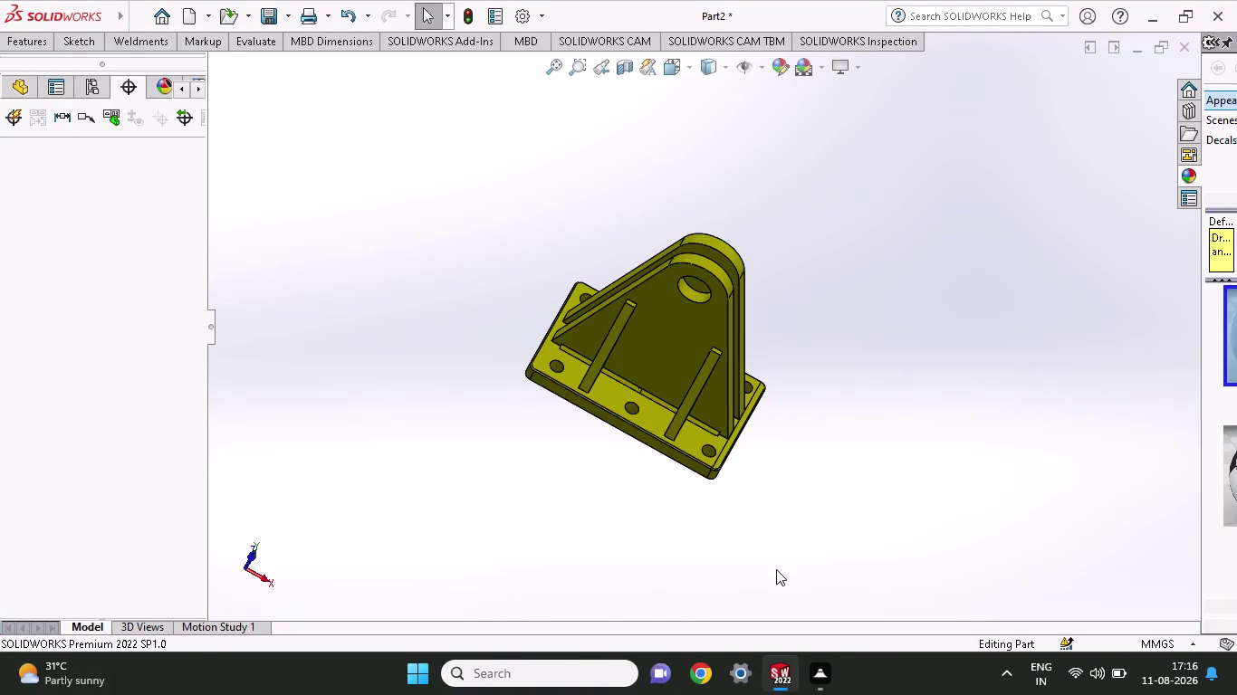
Undo, then add a gusset between the upright and base plates with depth 280.
key(ctrl+z)
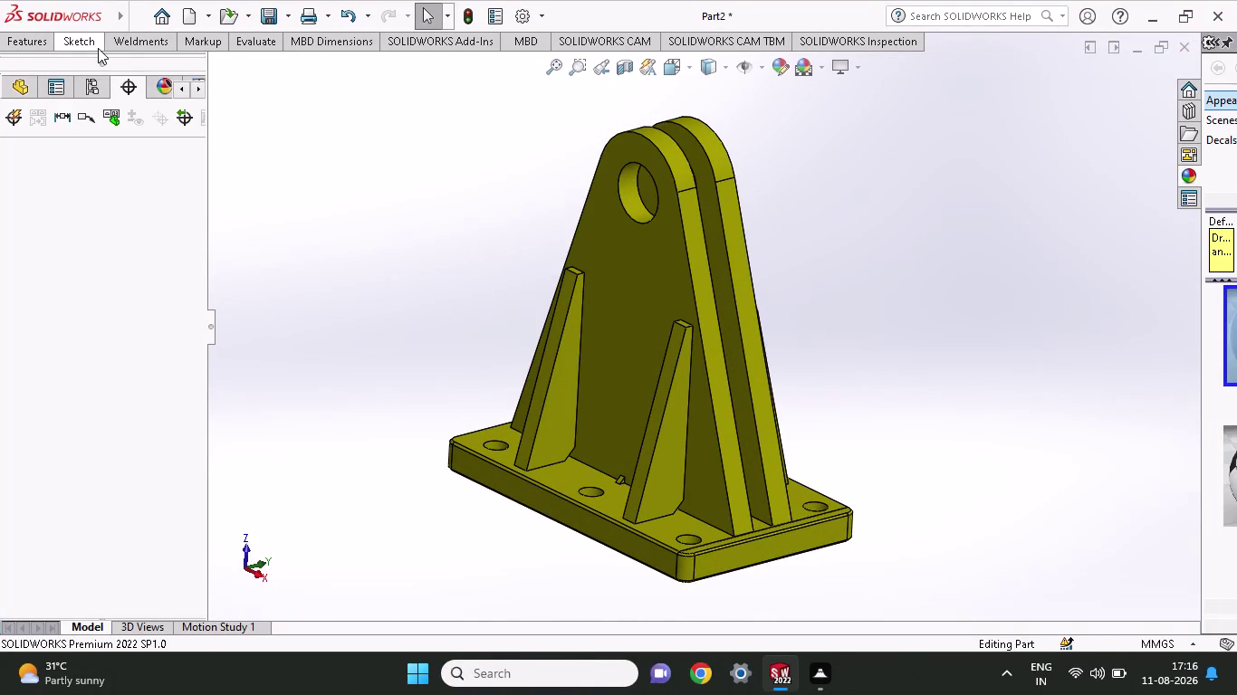
click(98, 48)
click(123, 48)
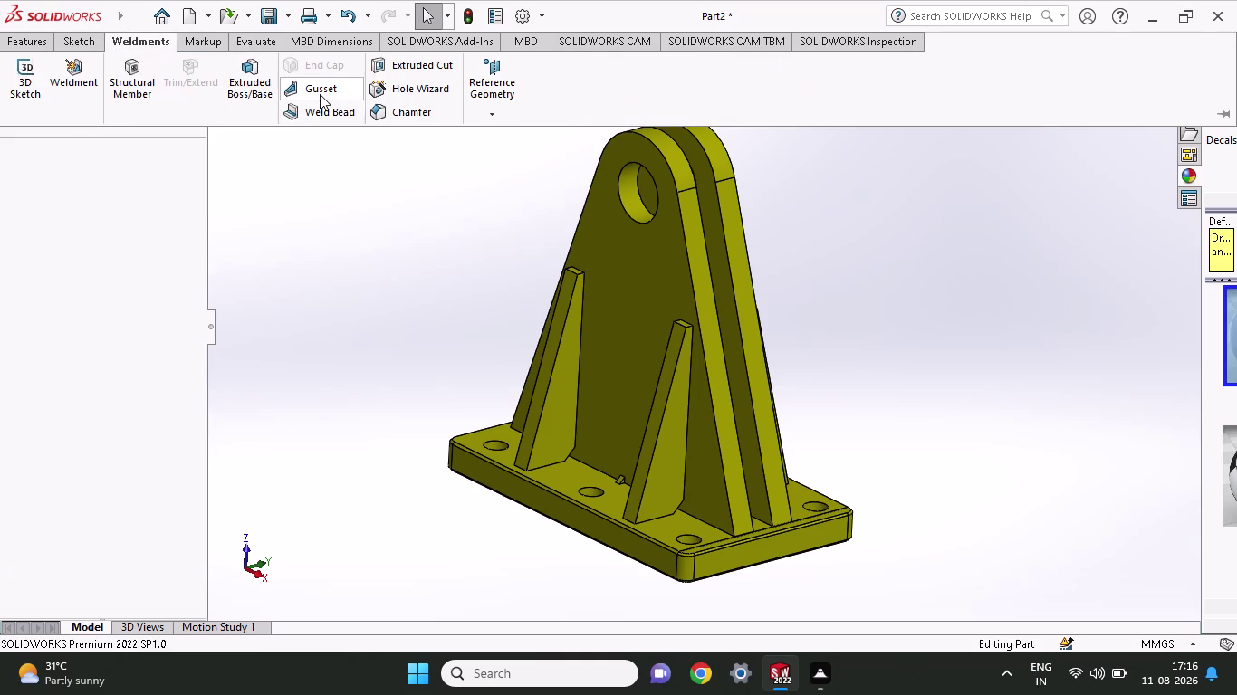
click(320, 94)
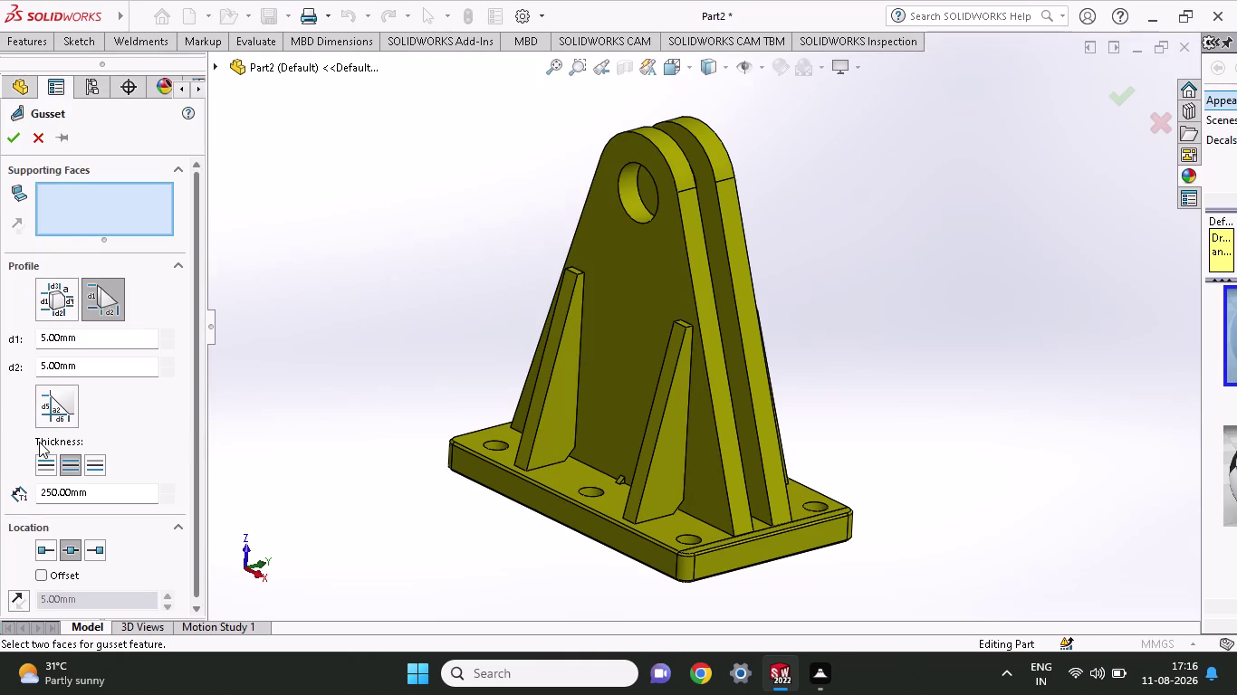
click(631, 385)
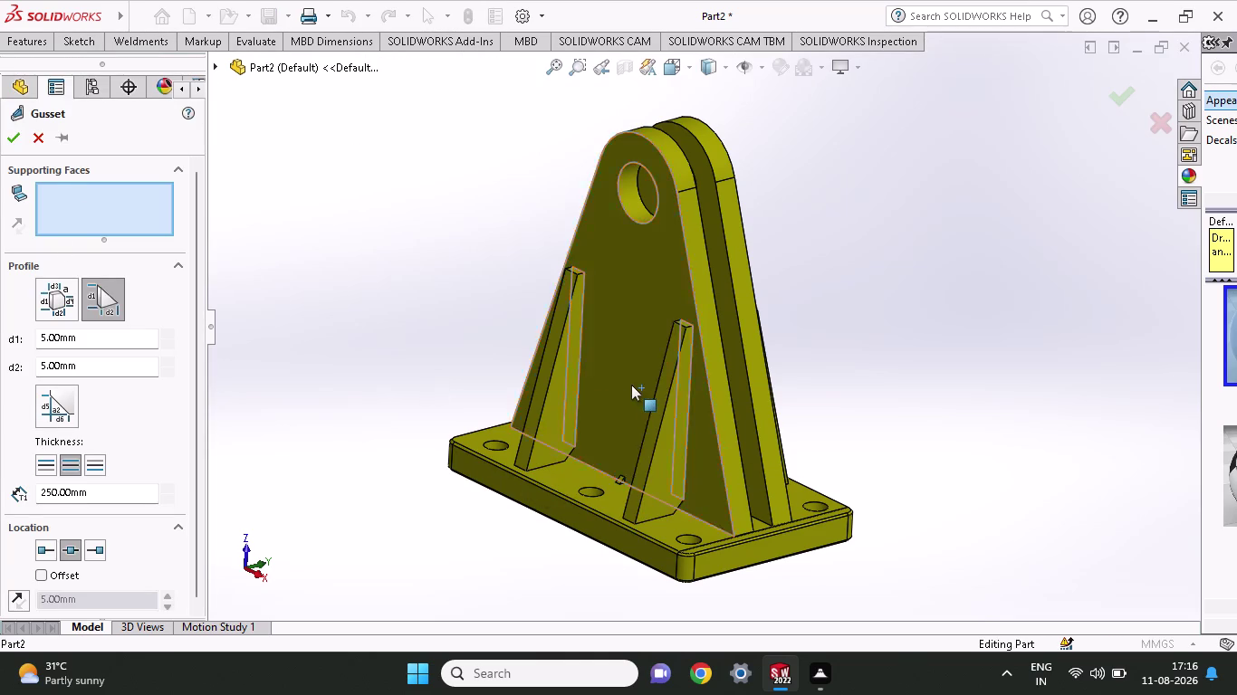
click(577, 477)
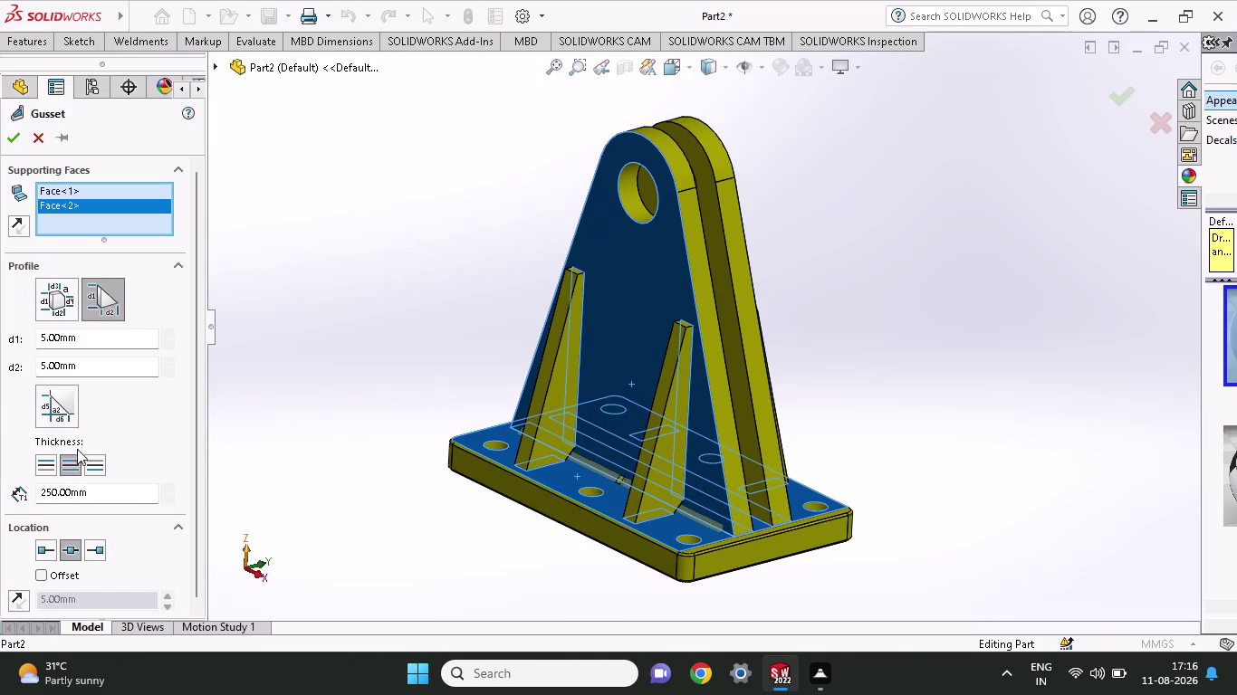
drag(101, 495, 0, 493)
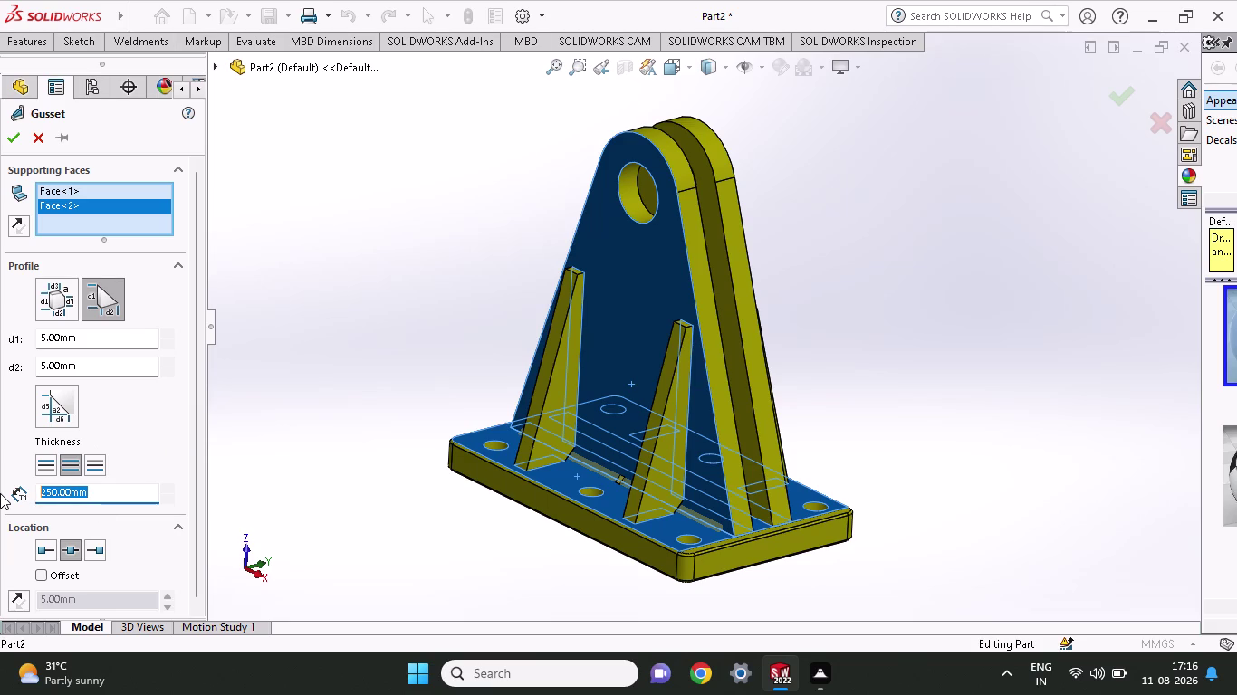
text(28)
key(0)
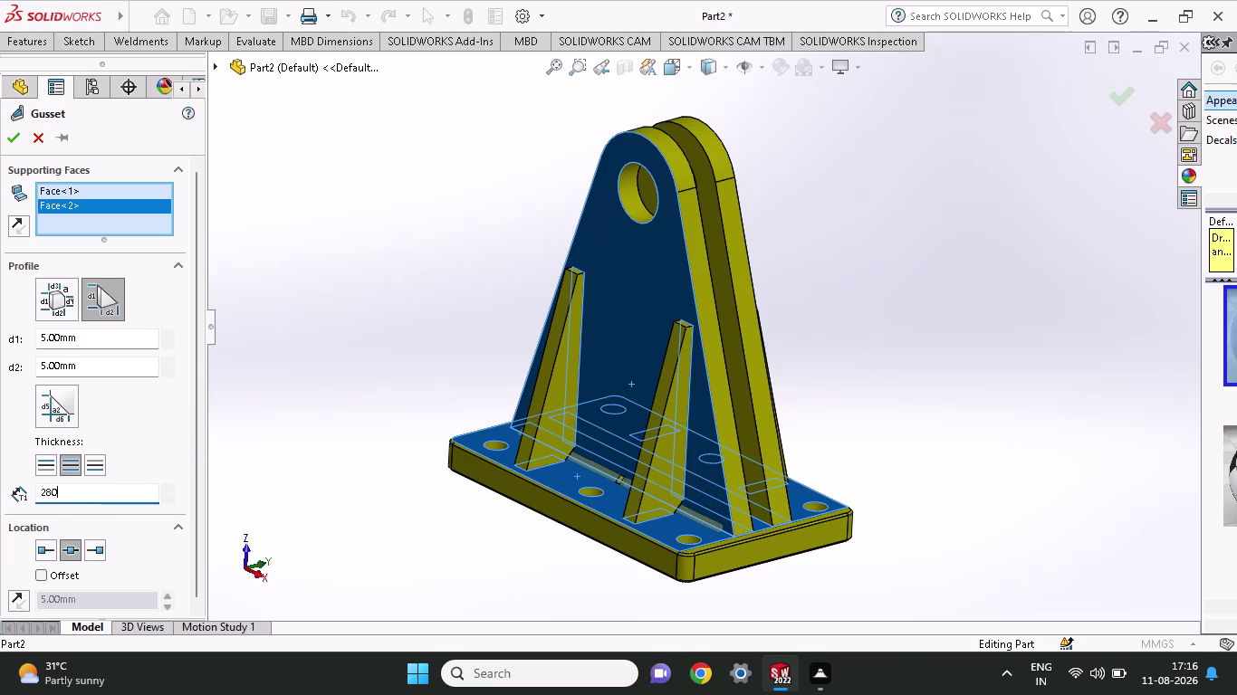
click(12, 137)
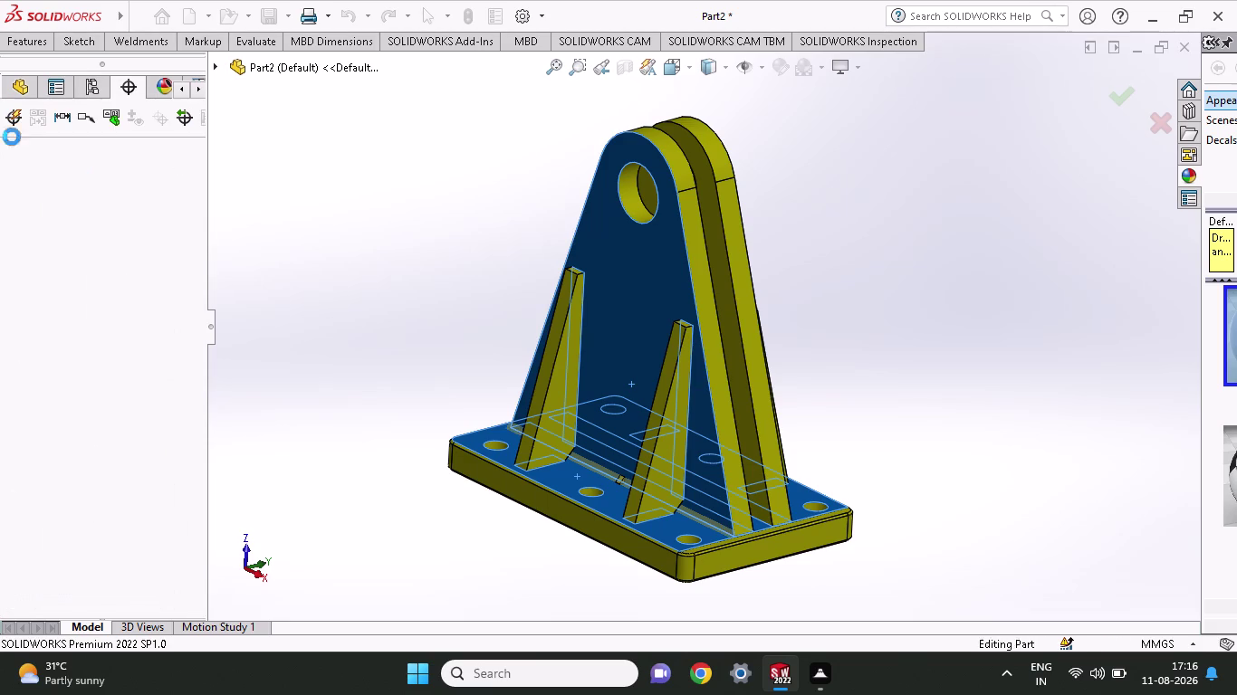
Add a second gusset joining the base plate and upright plate.
middle_drag(1103, 411, 978, 459)
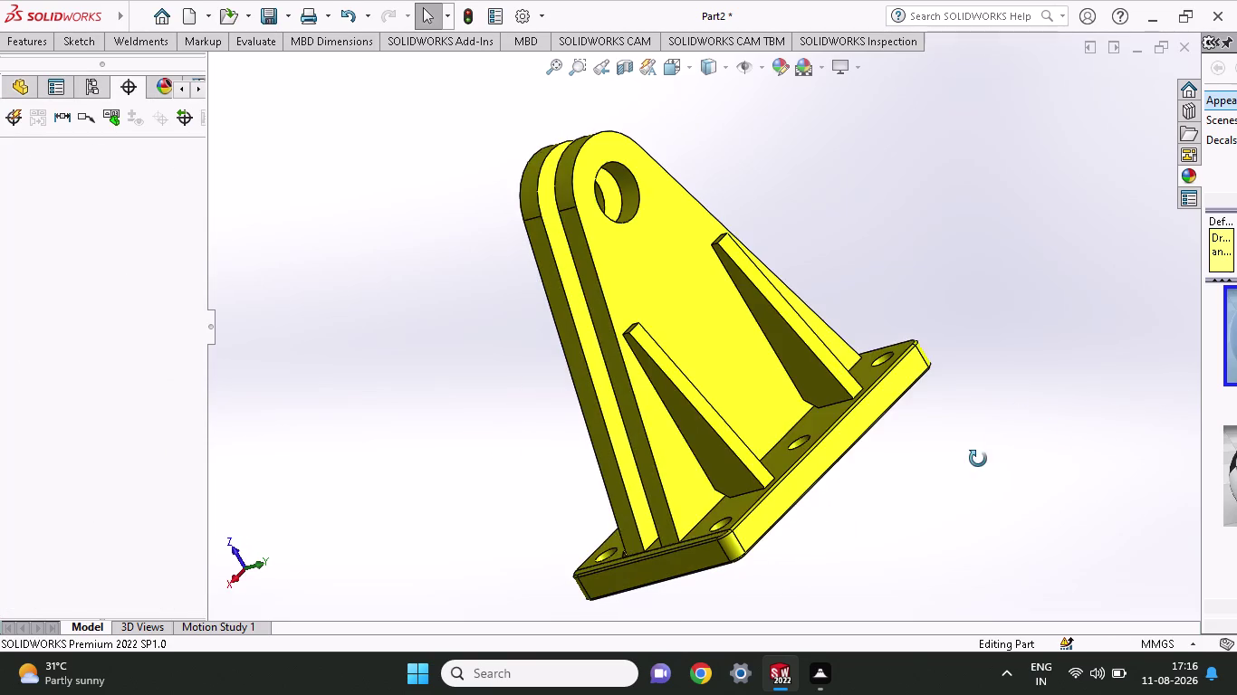
middle_drag(978, 459, 973, 464)
click(688, 470)
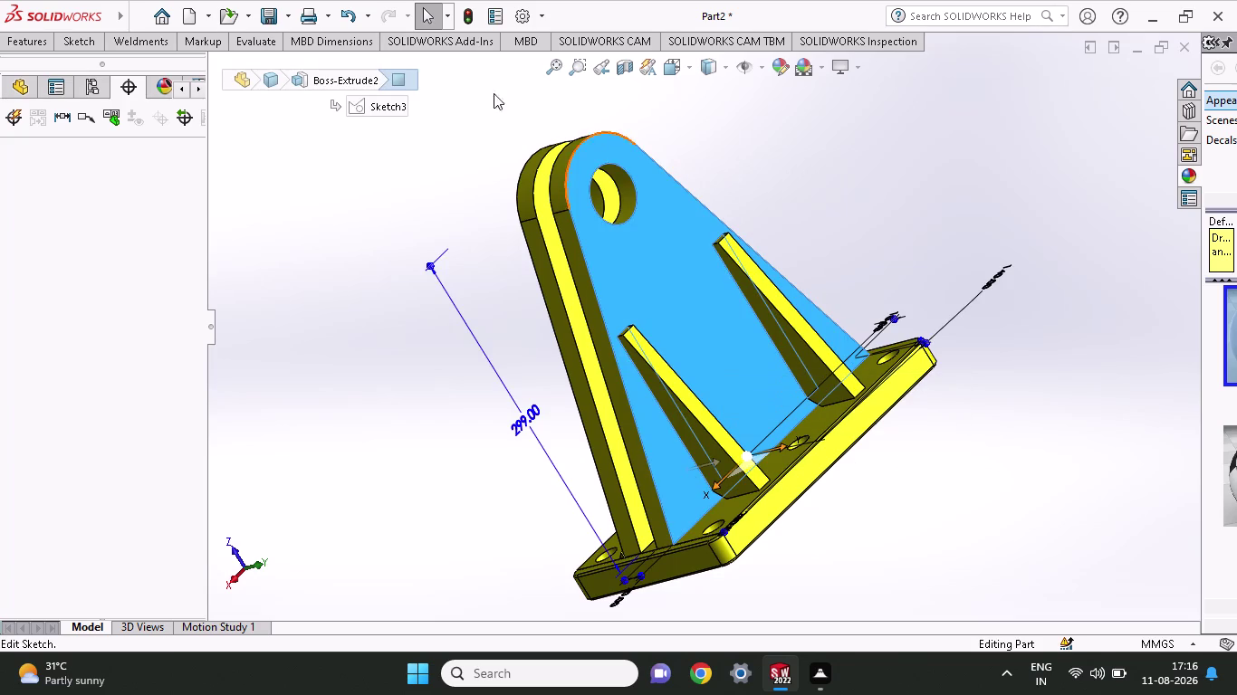
click(124, 36)
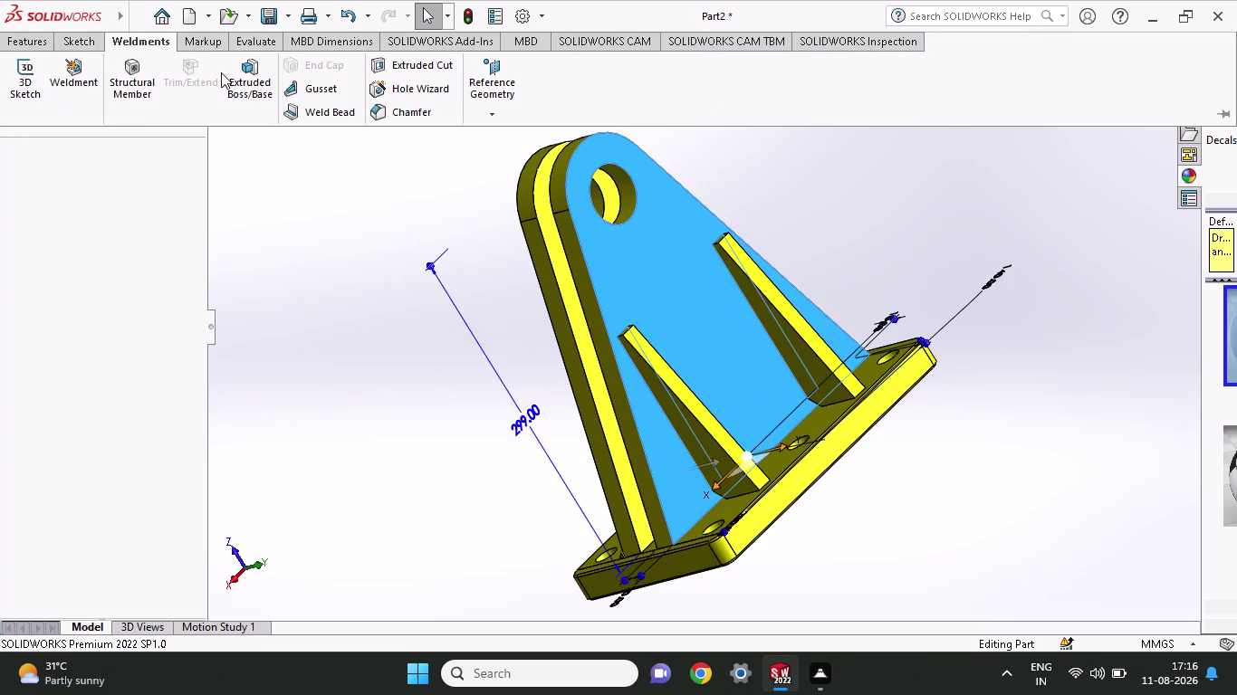
click(306, 87)
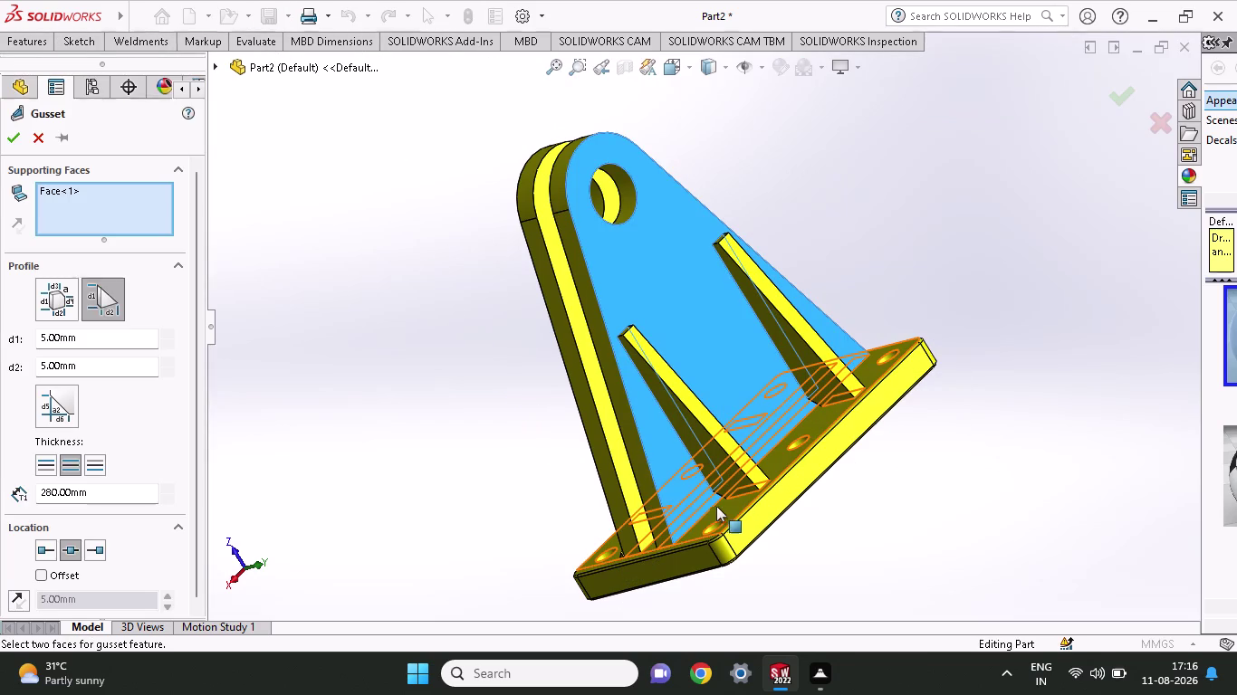
click(719, 506)
click(651, 290)
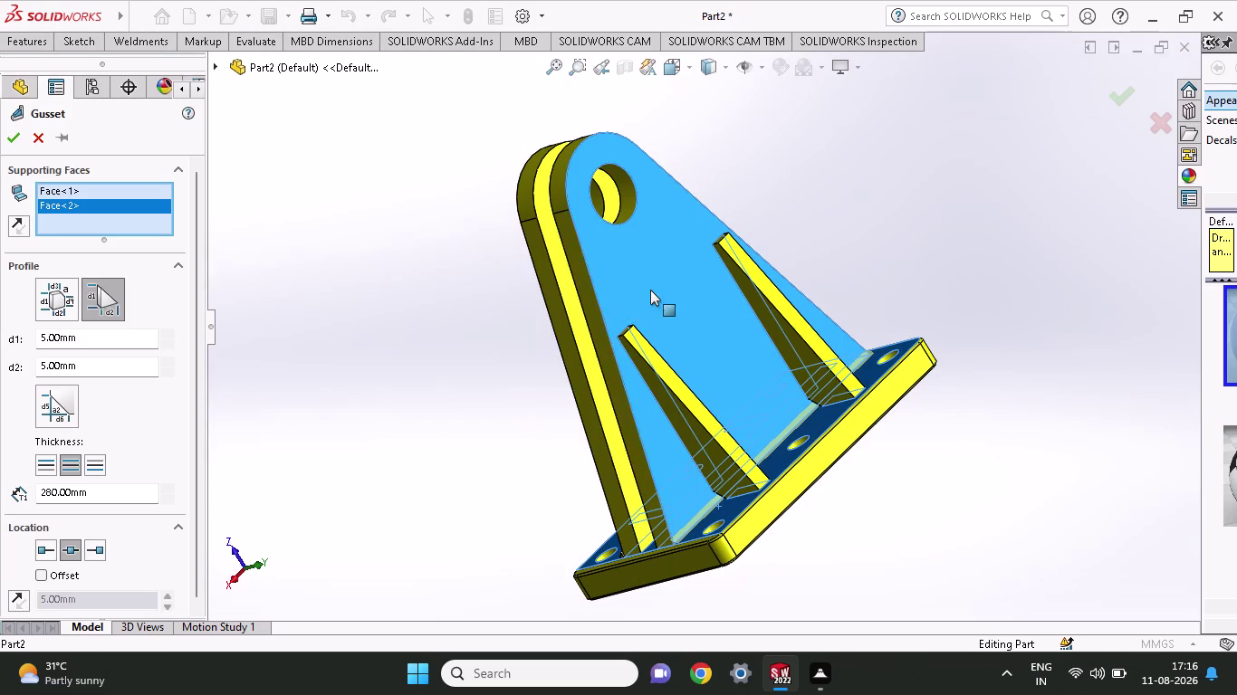
click(656, 349)
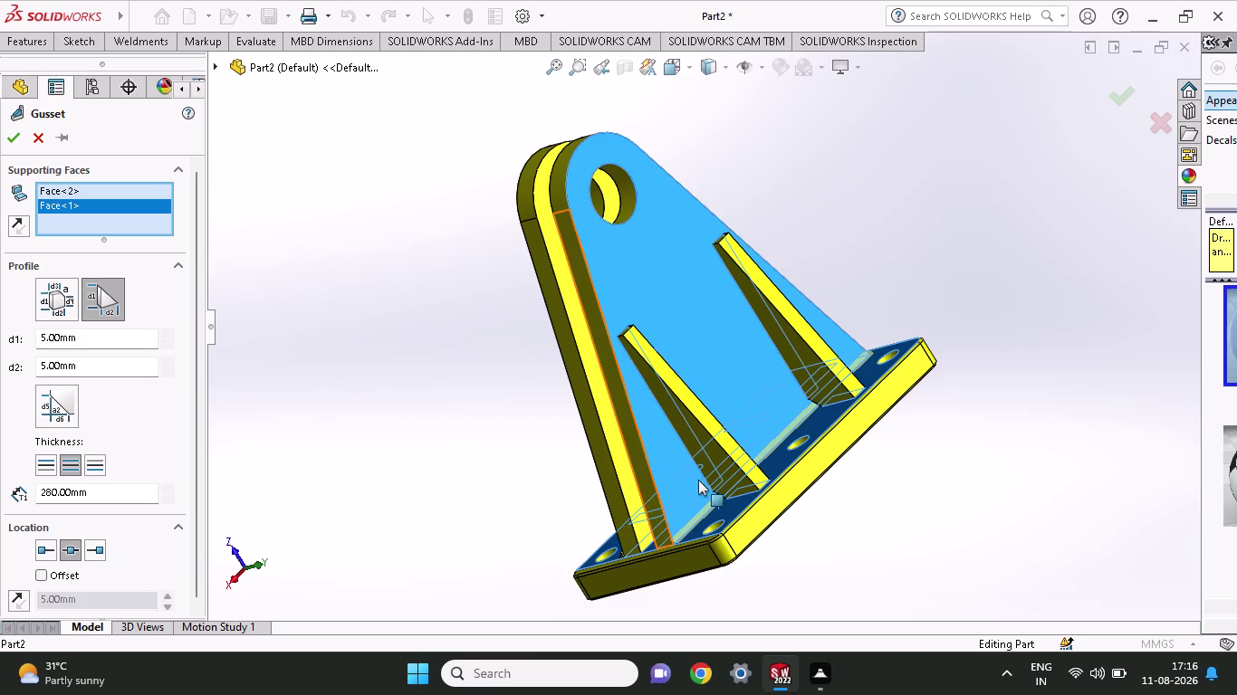
click(11, 130)
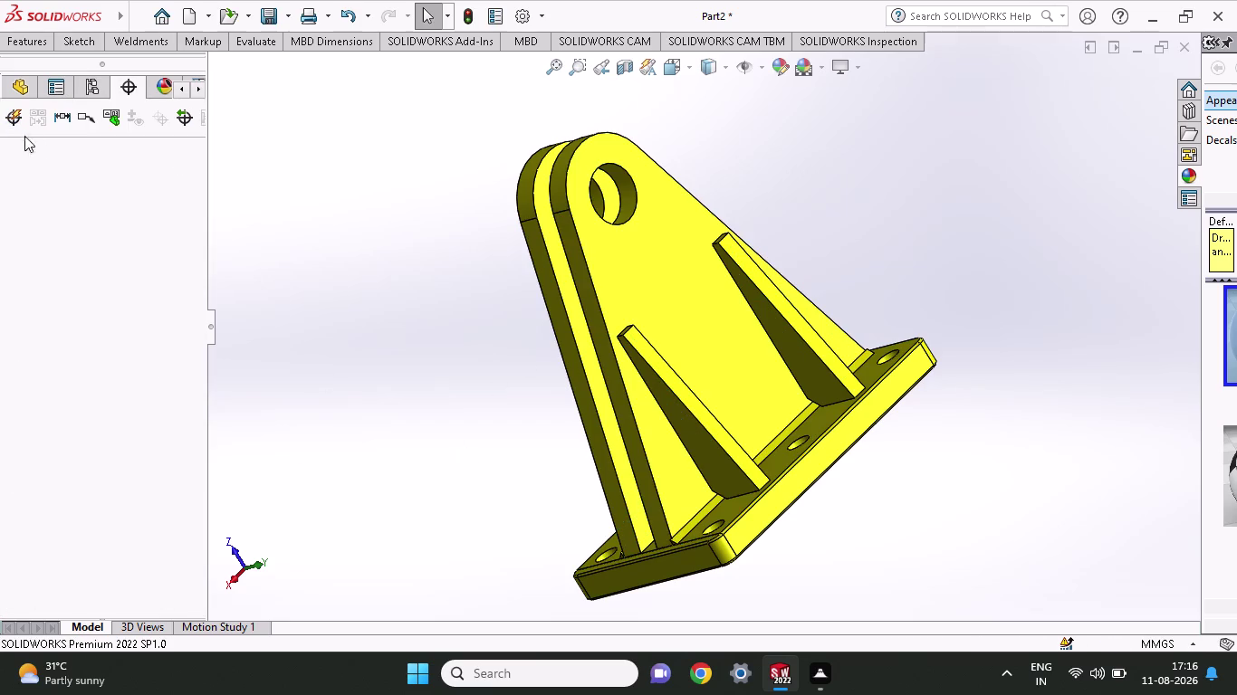
From the ribbed side, add a gusset on the rib face with depth 150.
middle_drag(444, 331, 541, 345)
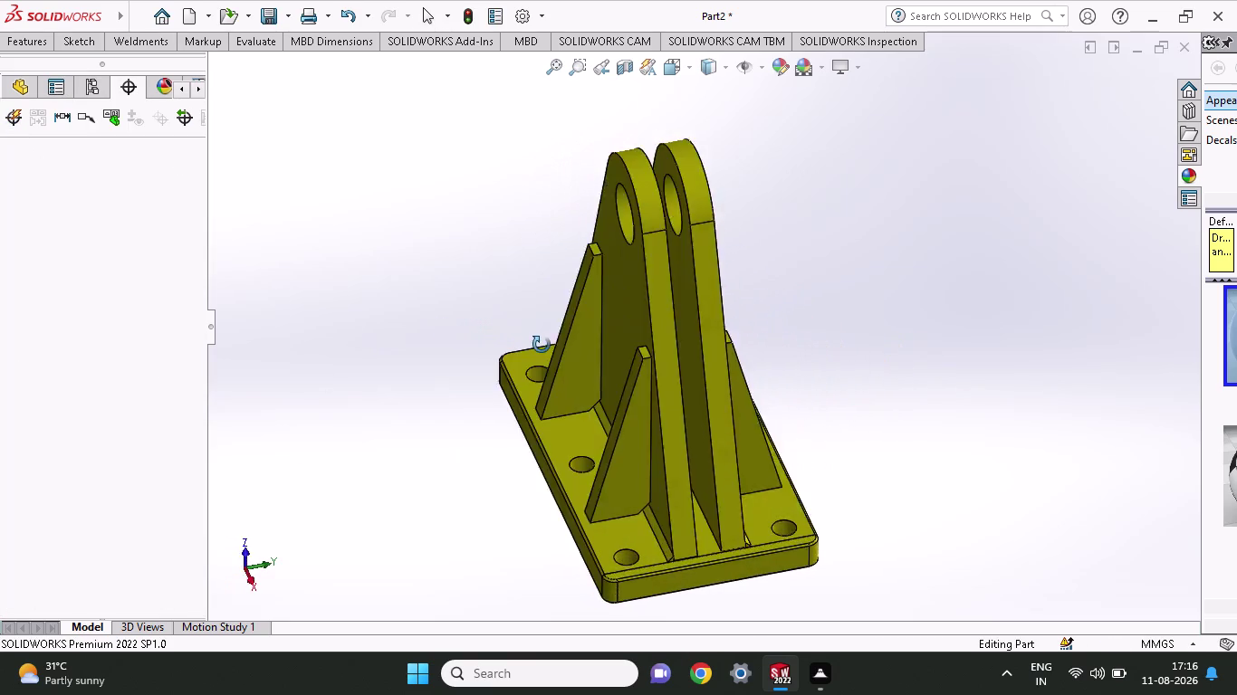
middle_drag(542, 345, 636, 381)
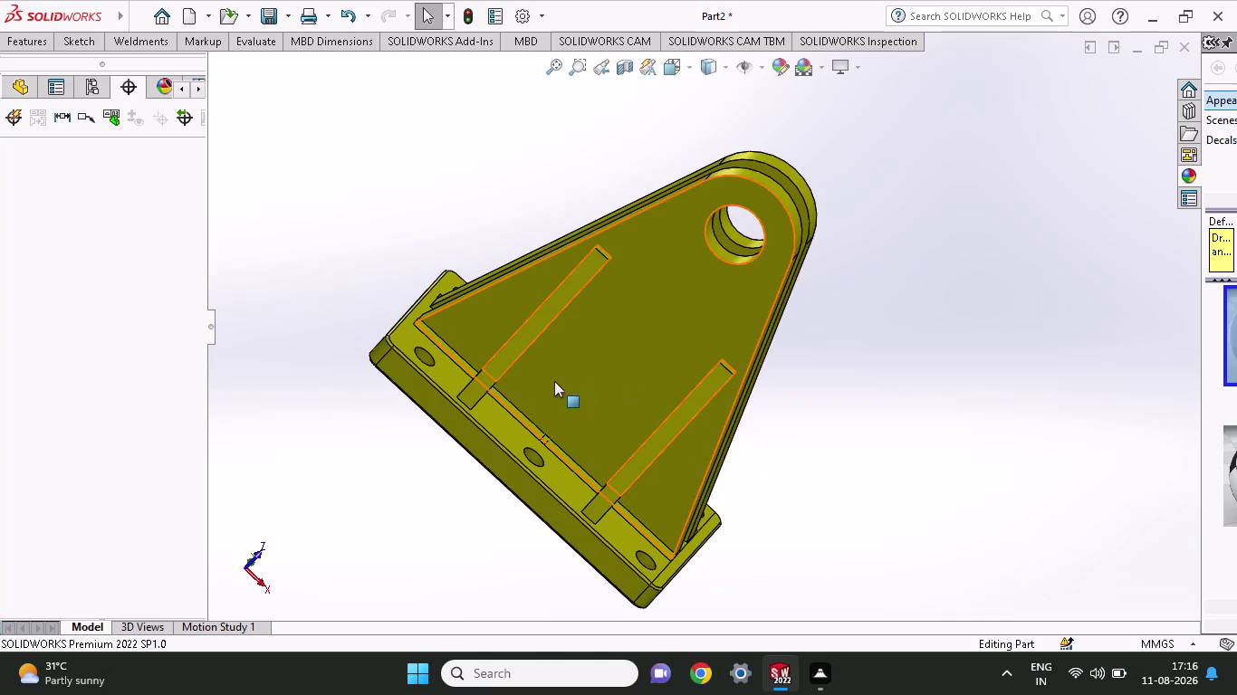
middle_drag(554, 381, 529, 331)
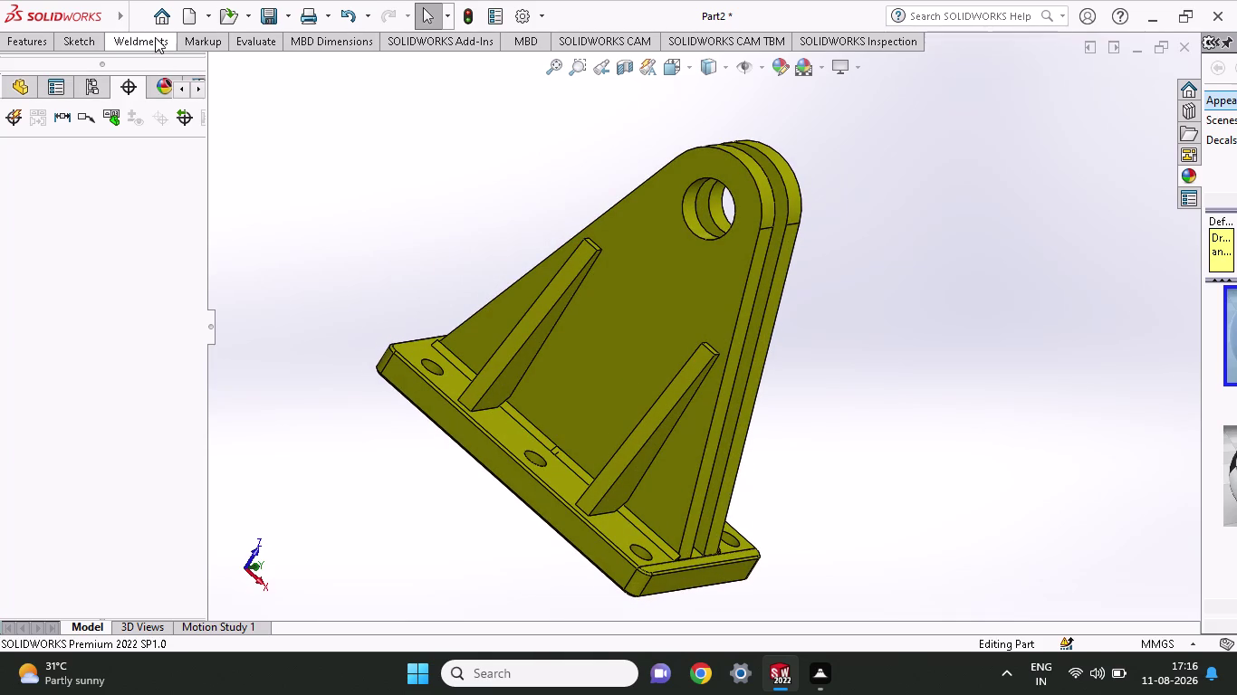
click(155, 37)
click(313, 87)
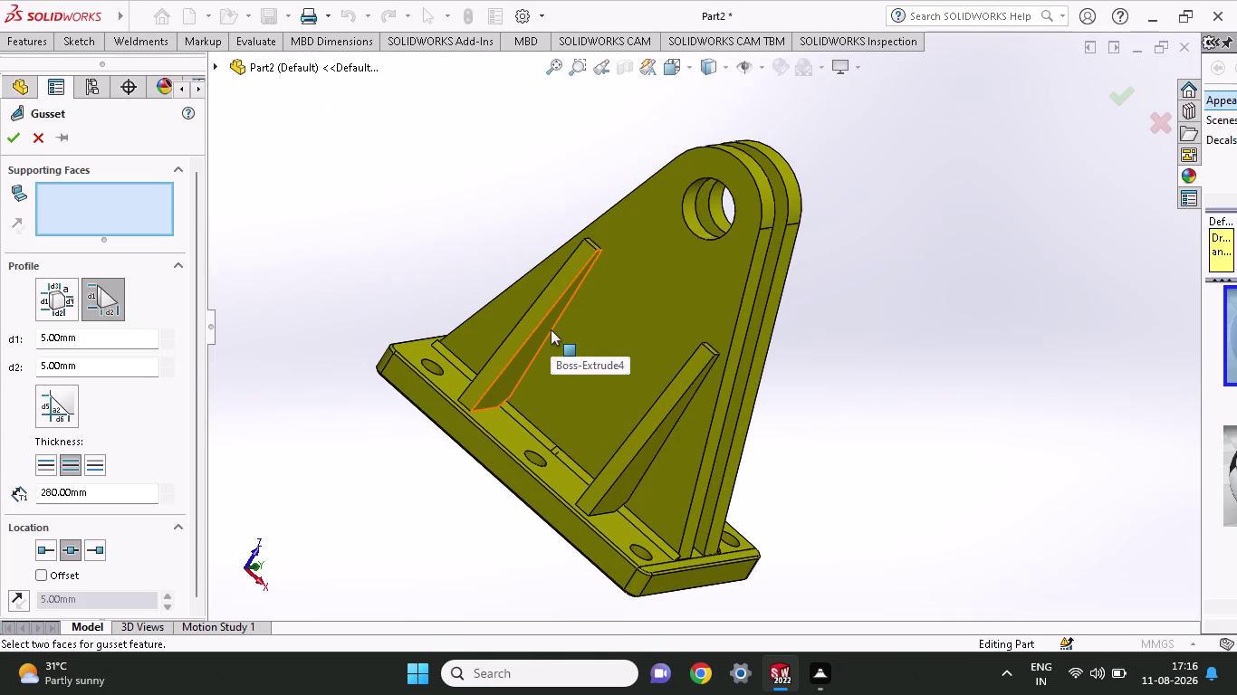
middle_drag(551, 330, 532, 292)
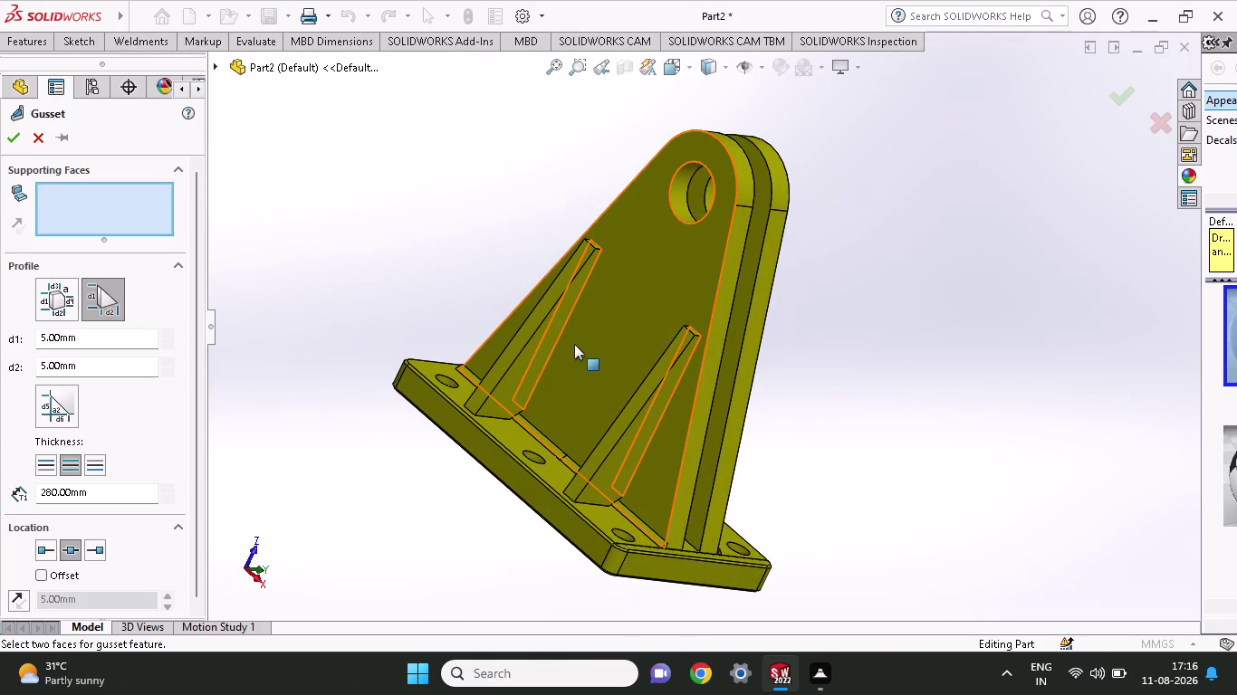
click(553, 343)
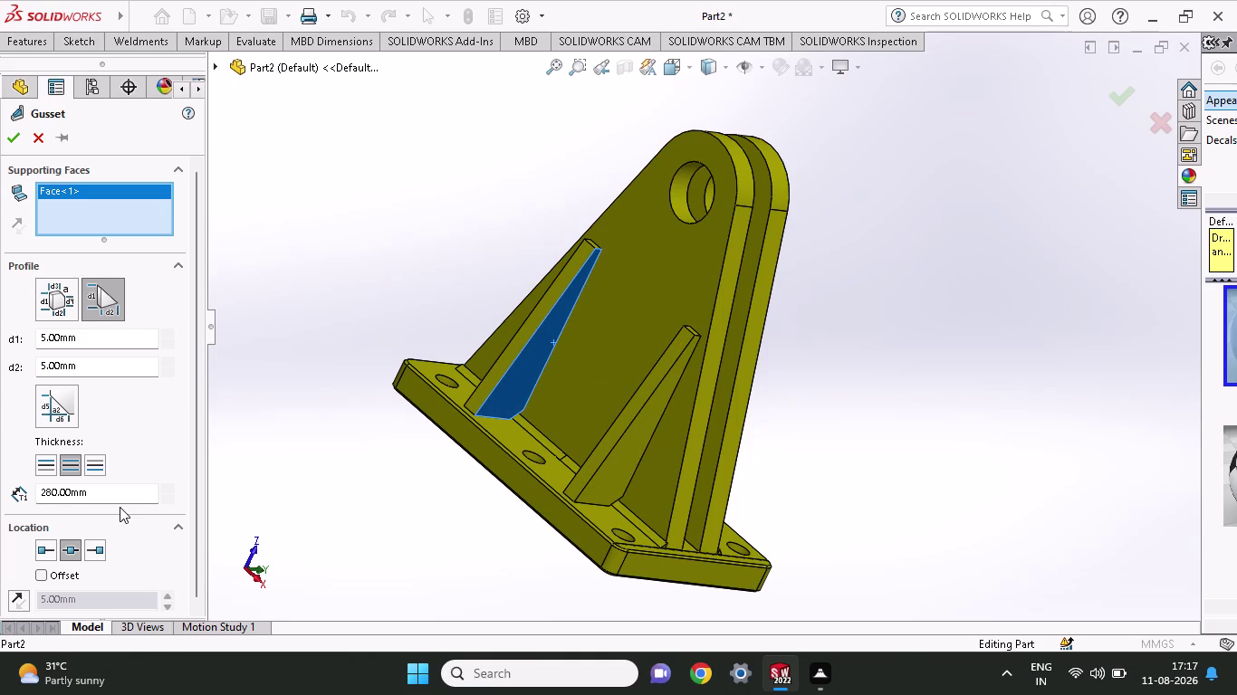
drag(110, 491, 0, 487)
text(150)
click(11, 134)
click(585, 351)
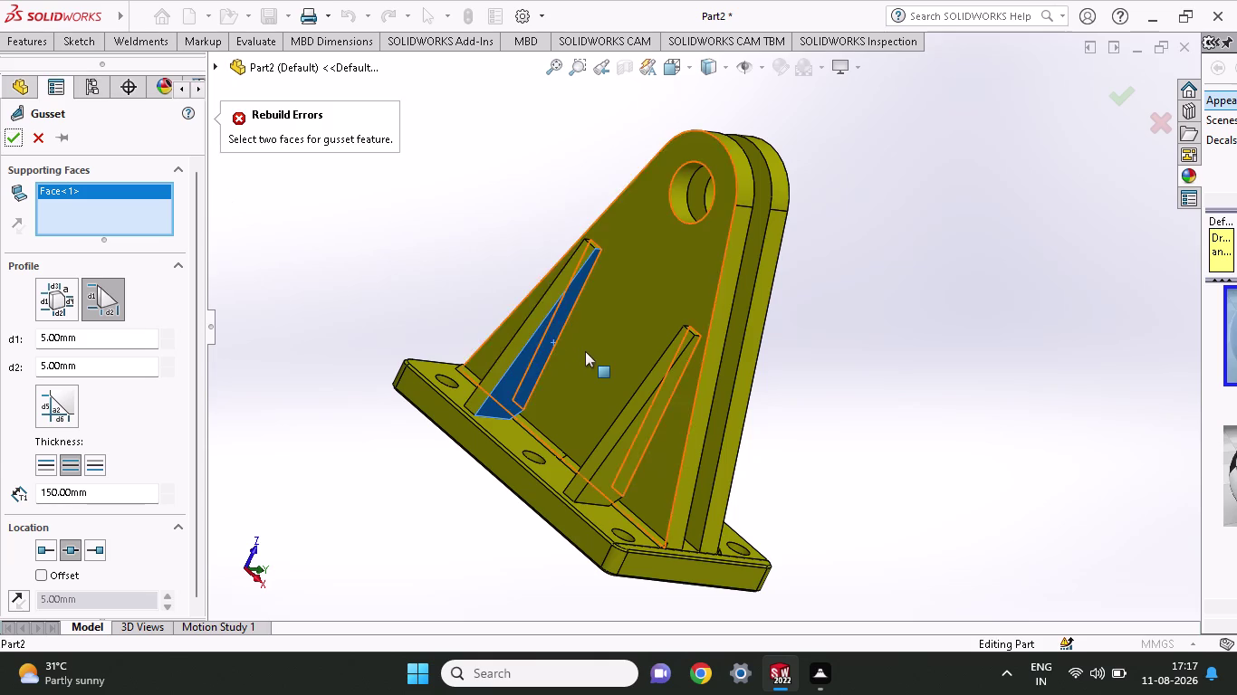
click(14, 133)
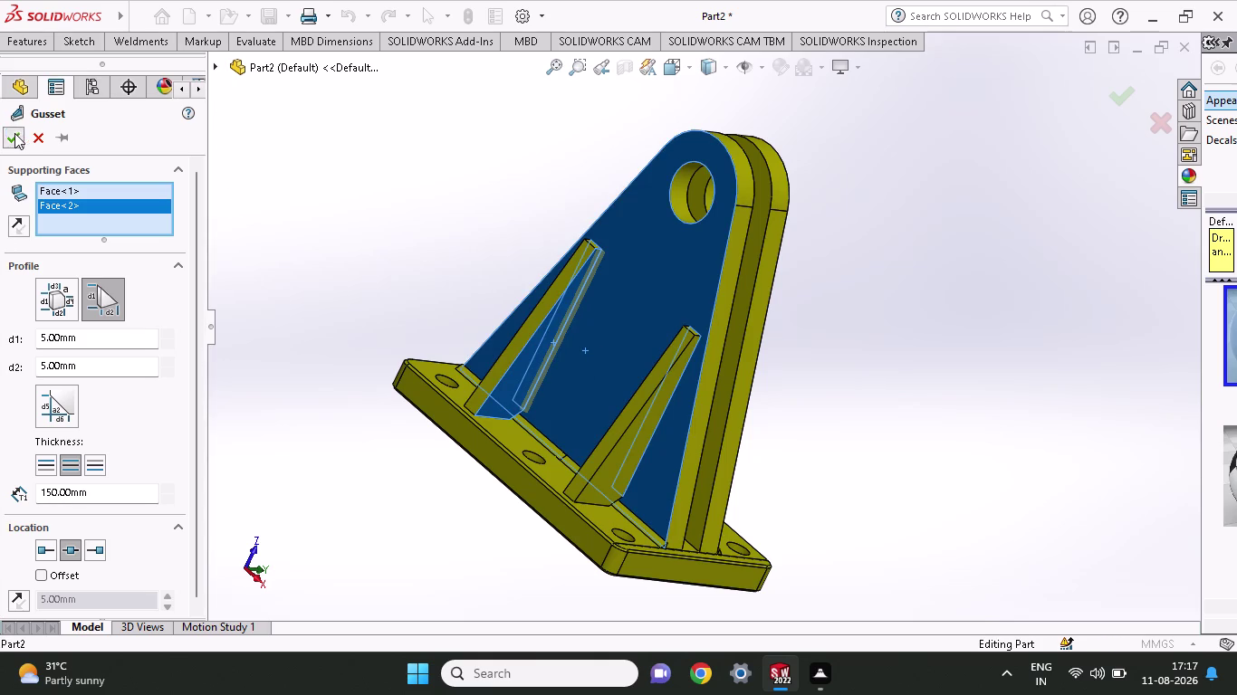
Inspect the result, undo the last change, and bring up the sketching tools.
middle_drag(312, 266, 374, 289)
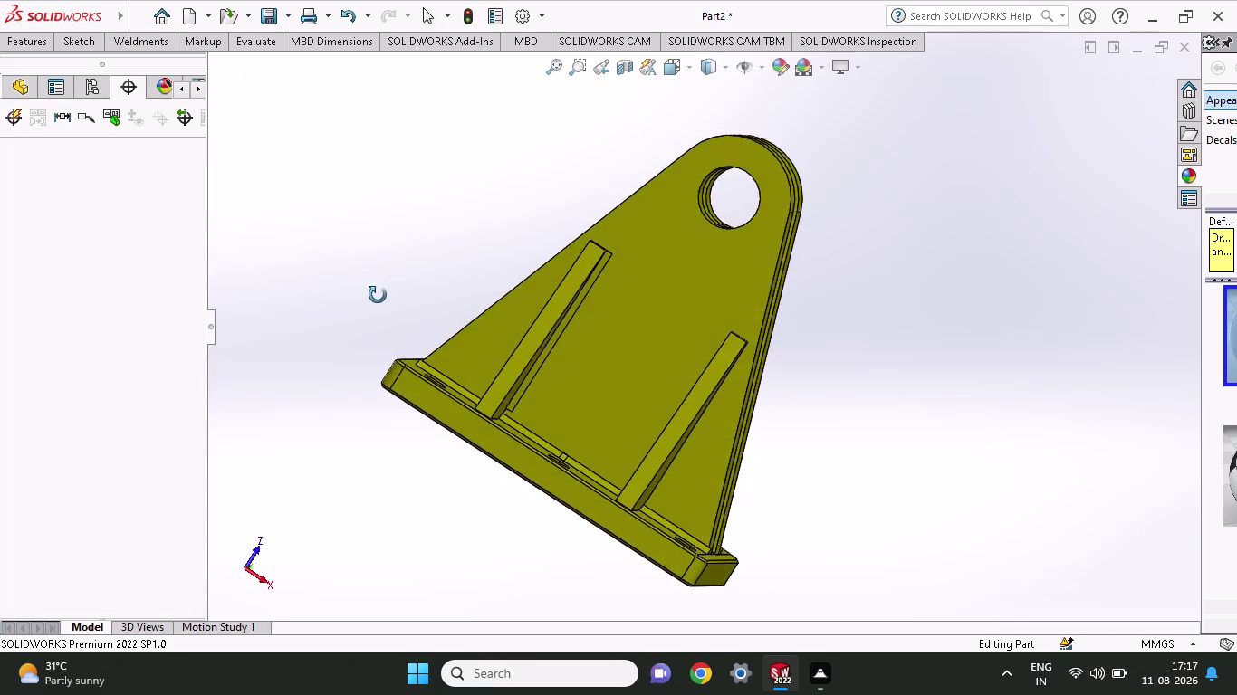
middle_drag(374, 289, 323, 235)
scroll(up, 3)
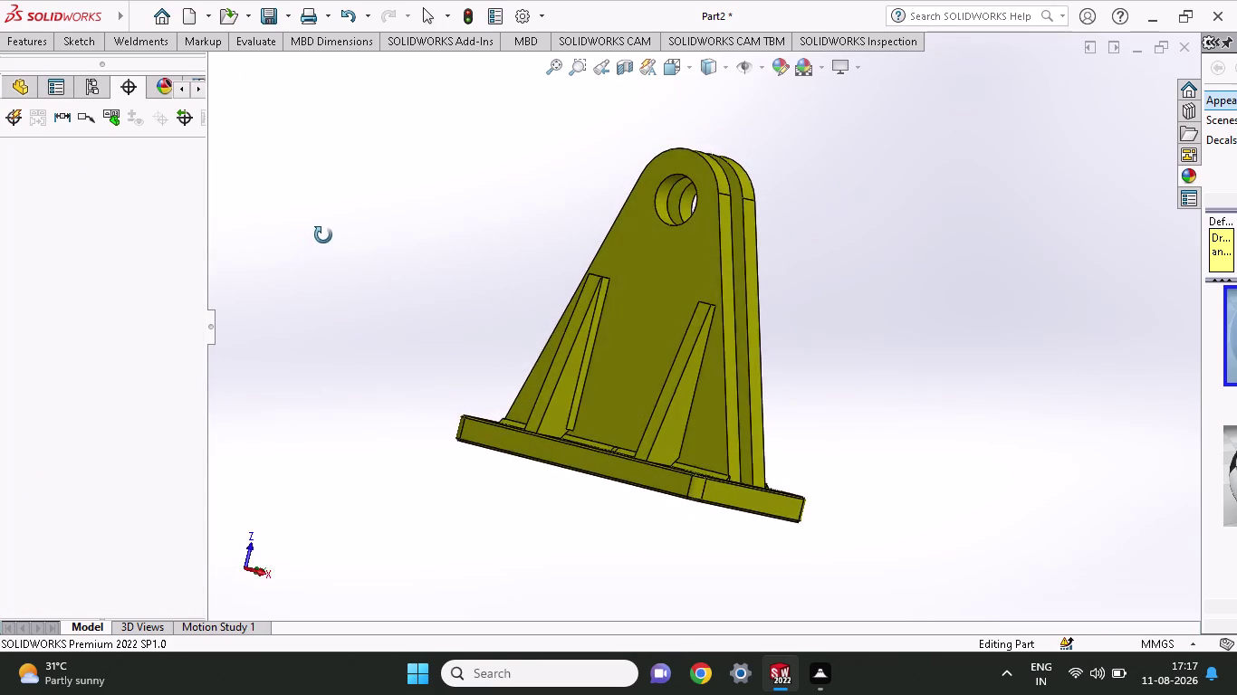
middle_drag(323, 235, 401, 268)
key(ctrl+z)
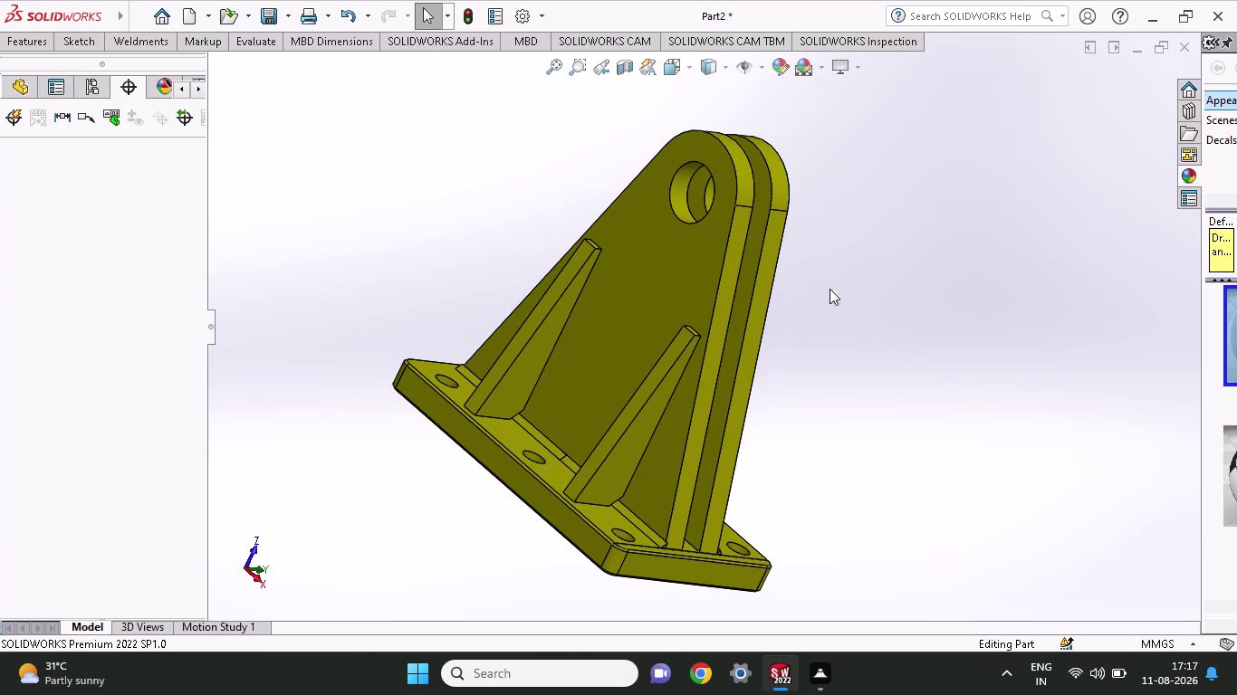
click(68, 32)
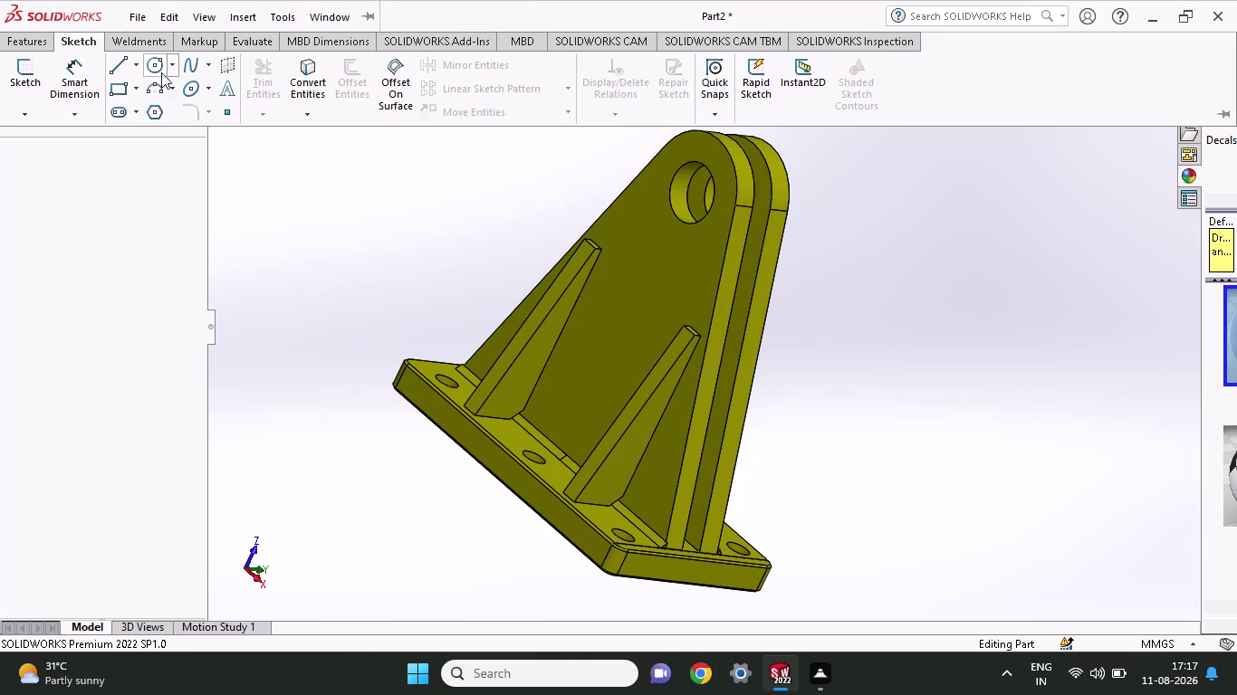
Add another gusset on the upright plate and accept it.
click(141, 46)
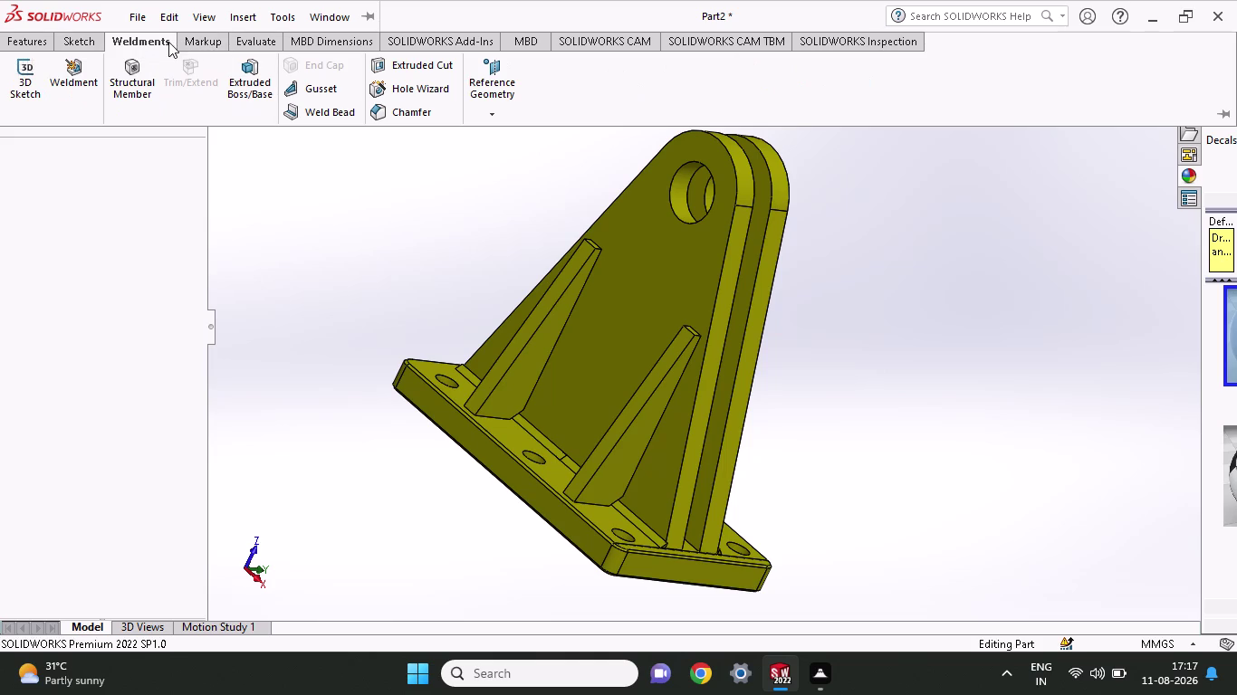
click(299, 84)
click(601, 354)
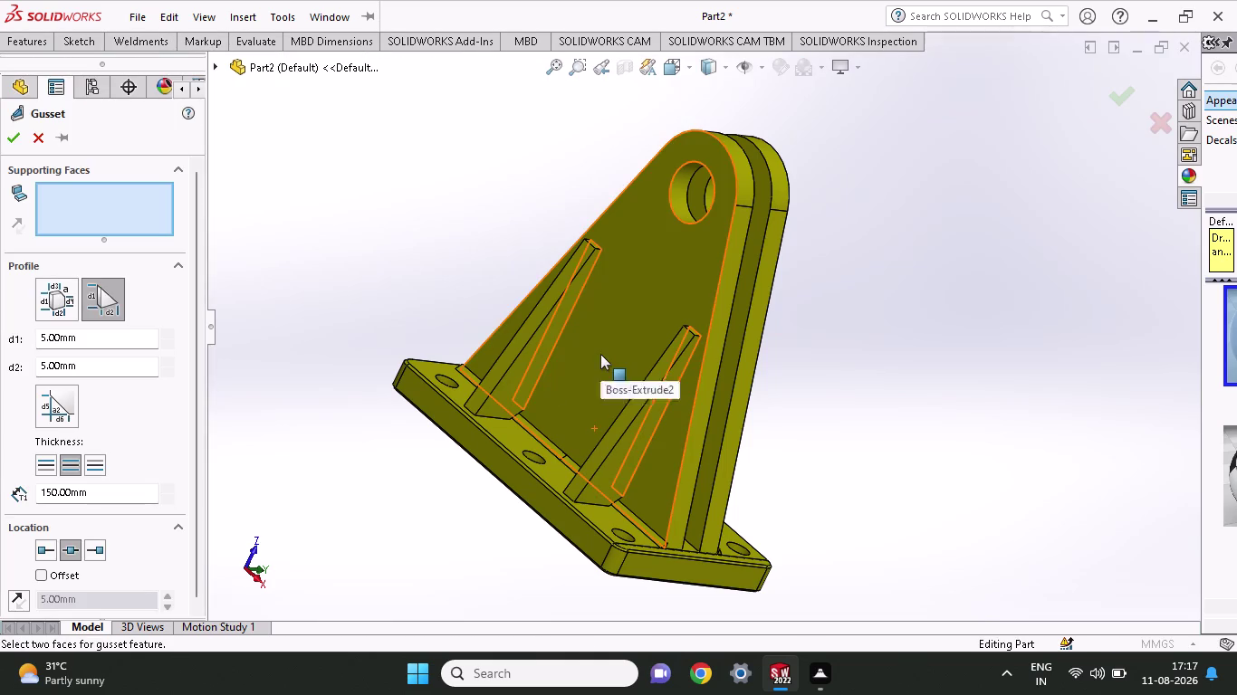
click(544, 352)
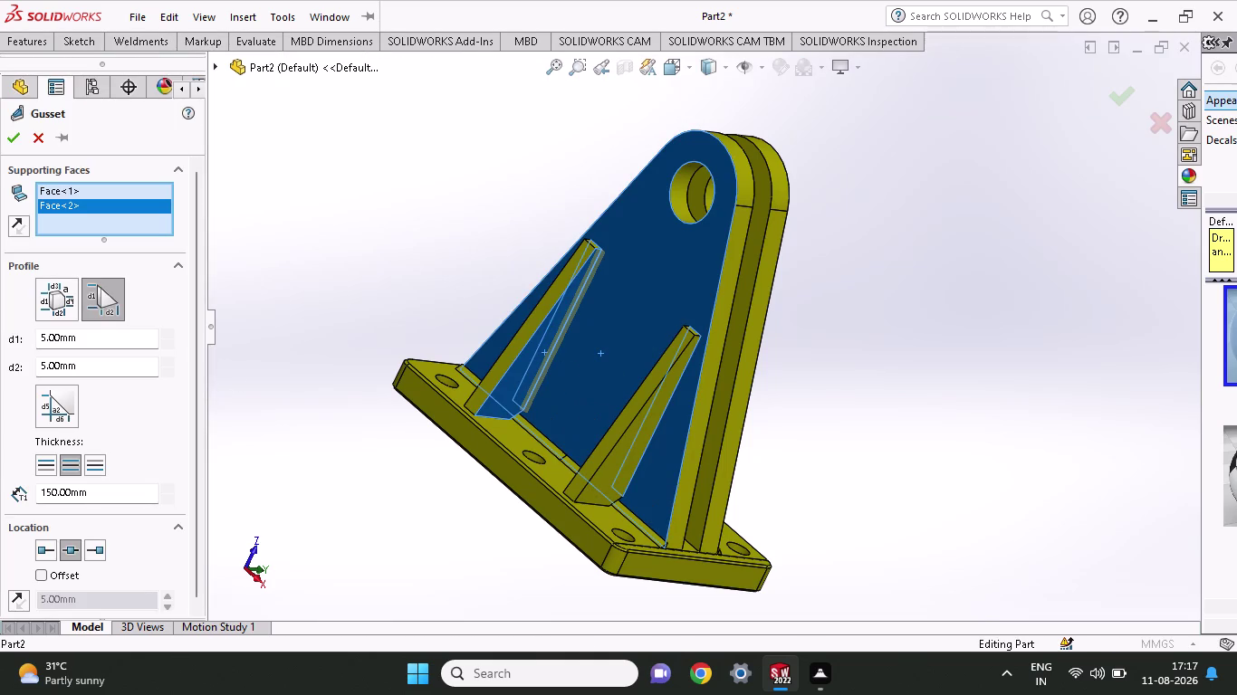
click(12, 148)
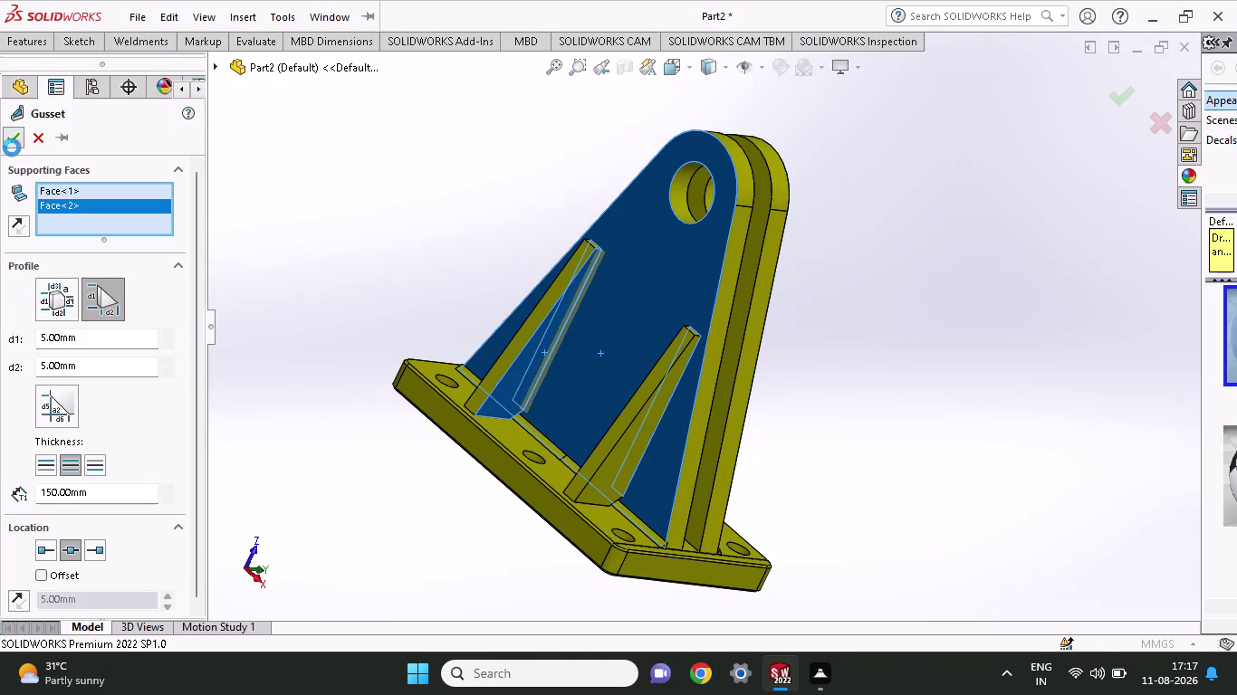
Orbit the bracket to inspect the gussets from the front and other side.
middle_drag(372, 470, 374, 472)
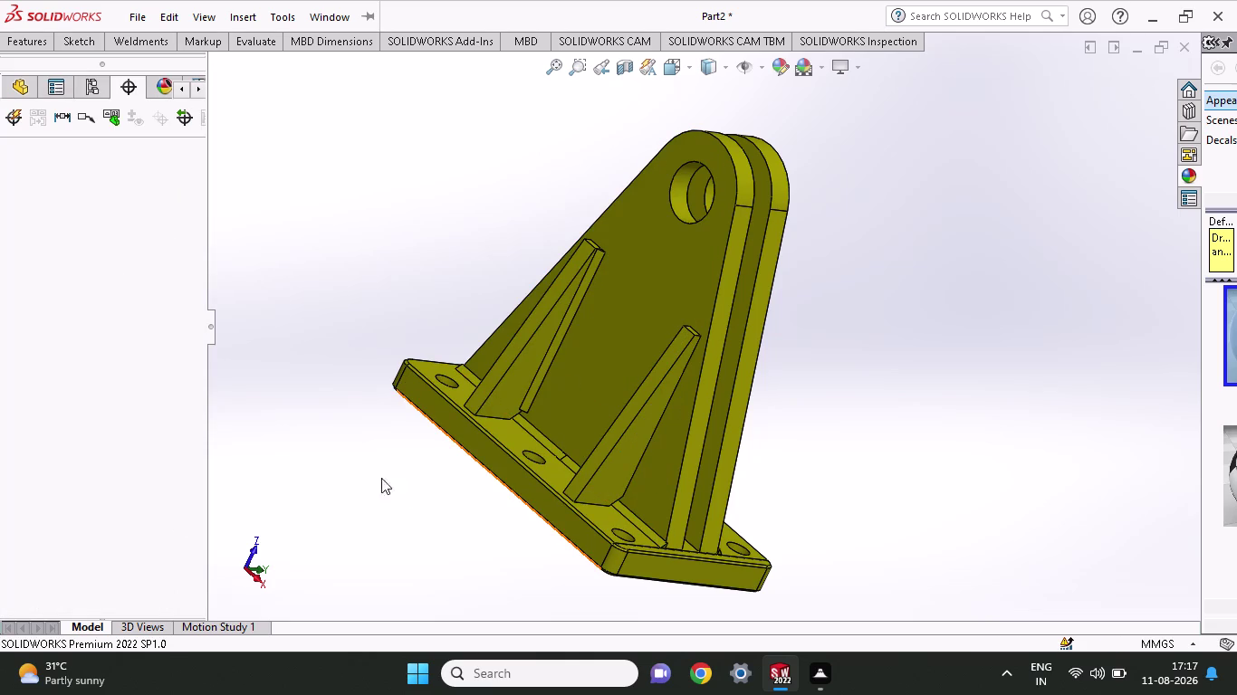
middle_drag(374, 472, 421, 603)
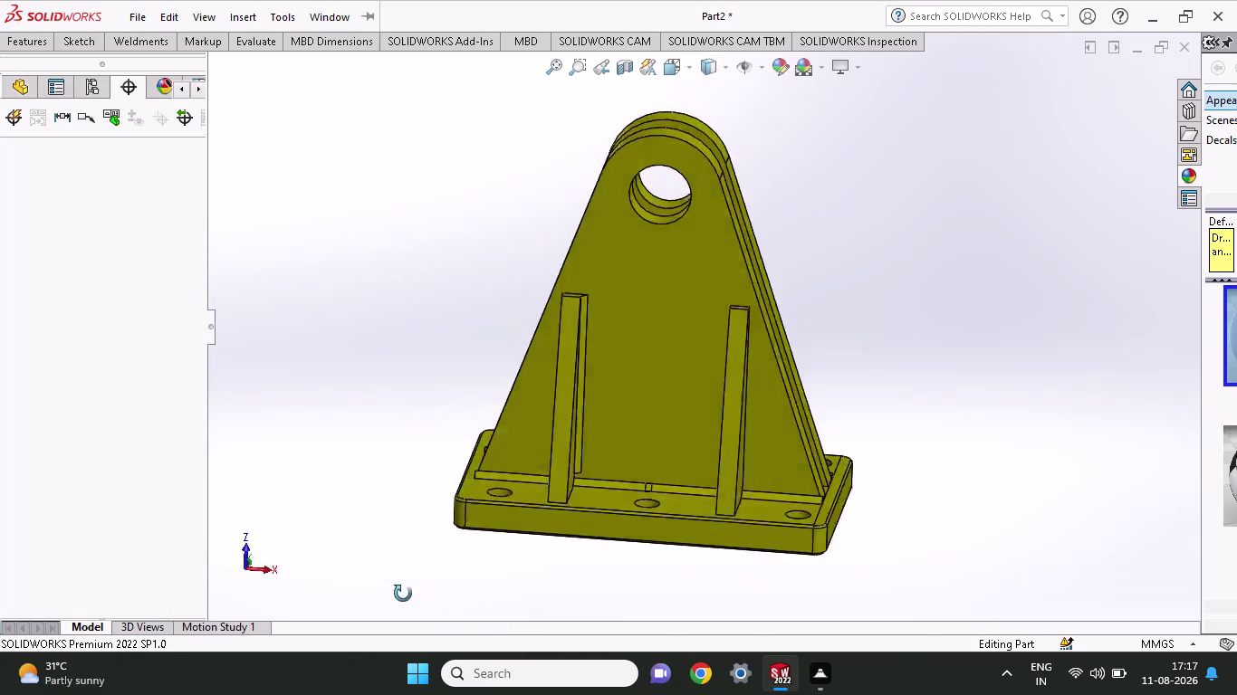
middle_drag(421, 603, 379, 573)
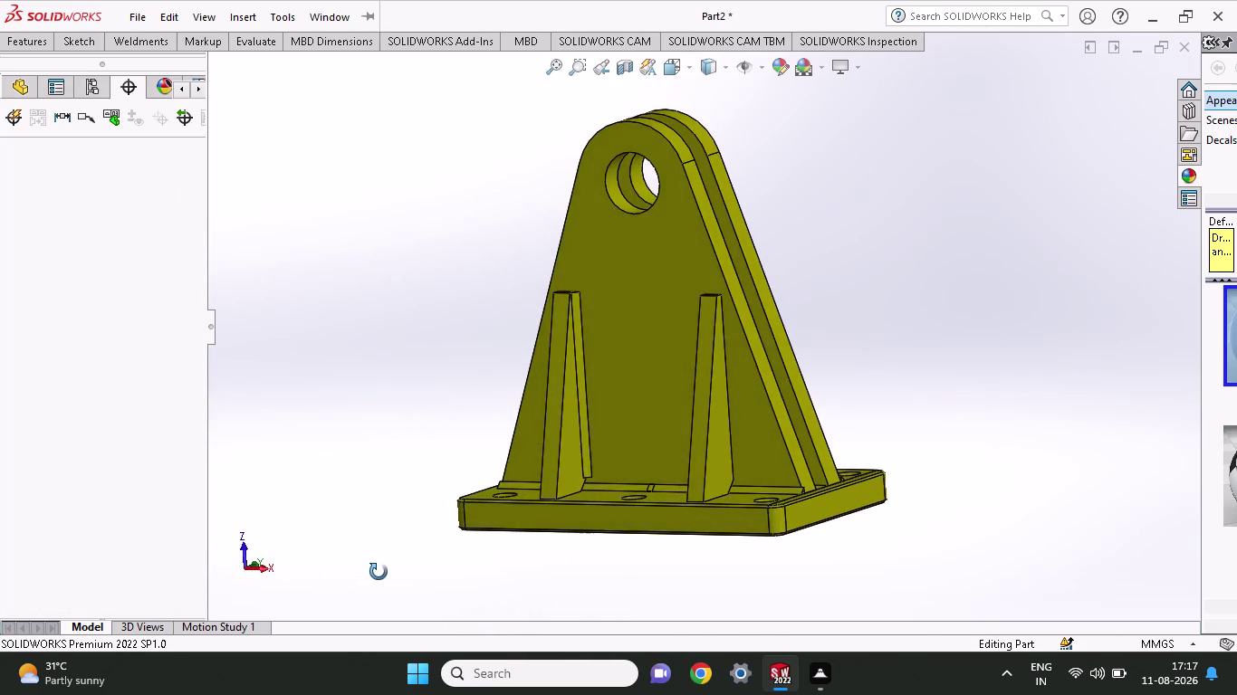
middle_drag(378, 572, 395, 571)
scroll(up, 3)
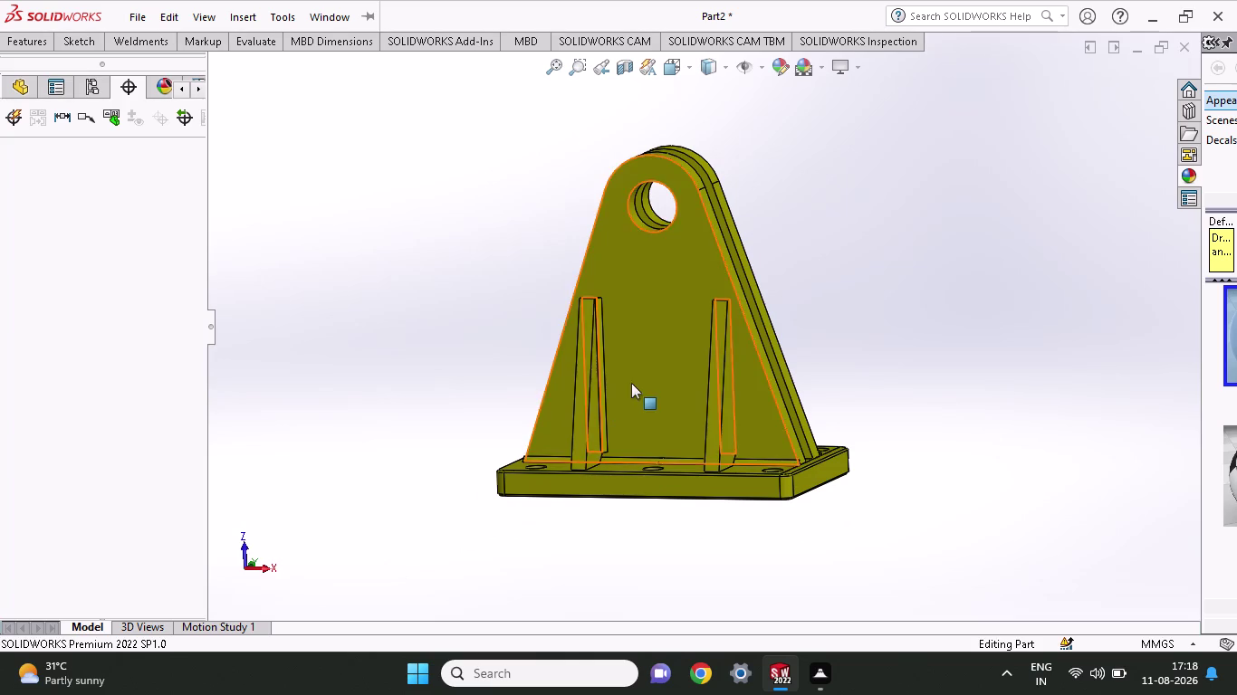
middle_drag(631, 383, 698, 388)
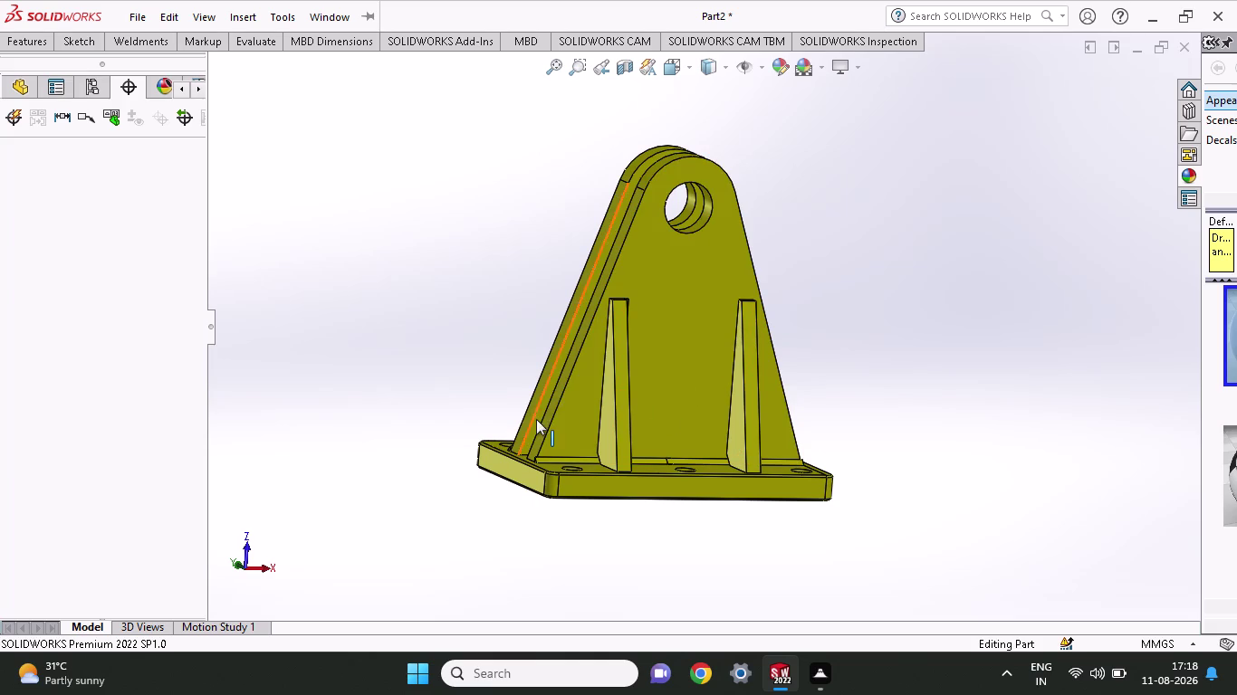
Add a gusset between the upright plate and a second supporting face.
click(126, 38)
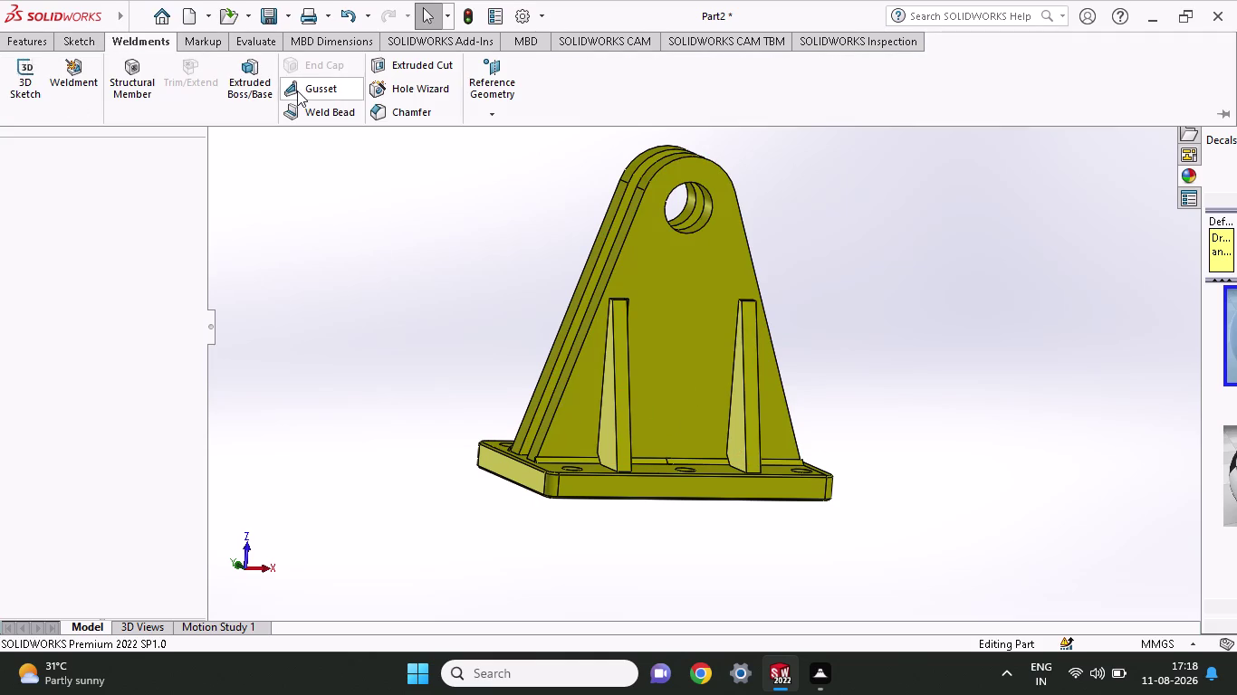
click(297, 90)
click(575, 421)
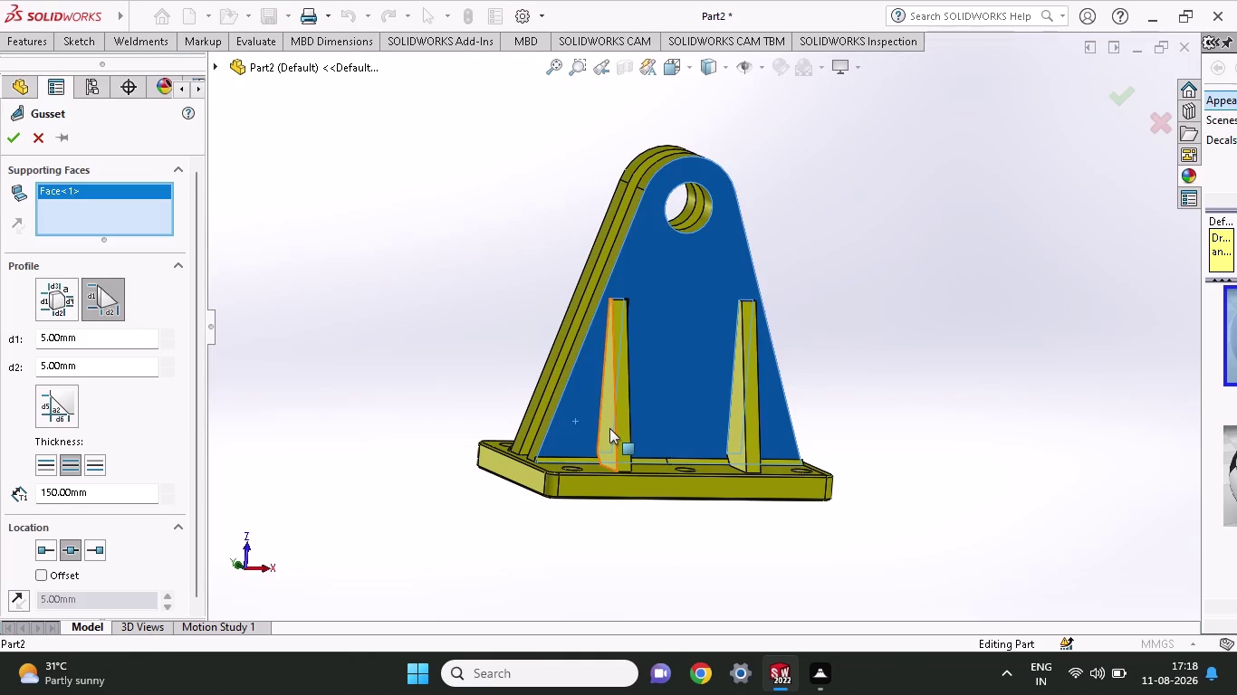
click(609, 428)
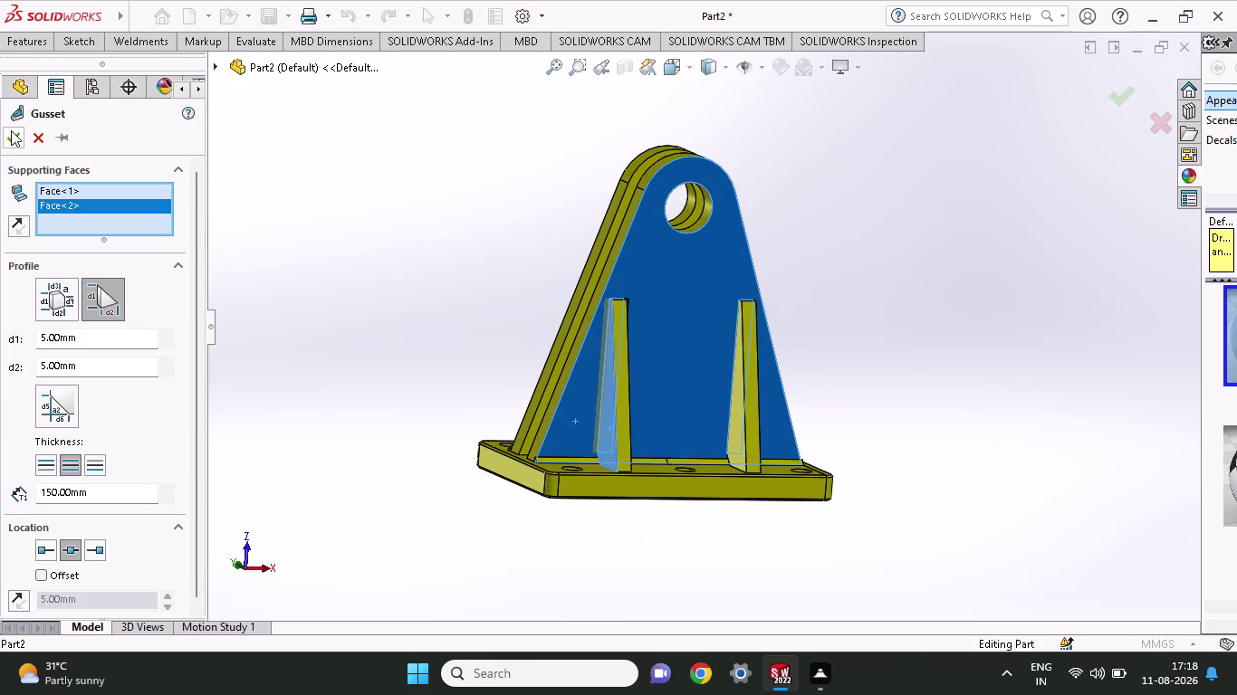
click(11, 130)
Add another upright-plate gusset, then view the bracket from the side.
click(118, 46)
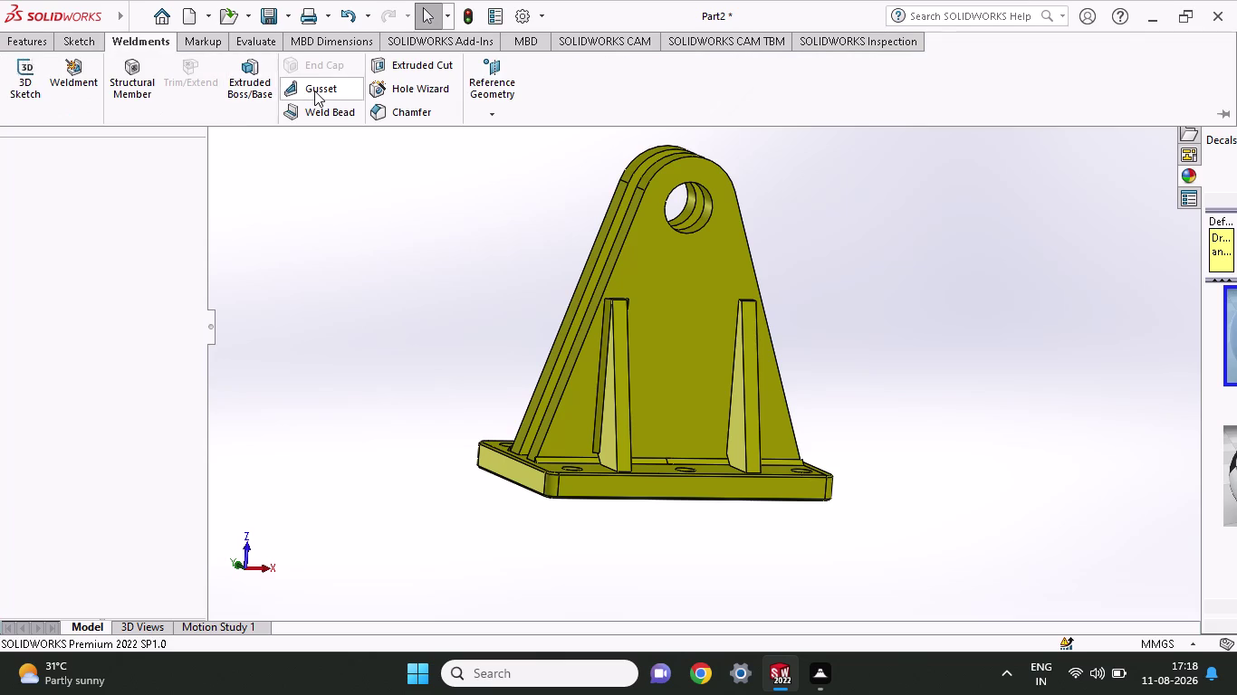
click(314, 91)
click(690, 383)
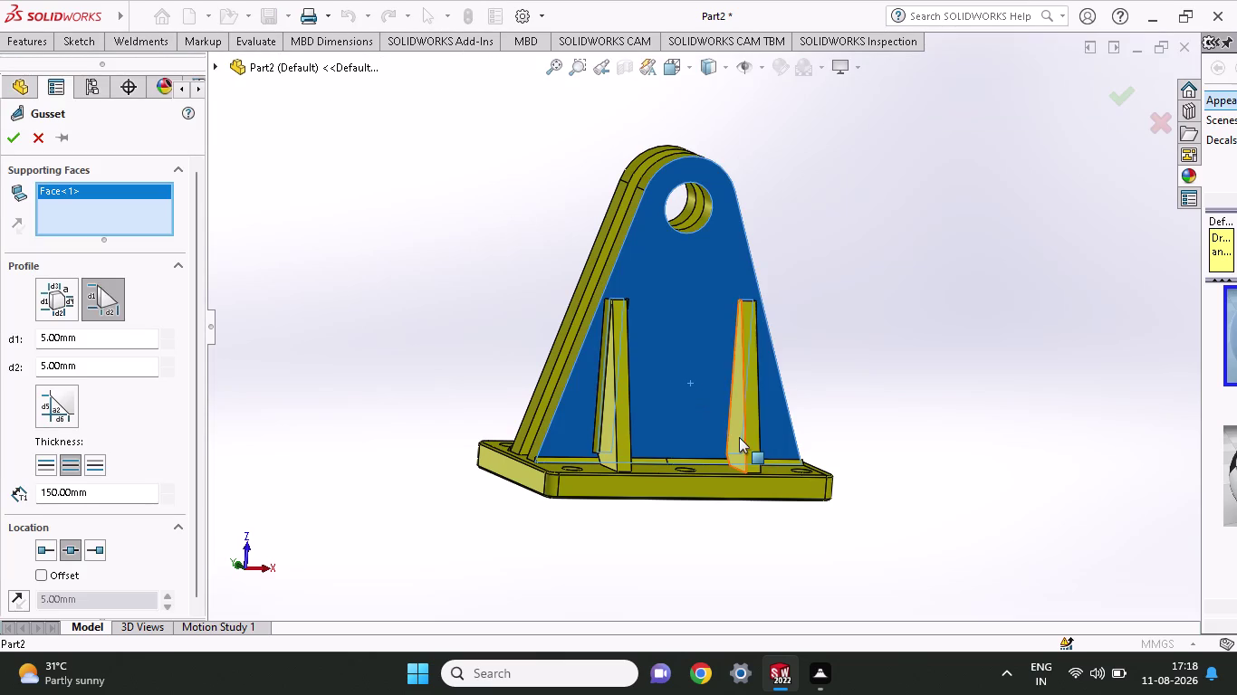
click(739, 437)
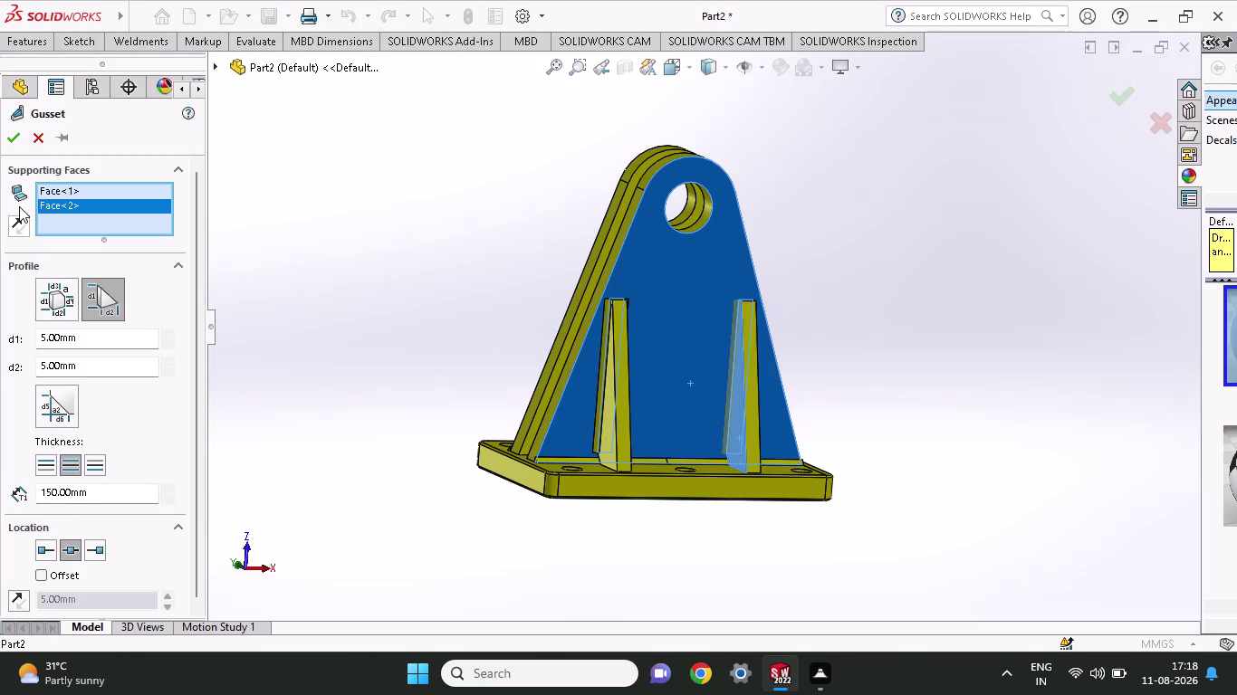
click(11, 134)
middle_drag(1040, 341, 892, 352)
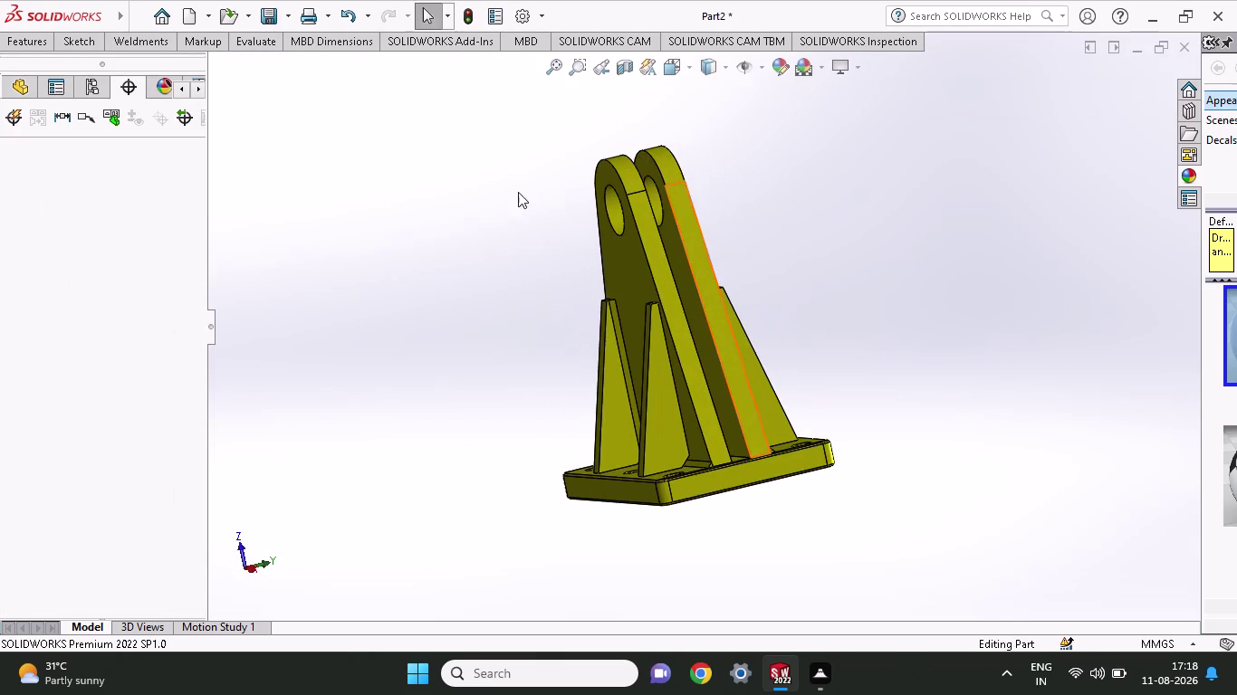
Create a further gusset, orbiting to reach its second supporting face.
click(99, 38)
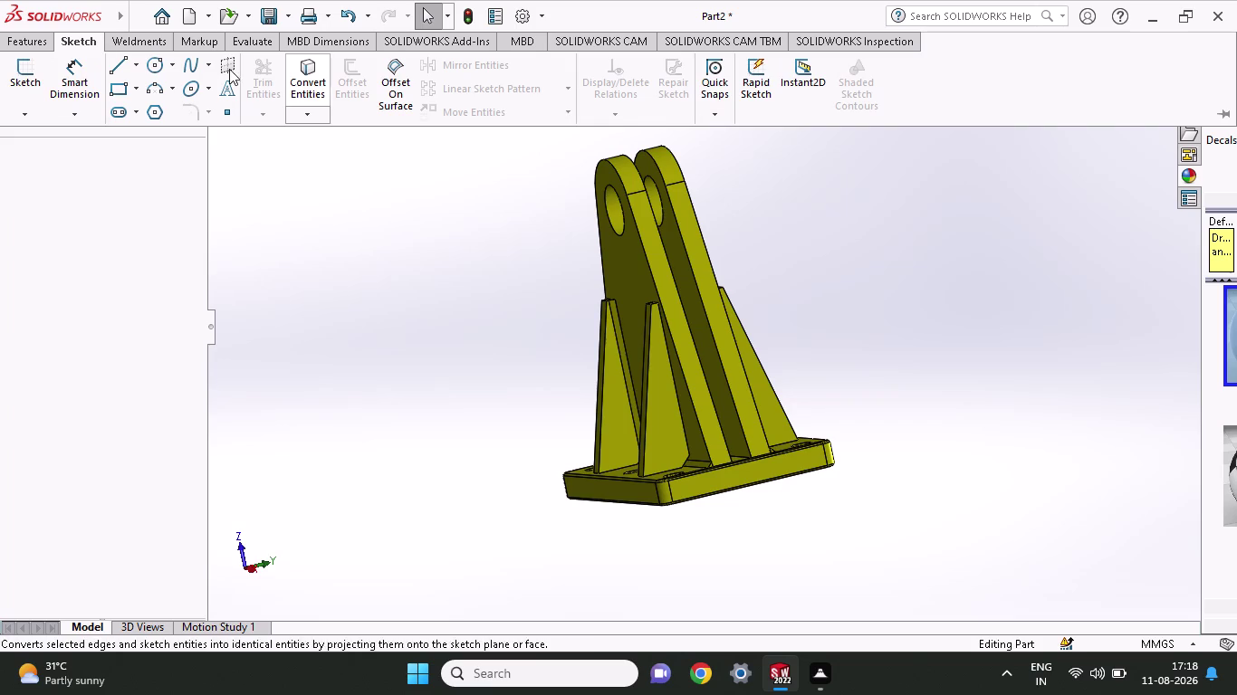
click(35, 46)
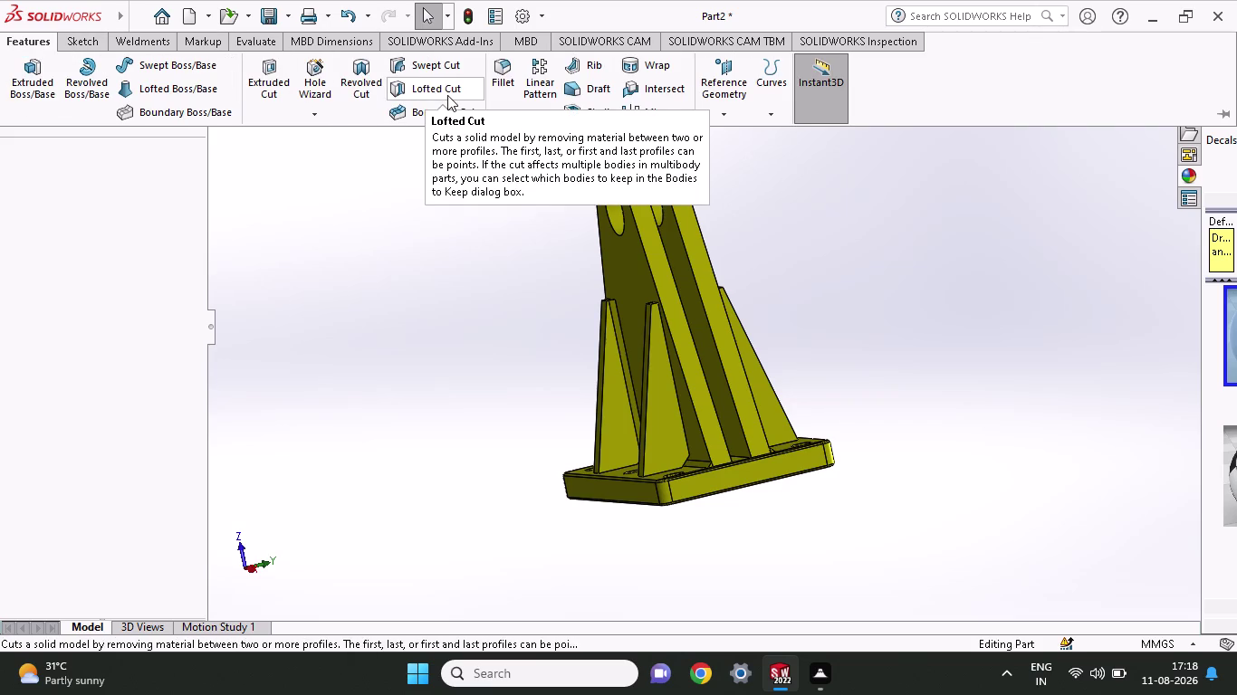
click(91, 40)
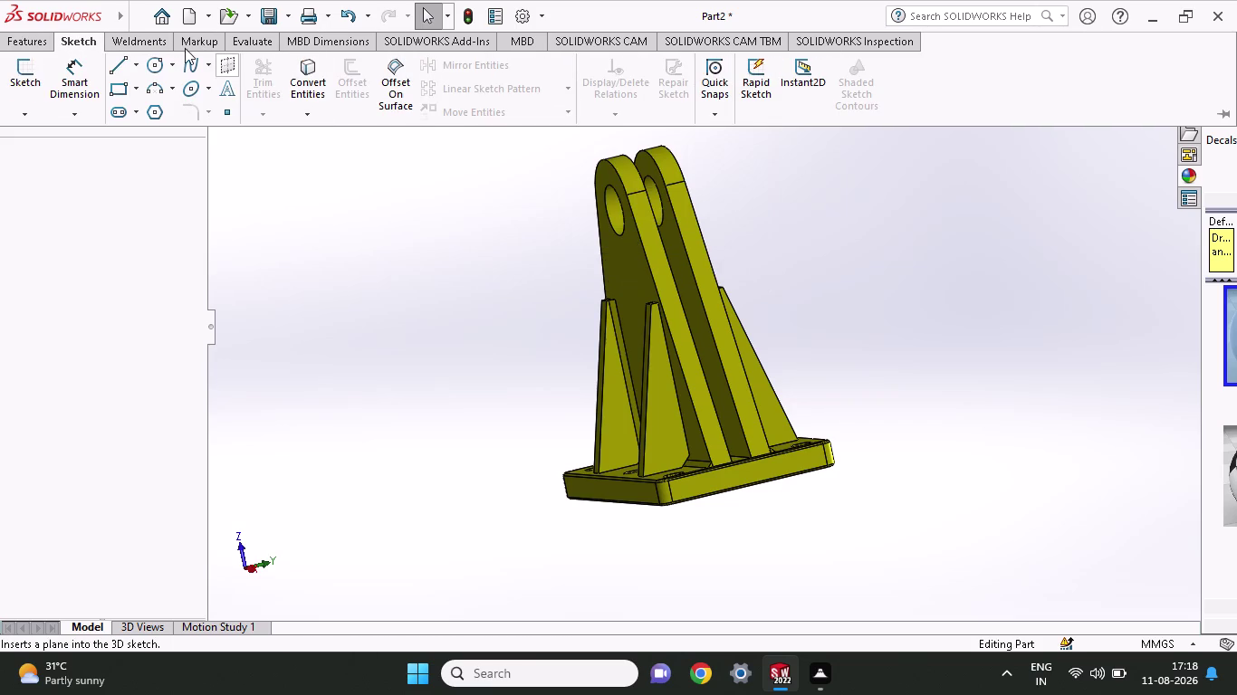
click(157, 42)
click(309, 84)
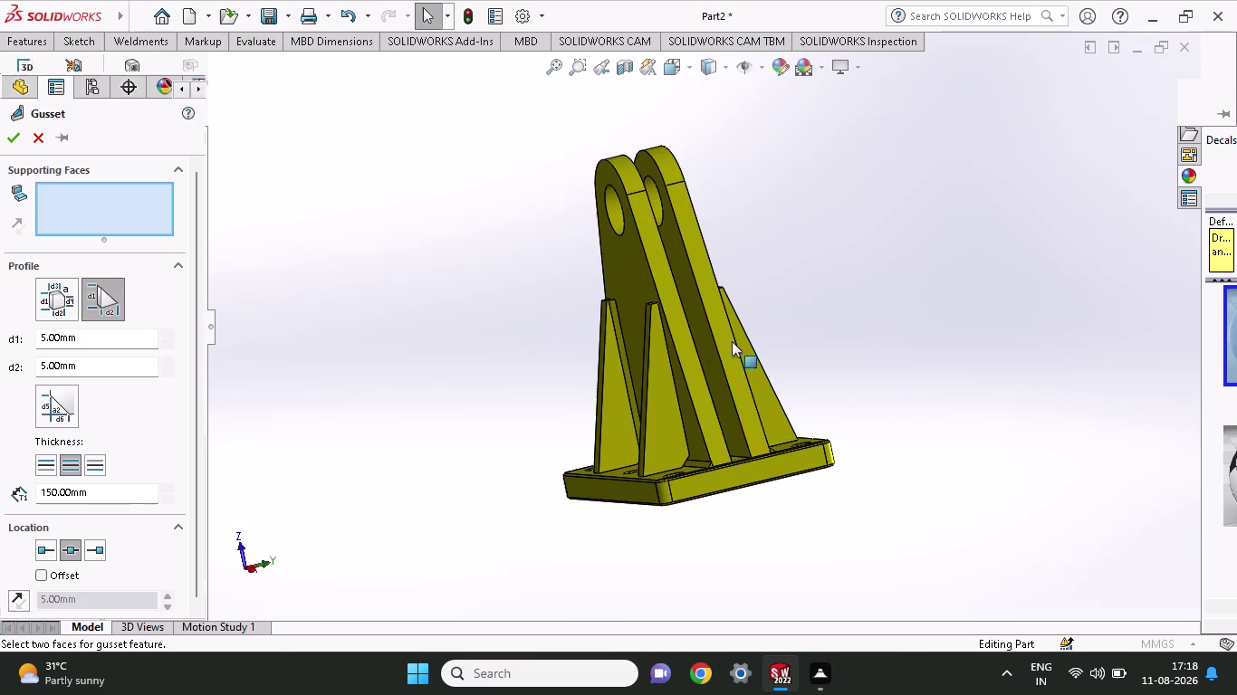
click(660, 418)
click(691, 434)
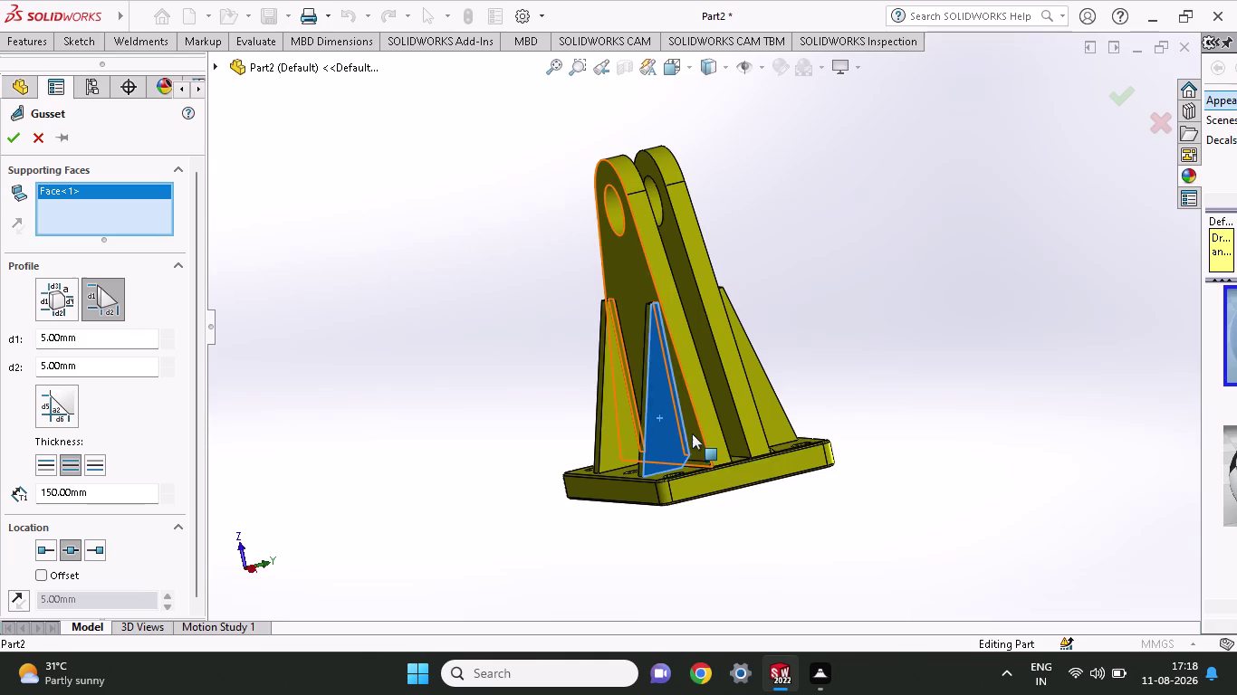
middle_drag(852, 374, 916, 362)
click(13, 137)
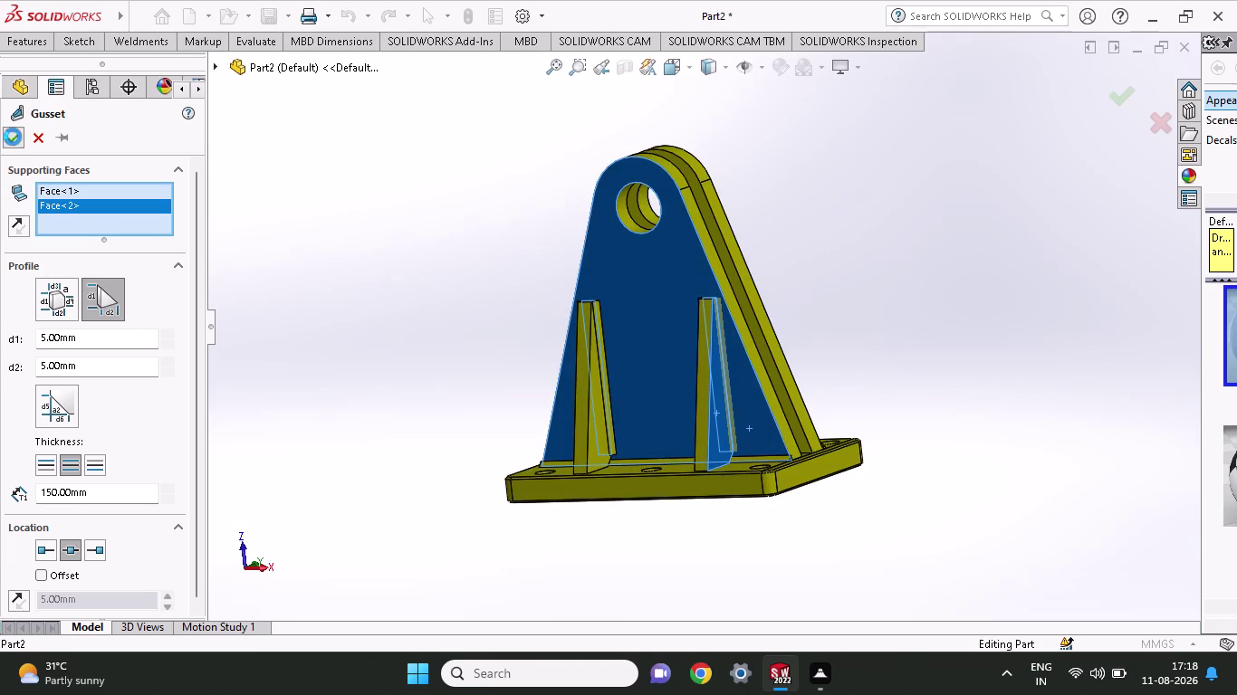
Inspect the gussets from several angles and select the upright plate face.
middle_drag(953, 239, 790, 273)
middle_drag(853, 272, 851, 274)
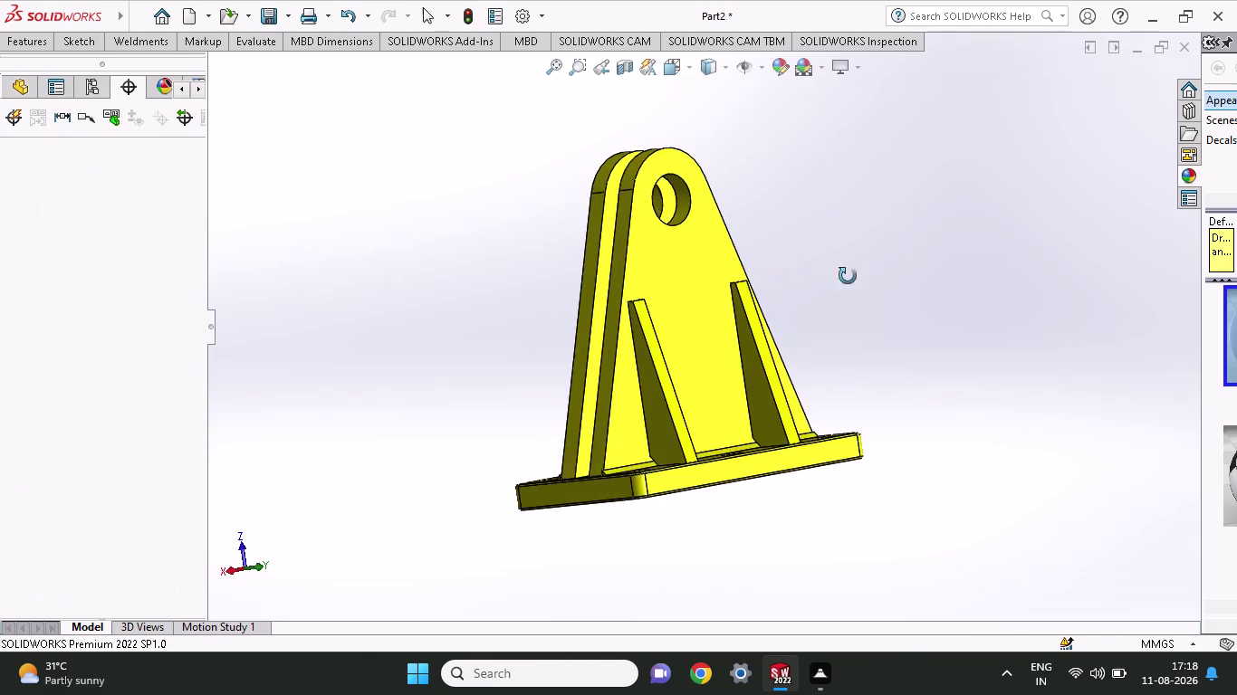
middle_drag(851, 274, 1121, 359)
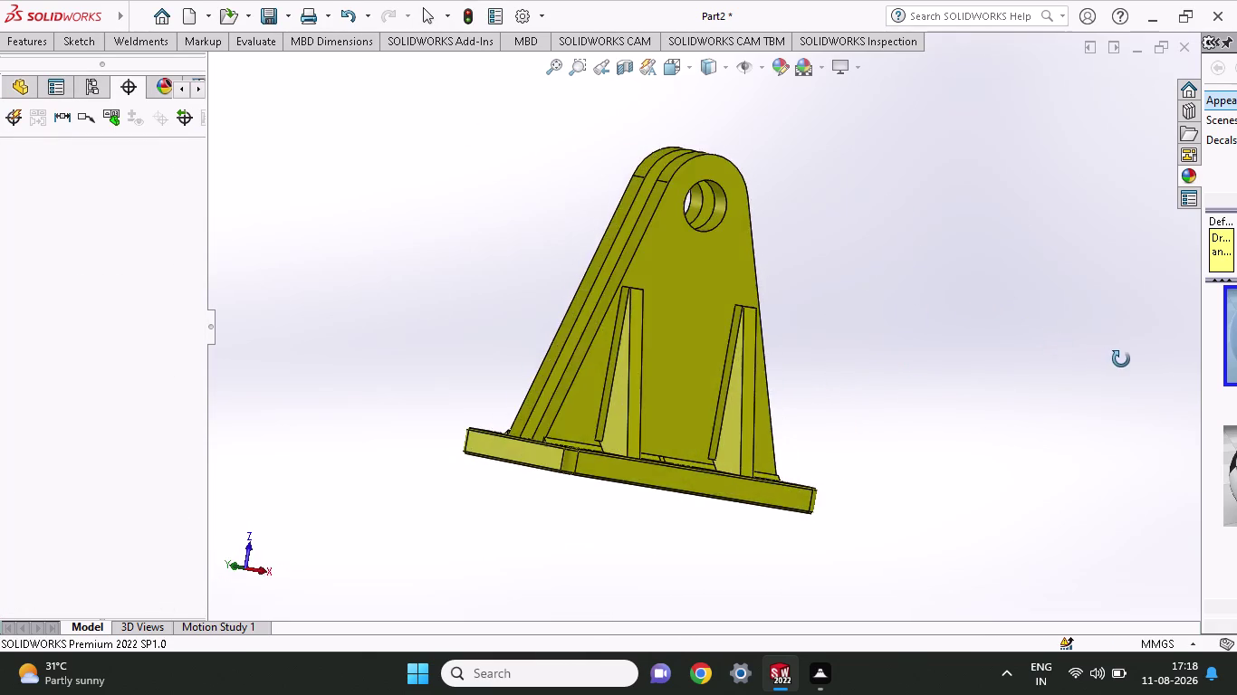
middle_drag(1121, 360, 829, 346)
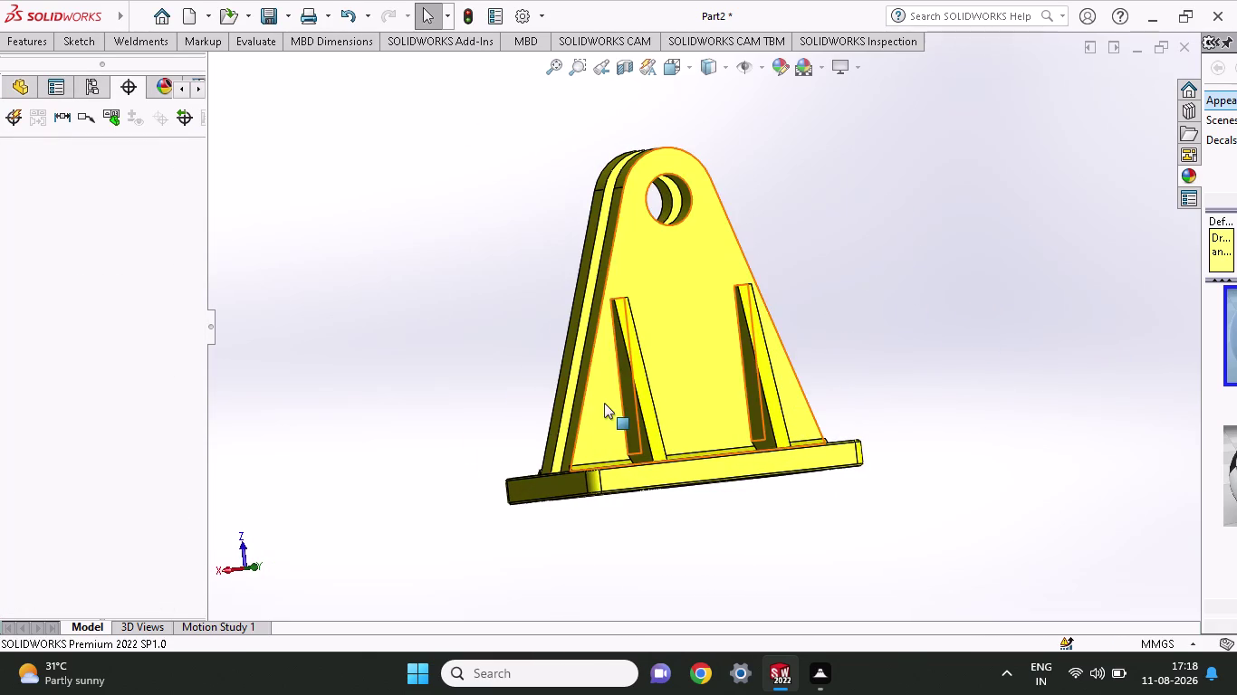
click(604, 403)
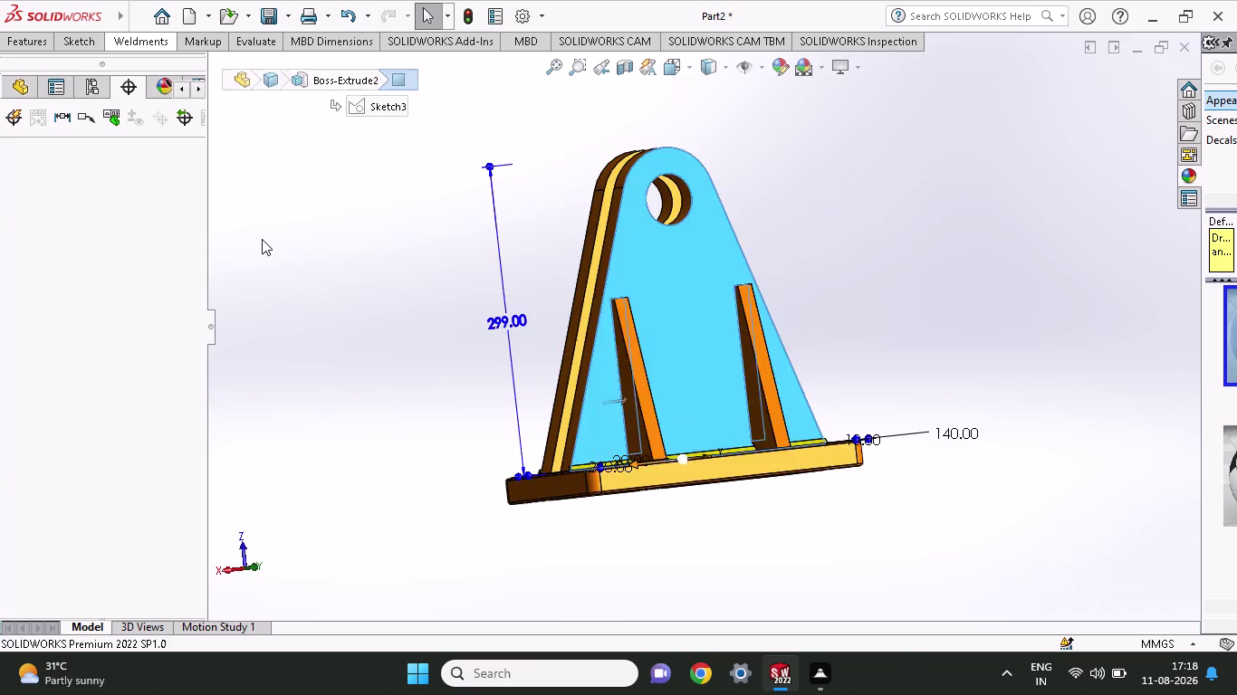
click(262, 239)
click(83, 48)
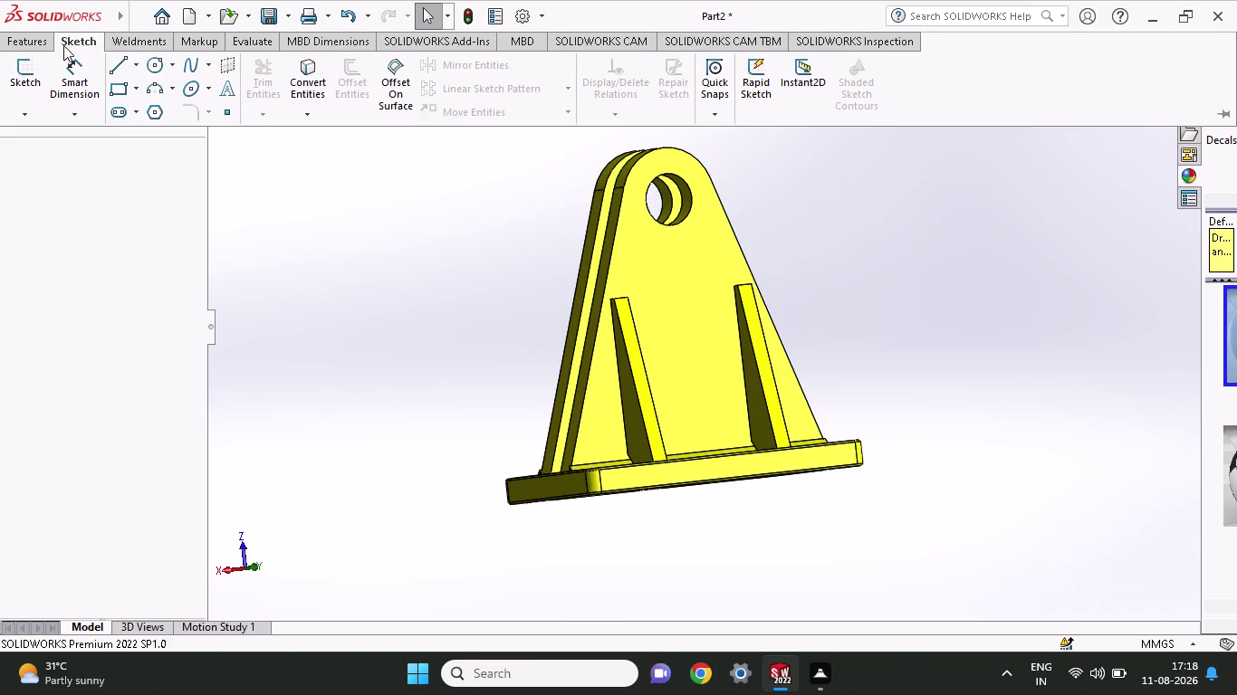
click(32, 45)
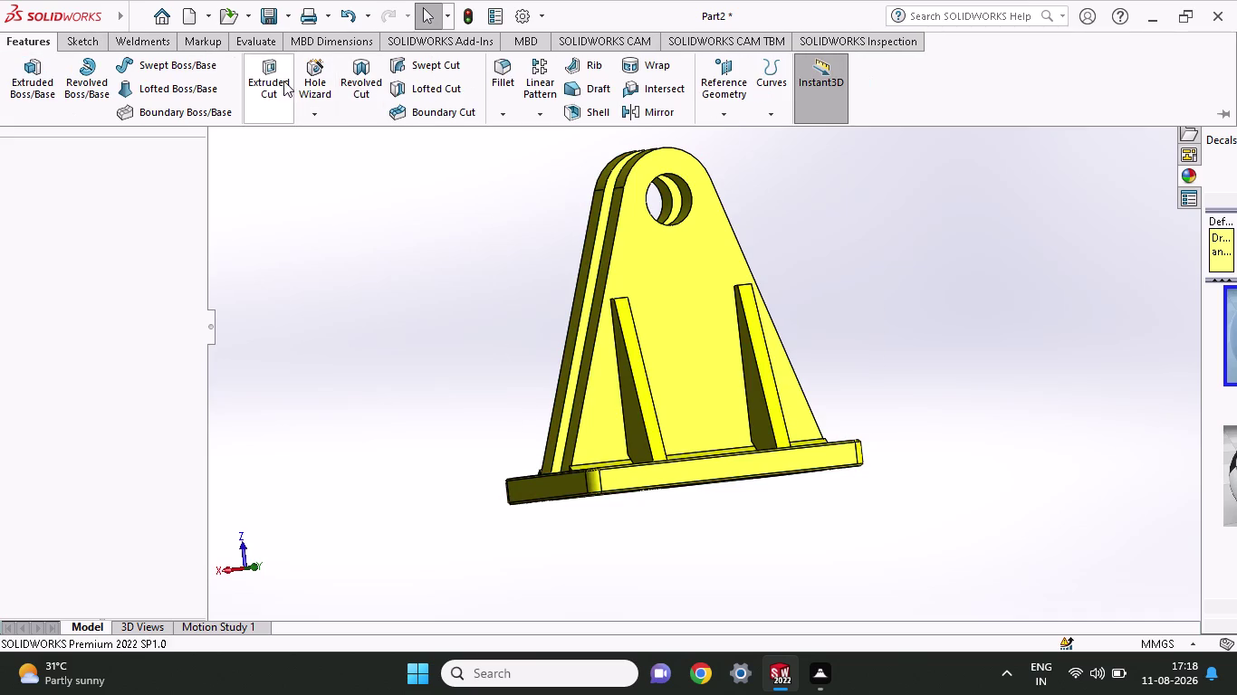
Start a new gusset and cancel it with Escape.
click(157, 33)
click(336, 86)
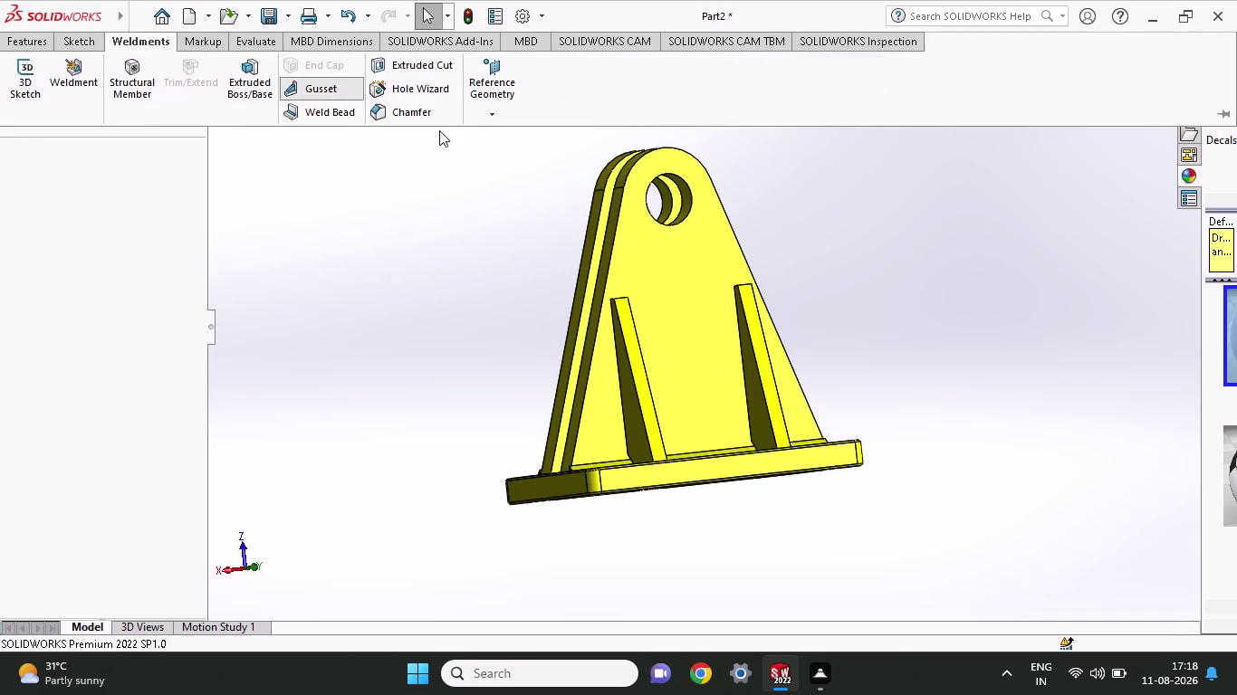
click(574, 415)
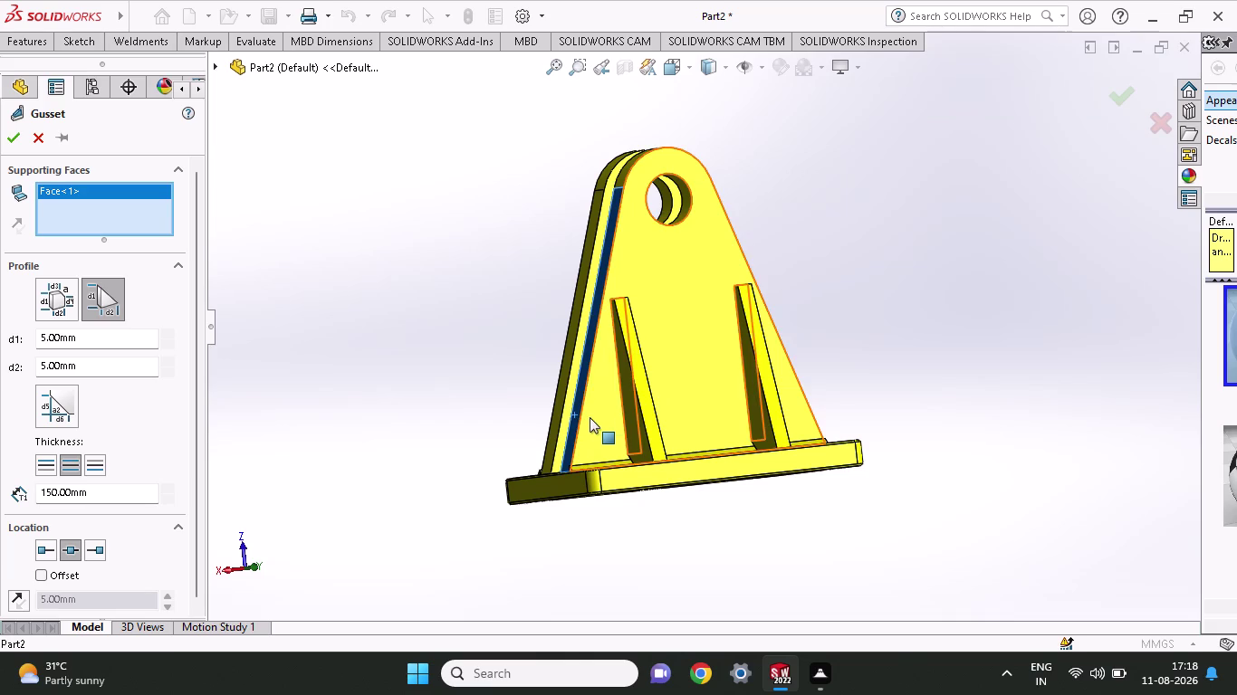
key(Escape)
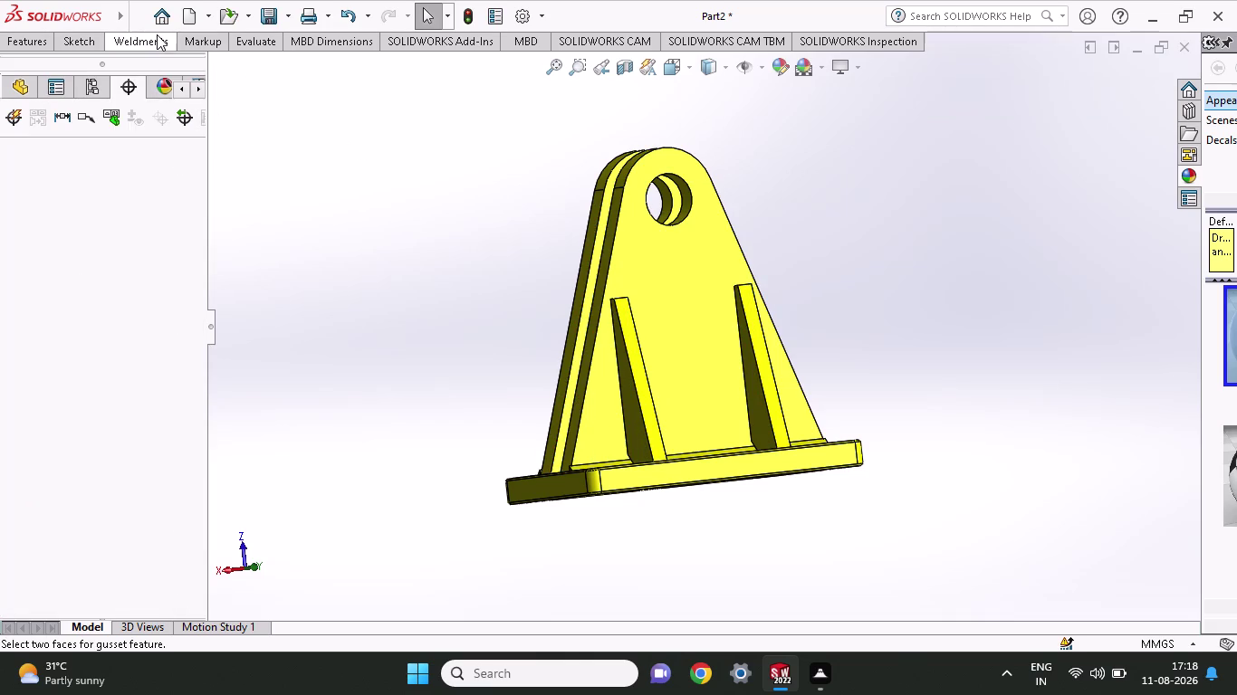
Add a gusset between the upright plate and a second face, checking the preview.
click(156, 34)
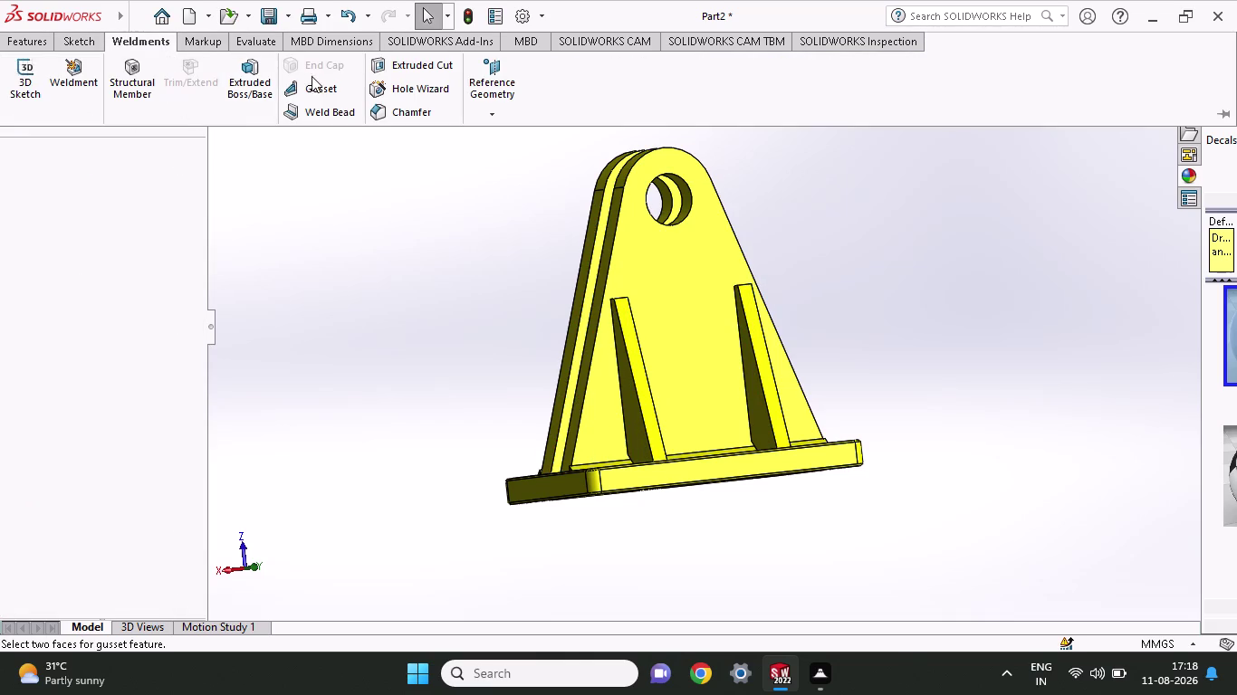
click(311, 86)
click(593, 415)
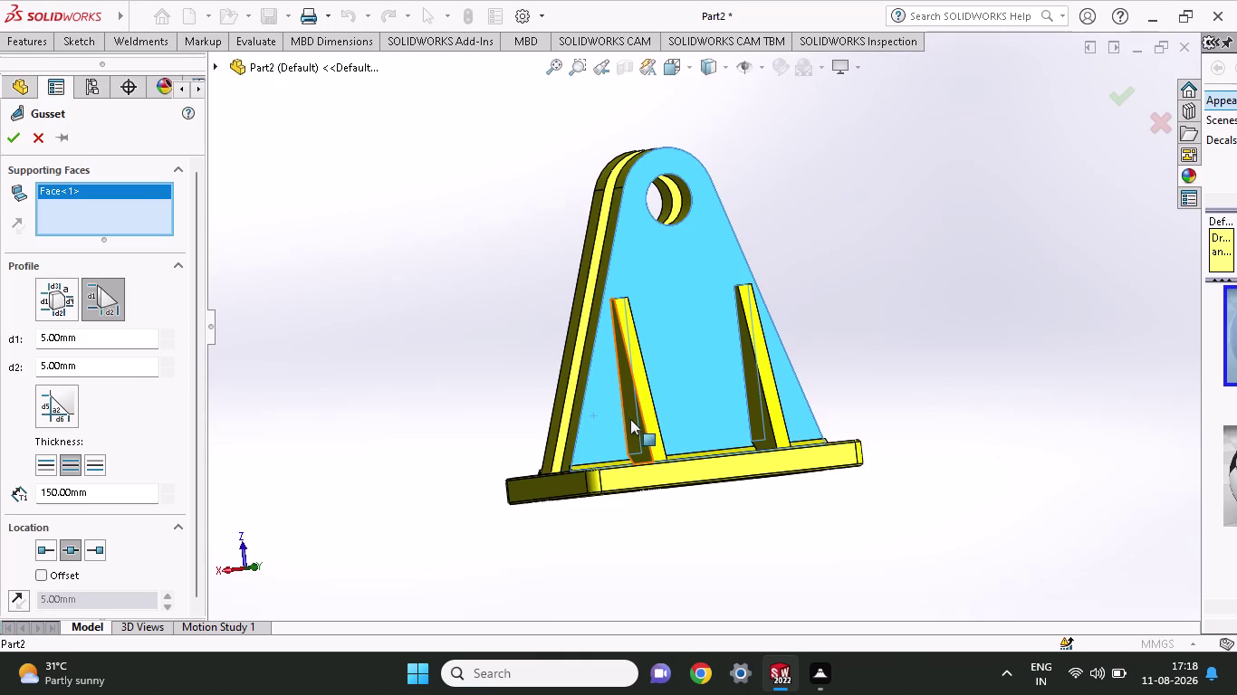
click(630, 420)
middle_drag(417, 267, 488, 268)
scroll(up, 3)
click(11, 133)
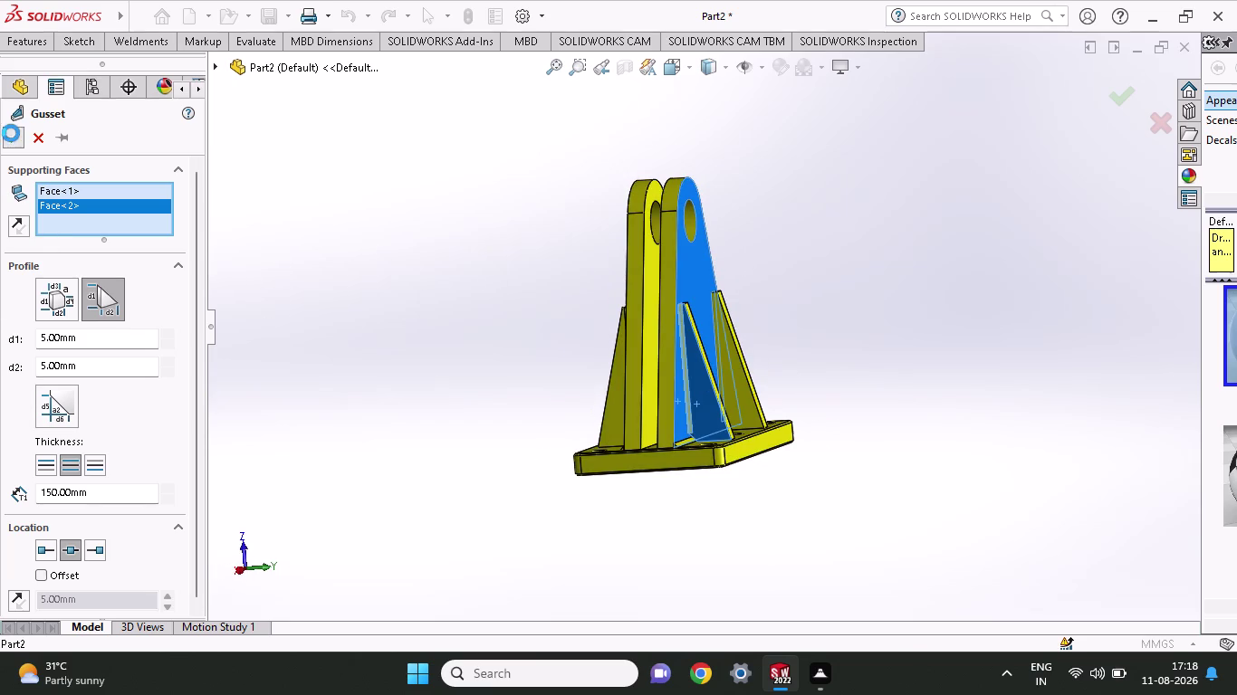
middle_drag(391, 262, 188, 307)
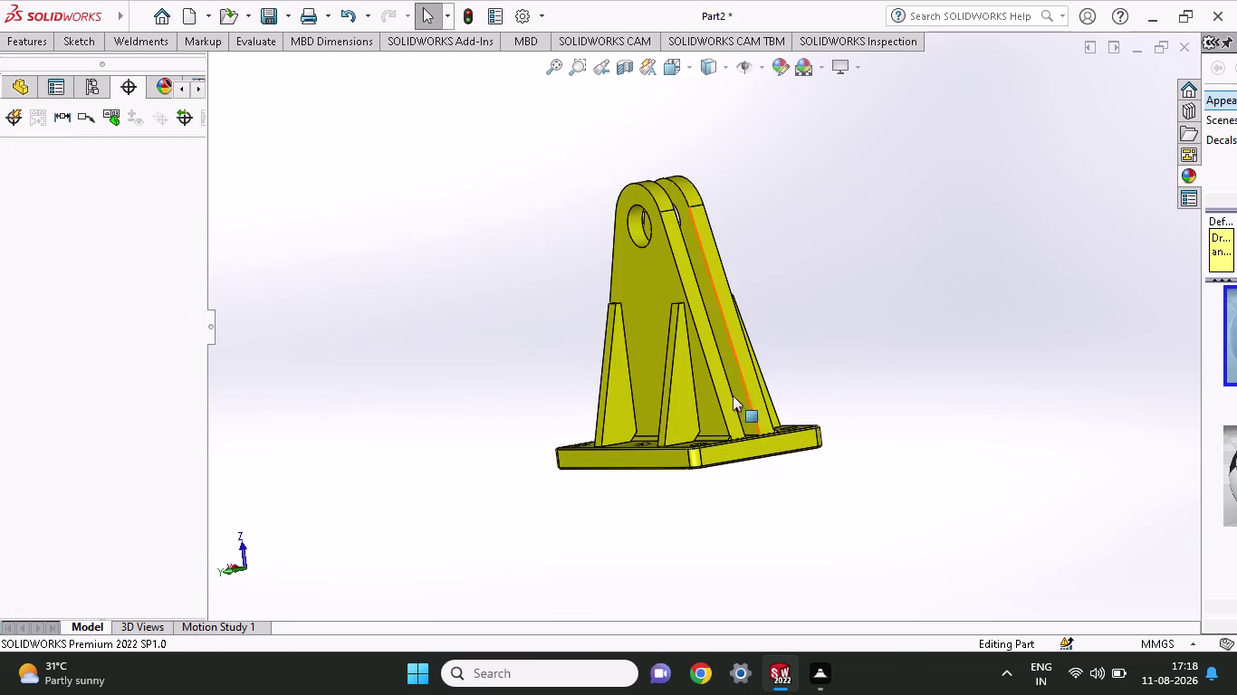
Add a gusset between two supporting faces beside the front rib.
click(143, 42)
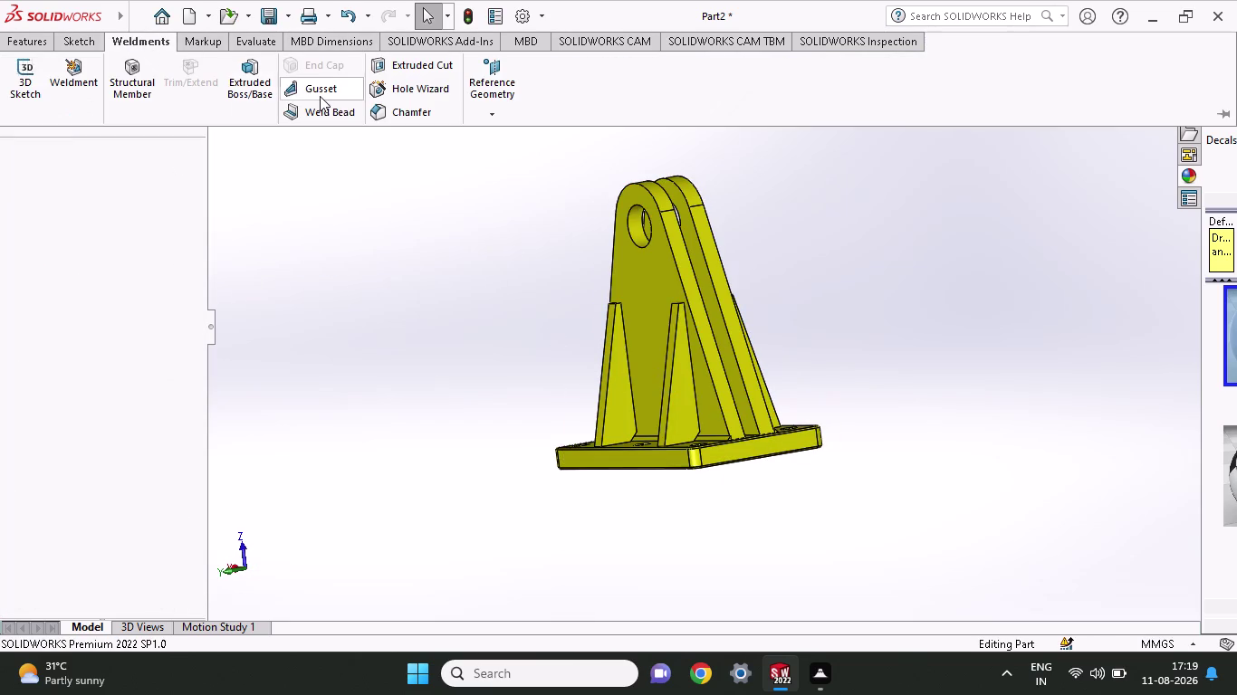
click(320, 96)
click(612, 397)
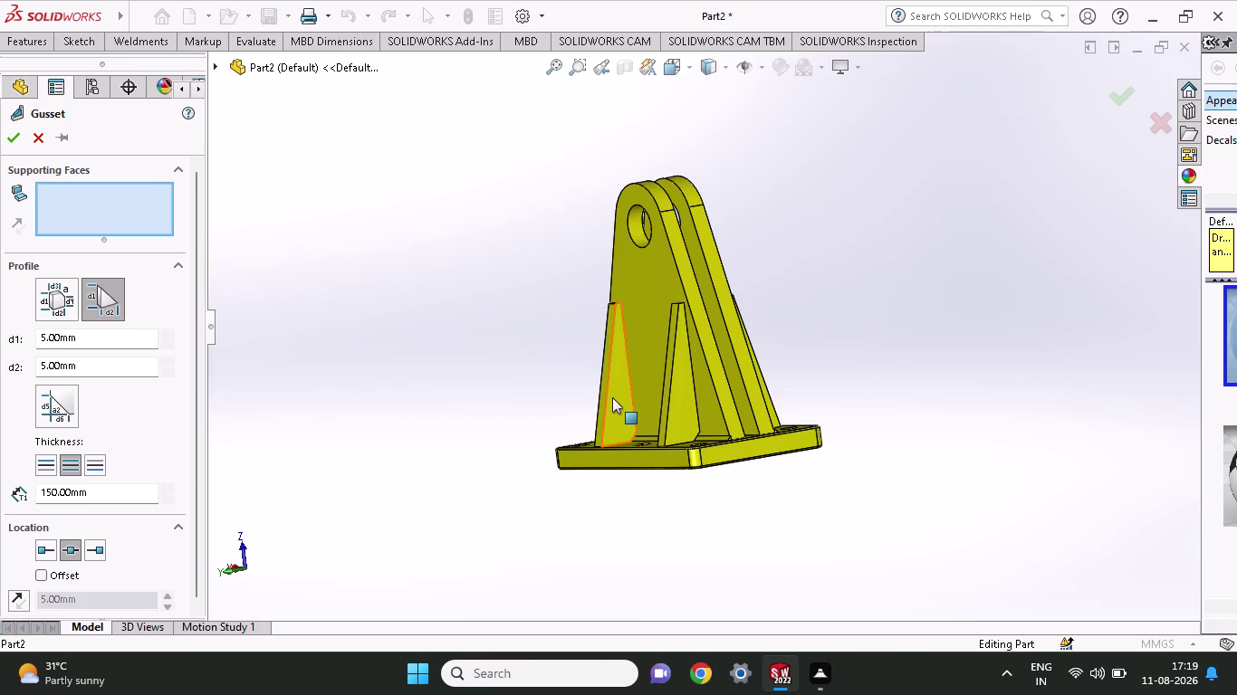
click(640, 383)
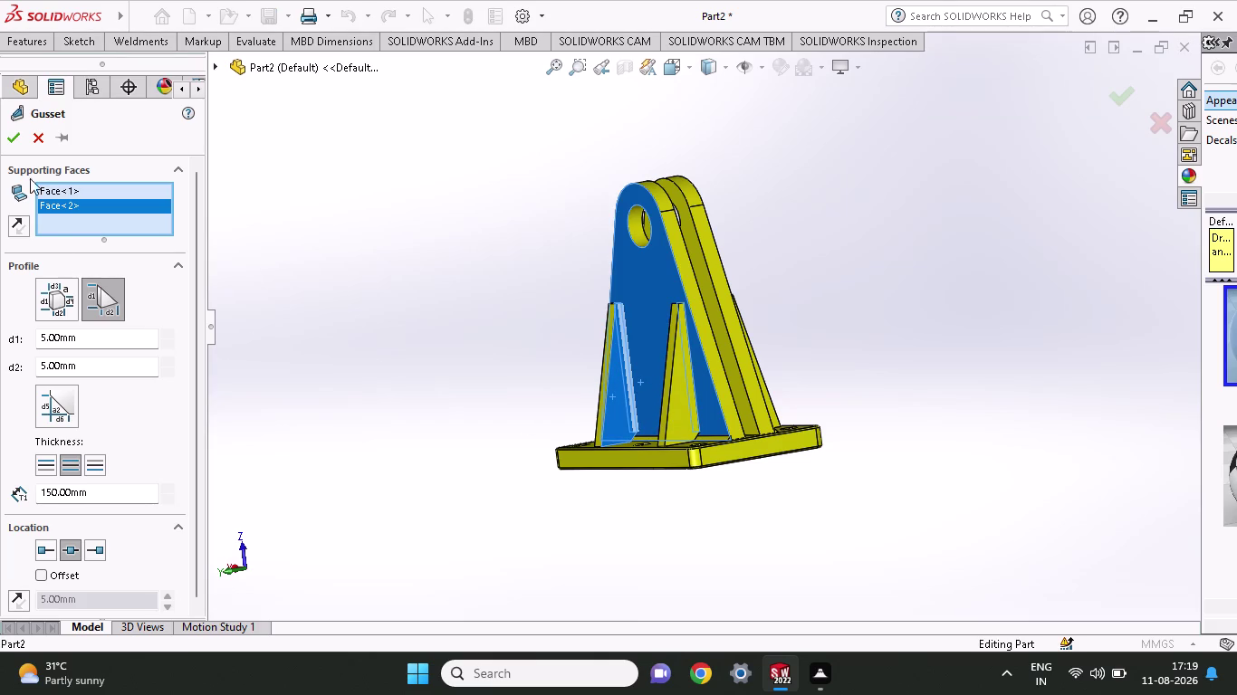
click(10, 133)
middle_drag(428, 236, 370, 250)
scroll(up, 3)
middle_drag(372, 250, 449, 278)
click(68, 36)
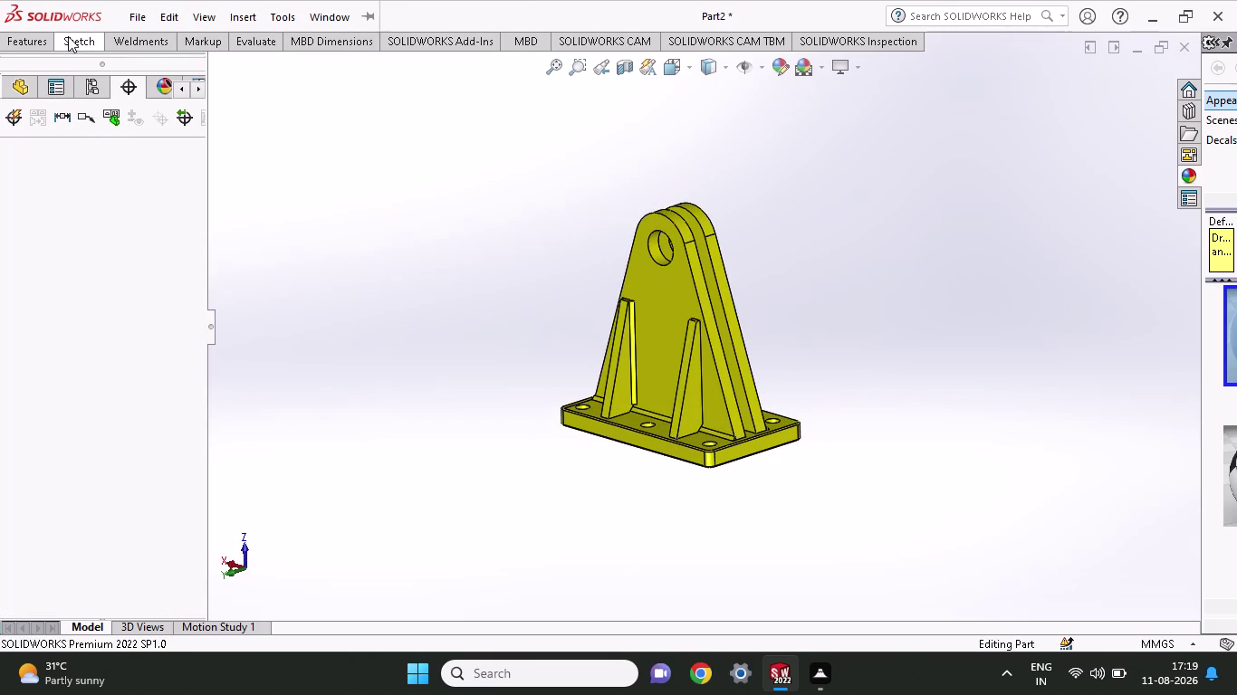
Start another gusset, pick its faces, then abandon it with Escape.
click(47, 35)
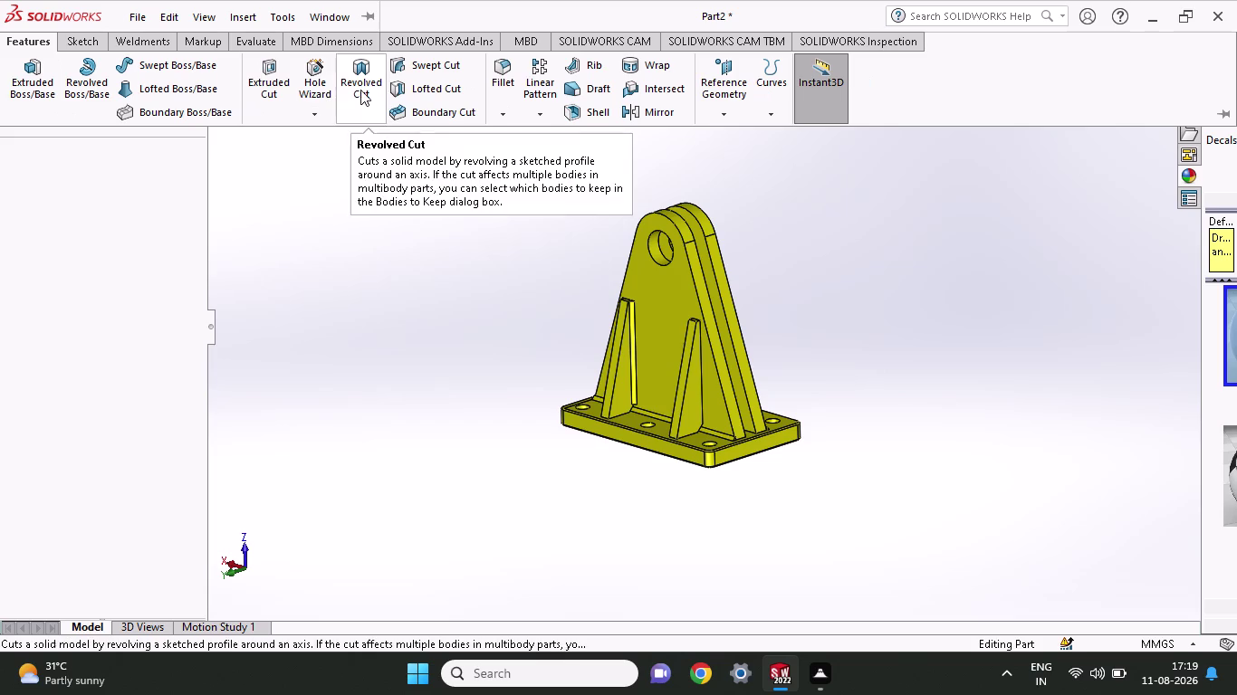
click(167, 45)
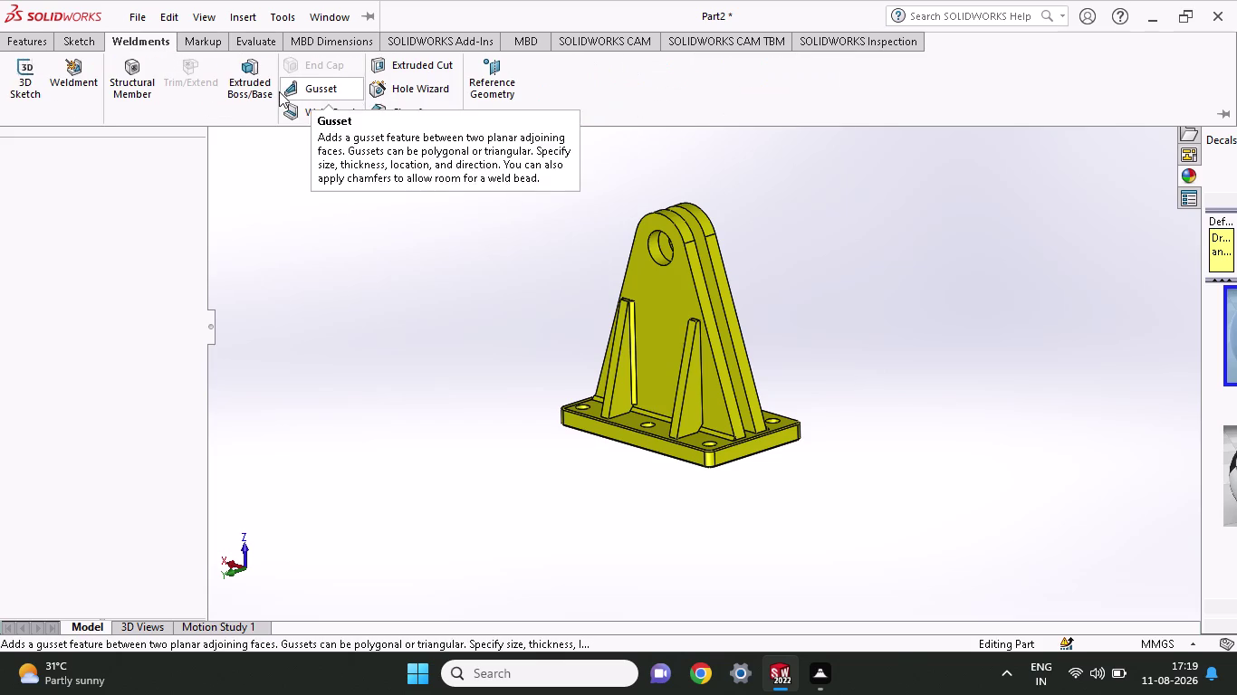
click(297, 89)
click(706, 387)
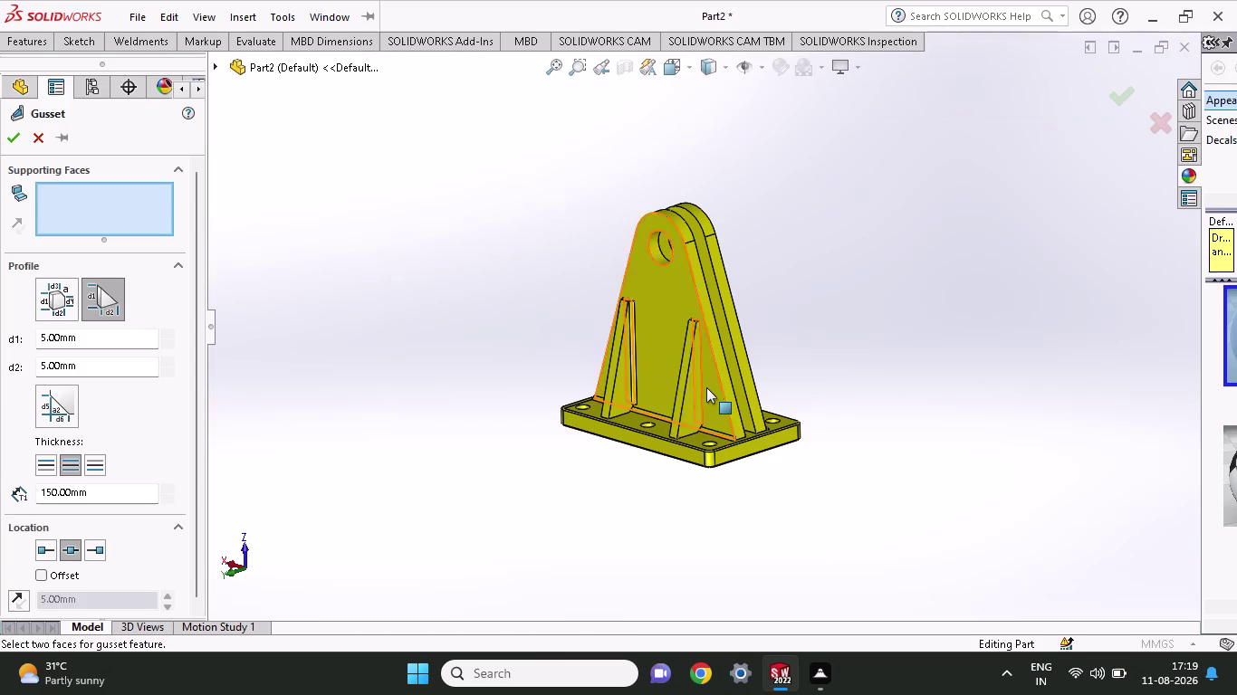
click(684, 396)
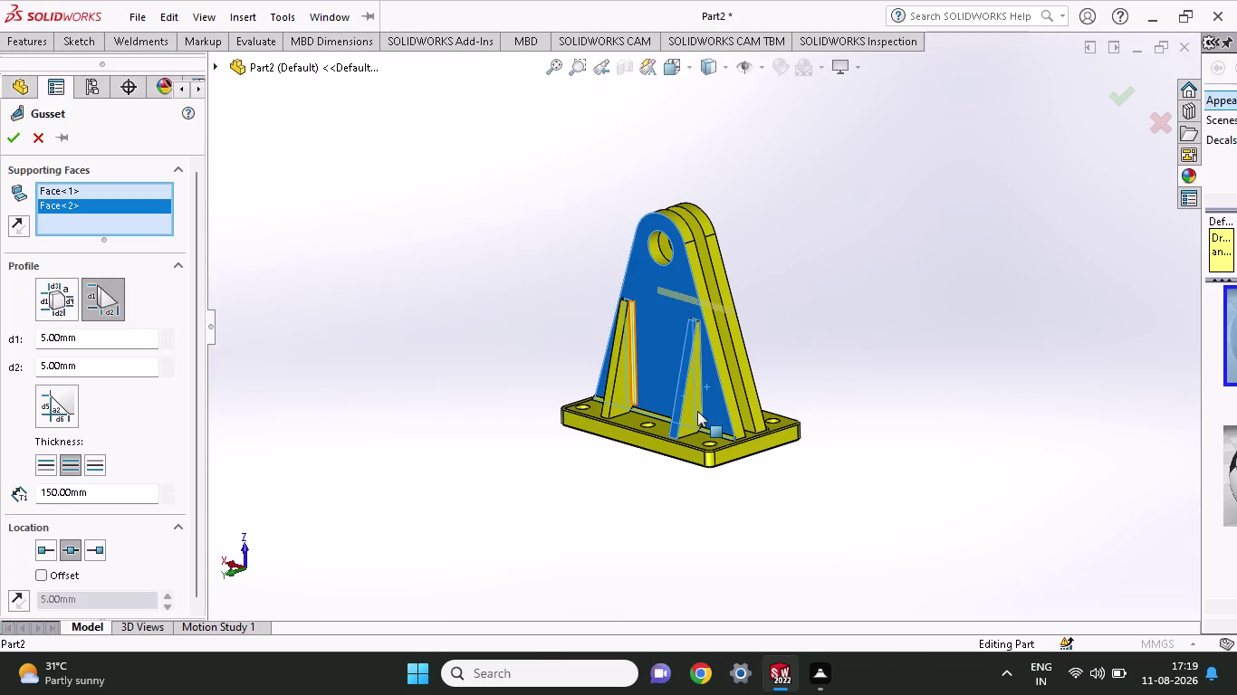
click(697, 411)
key(Escape)
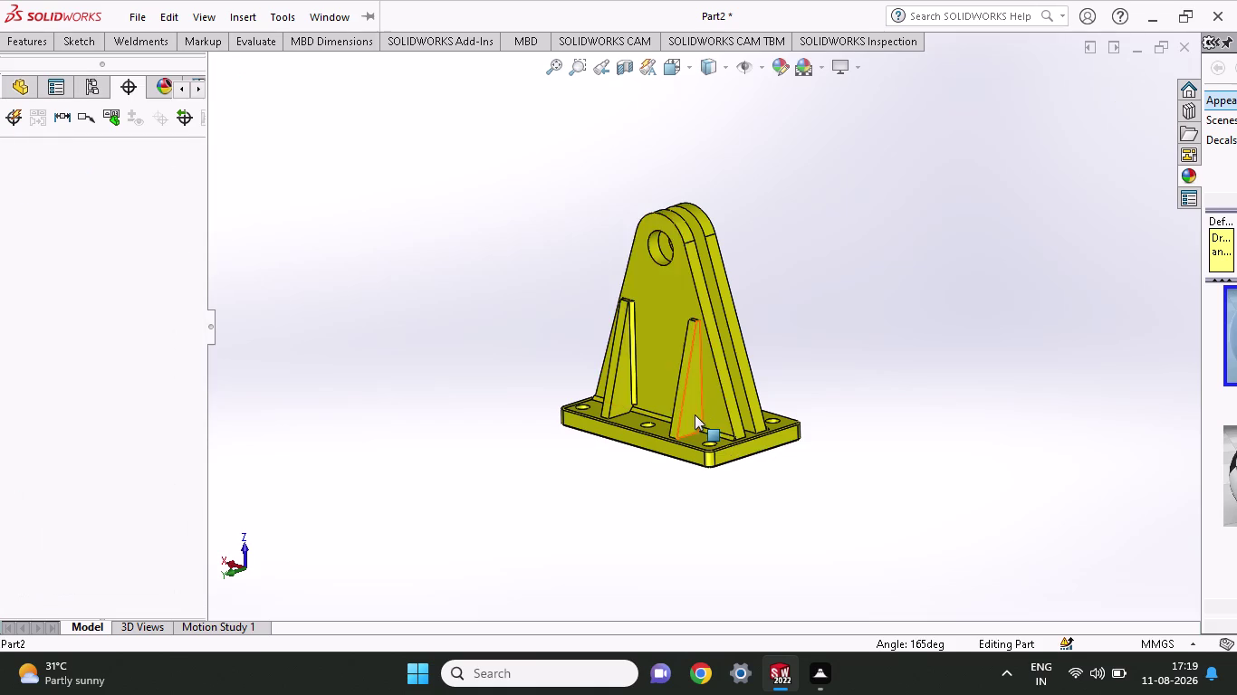
Retry the gusset on the two picked faces, confirm it, and view the back.
click(162, 47)
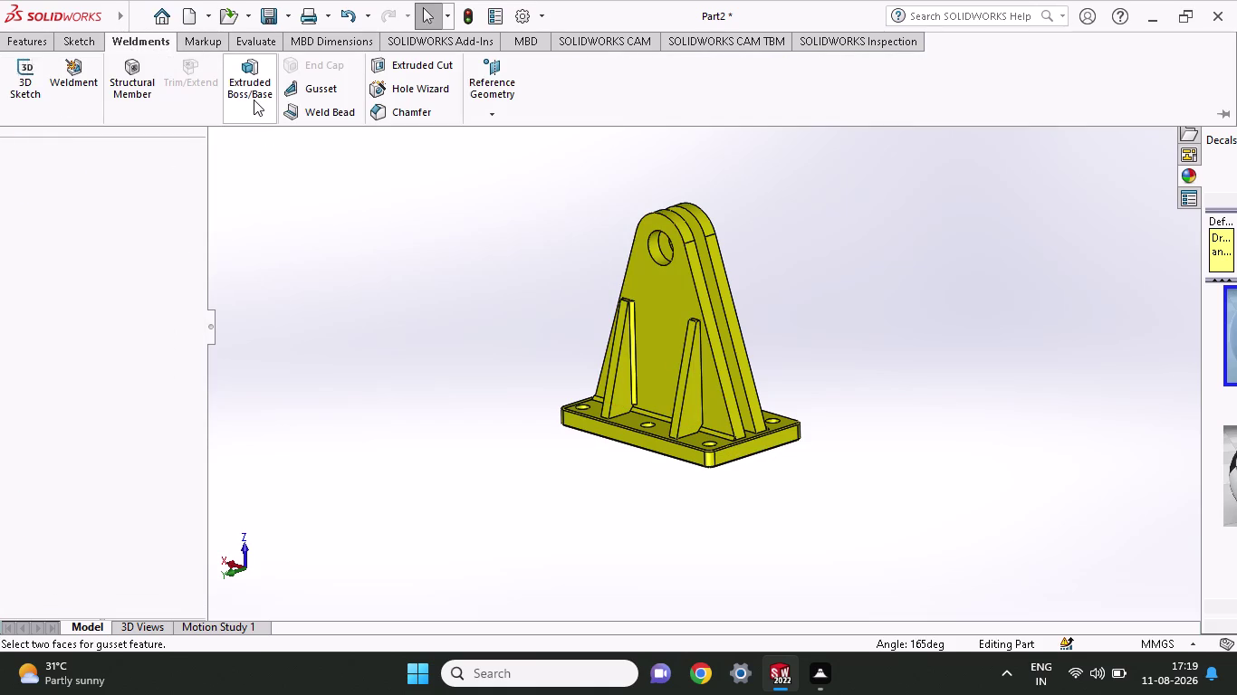
click(312, 92)
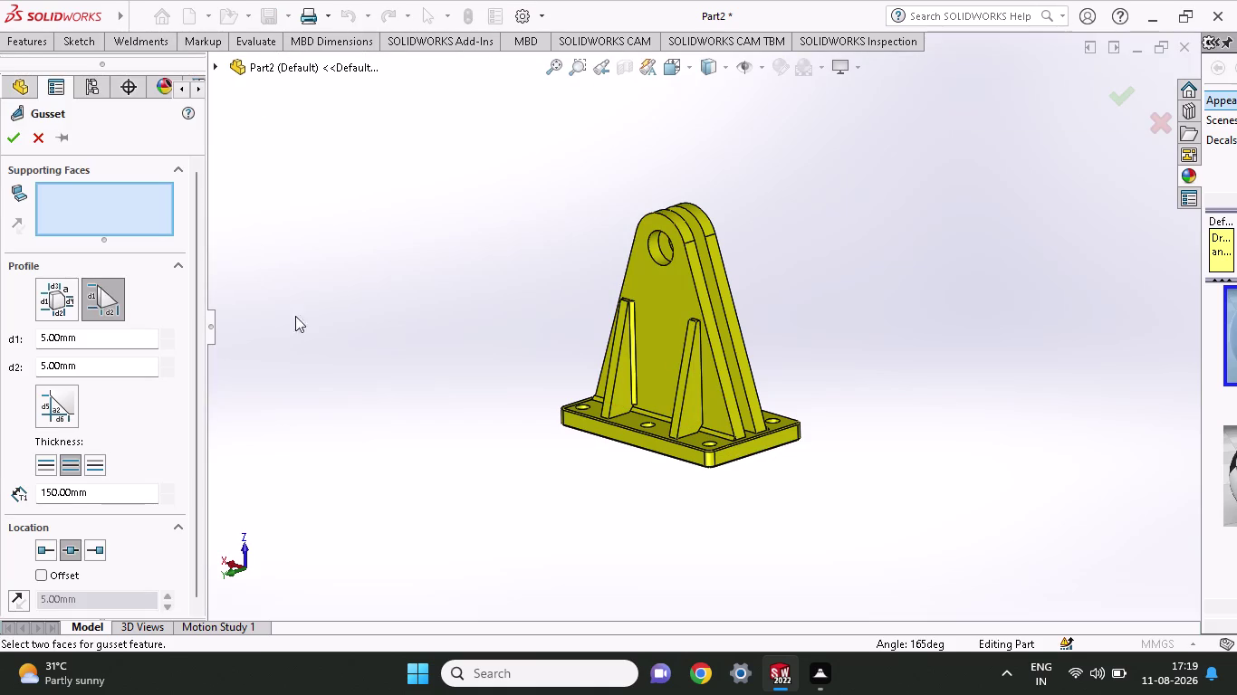
click(700, 416)
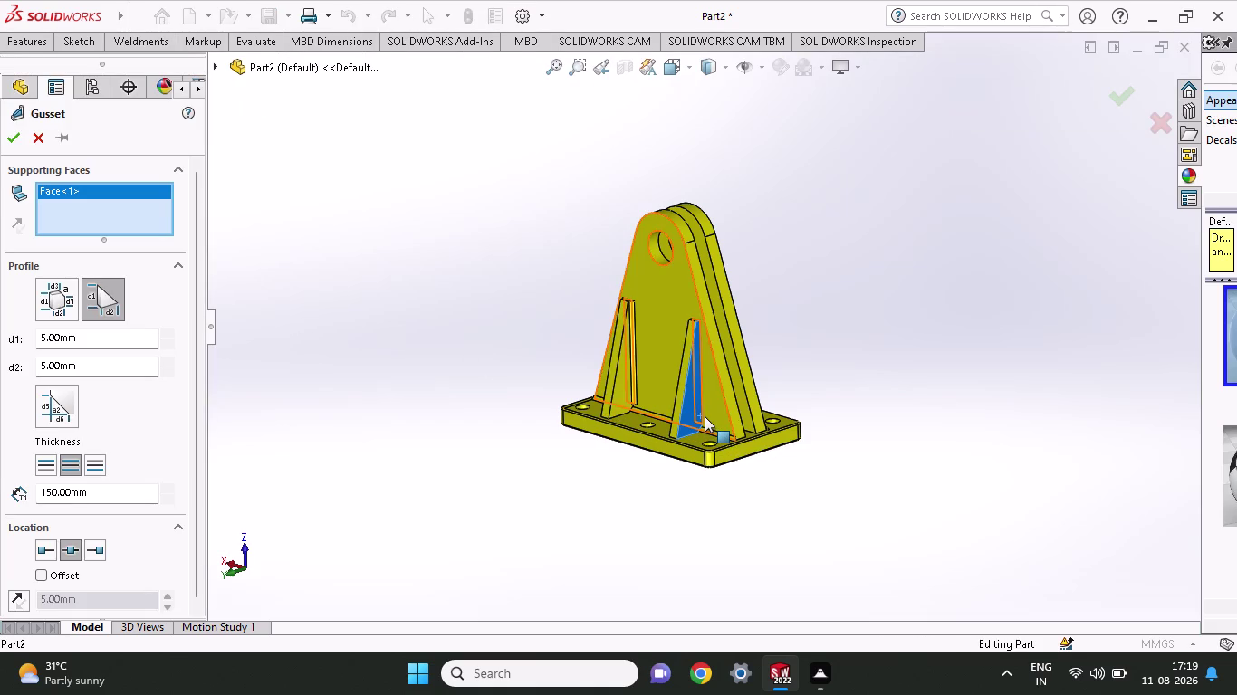
click(704, 417)
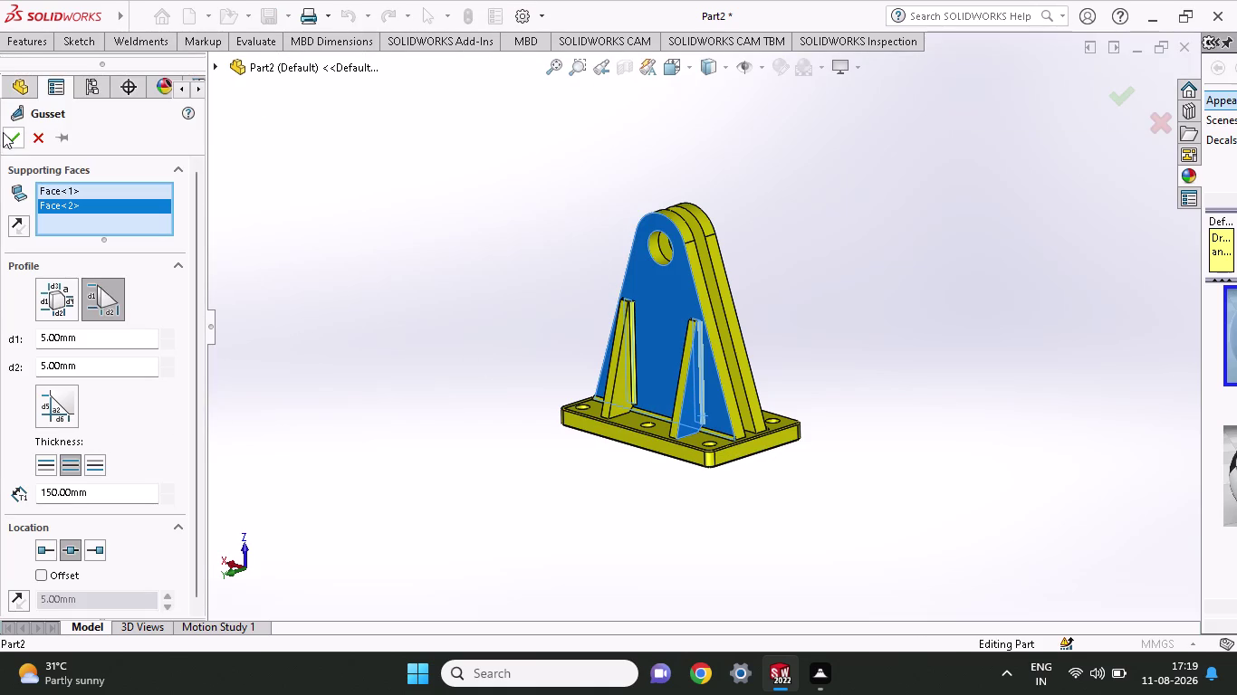
click(3, 130)
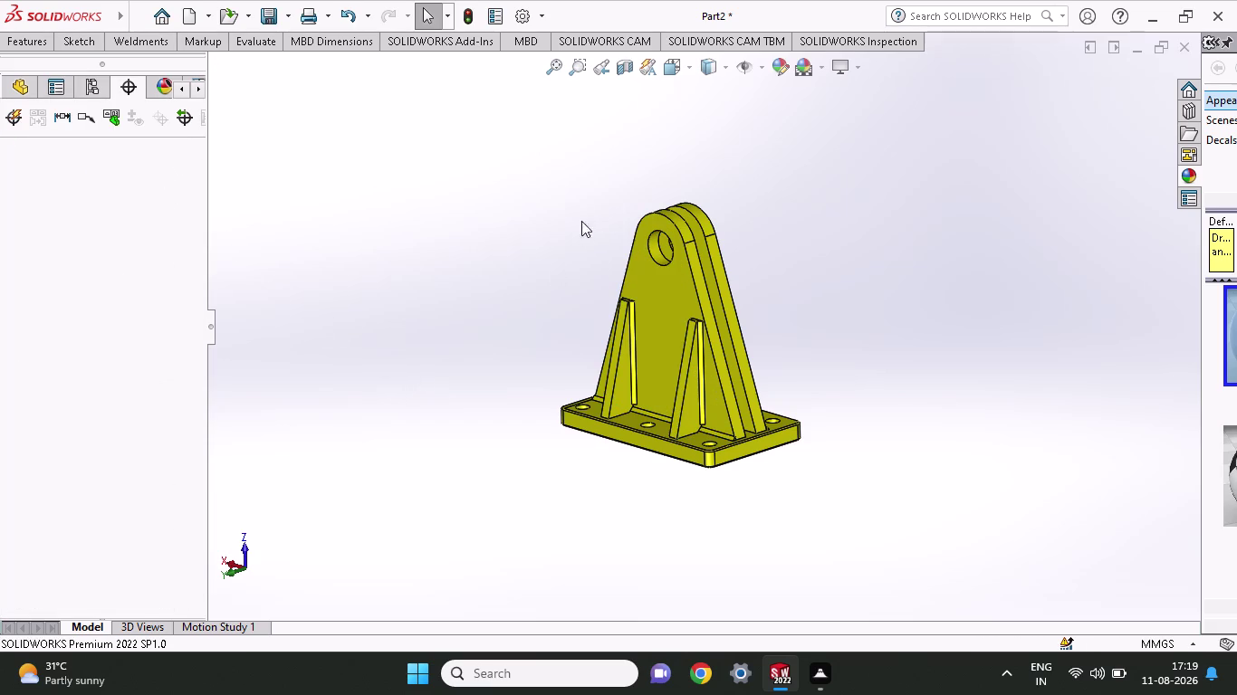
middle_drag(507, 244, 594, 339)
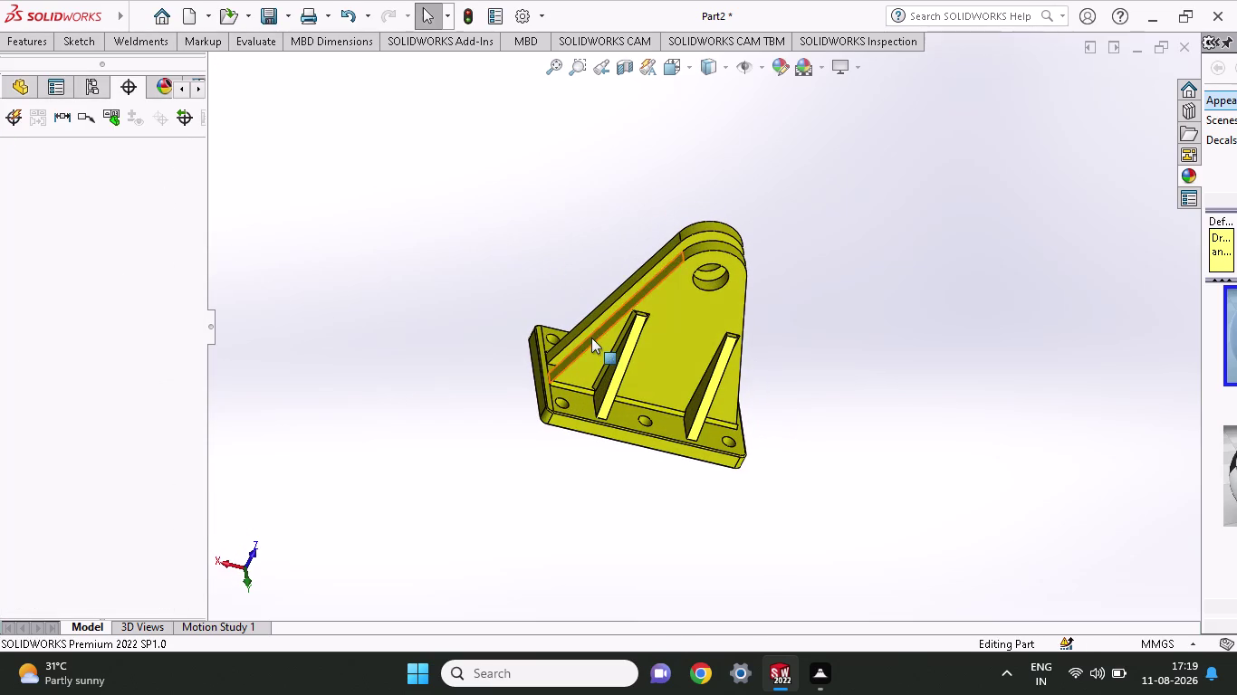
Add a back-side gusset joining the base plate and upright plate.
click(690, 404)
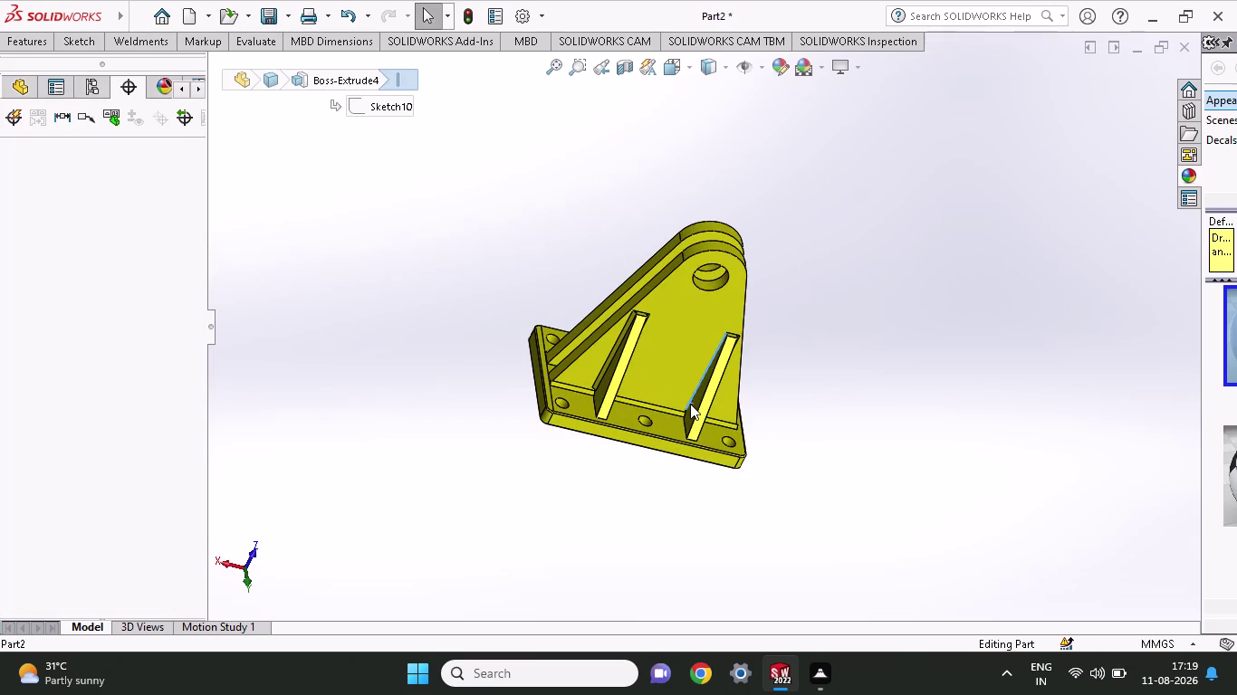
middle_drag(898, 464, 904, 472)
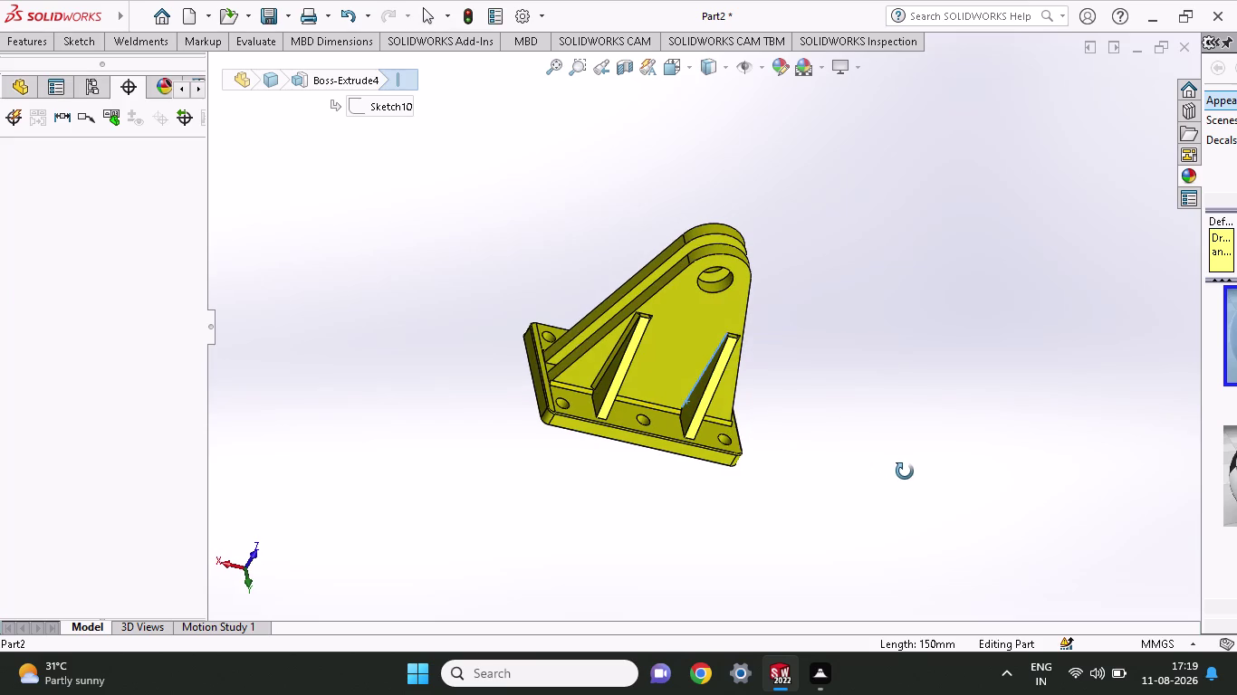
middle_drag(904, 472, 910, 479)
click(115, 42)
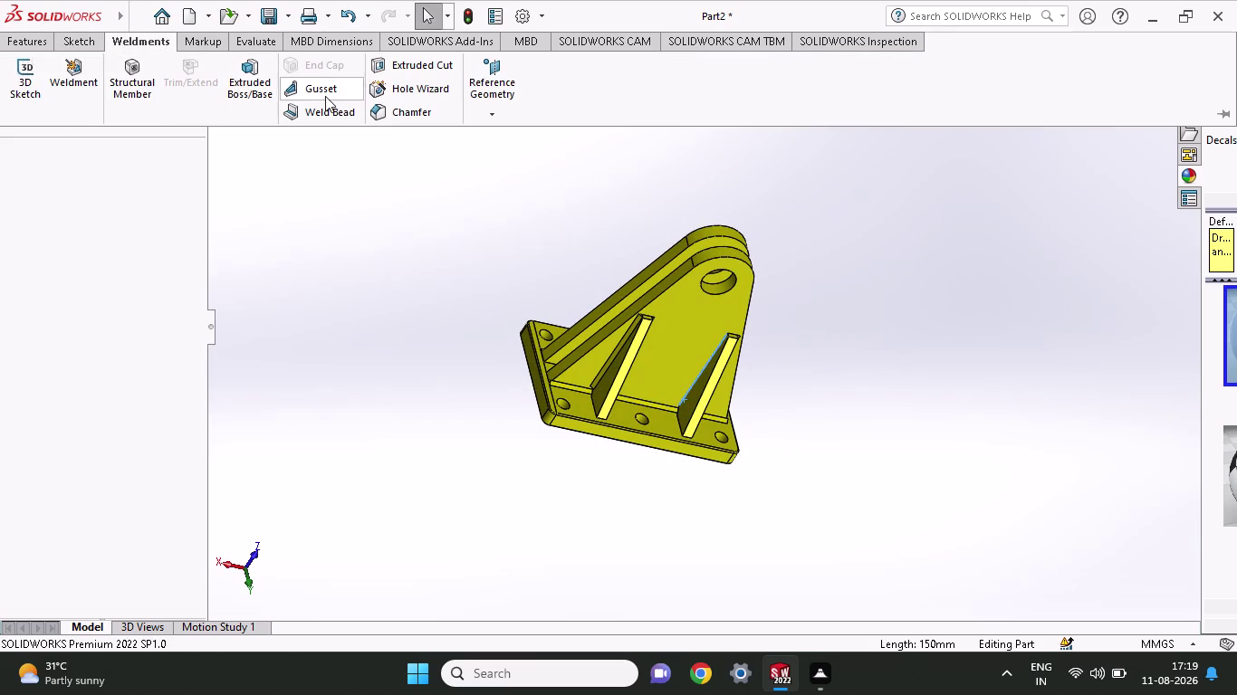
click(325, 96)
click(696, 391)
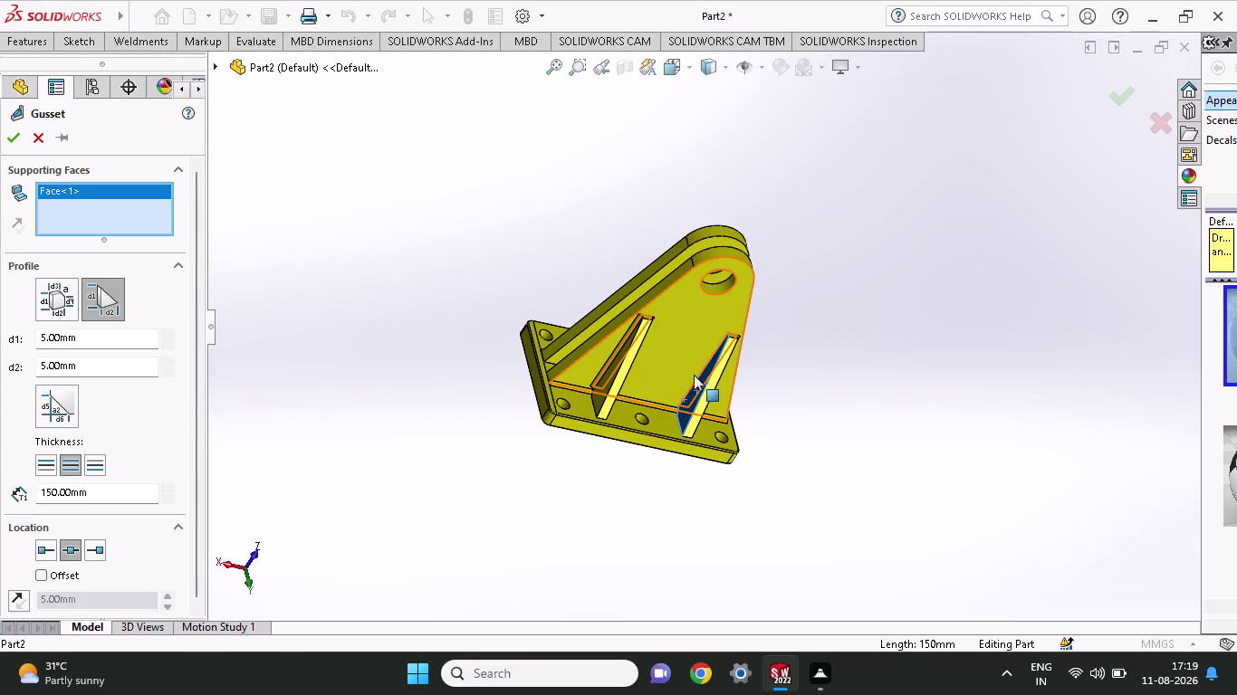
click(686, 367)
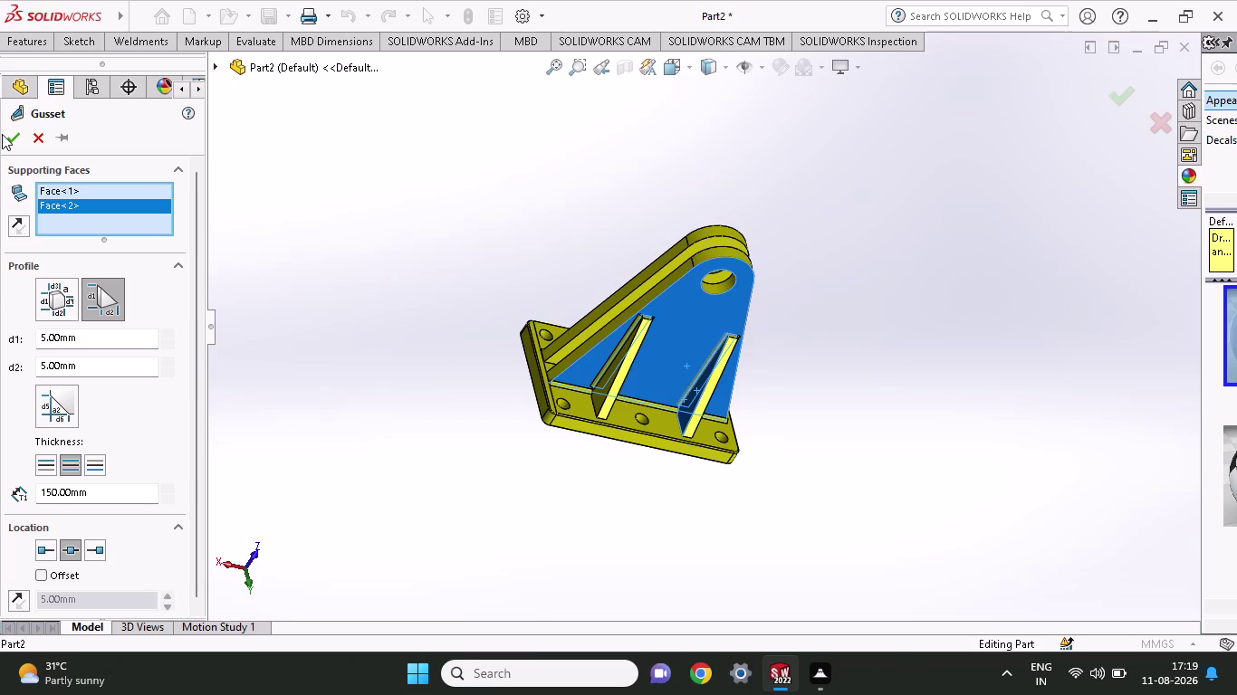
click(2, 134)
click(18, 138)
Orbit the bracket from front, top and edge-on to inspect the gussets.
middle_drag(1041, 288, 972, 289)
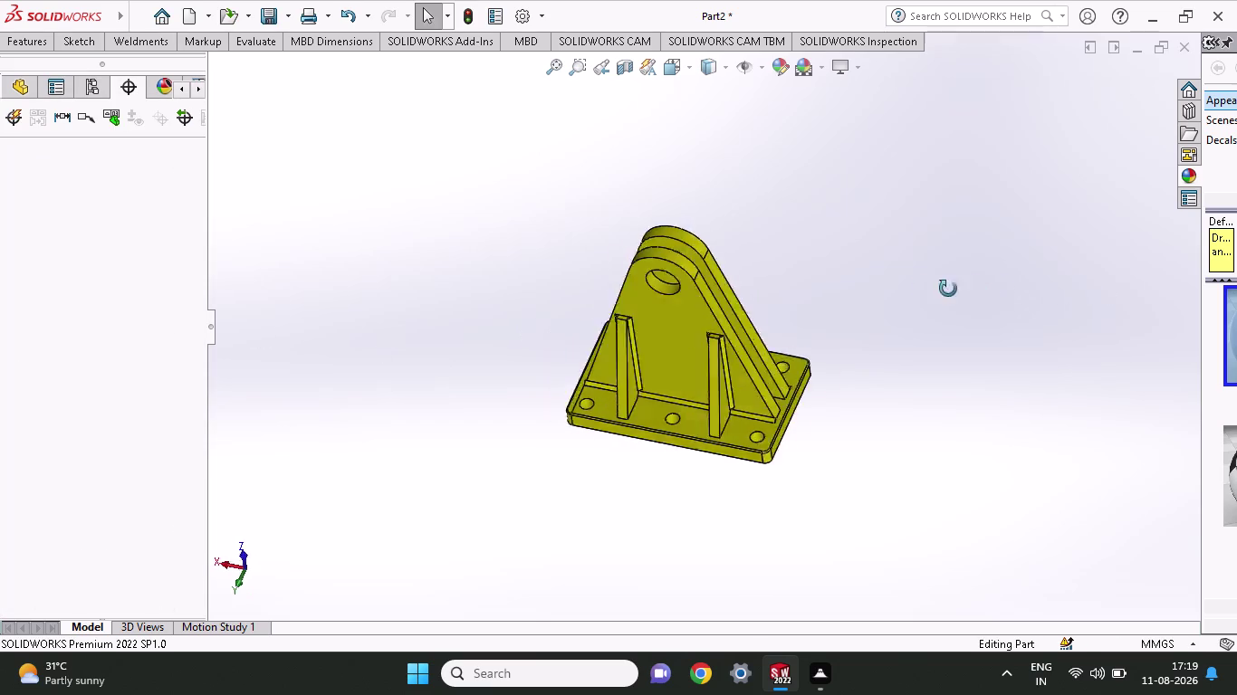
middle_drag(972, 289, 708, 536)
scroll(up, 3)
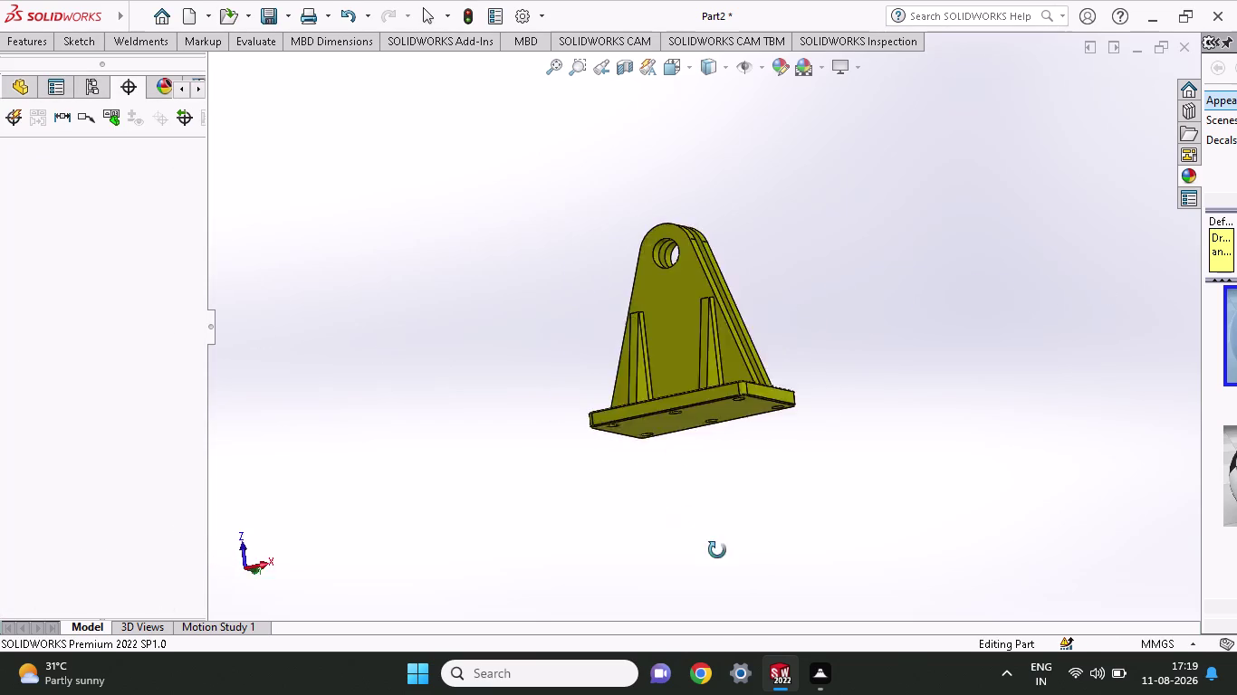
middle_drag(708, 536, 789, 591)
middle_drag(821, 353, 801, 485)
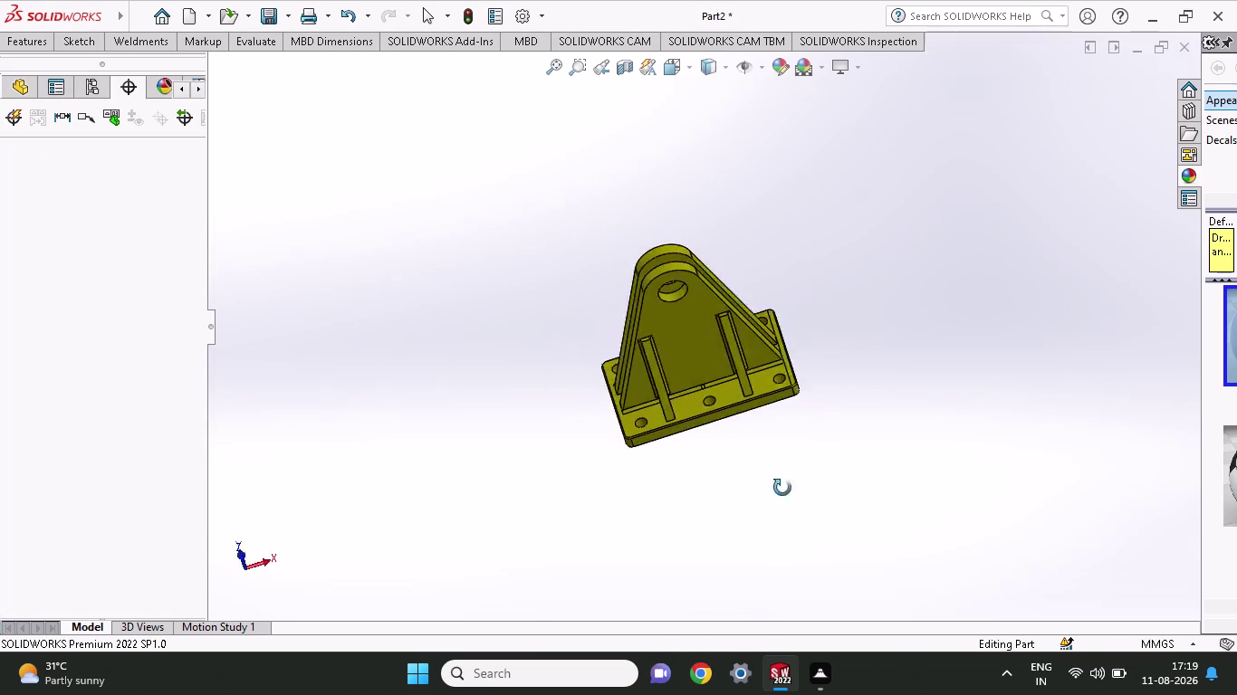
middle_drag(800, 485, 903, 299)
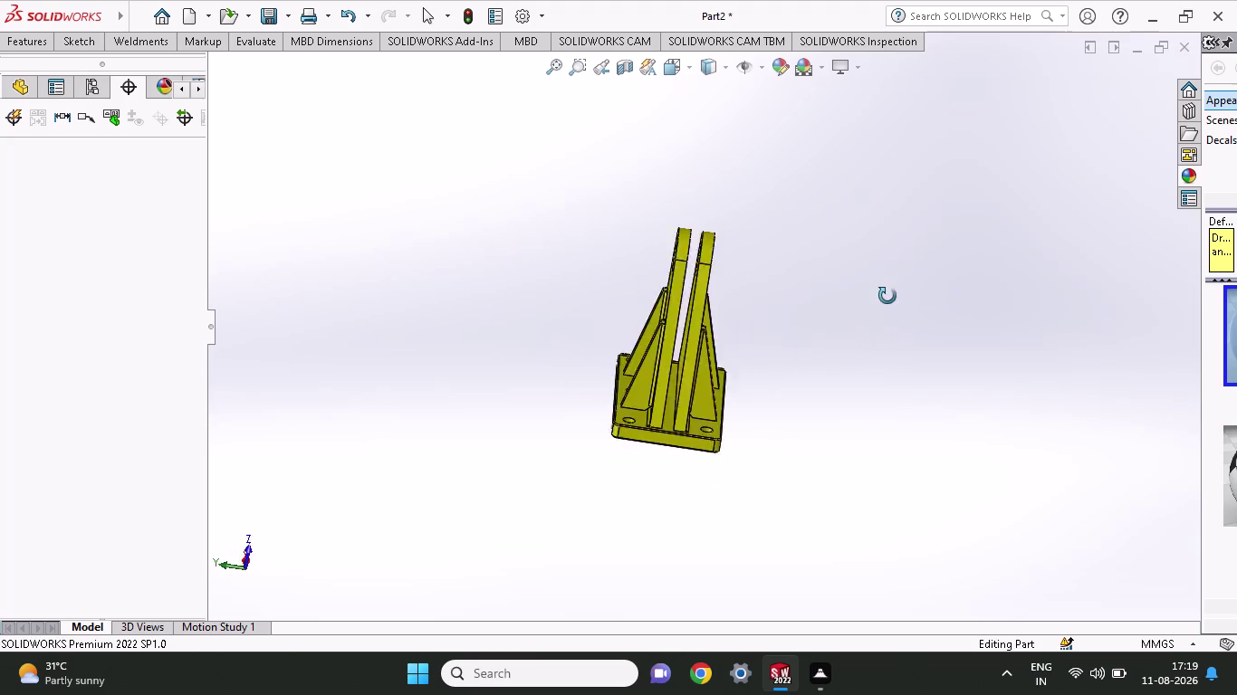
middle_drag(902, 299, 787, 331)
middle_drag(830, 299, 834, 402)
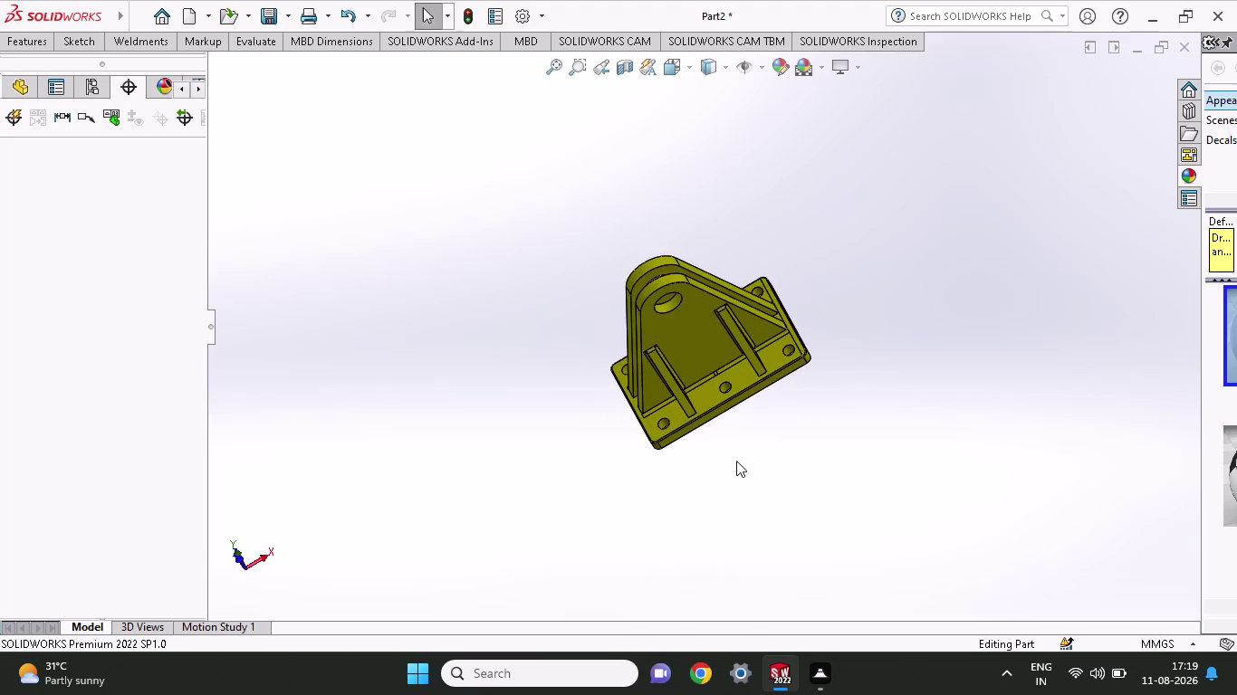
middle_drag(588, 480, 554, 367)
middle_drag(903, 297, 1001, 305)
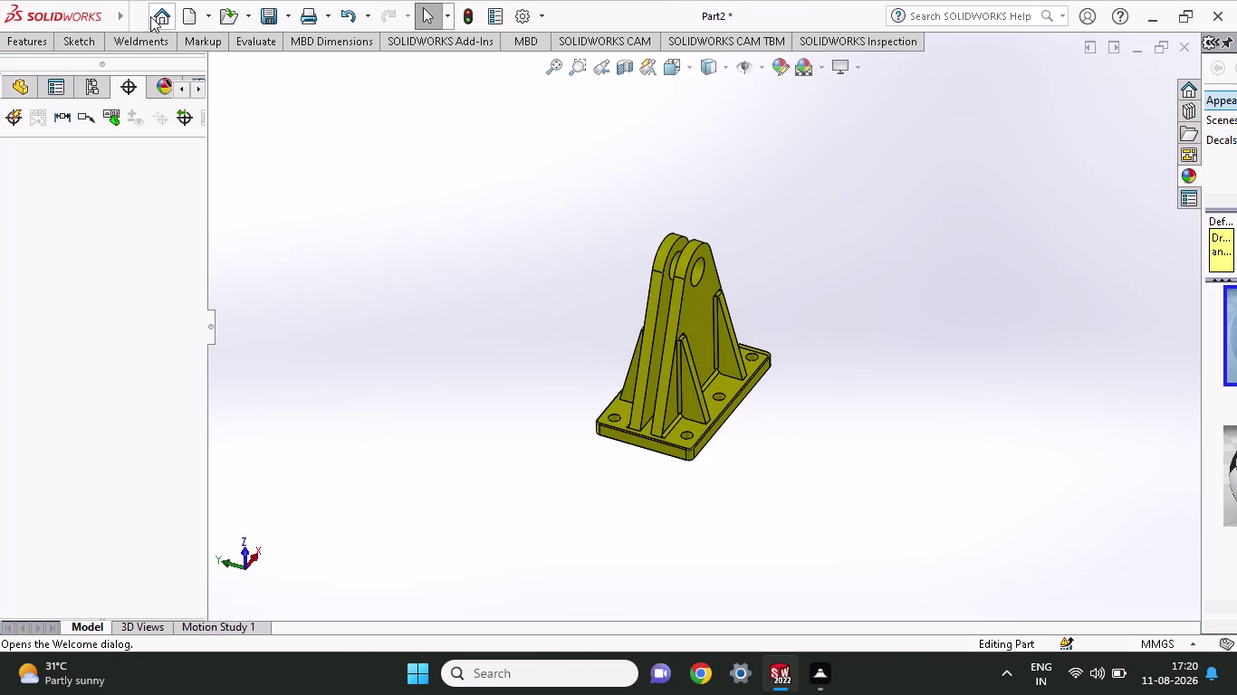
Start a new Weldments gusset and orbit the bracket toward its underside.
click(148, 41)
click(314, 83)
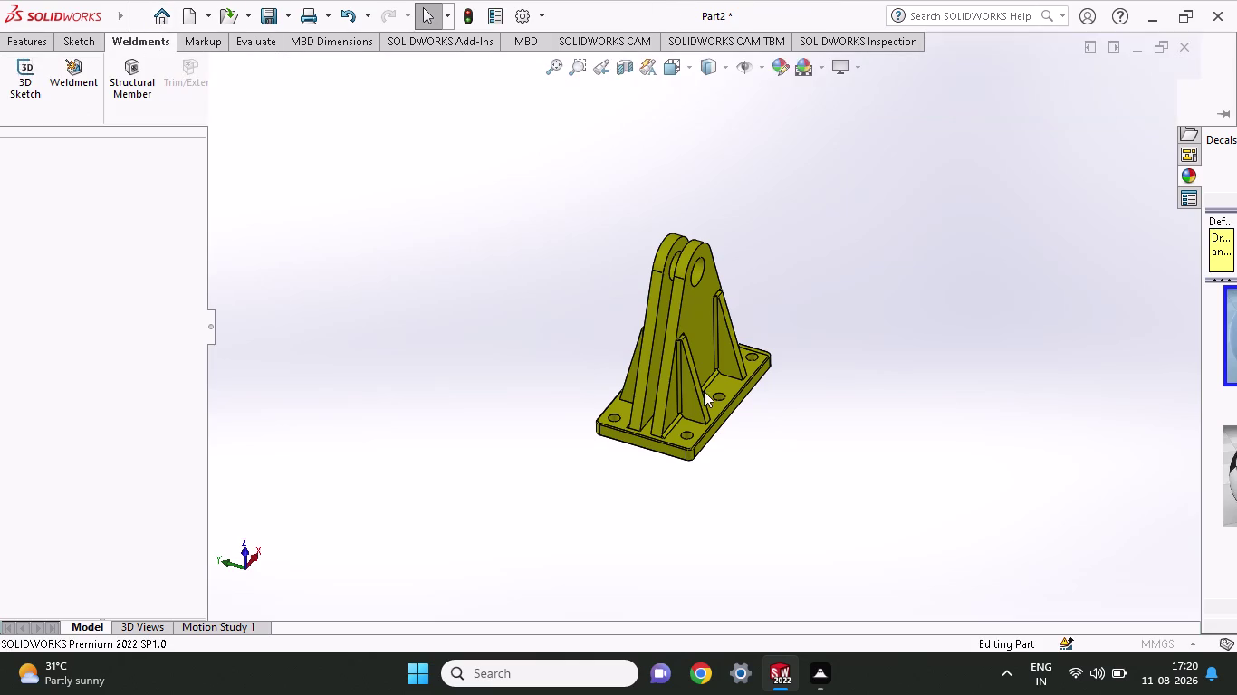
middle_drag(712, 396, 729, 491)
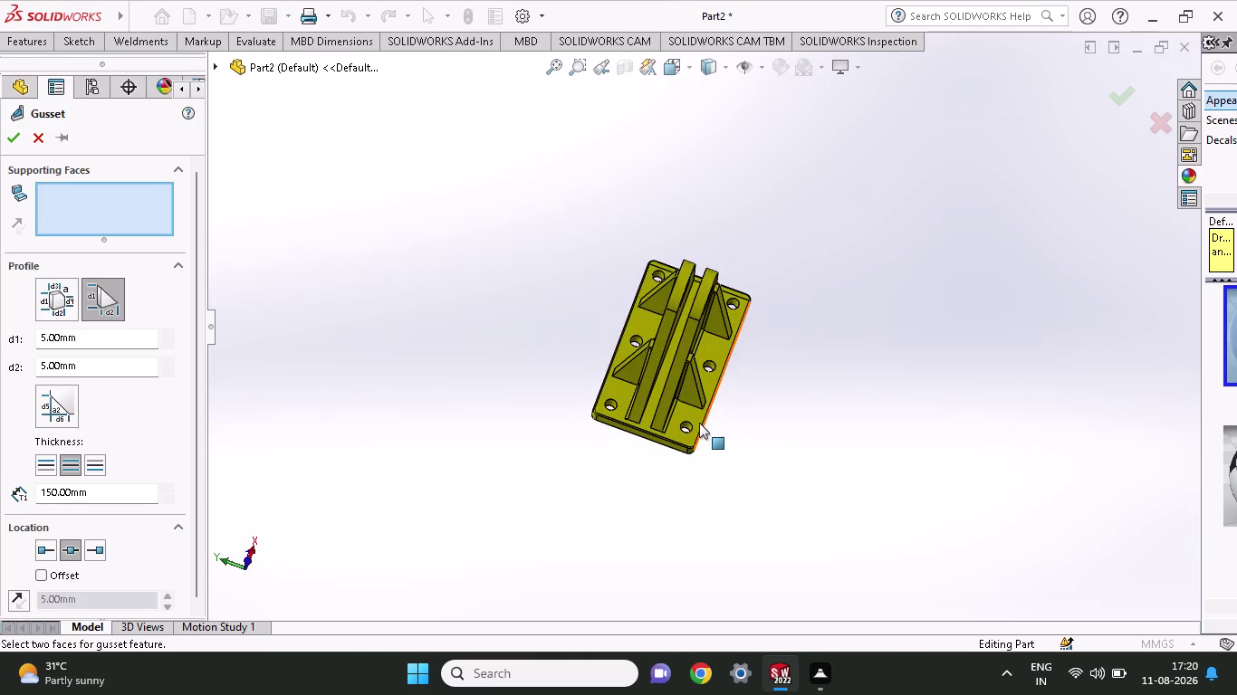
Add a gusset between two bracket faces with its length set to 40.
click(691, 417)
click(686, 394)
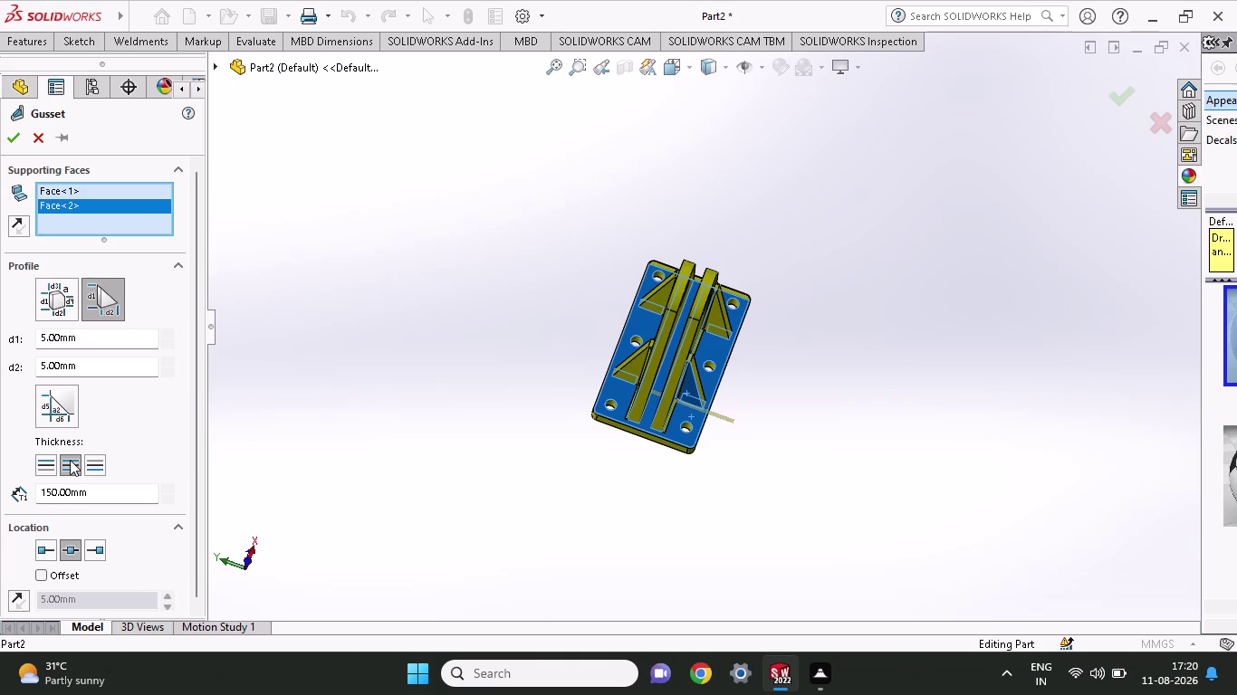
drag(96, 488, 0, 474)
text(40)
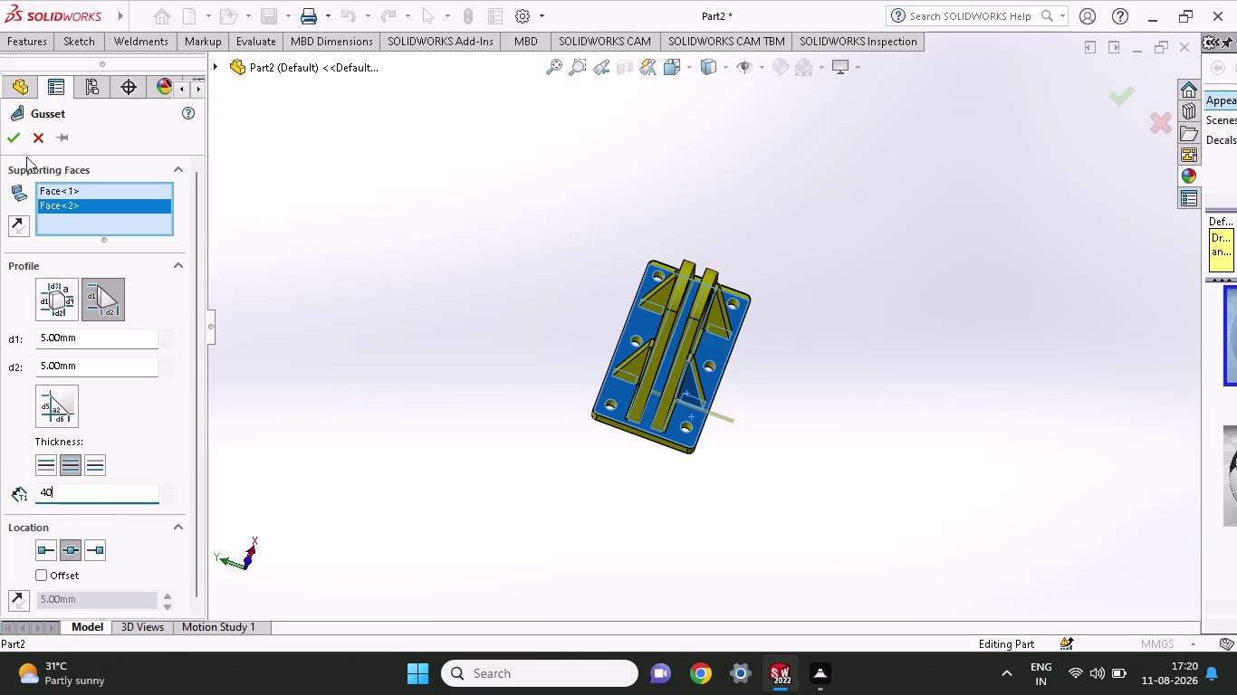
click(23, 144)
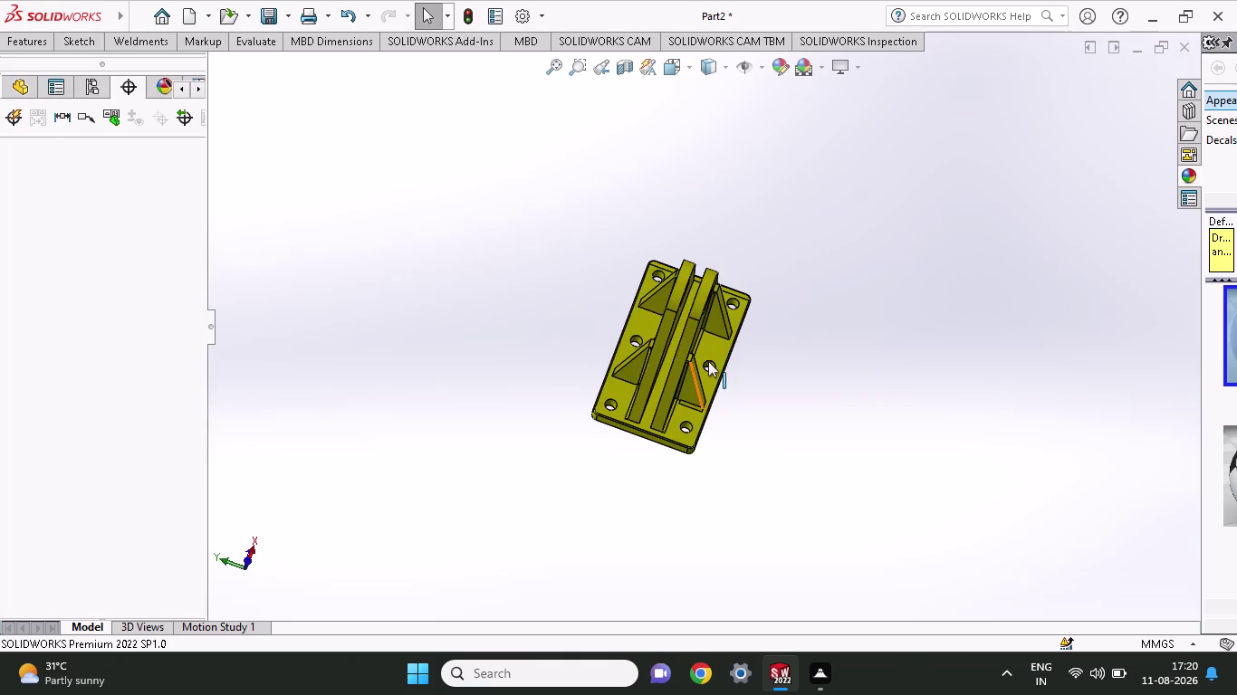
Inspect the base plate and triangular rib features, then bring up the Weldments tools.
middle_drag(744, 361, 735, 355)
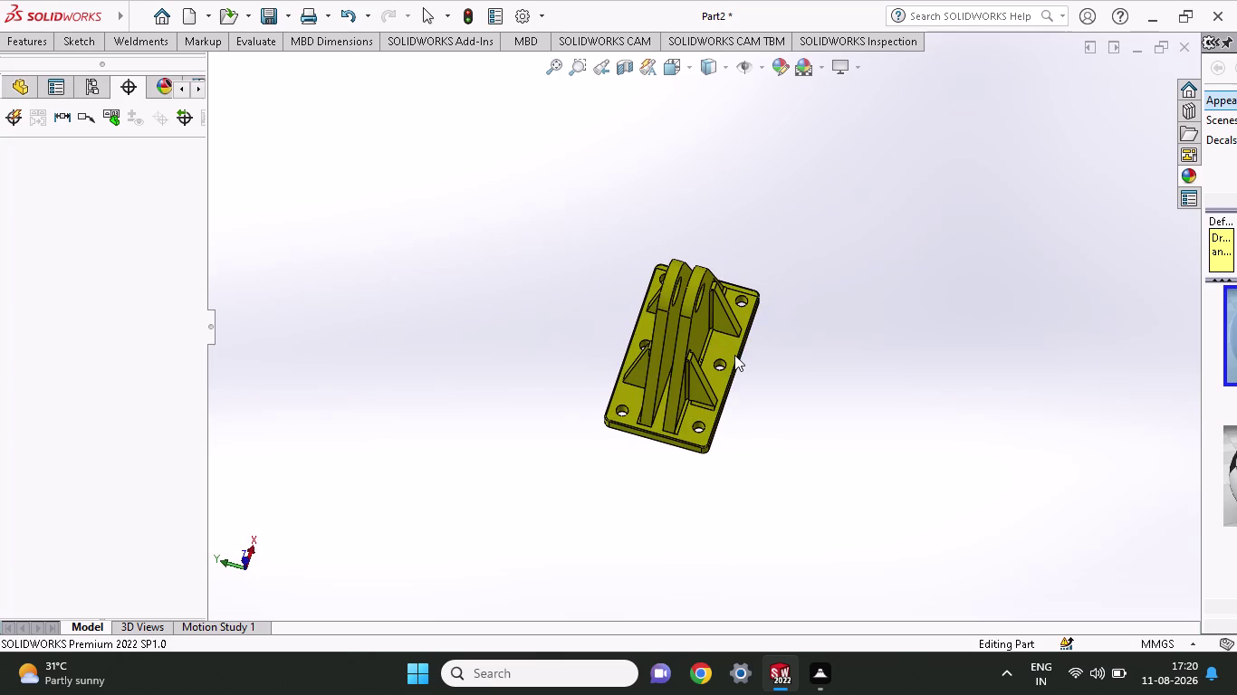
click(734, 350)
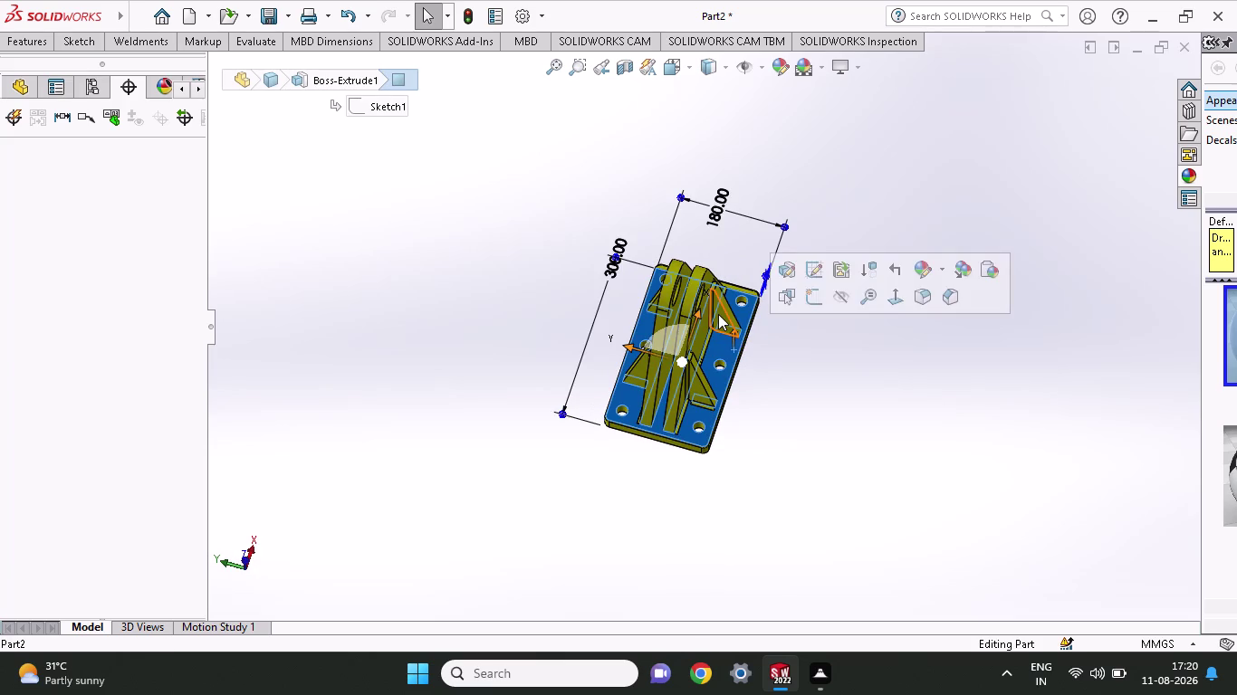
click(718, 314)
key(Escape)
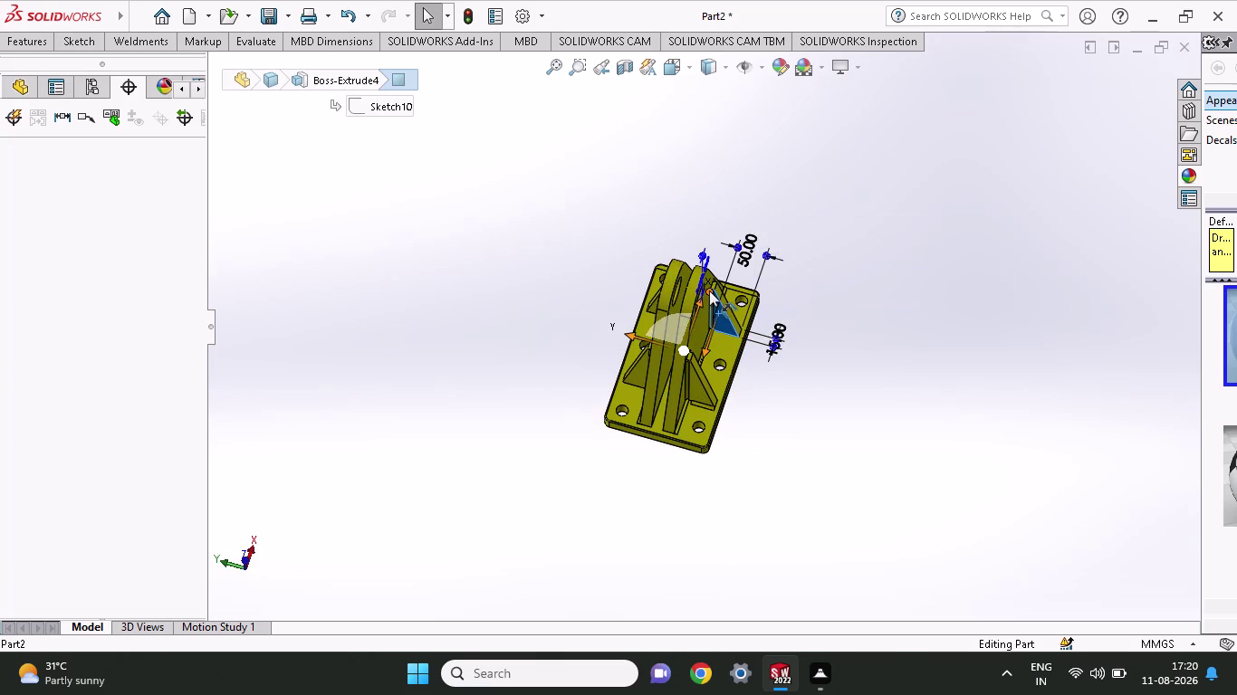
key(Escape)
click(138, 42)
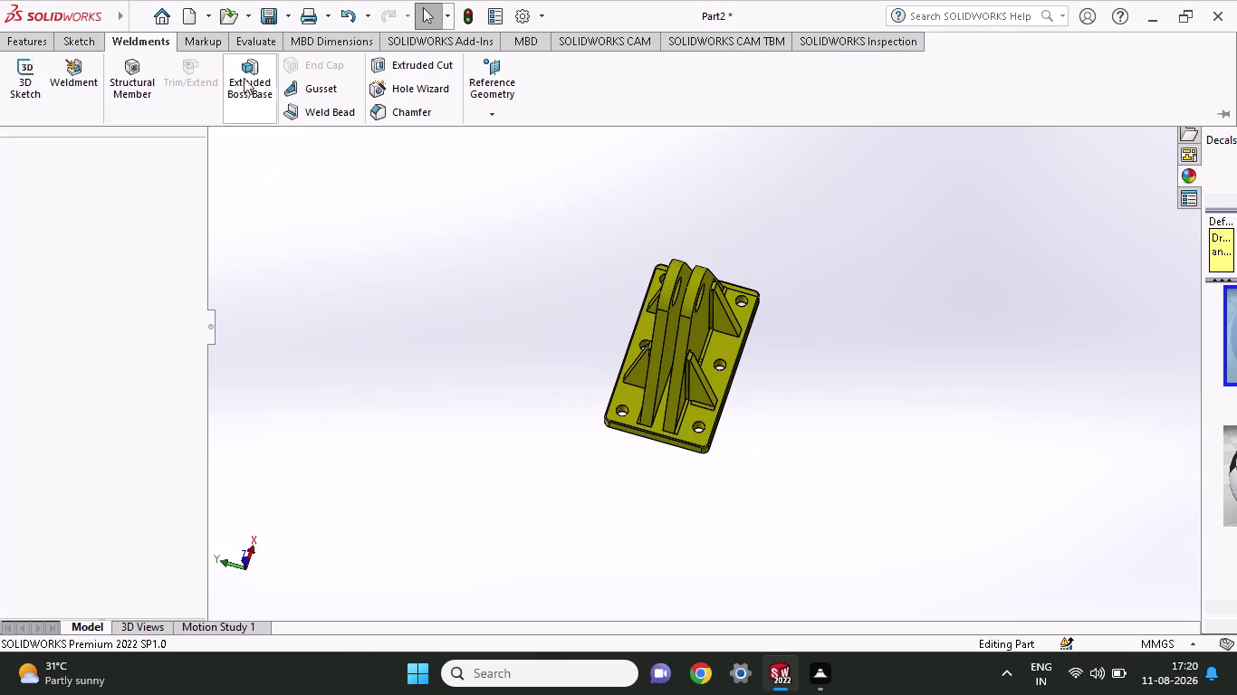
Add a gusset joining the base plate face to a rib face.
click(313, 79)
middle_drag(1067, 425, 936, 498)
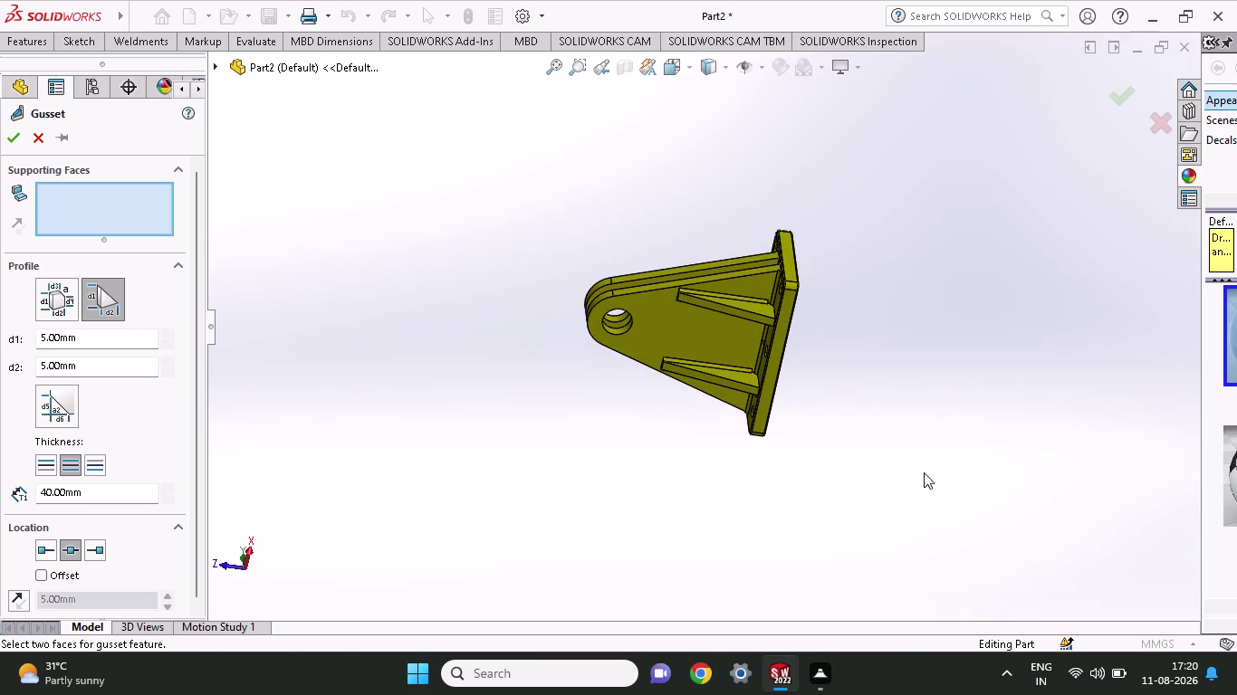
middle_drag(883, 348, 953, 419)
click(724, 365)
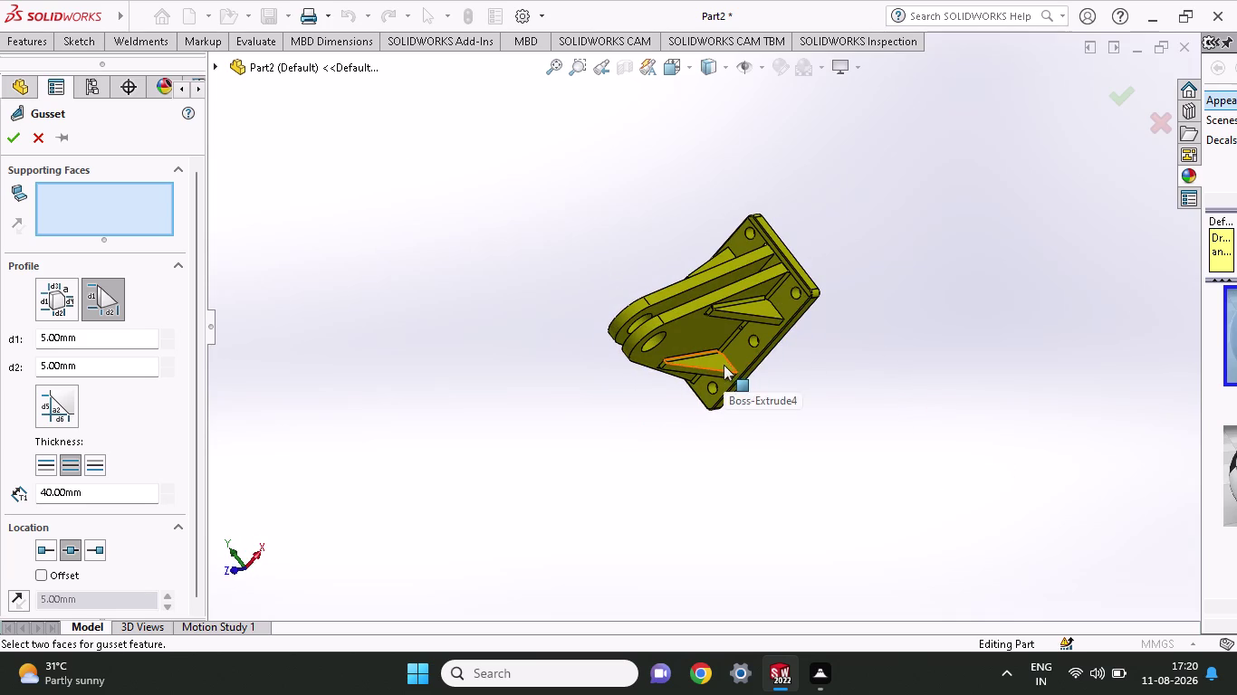
click(738, 359)
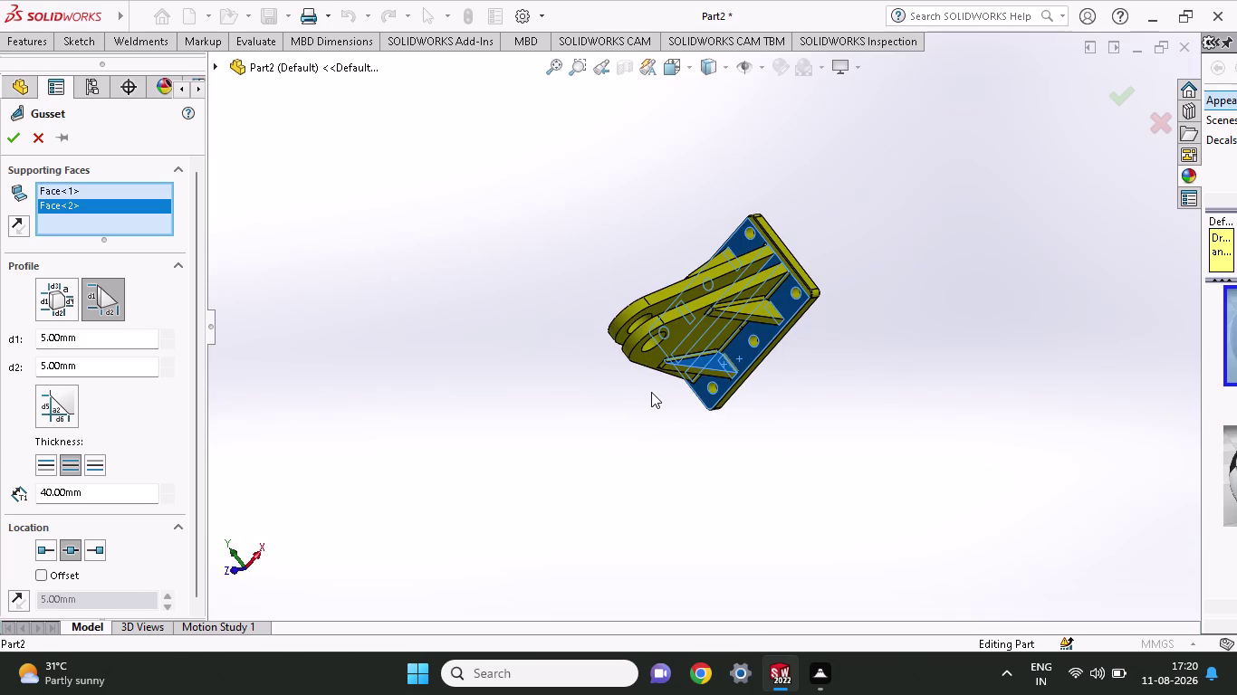
click(18, 137)
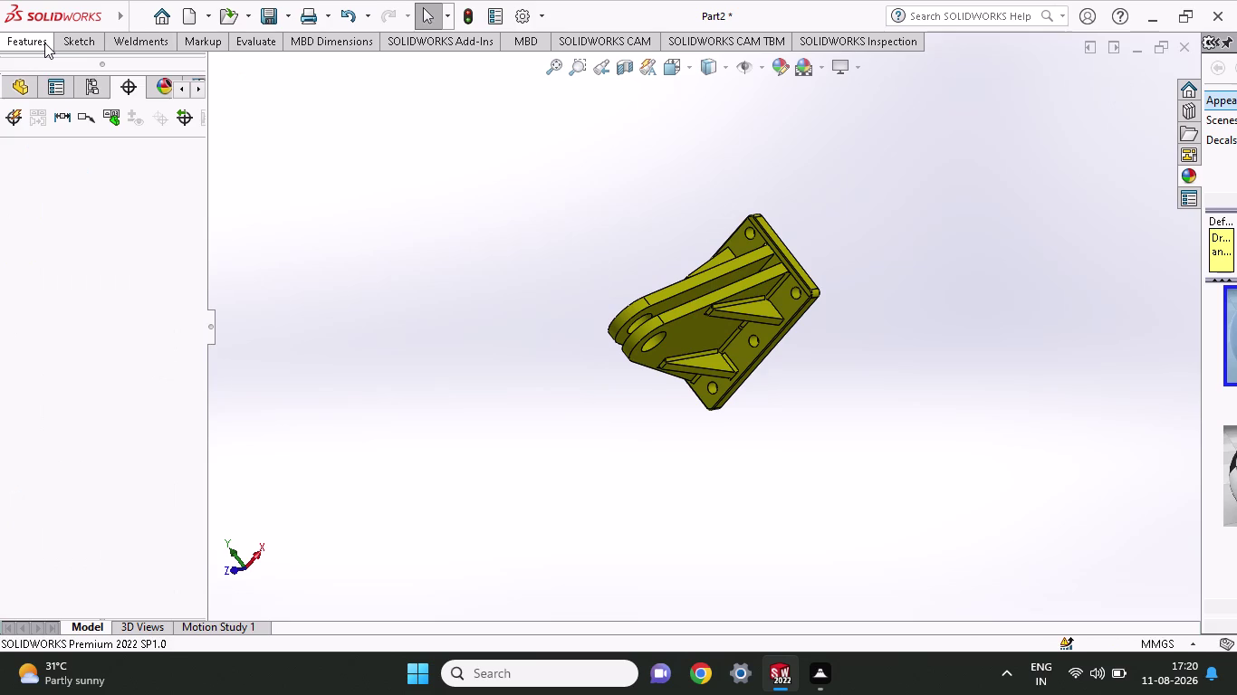
Add a second gusset between the base plate and another rib, then inspect it.
click(133, 40)
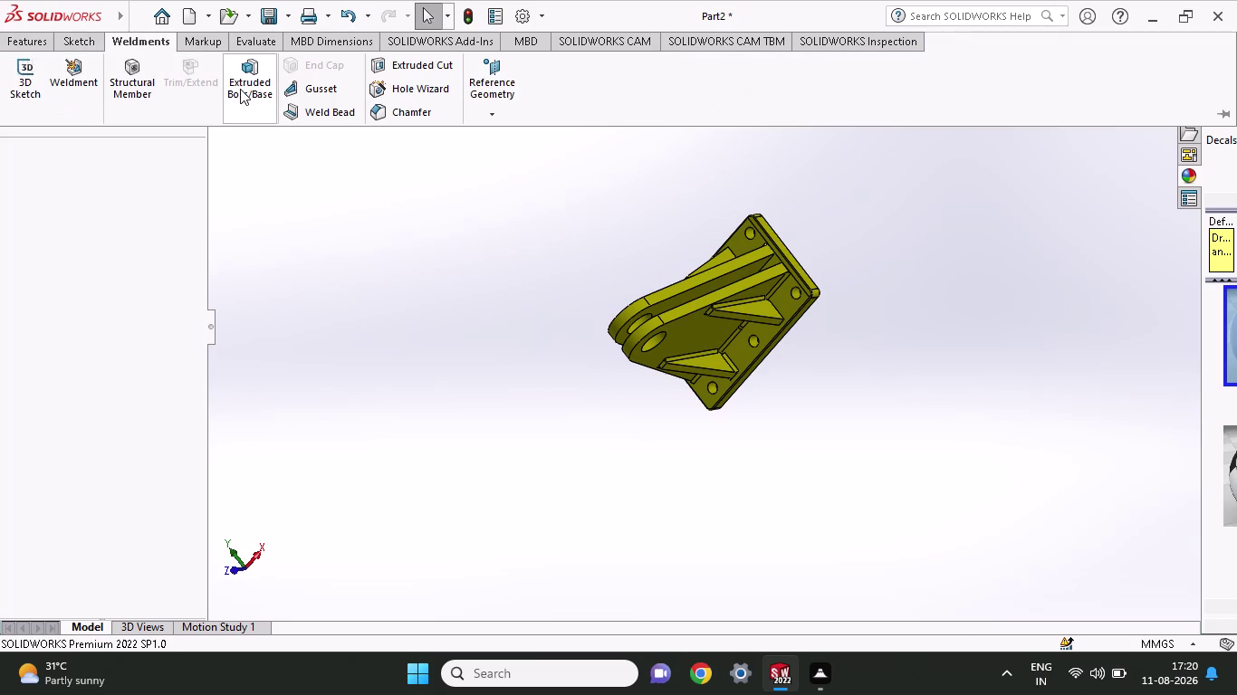
click(299, 87)
middle_drag(840, 290, 929, 247)
scroll(down, 3)
middle_drag(851, 287, 835, 235)
scroll(down, 3)
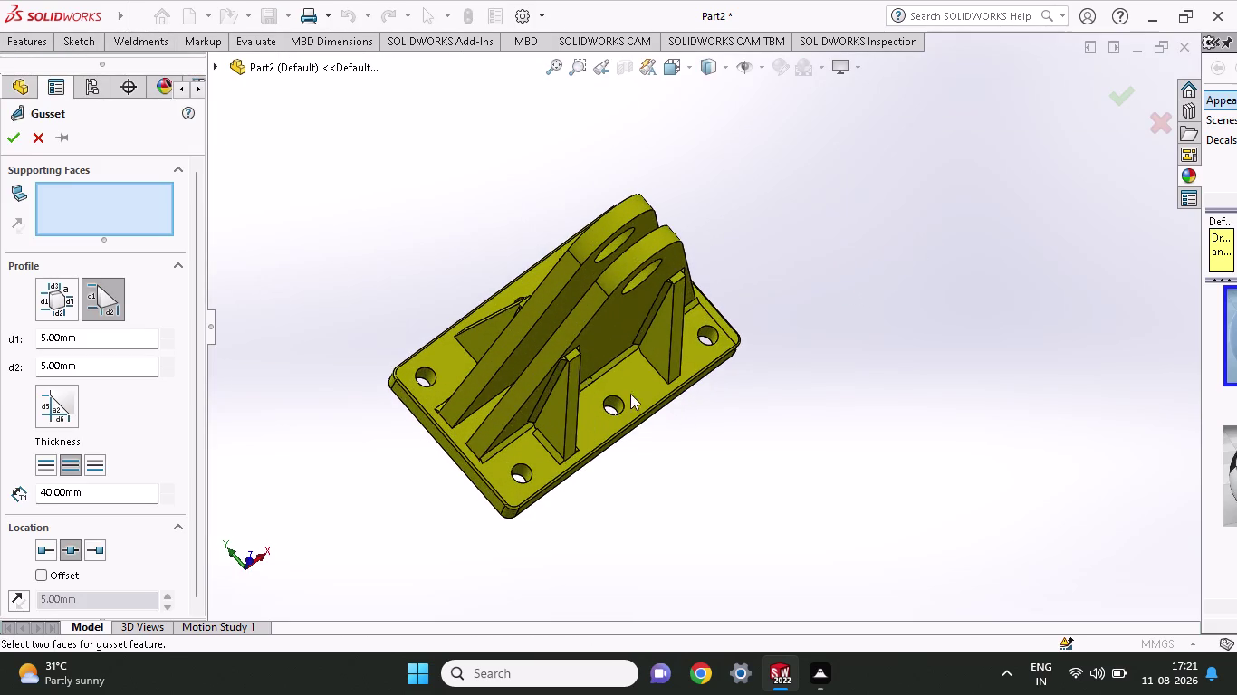
click(633, 376)
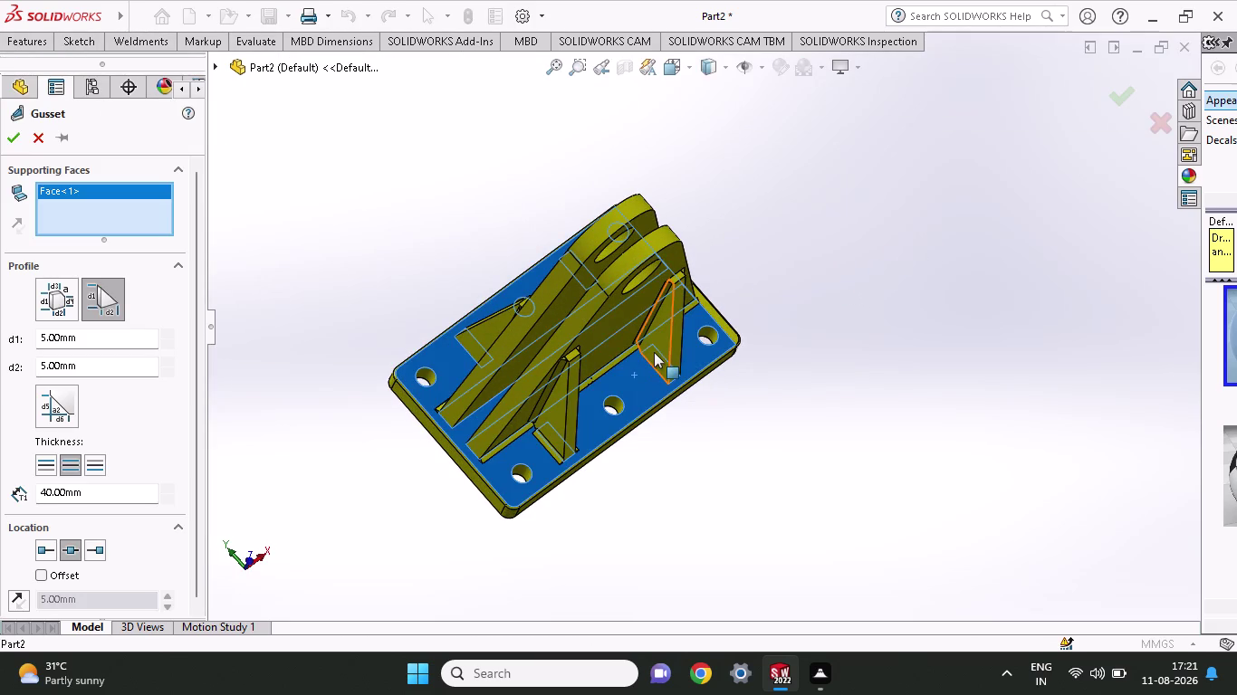
click(654, 352)
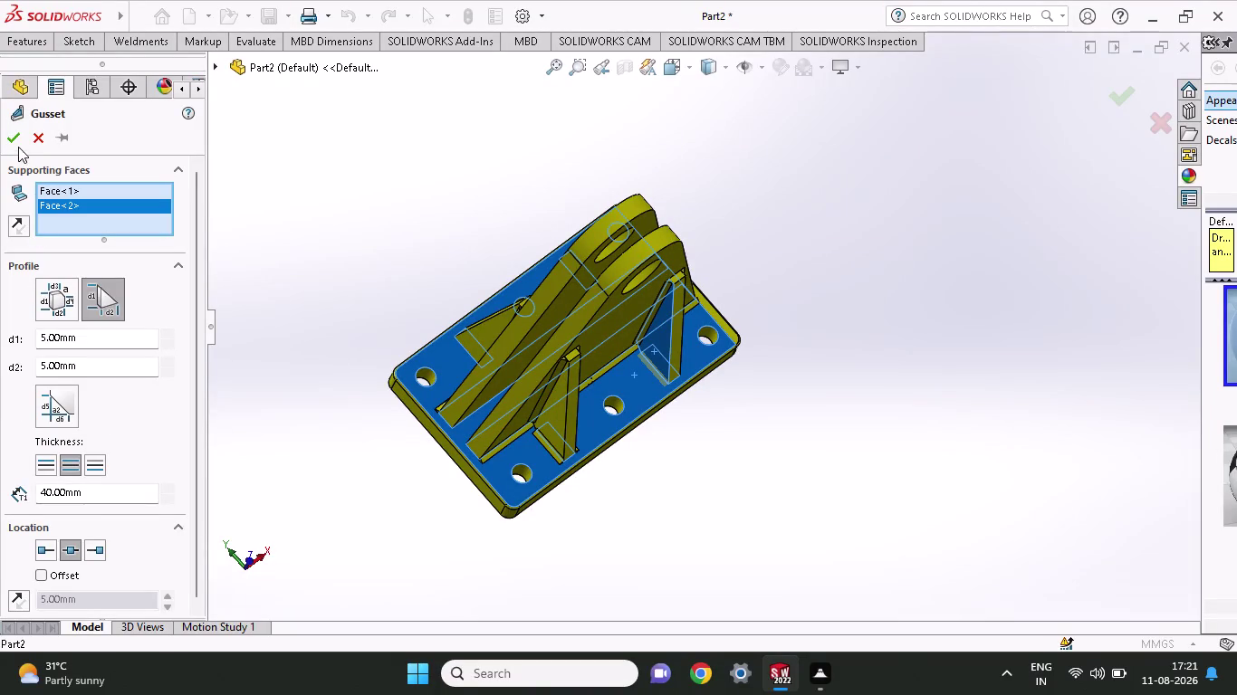
click(10, 141)
middle_drag(895, 304, 845, 357)
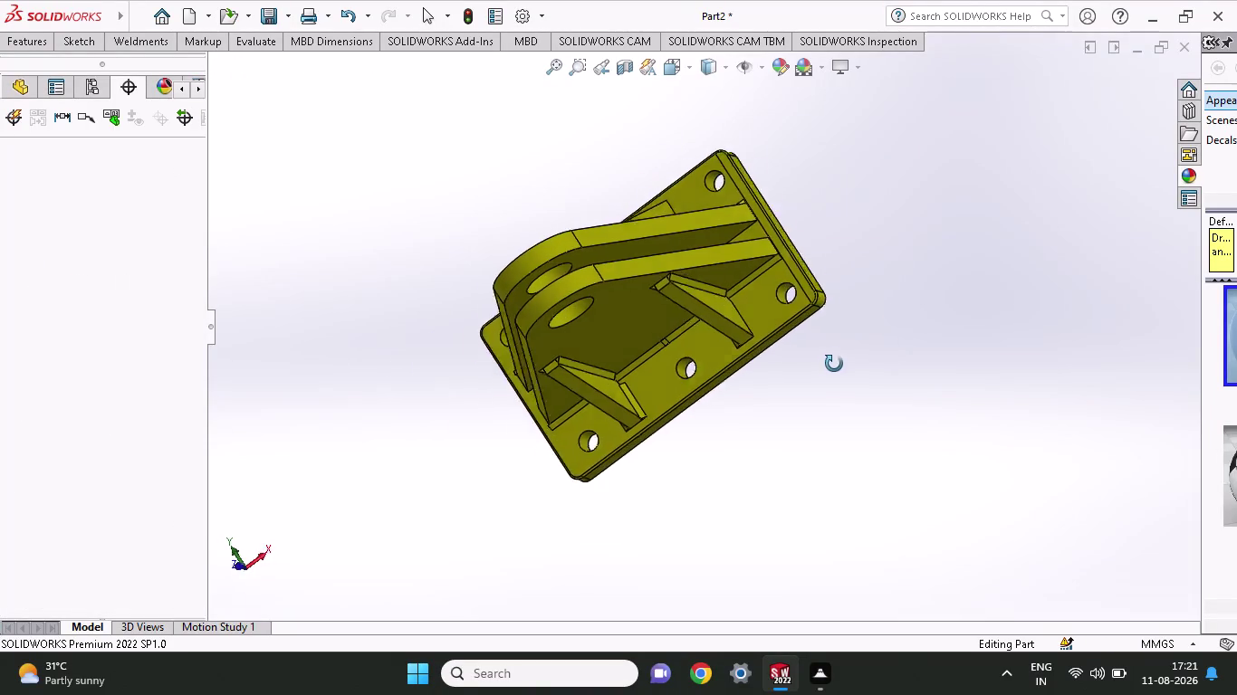
middle_drag(845, 356, 814, 379)
click(780, 301)
Select the triangular rib and add a third gusset from the base plate to it.
click(744, 301)
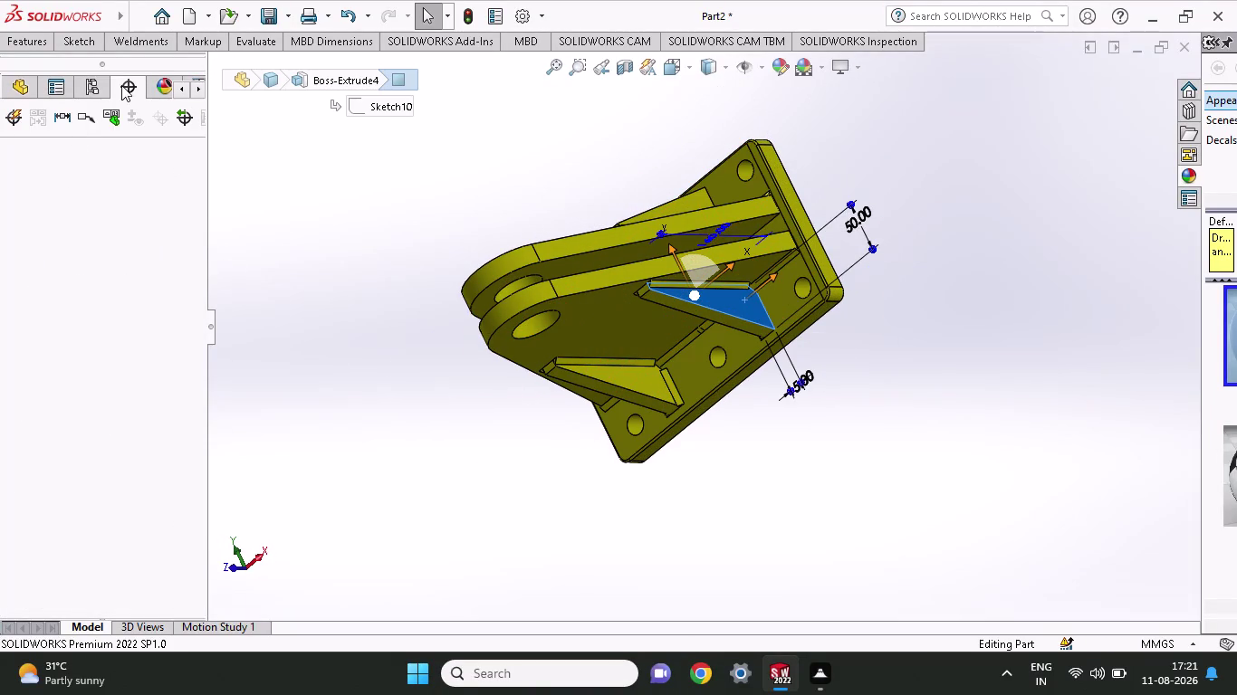
click(152, 41)
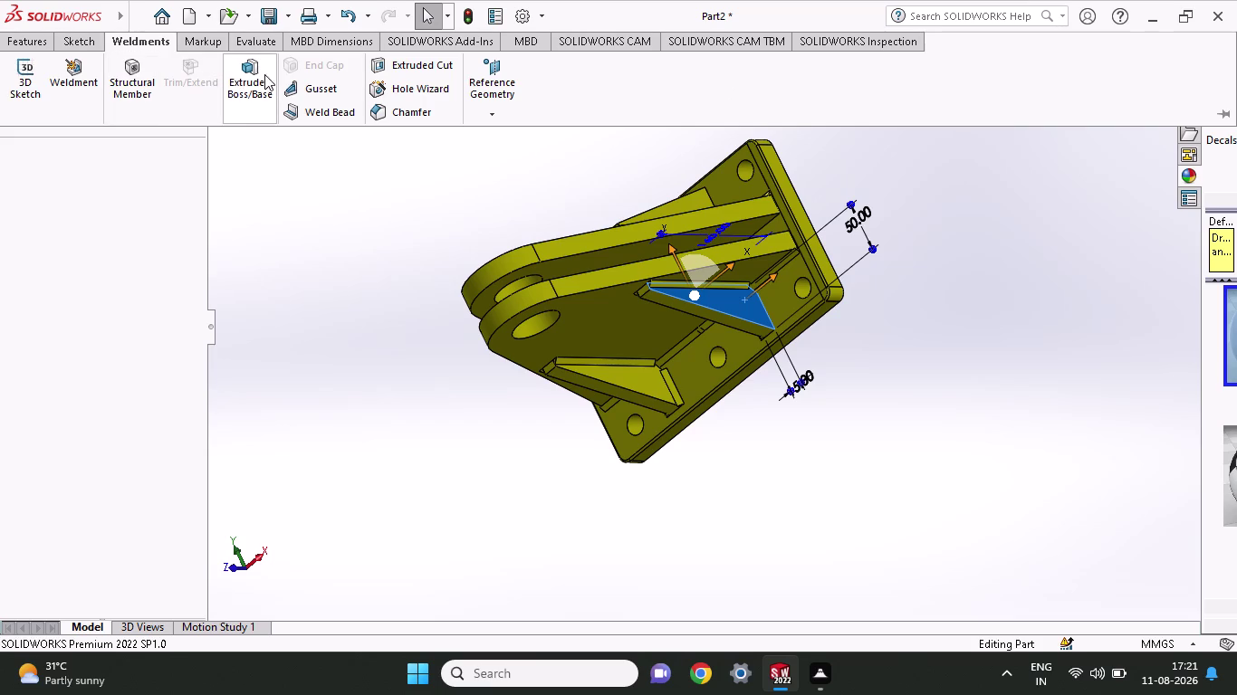
click(288, 84)
click(786, 293)
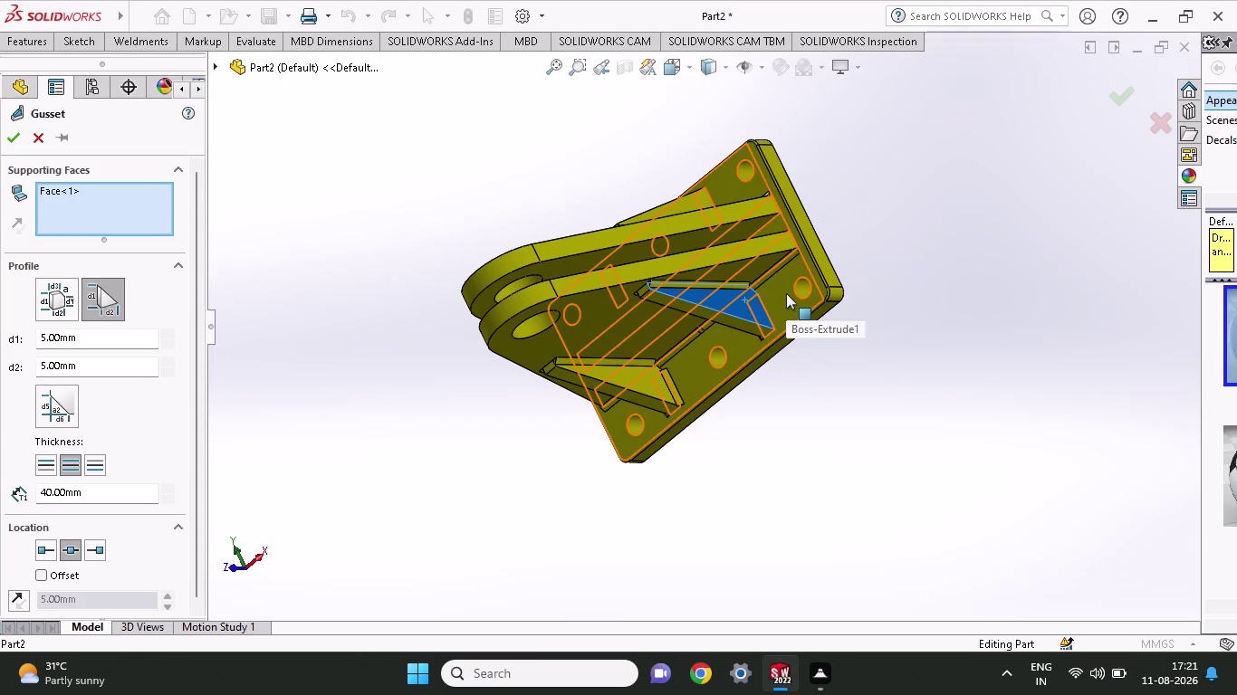
click(12, 132)
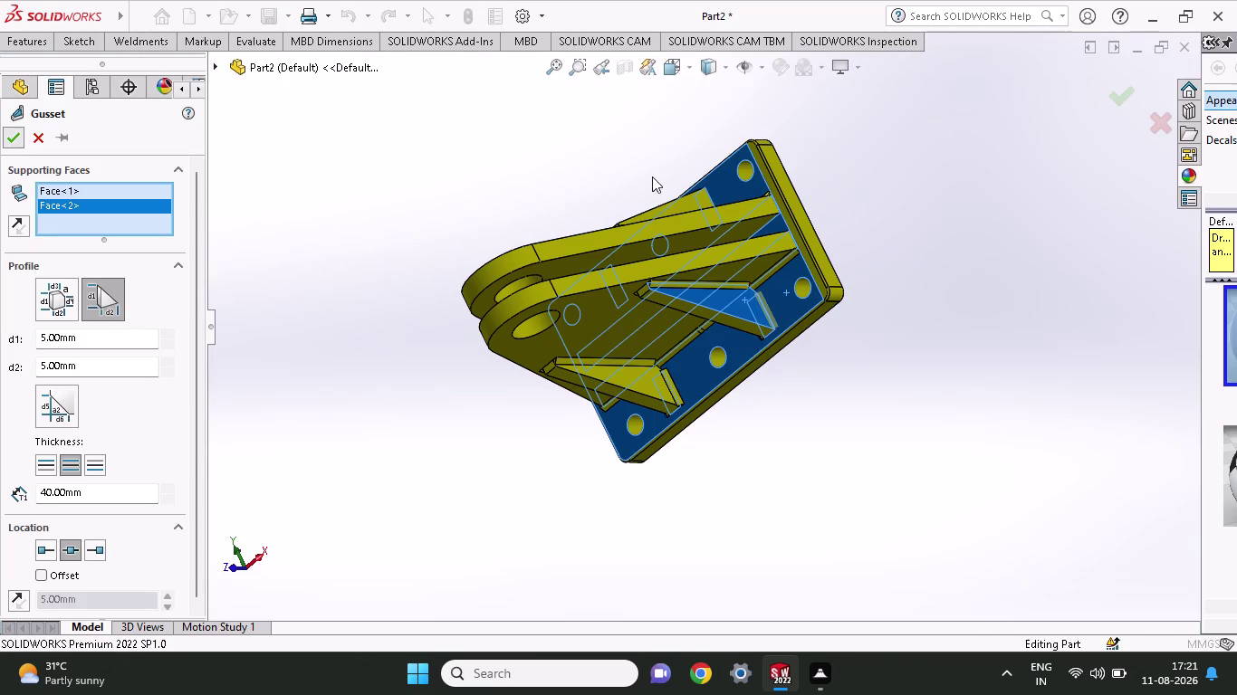
middle_drag(947, 221, 1051, 193)
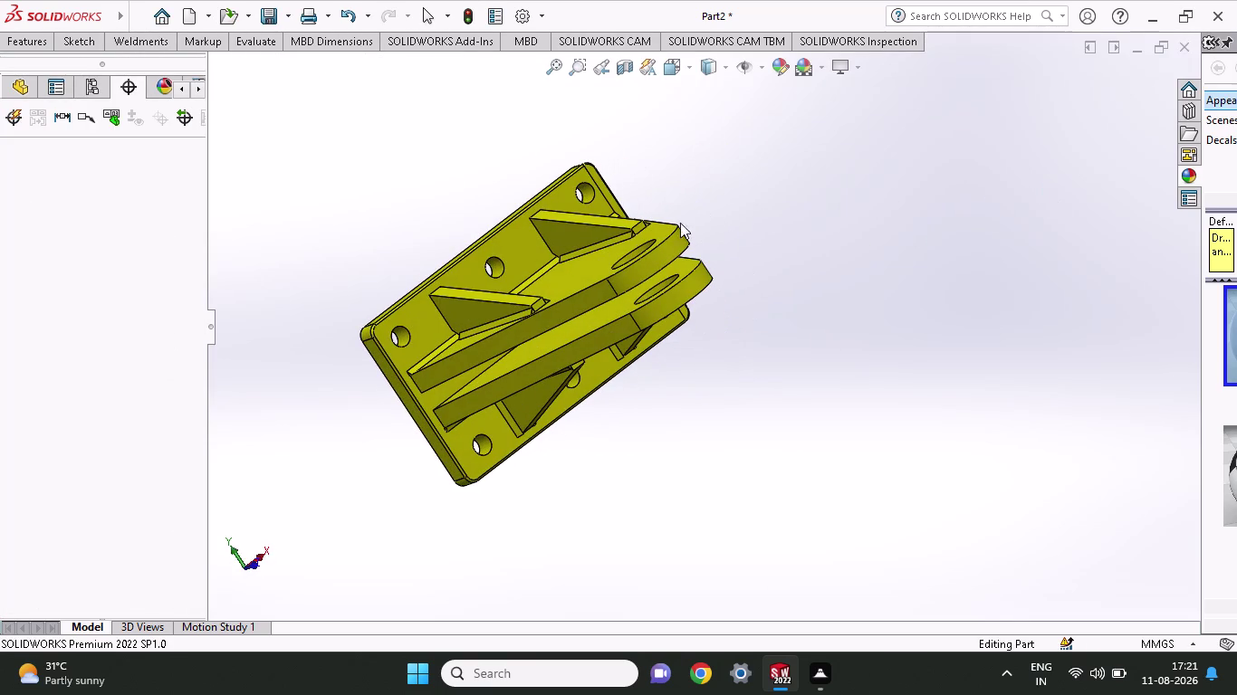
Add another gusset joining the base plate top face to a rib face.
click(126, 39)
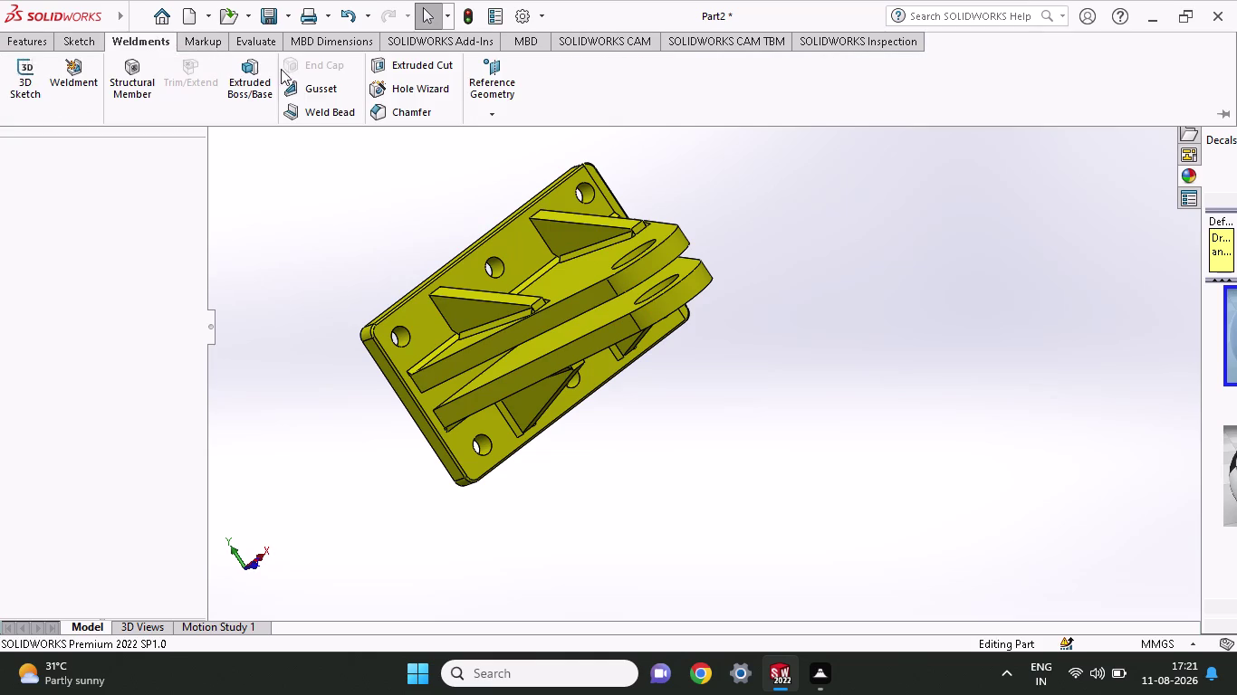
click(289, 81)
click(428, 330)
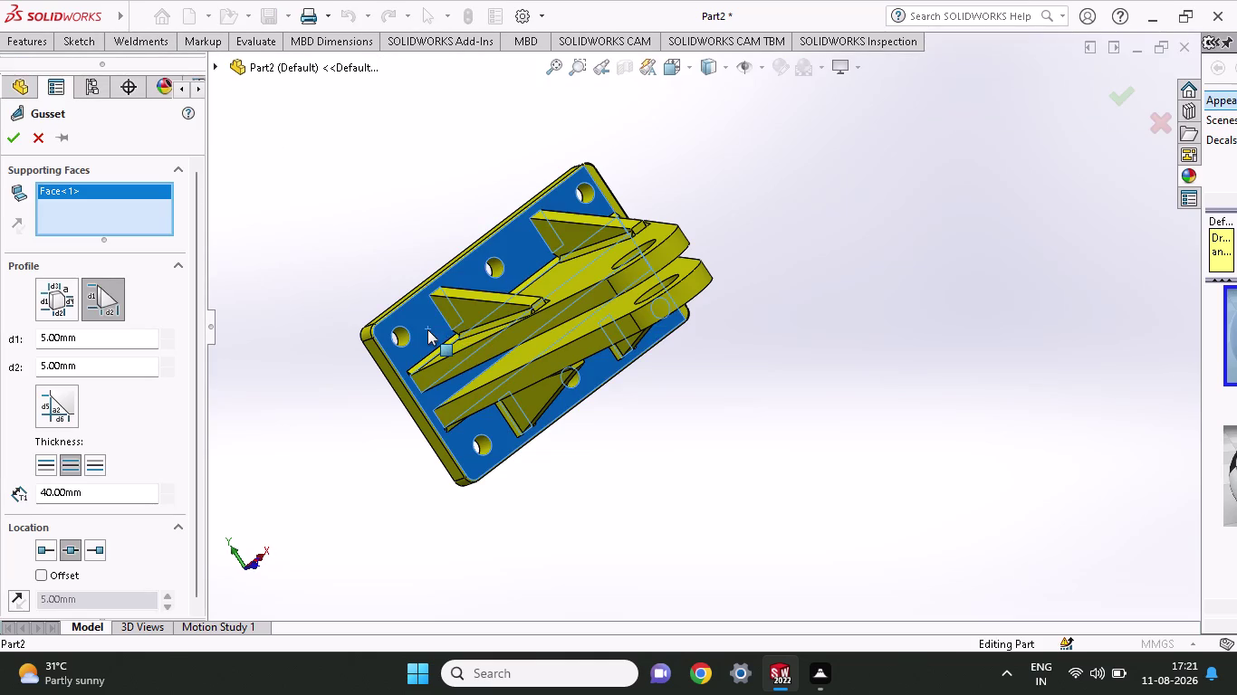
click(466, 316)
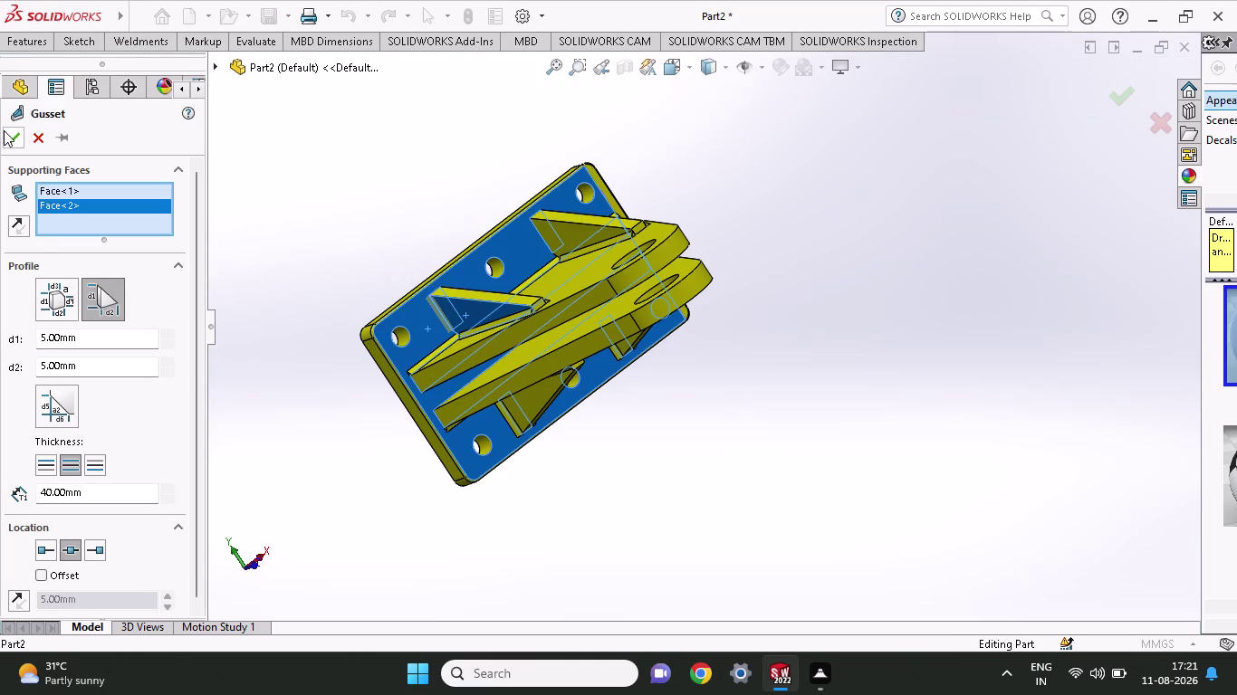
click(3, 130)
middle_drag(446, 202, 395, 249)
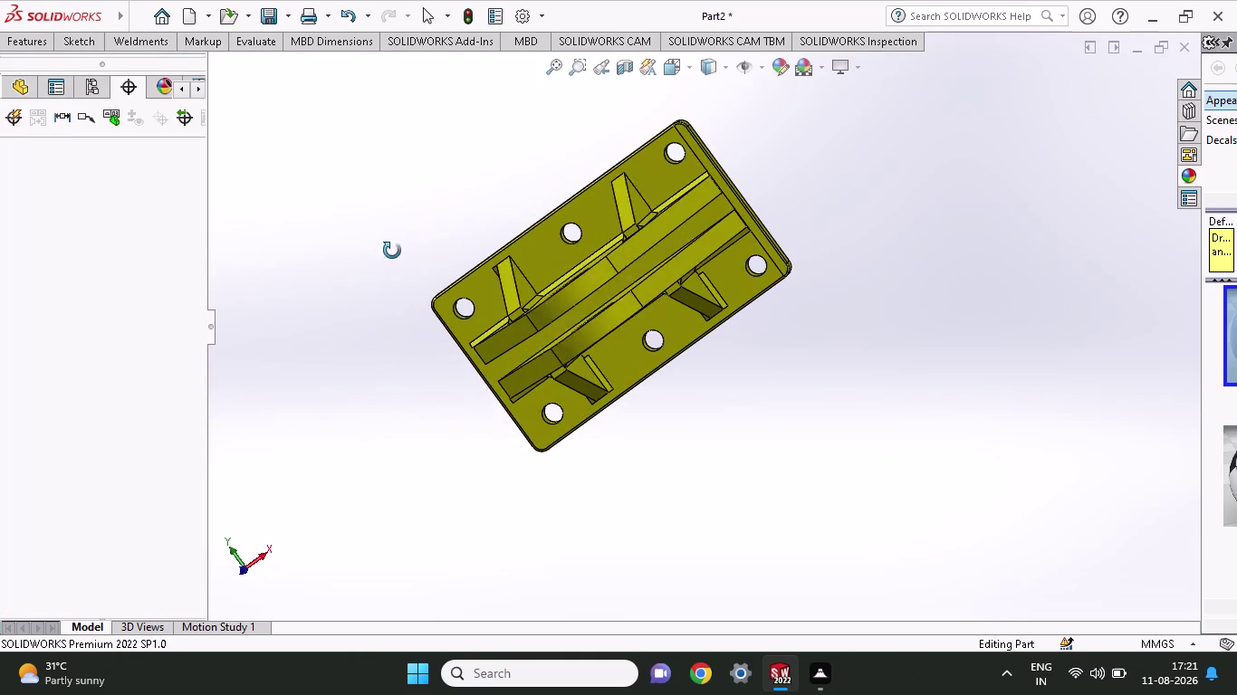
Add a gusset between two supporting faces near the base plate.
middle_drag(395, 249, 390, 252)
click(178, 36)
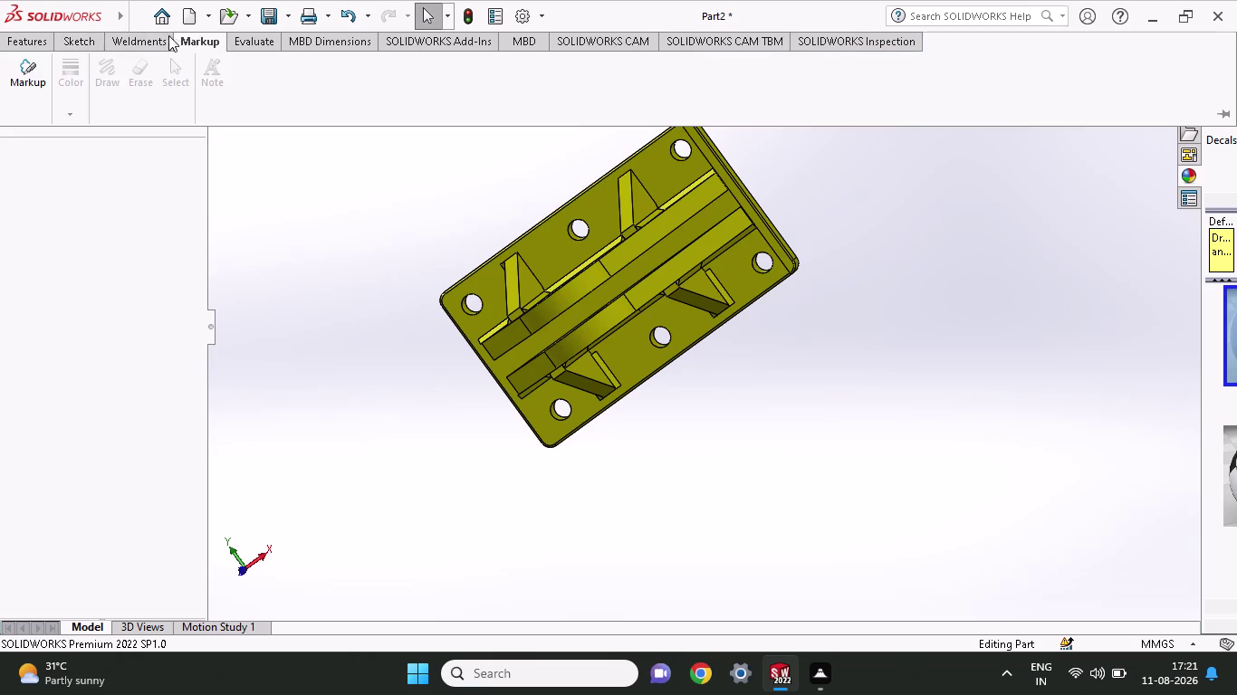
click(126, 41)
click(305, 90)
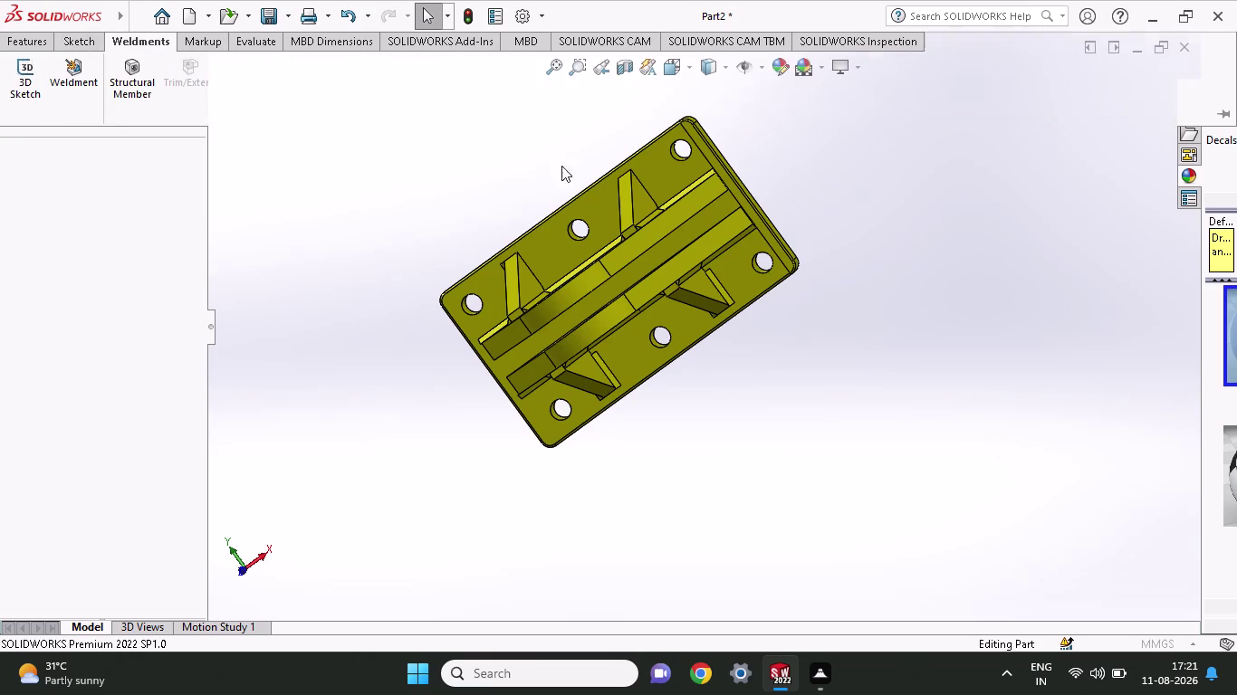
click(528, 277)
click(543, 265)
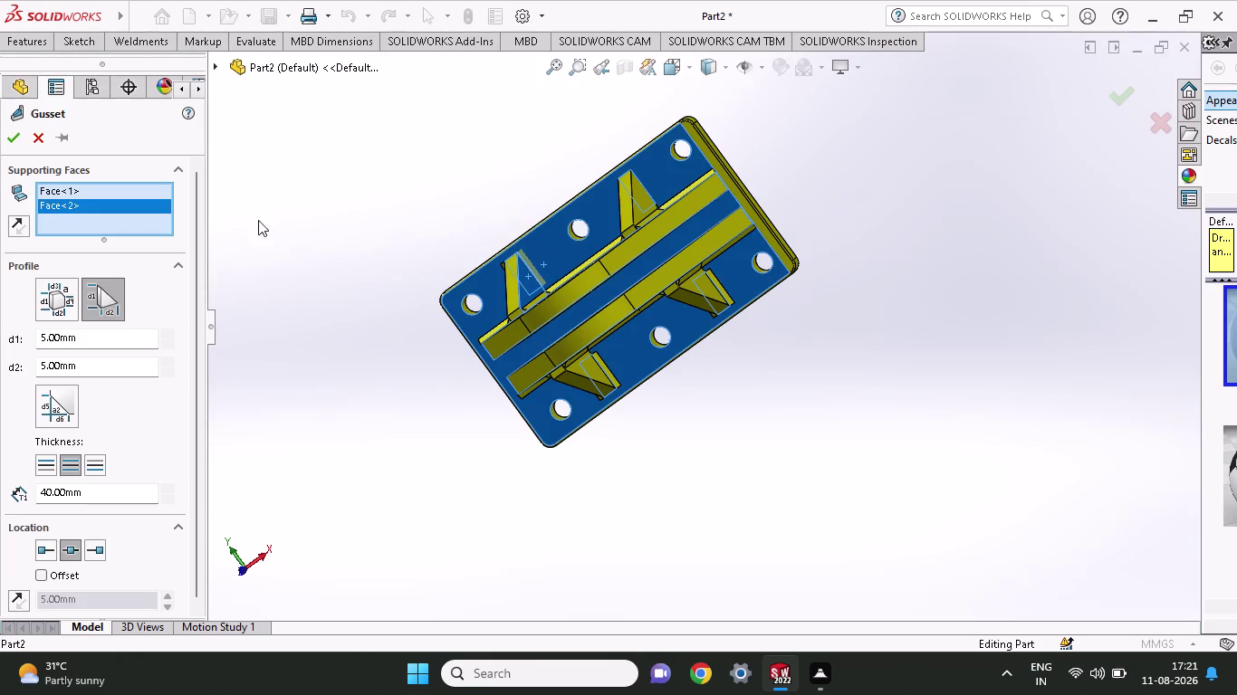
click(21, 140)
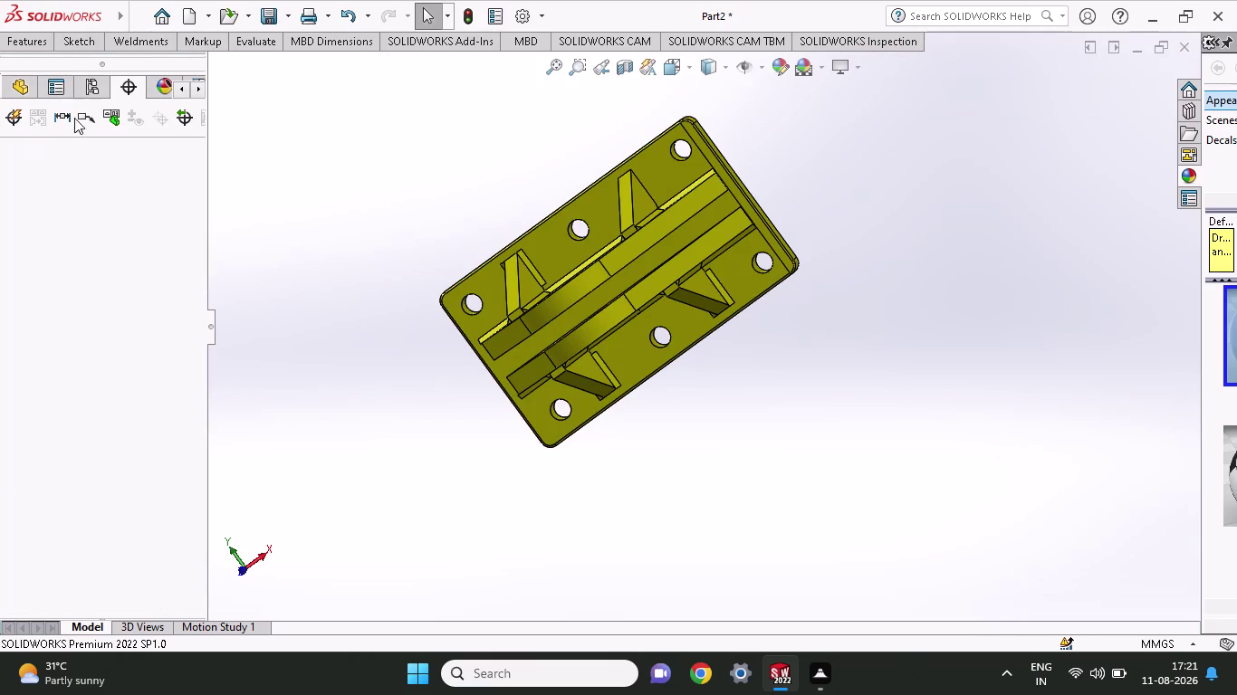
Add another gusset joining the base plate to a rib face.
click(119, 42)
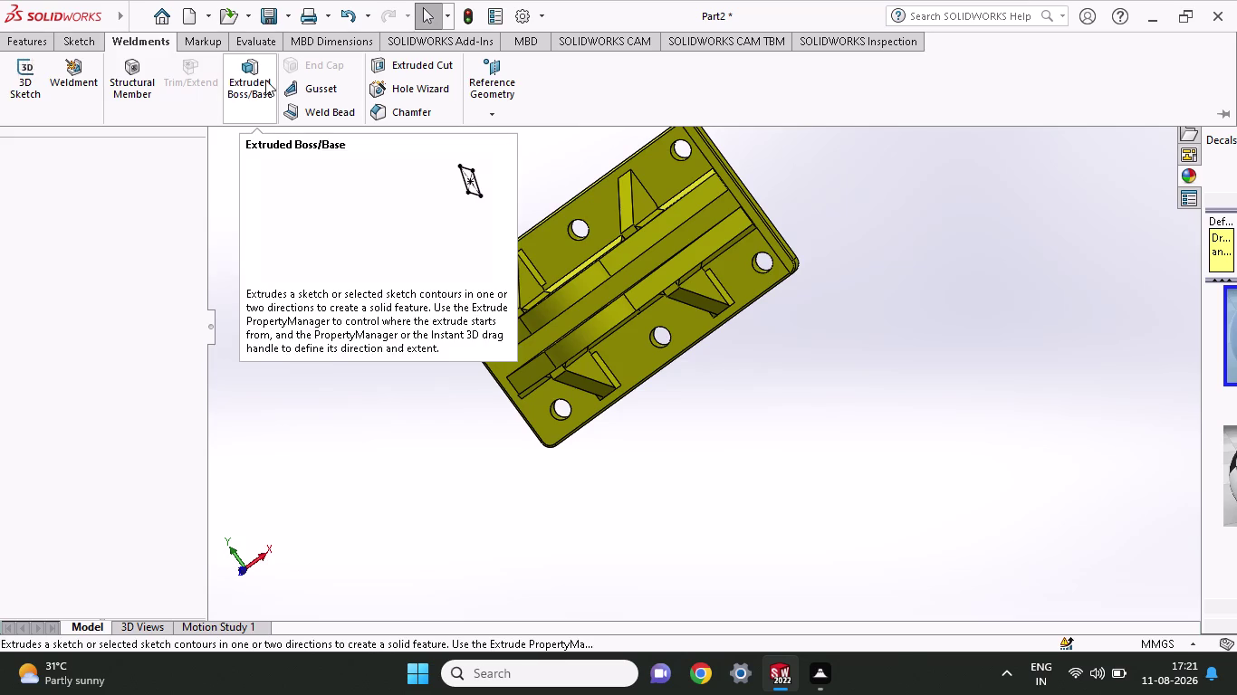
click(334, 82)
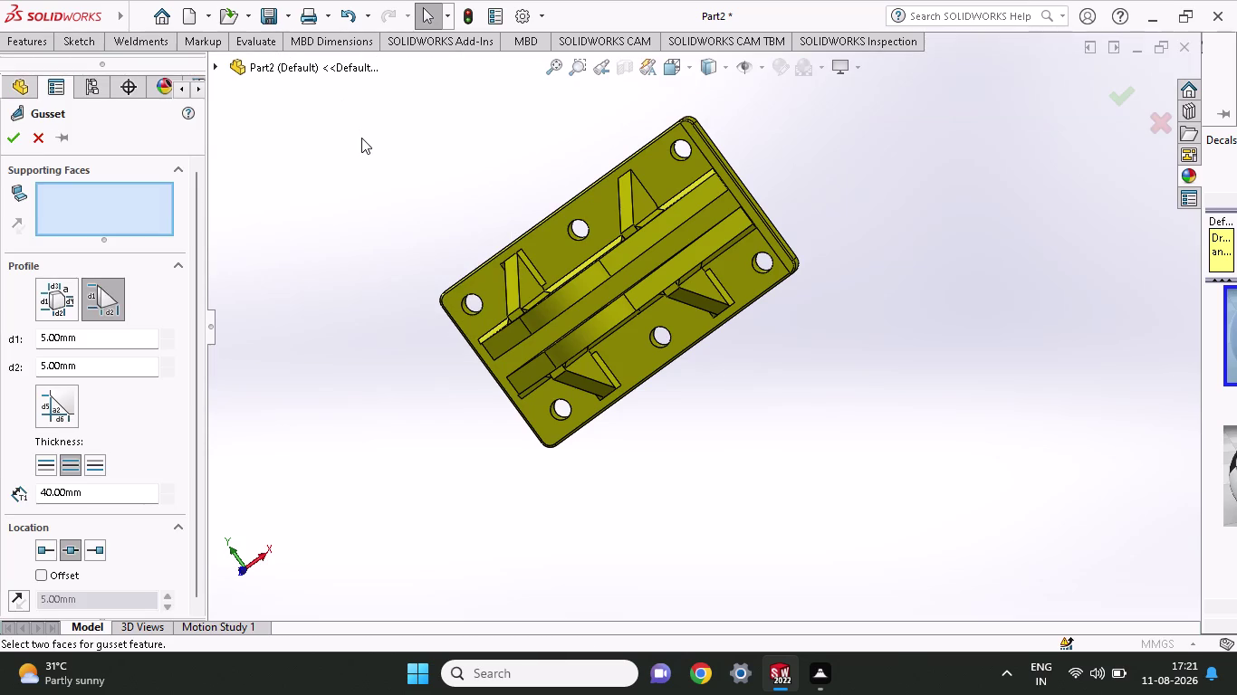
click(671, 176)
click(647, 199)
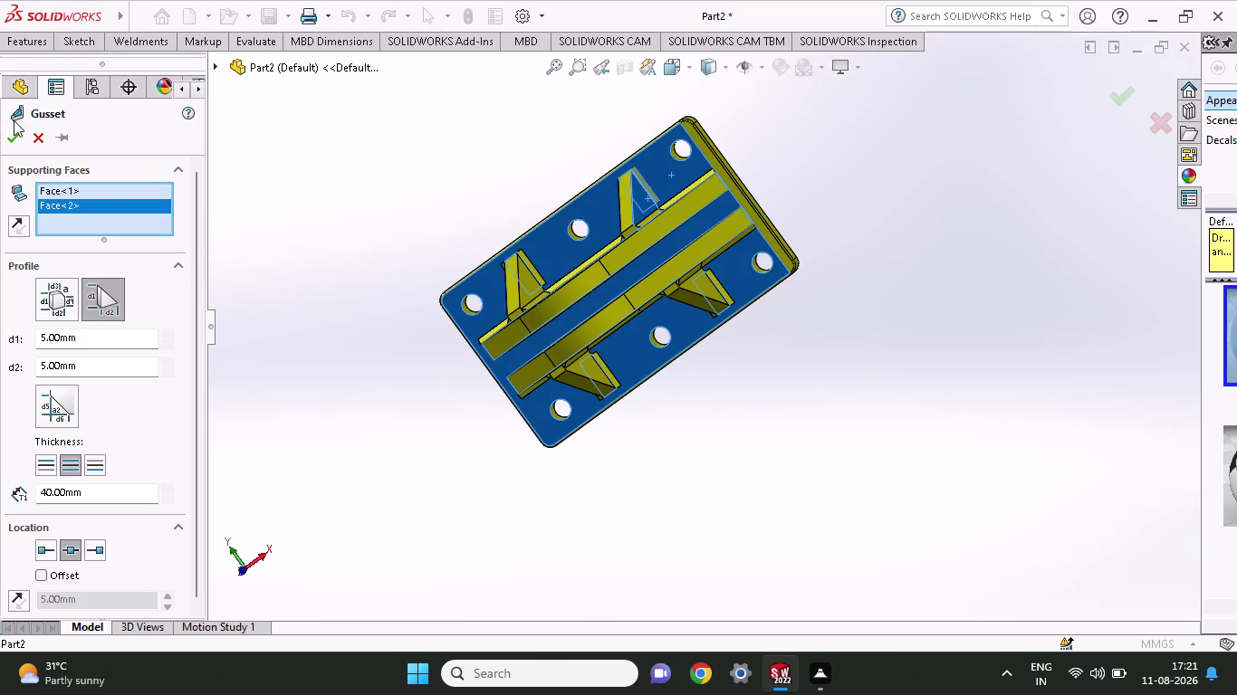
click(14, 130)
Pick the back plate face and a second support, then exit the Gusset command.
click(130, 42)
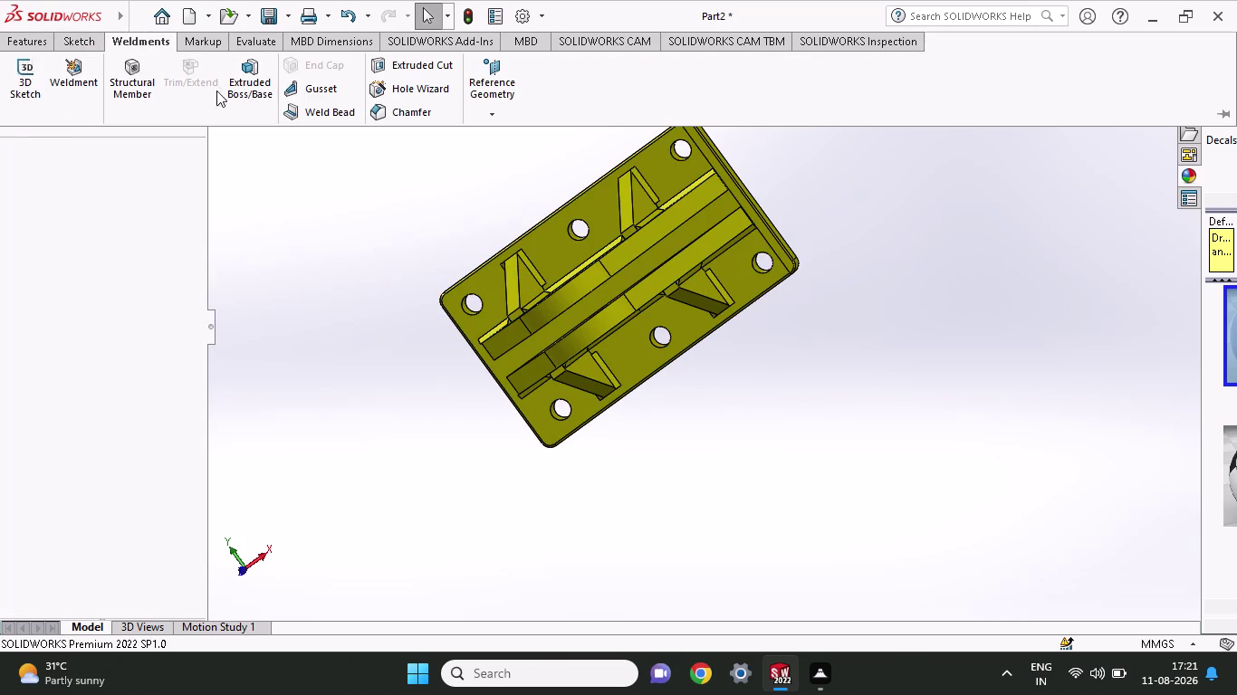
click(312, 88)
middle_drag(441, 233, 503, 198)
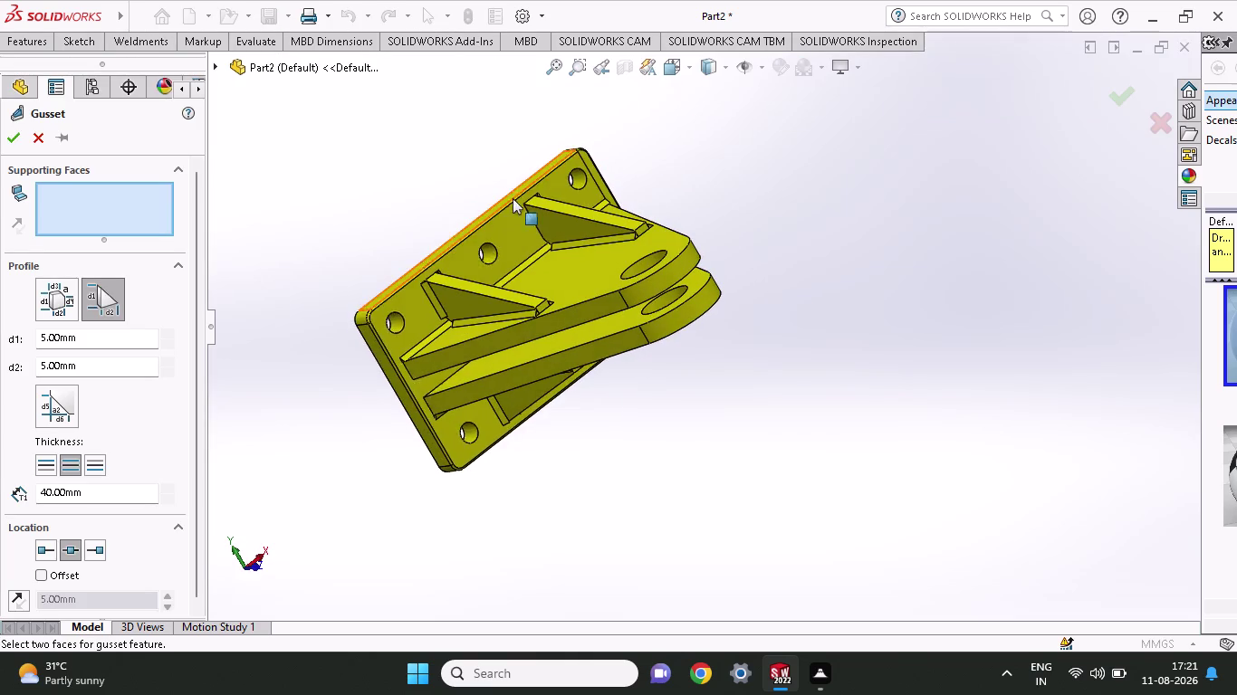
click(526, 244)
click(547, 236)
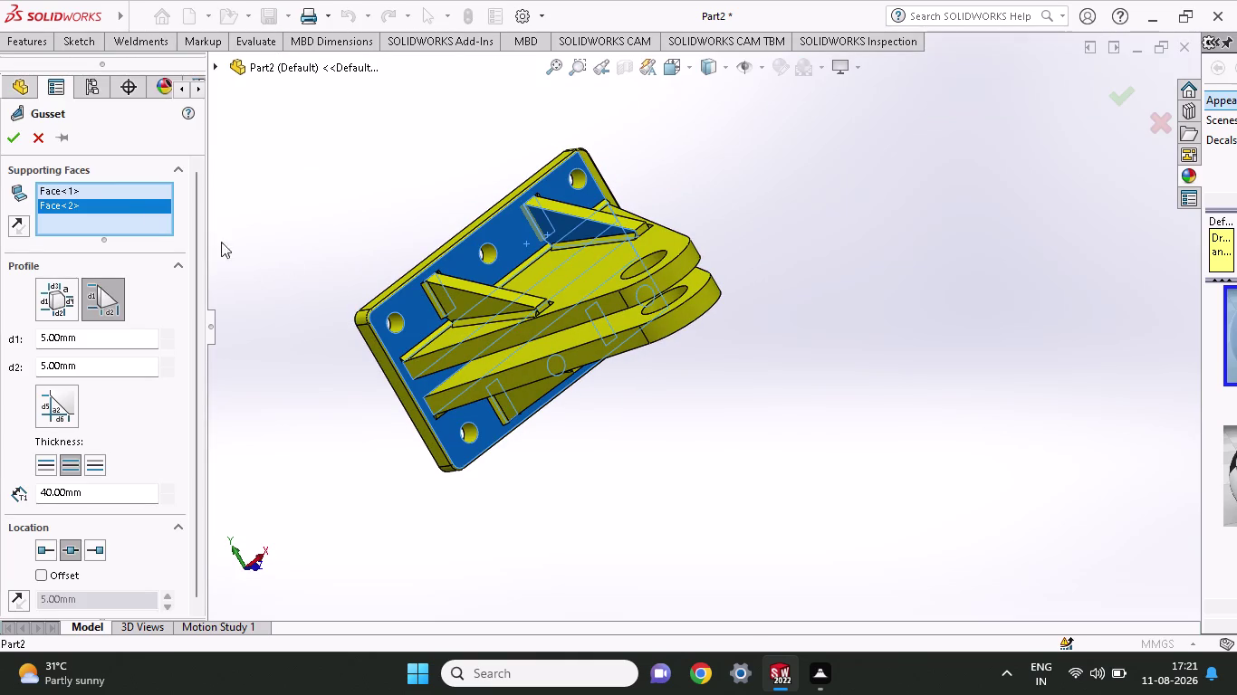
click(17, 137)
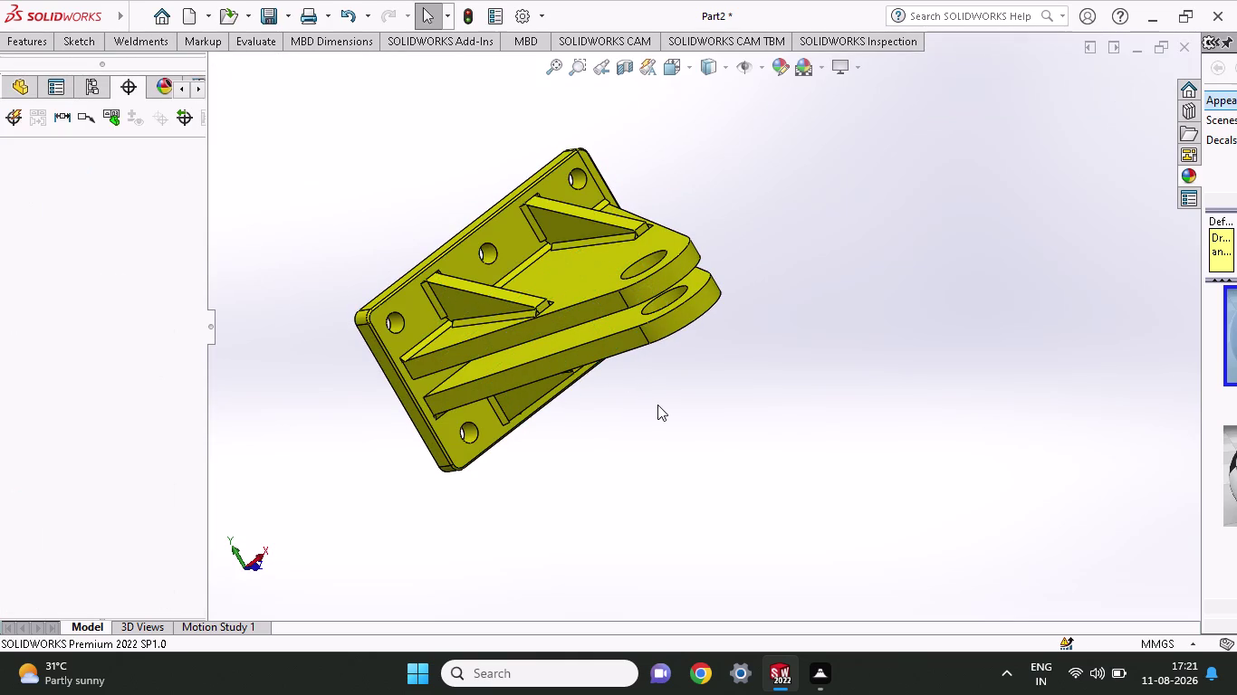
scroll(up, 3)
middle_drag(698, 419, 677, 317)
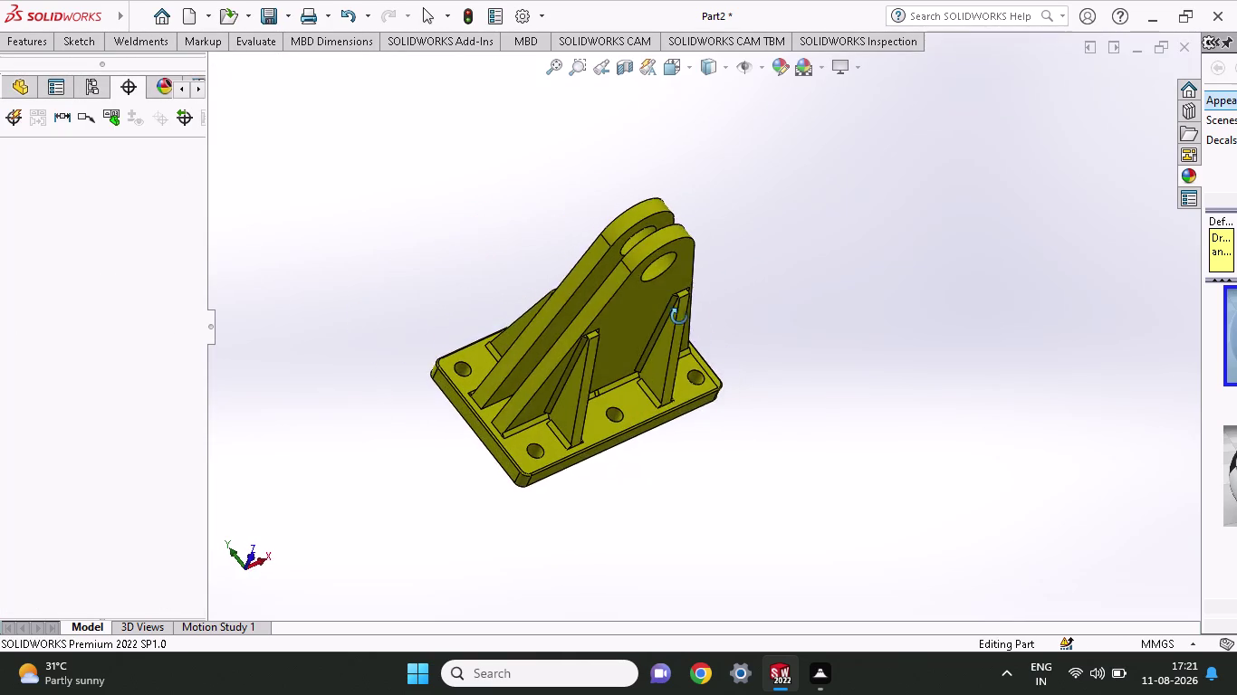
middle_drag(677, 317, 690, 340)
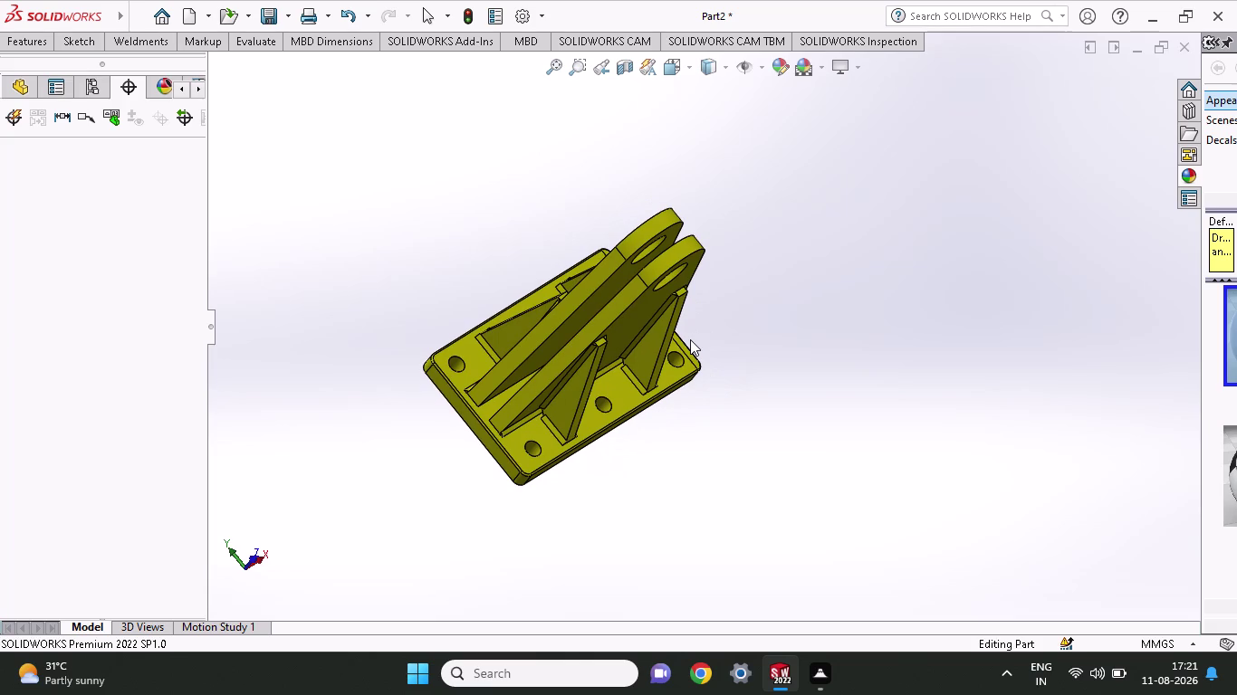
middle_drag(661, 432, 593, 352)
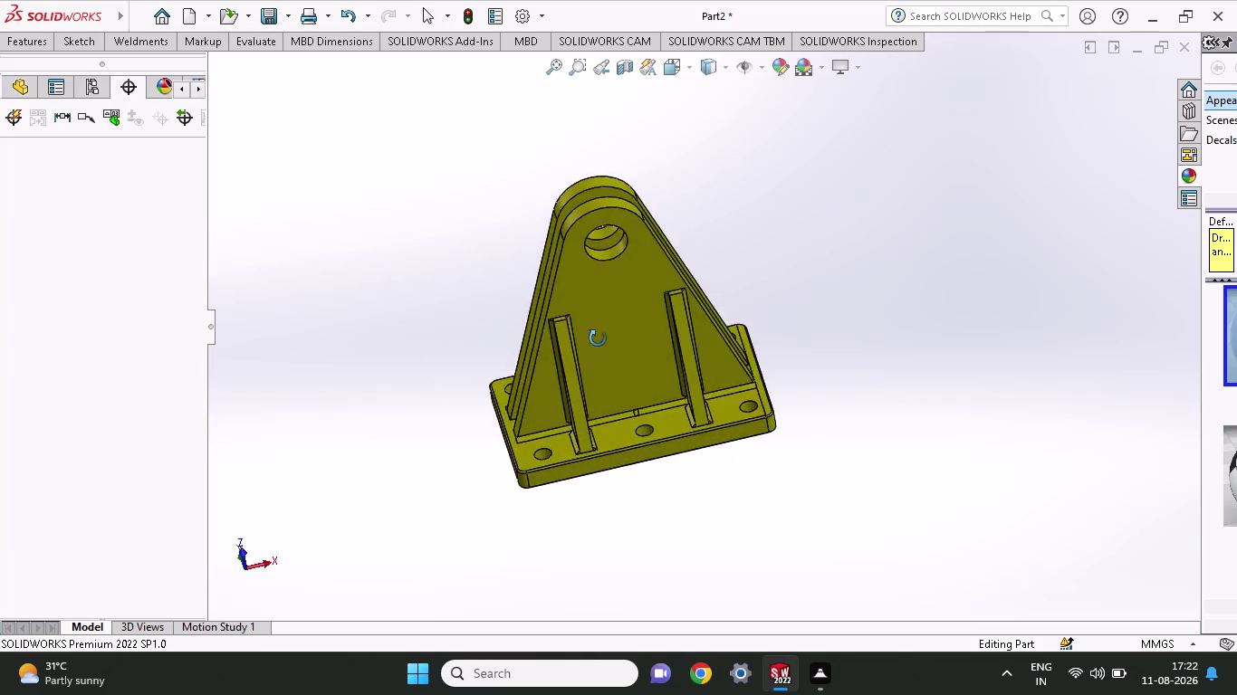
middle_drag(594, 351, 574, 375)
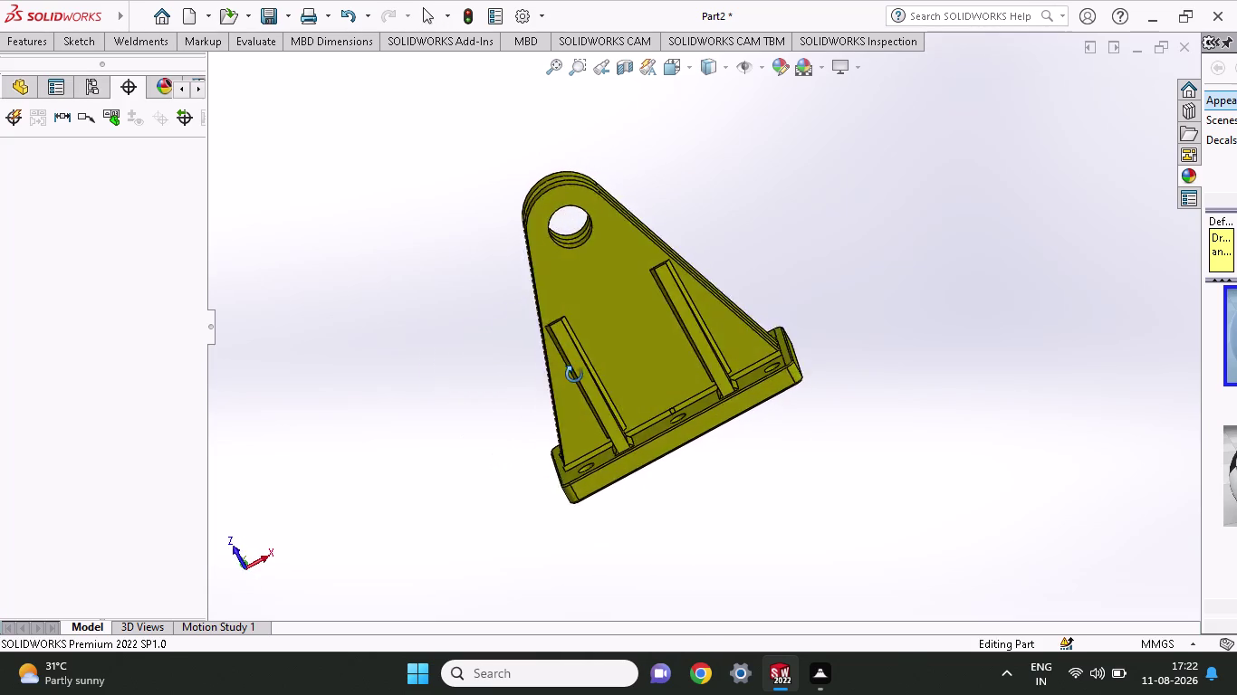
middle_drag(574, 375, 707, 329)
middle_click(708, 329)
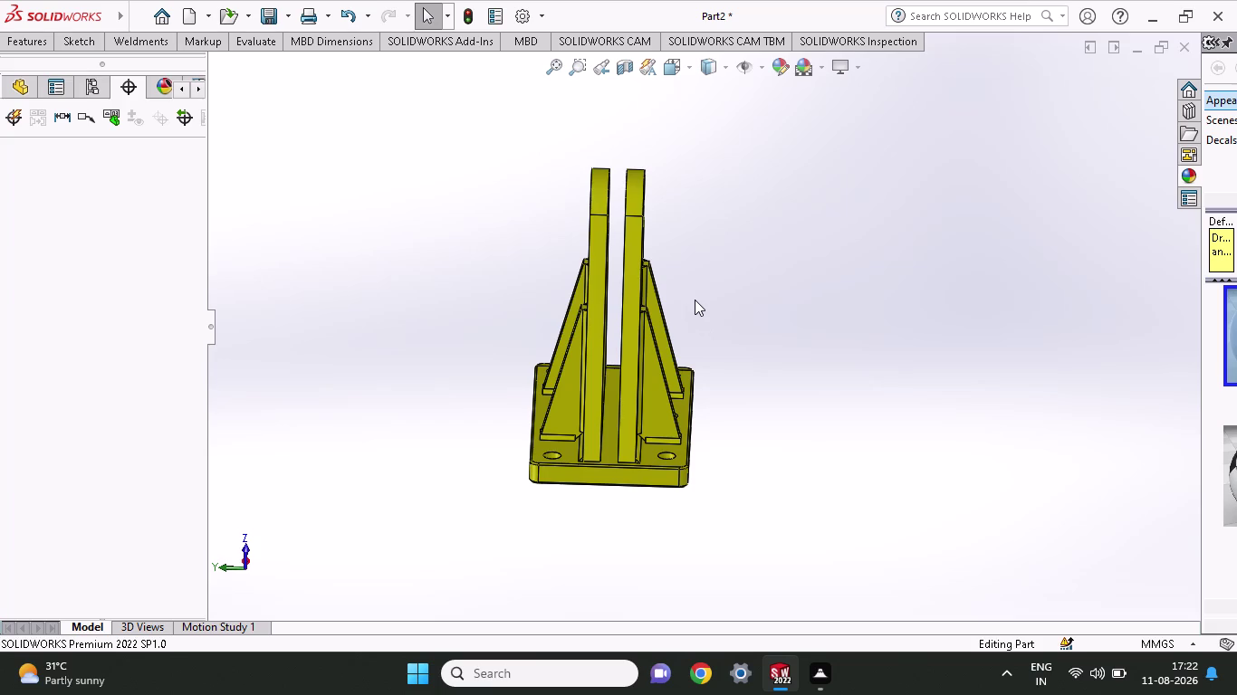
scroll(up, 3)
middle_drag(694, 300, 645, 473)
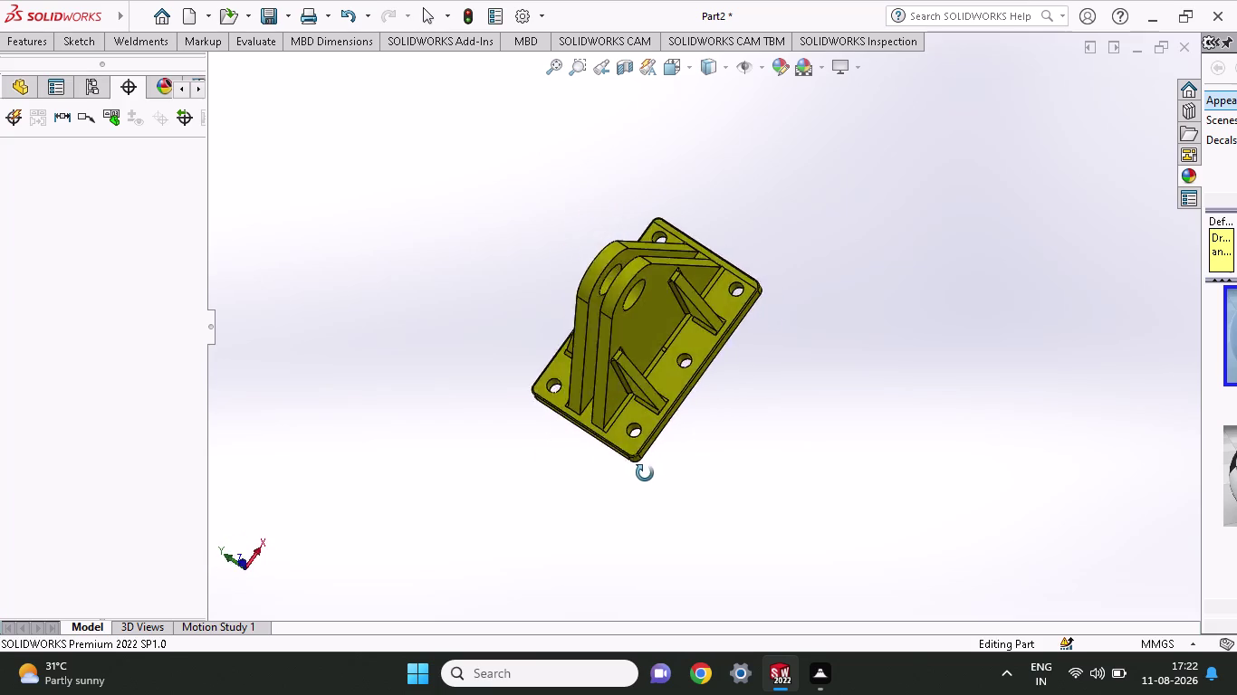
middle_drag(644, 473, 774, 536)
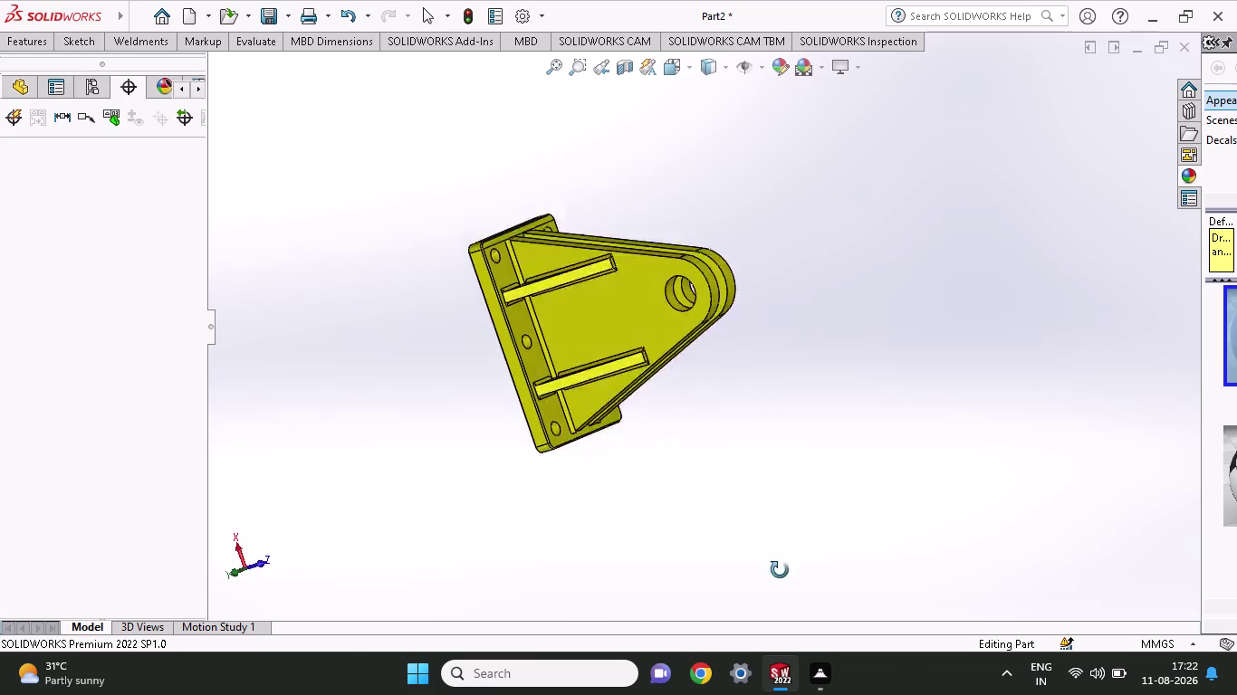
middle_drag(774, 536, 652, 355)
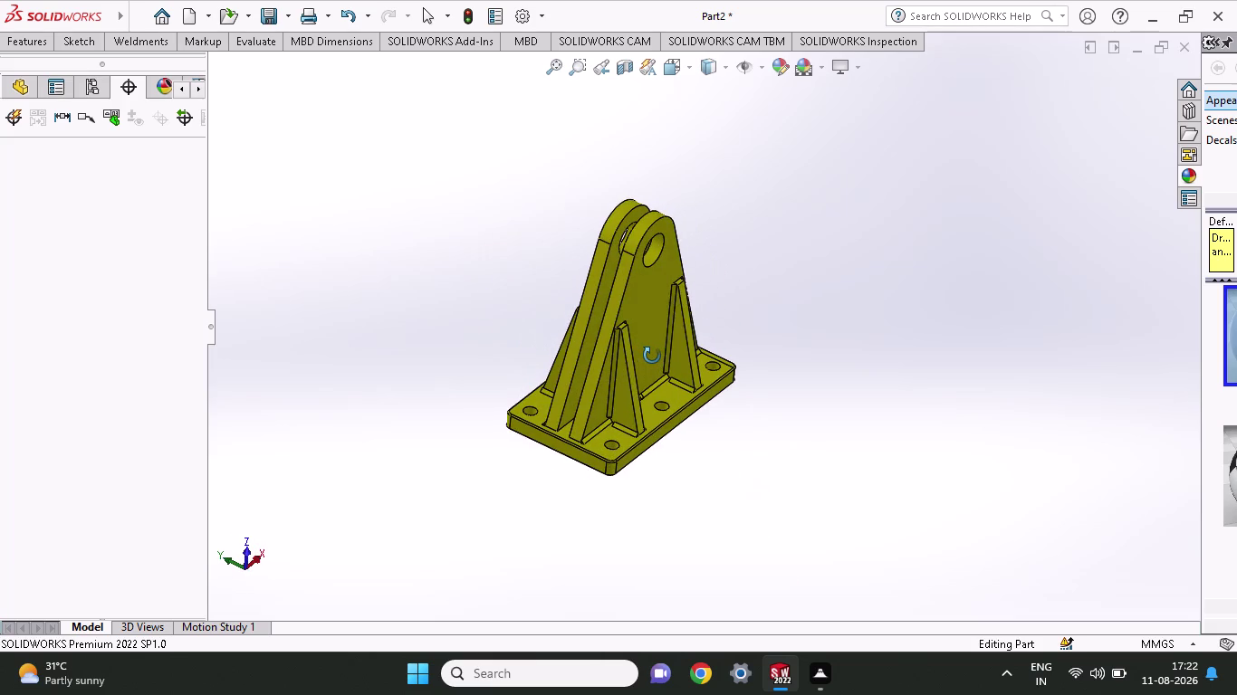
middle_drag(651, 356, 678, 336)
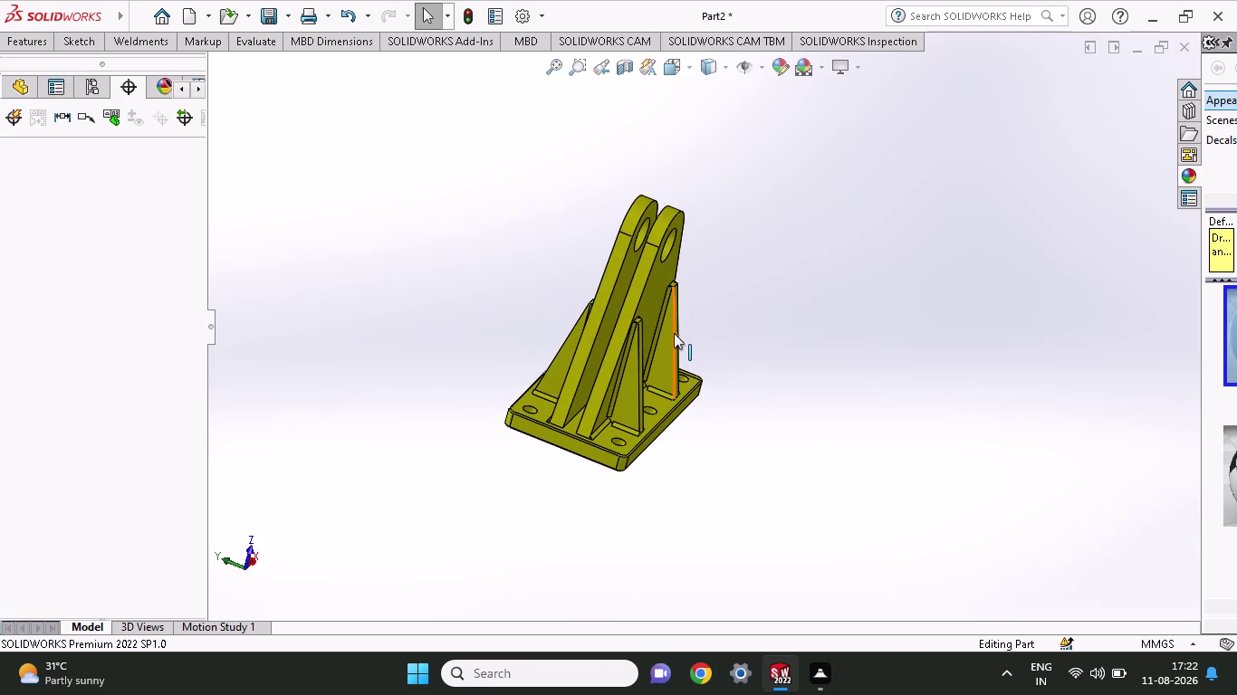
middle_drag(888, 421, 770, 352)
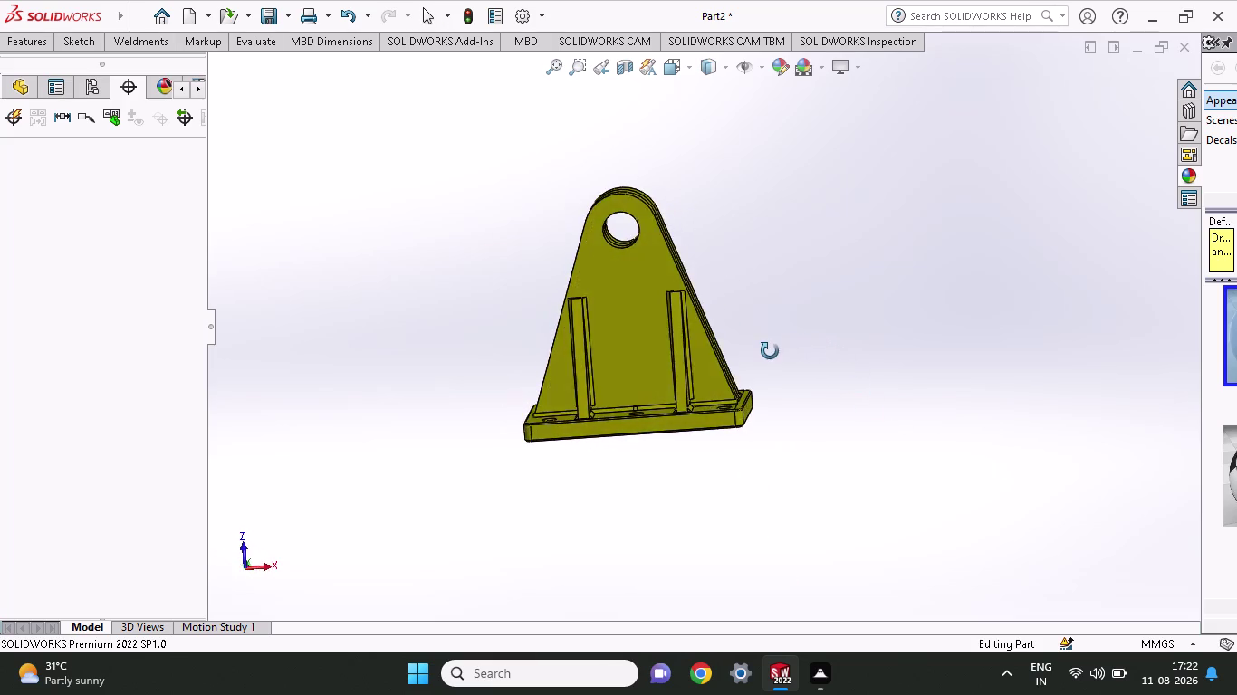
middle_drag(769, 351, 853, 447)
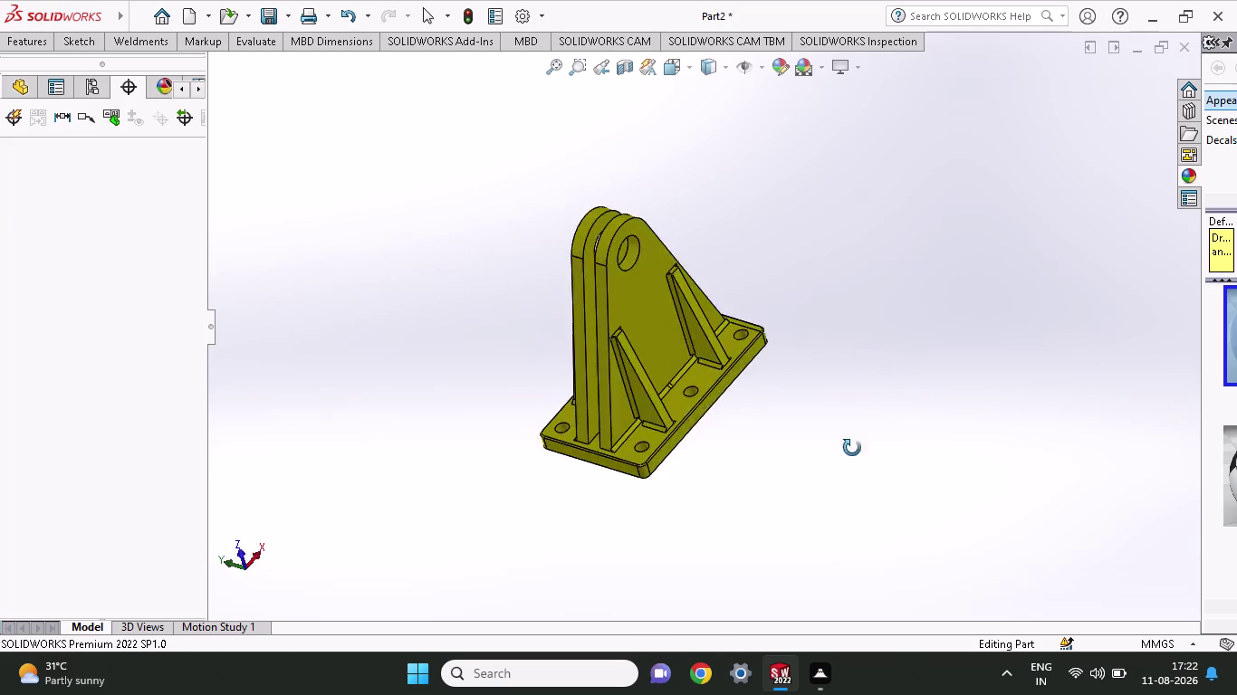
middle_drag(853, 447, 883, 478)
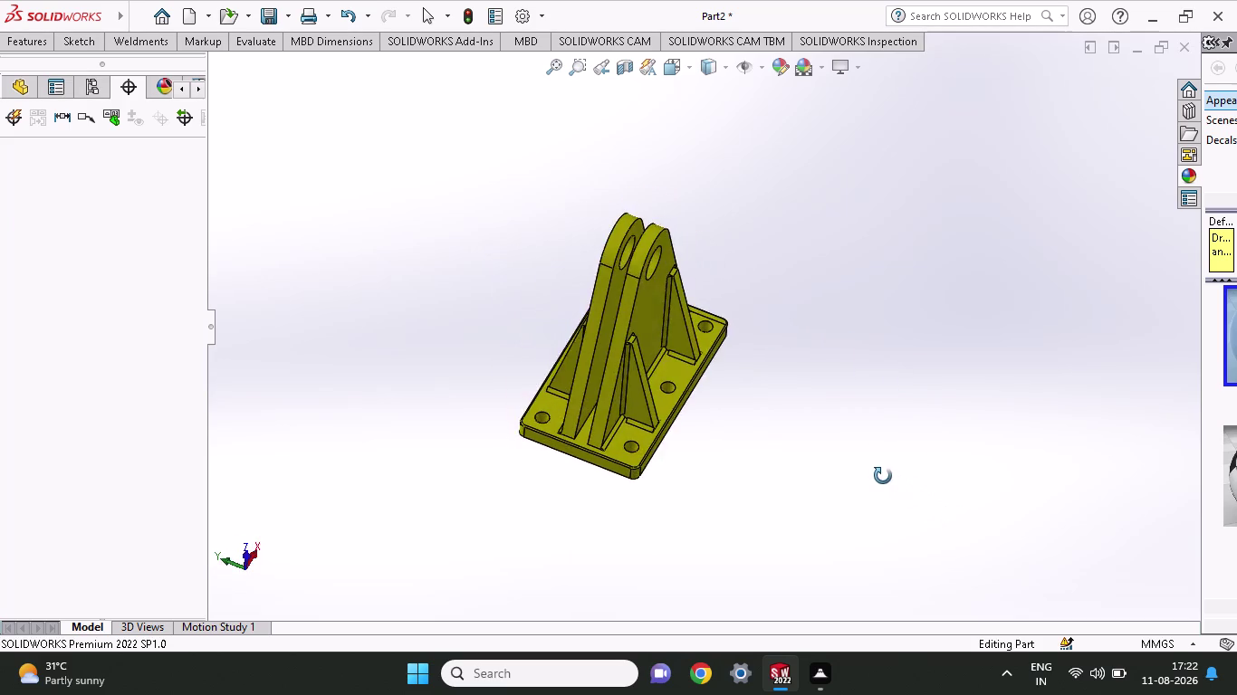
middle_drag(883, 477, 916, 354)
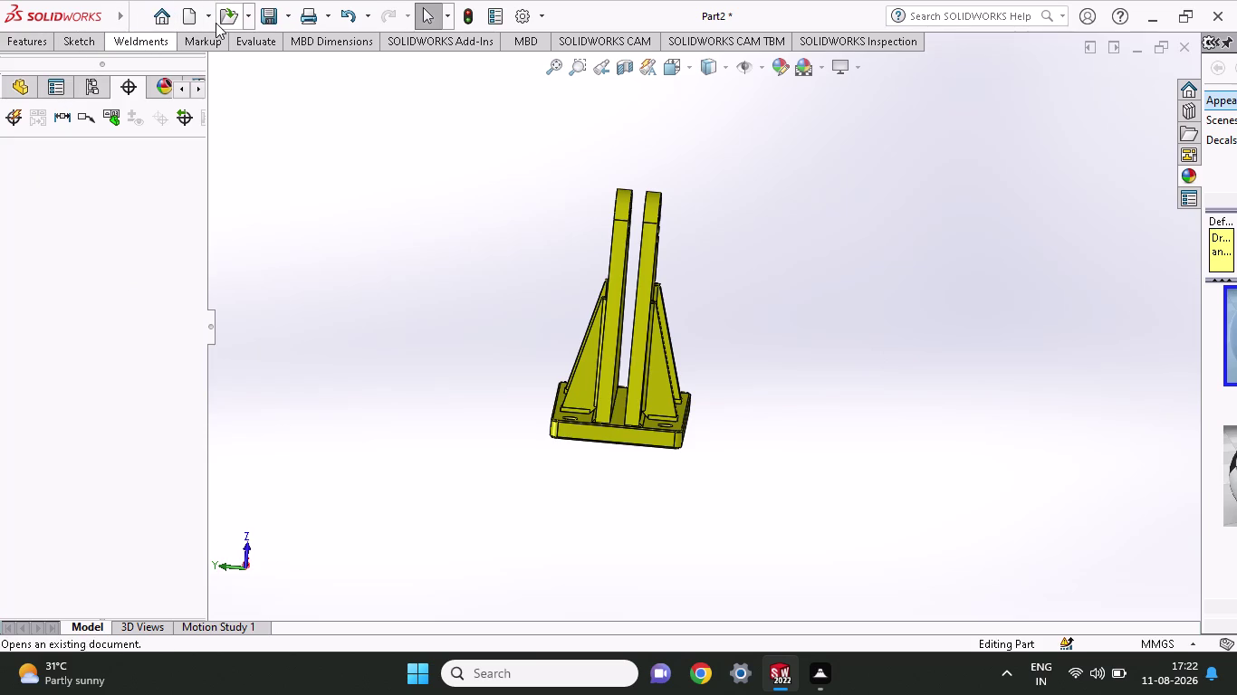
Save the bracket part with Save As under the file name 'assembly p-1'.
click(285, 23)
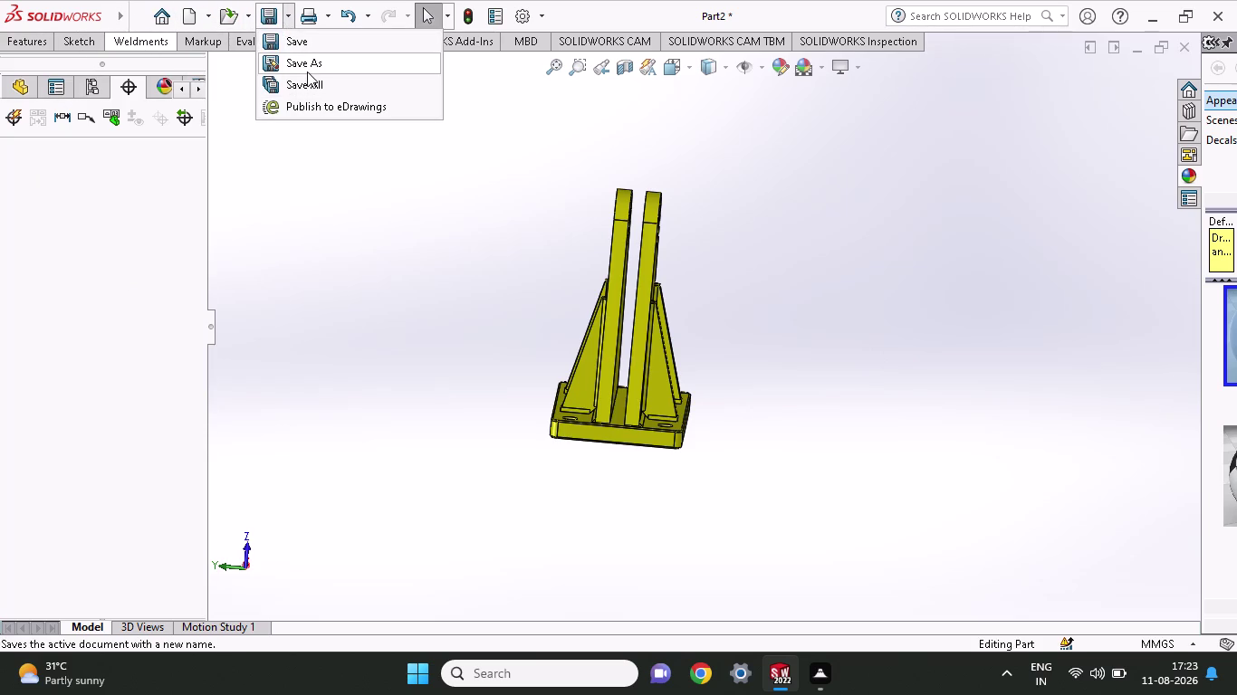
click(307, 72)
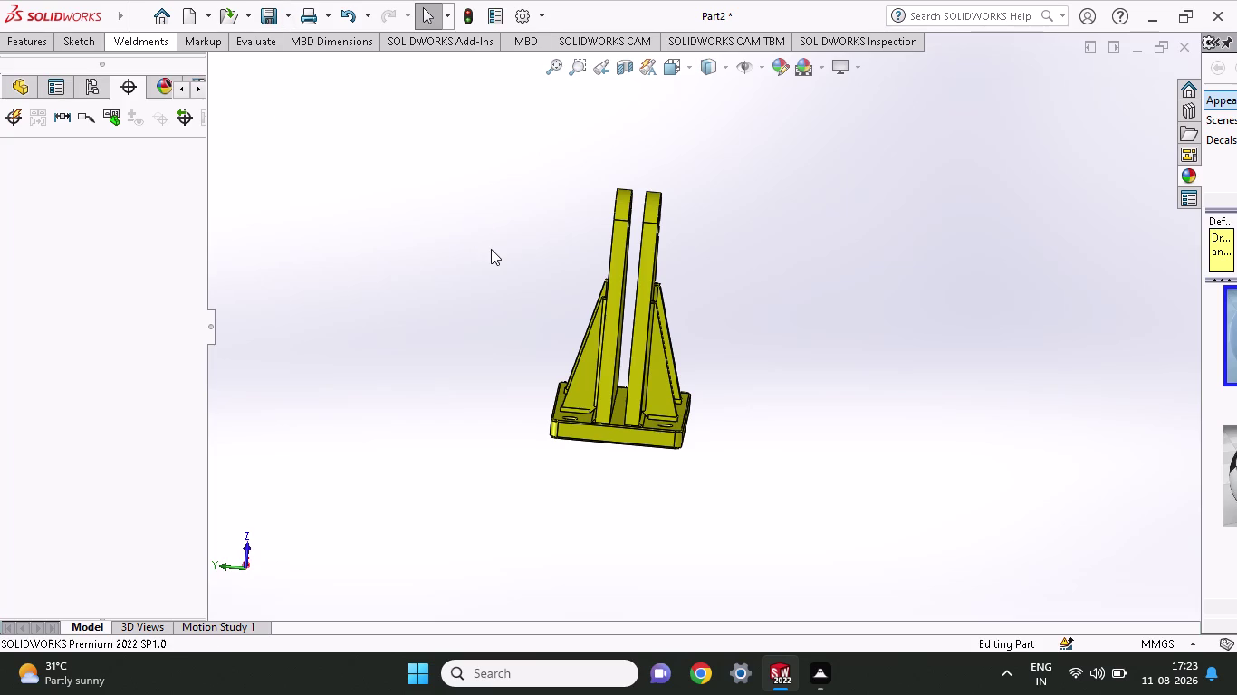
key(BackSpace)
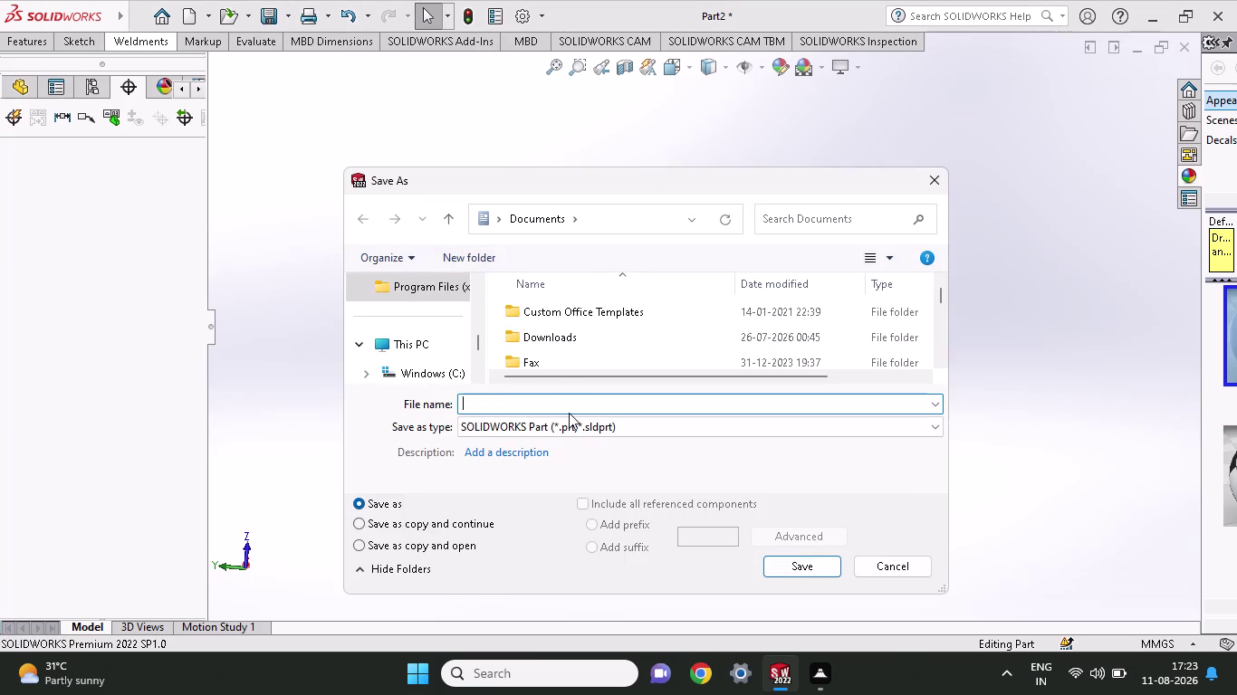
text(ass)
text(em)
text(bly)
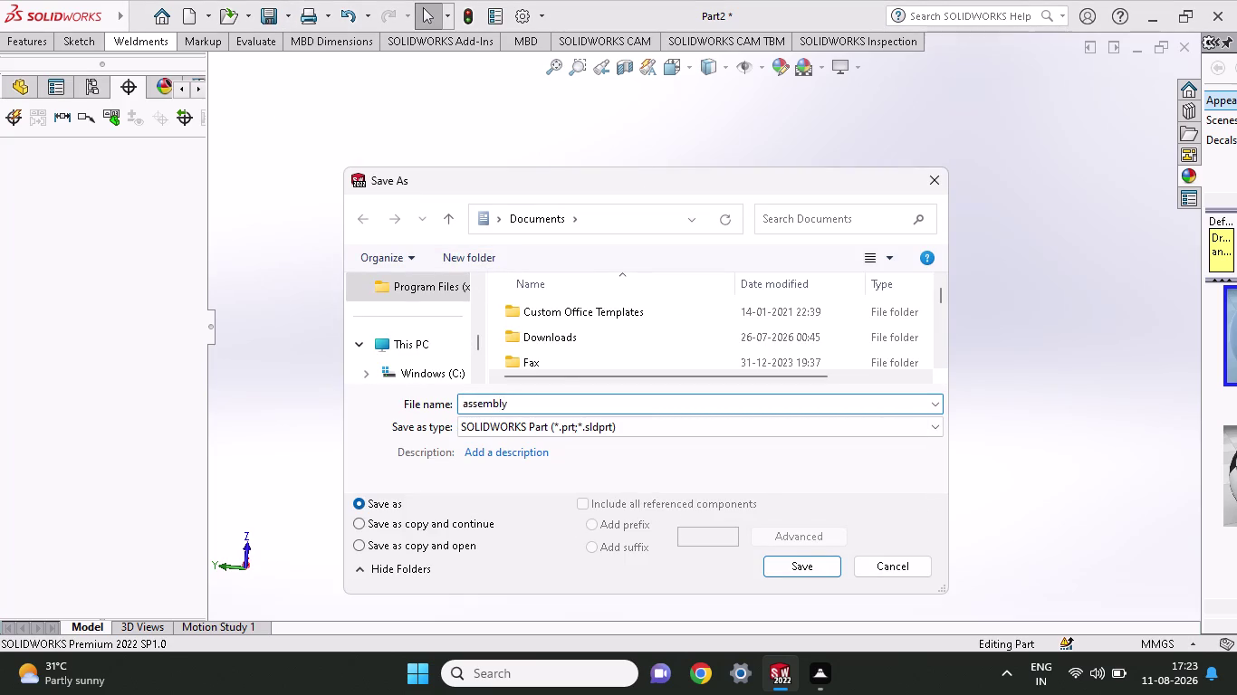
key(space)
text(p-1)
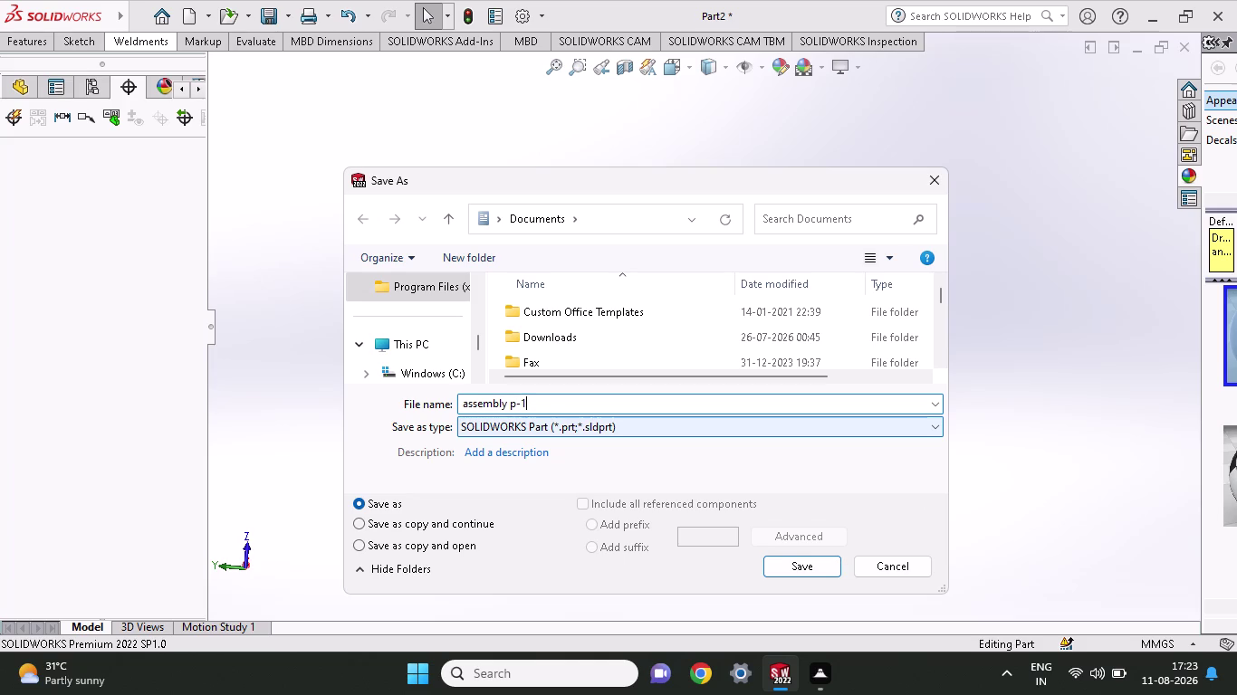
click(790, 574)
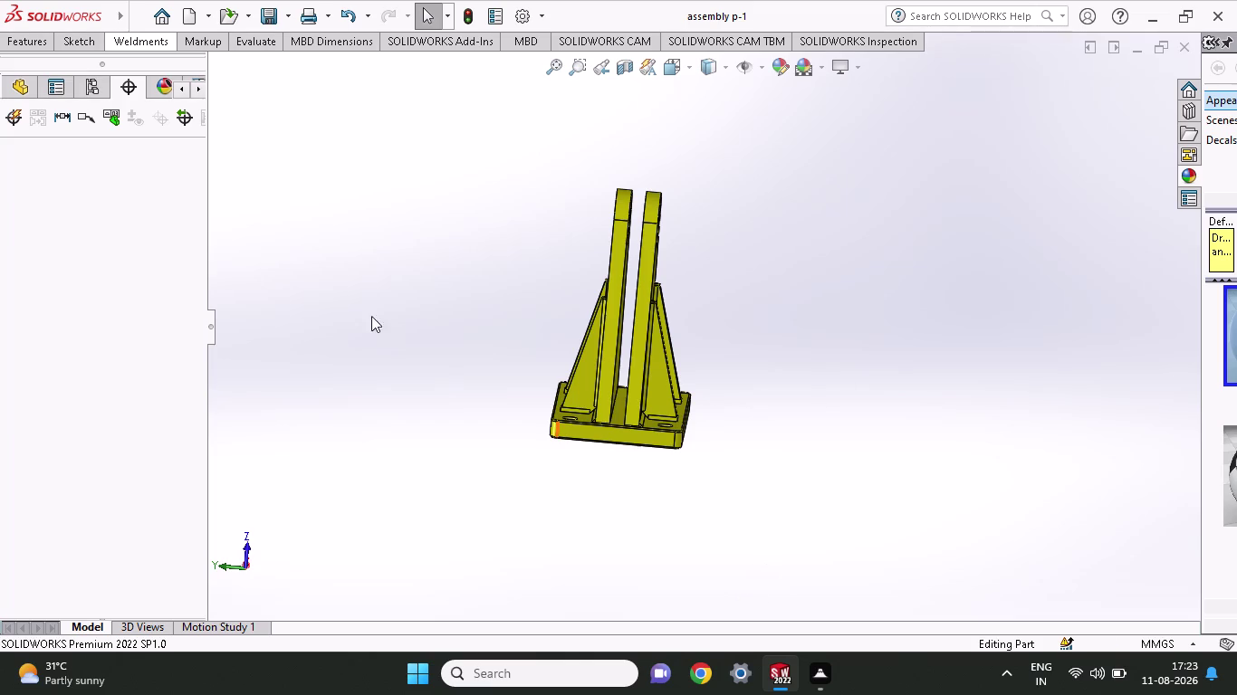
click(185, 14)
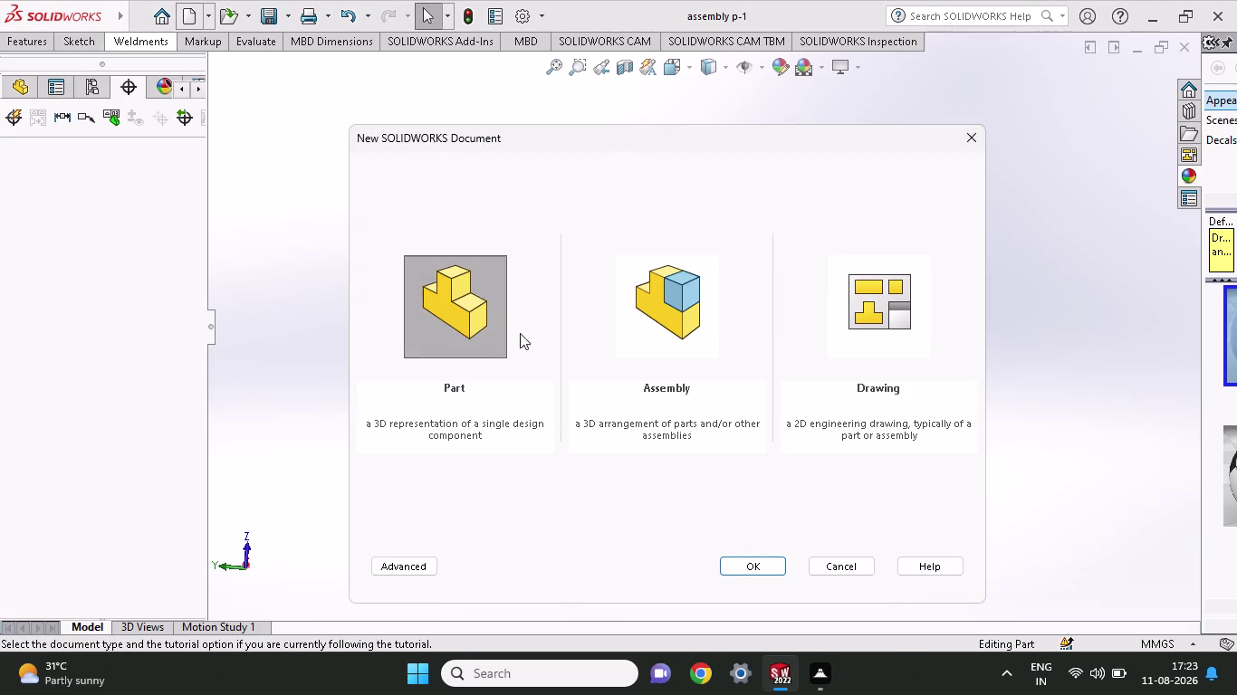
Create the new part Part3 and start a sketch on its Front Plane.
click(488, 336)
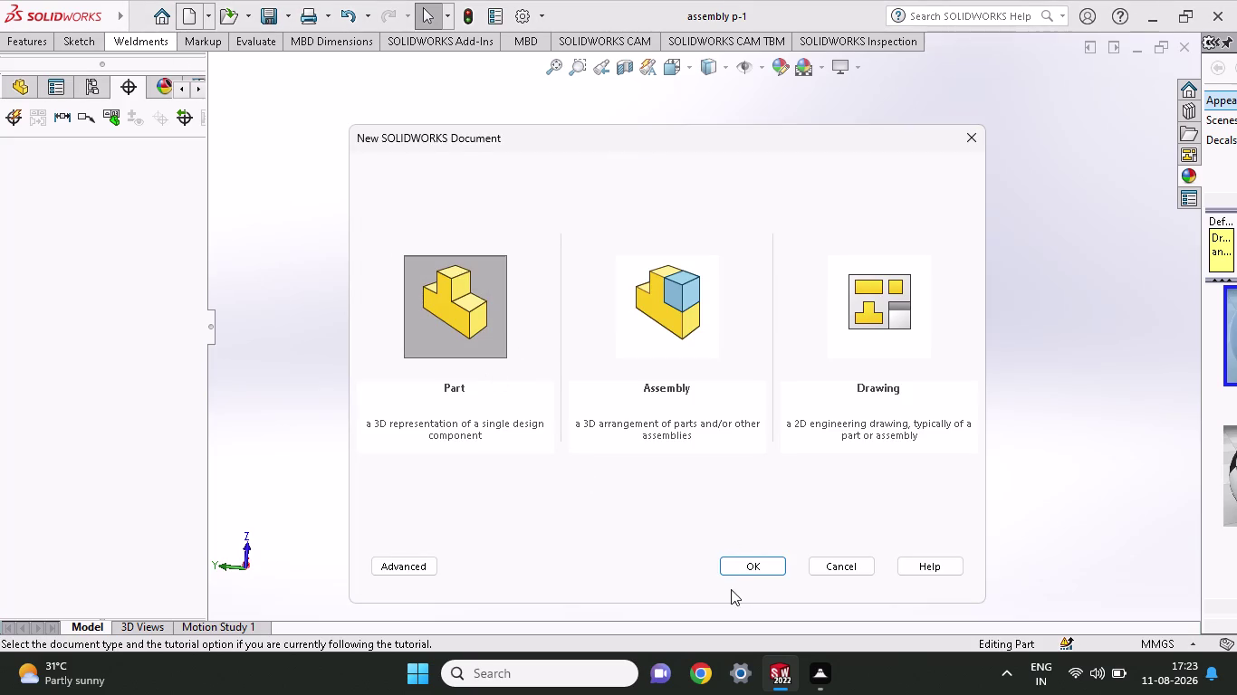
click(736, 569)
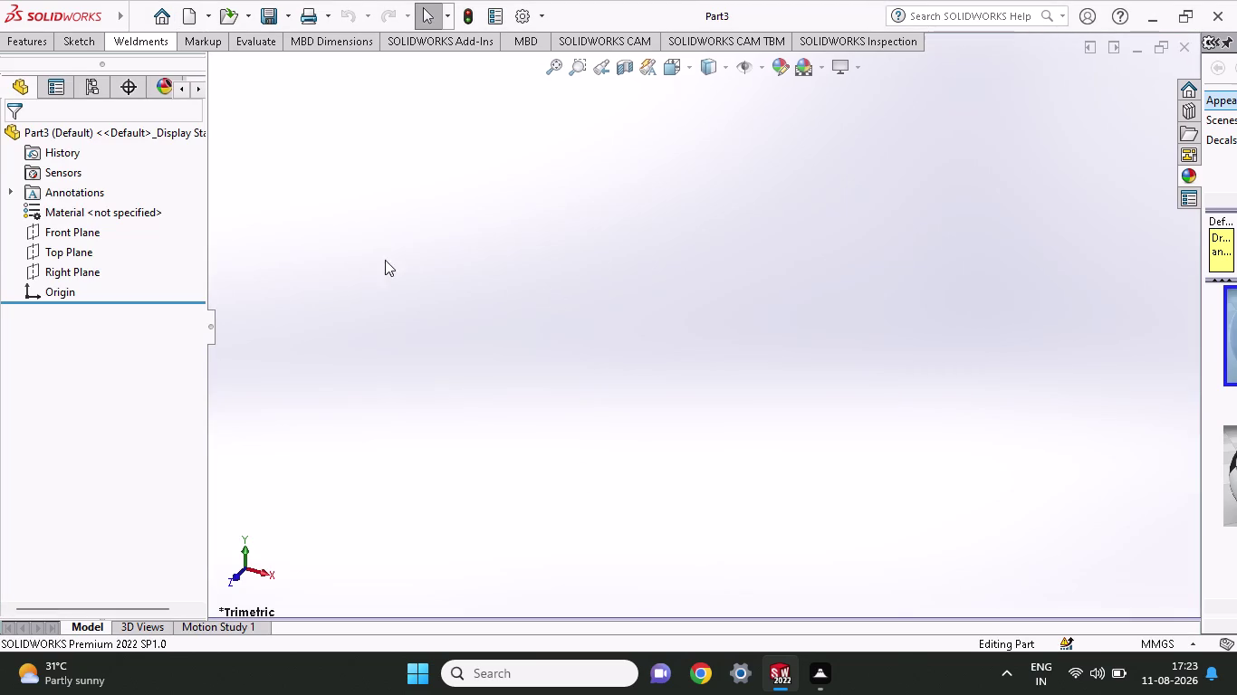
click(94, 229)
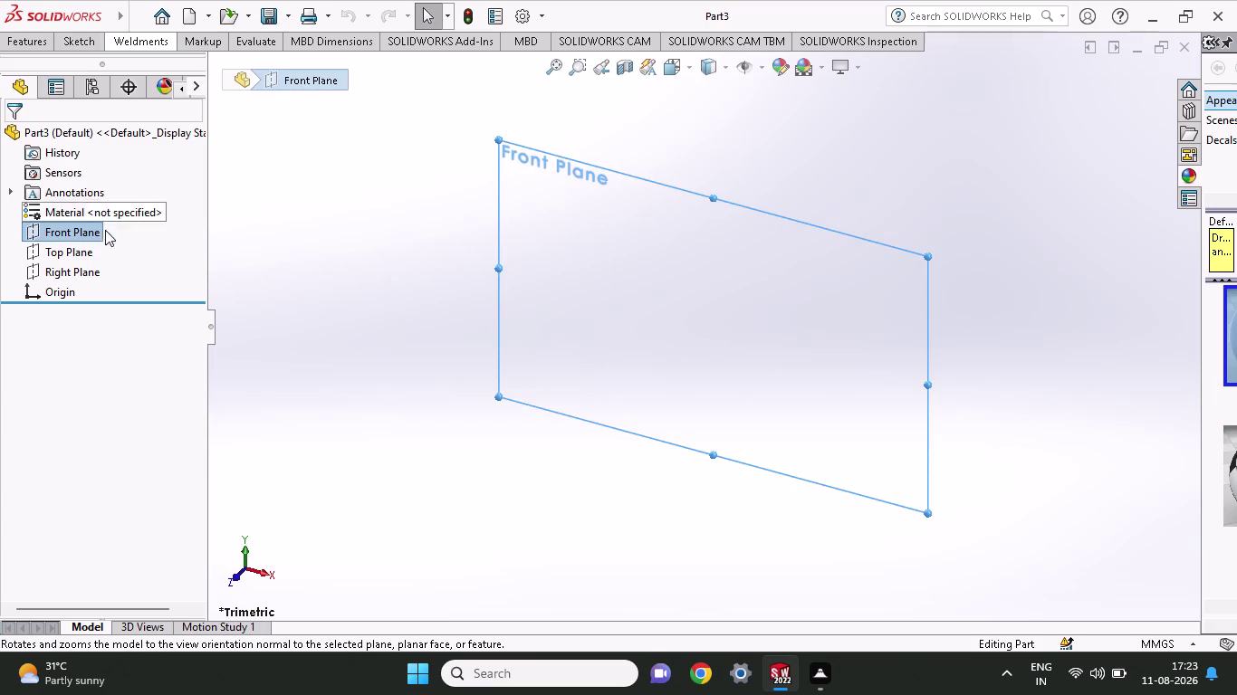
click(82, 231)
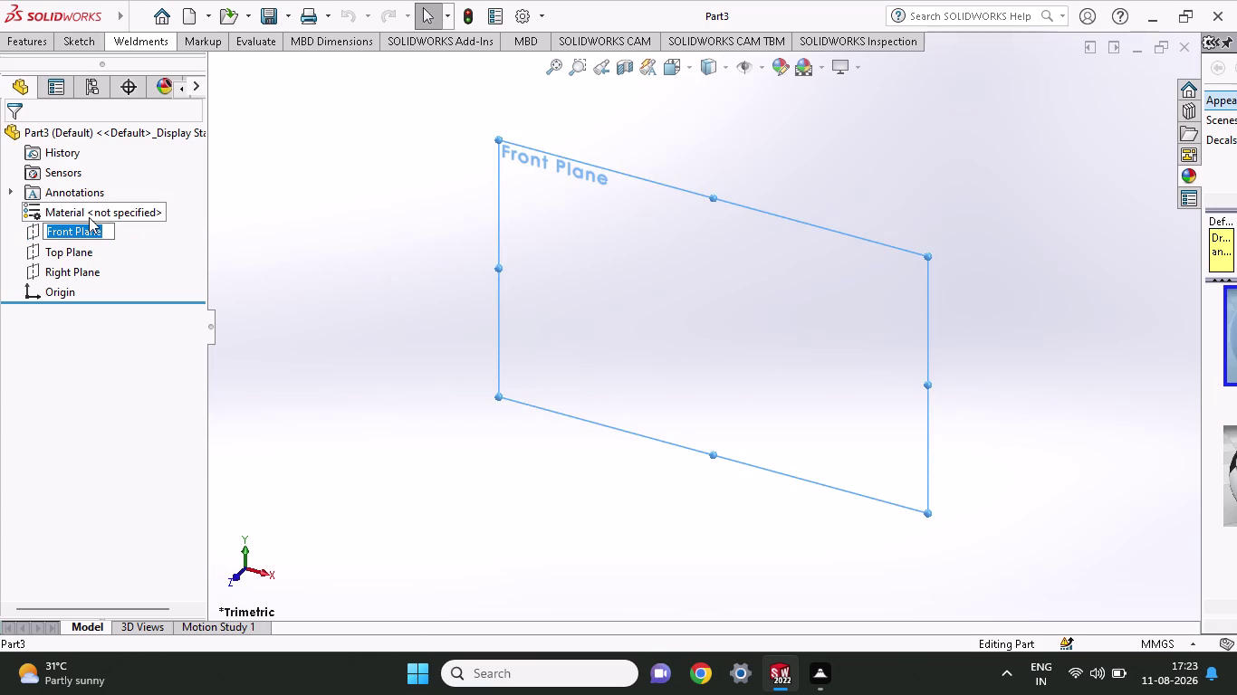
click(130, 229)
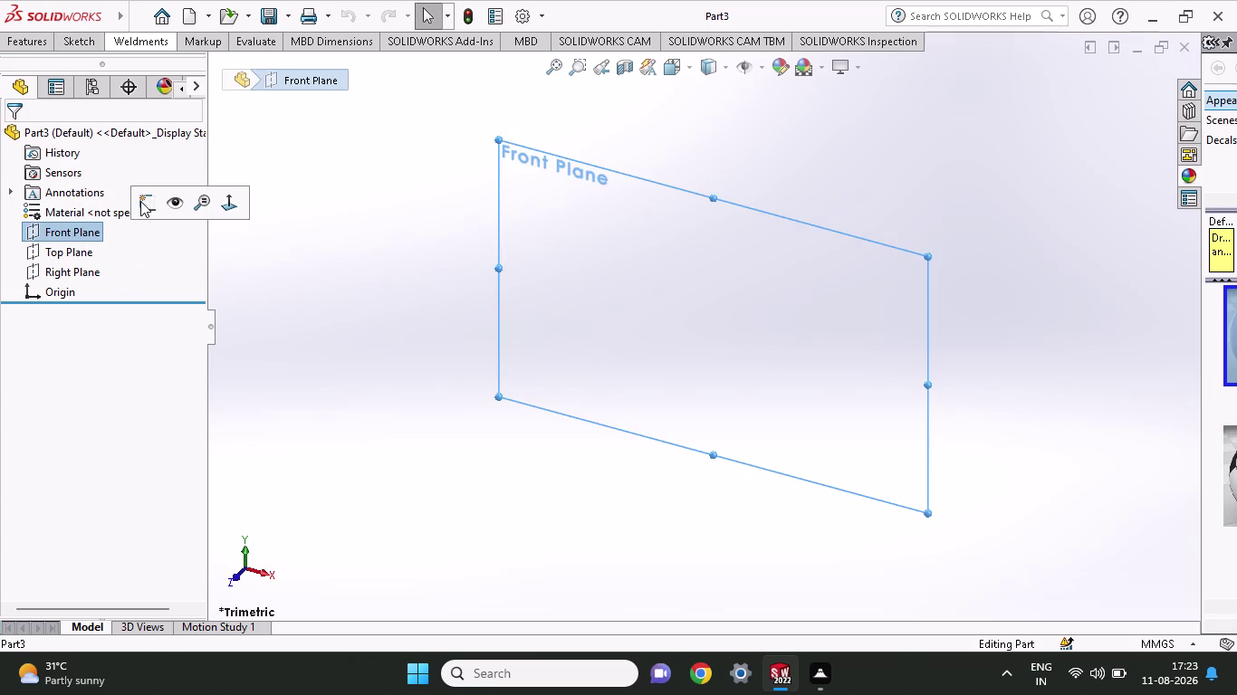
click(141, 201)
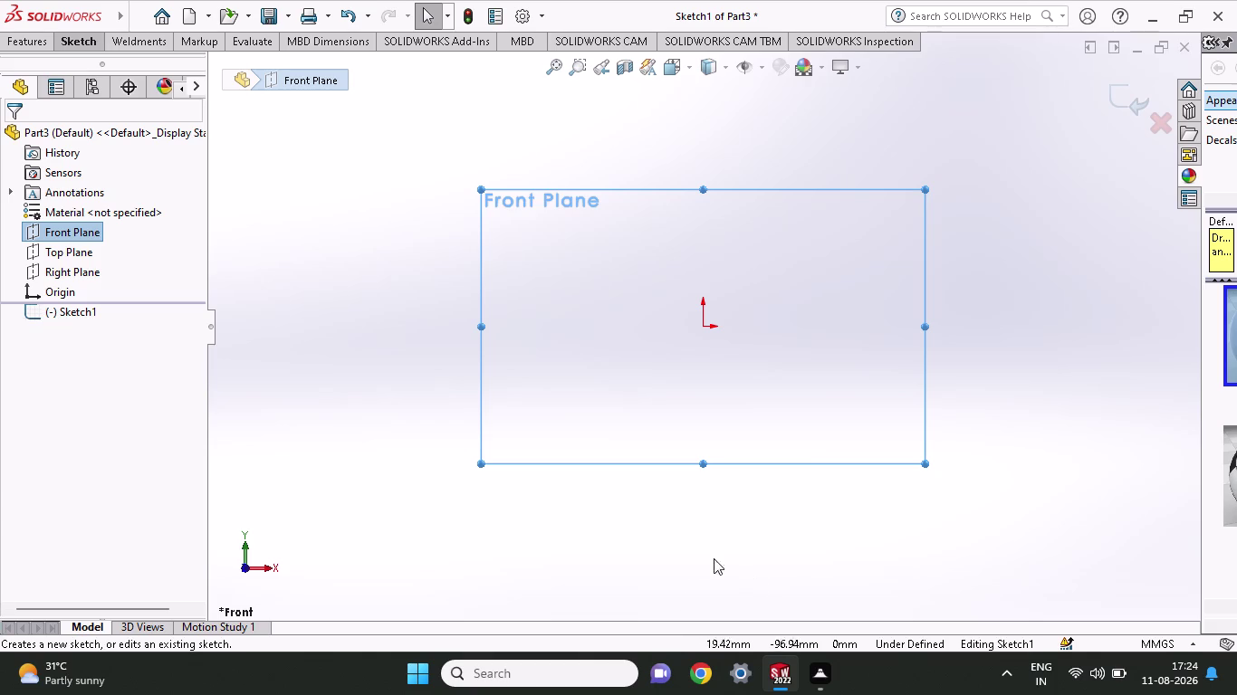
Draw two circles, one on each side of the origin.
click(87, 35)
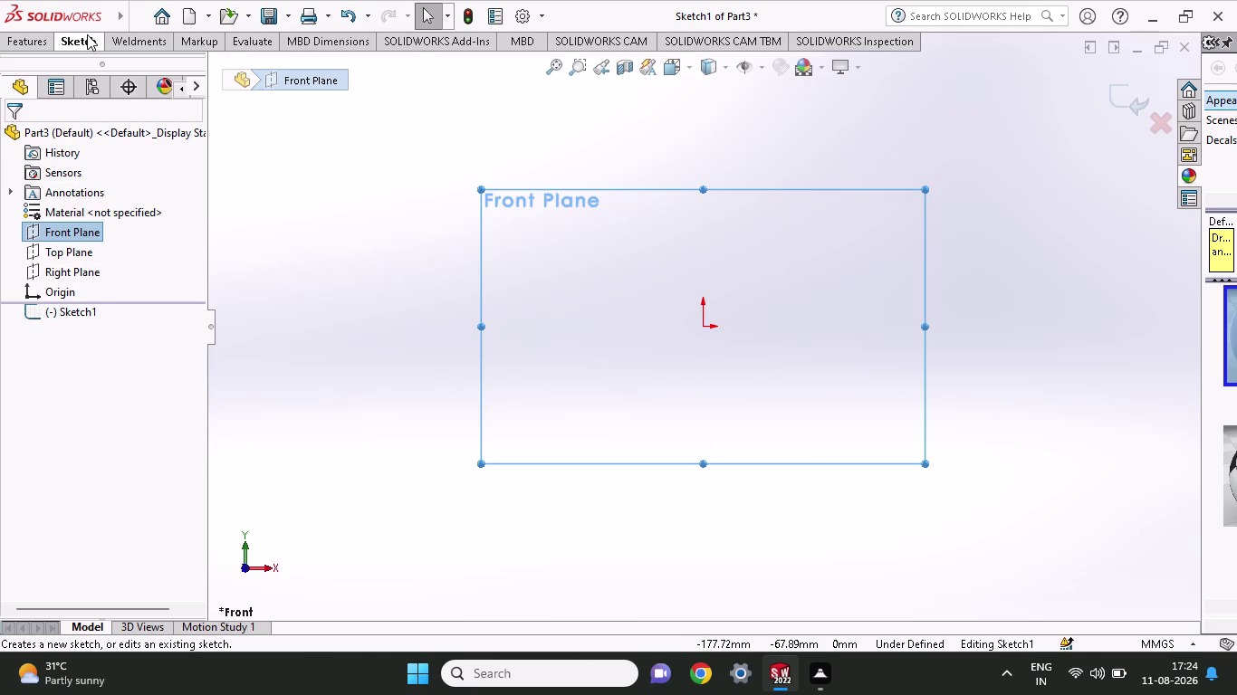
click(145, 72)
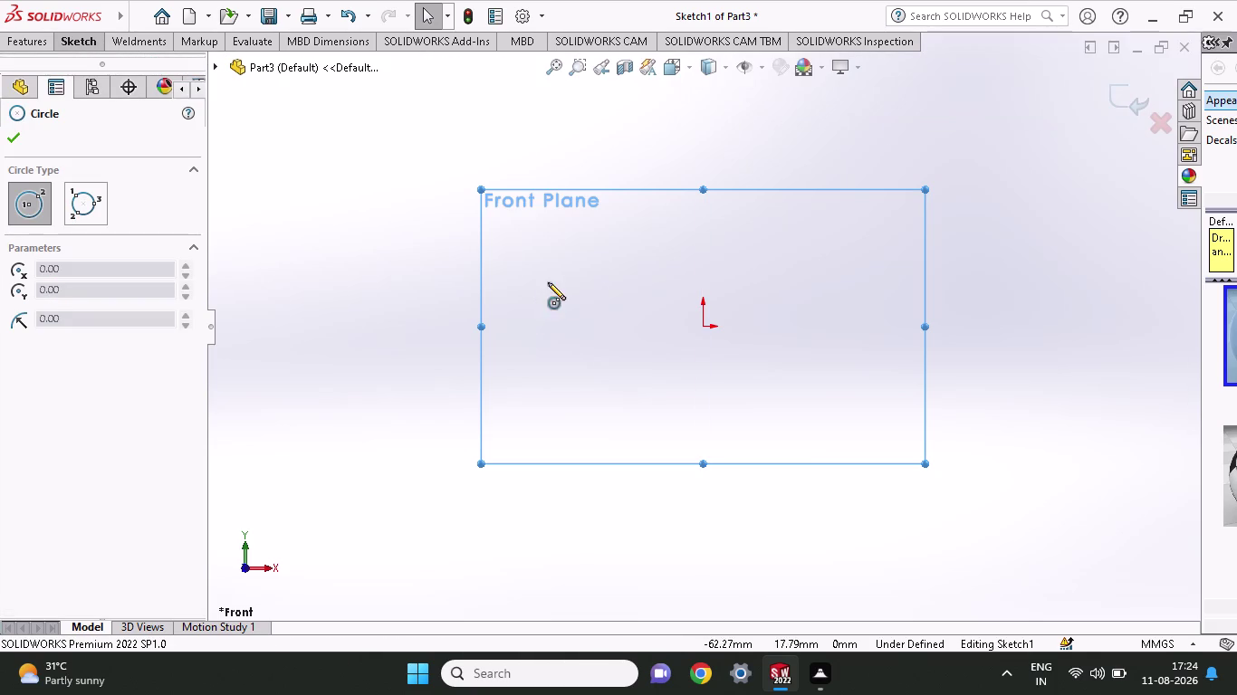
click(589, 328)
click(605, 342)
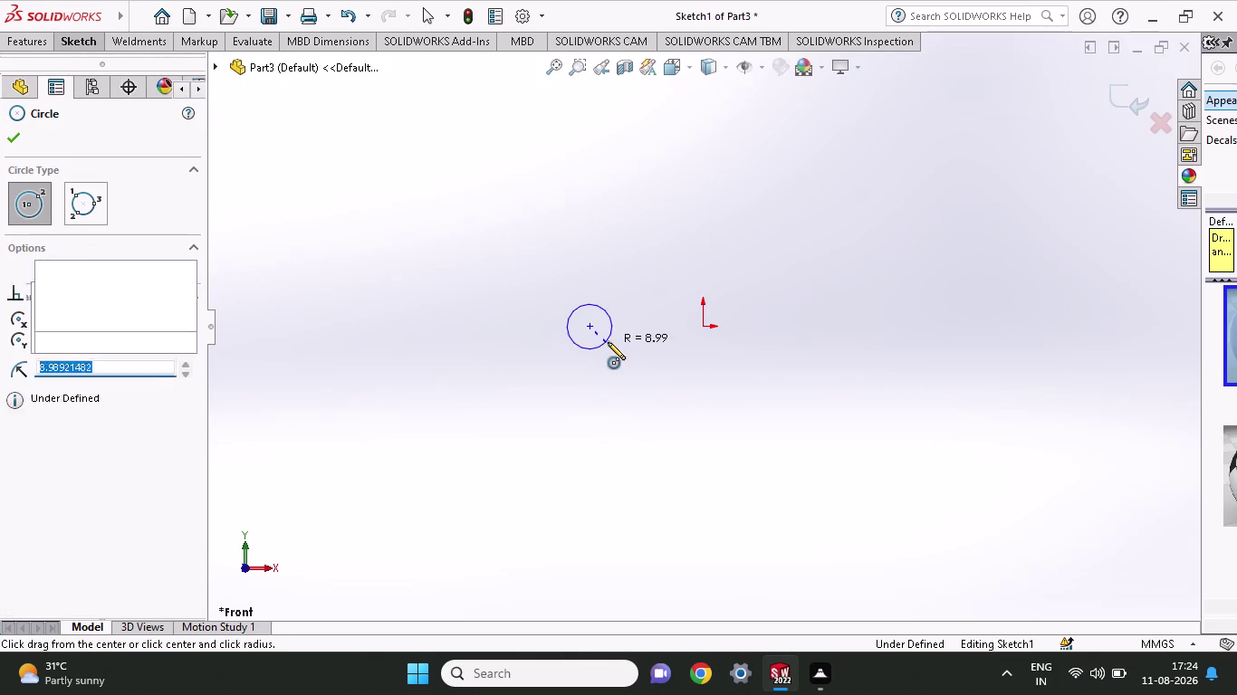
click(828, 328)
click(857, 346)
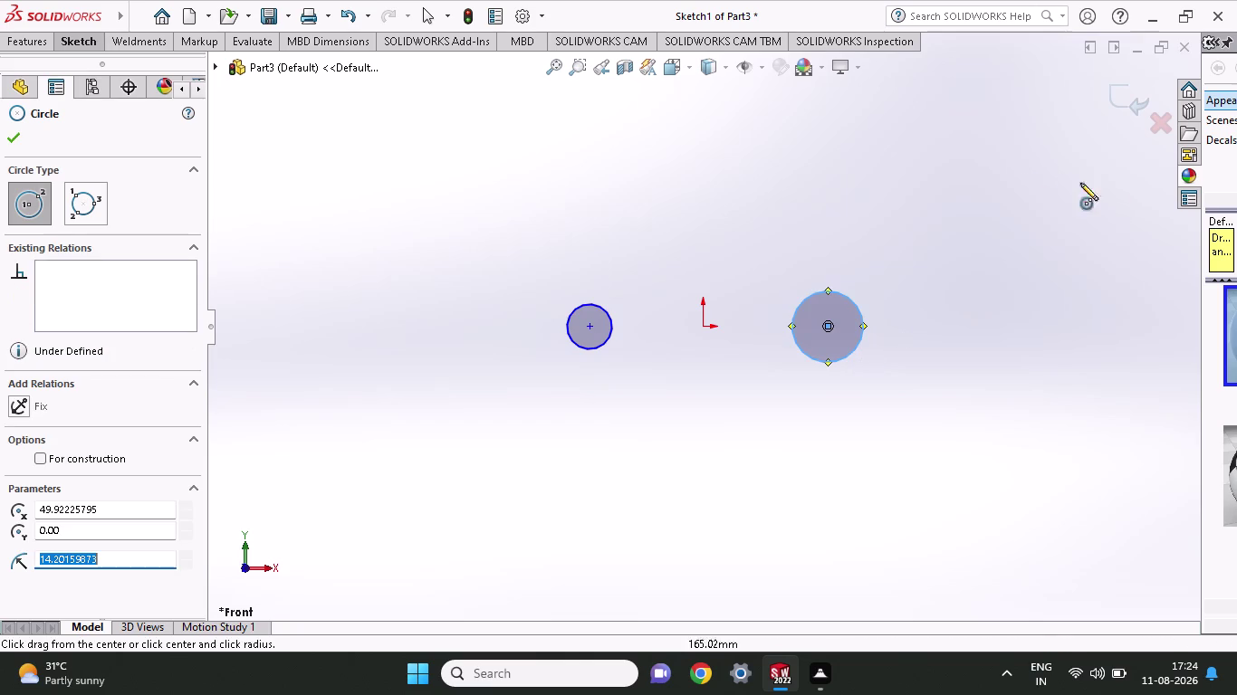
click(79, 42)
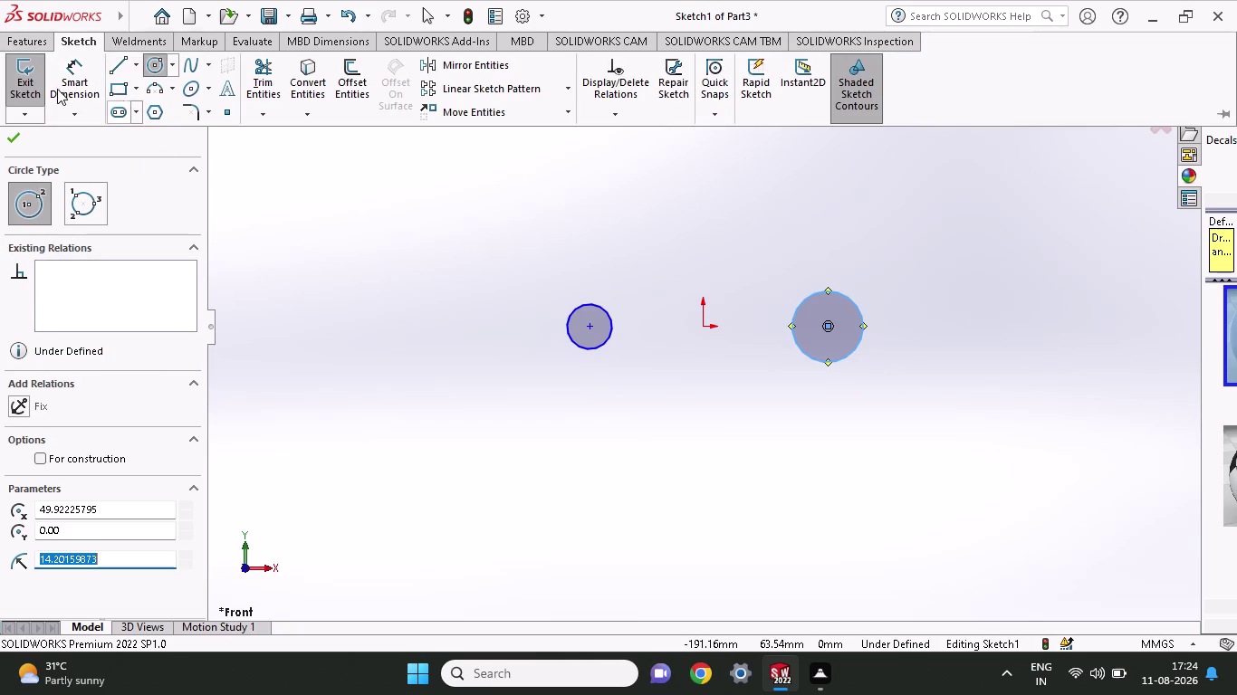
click(48, 84)
click(579, 344)
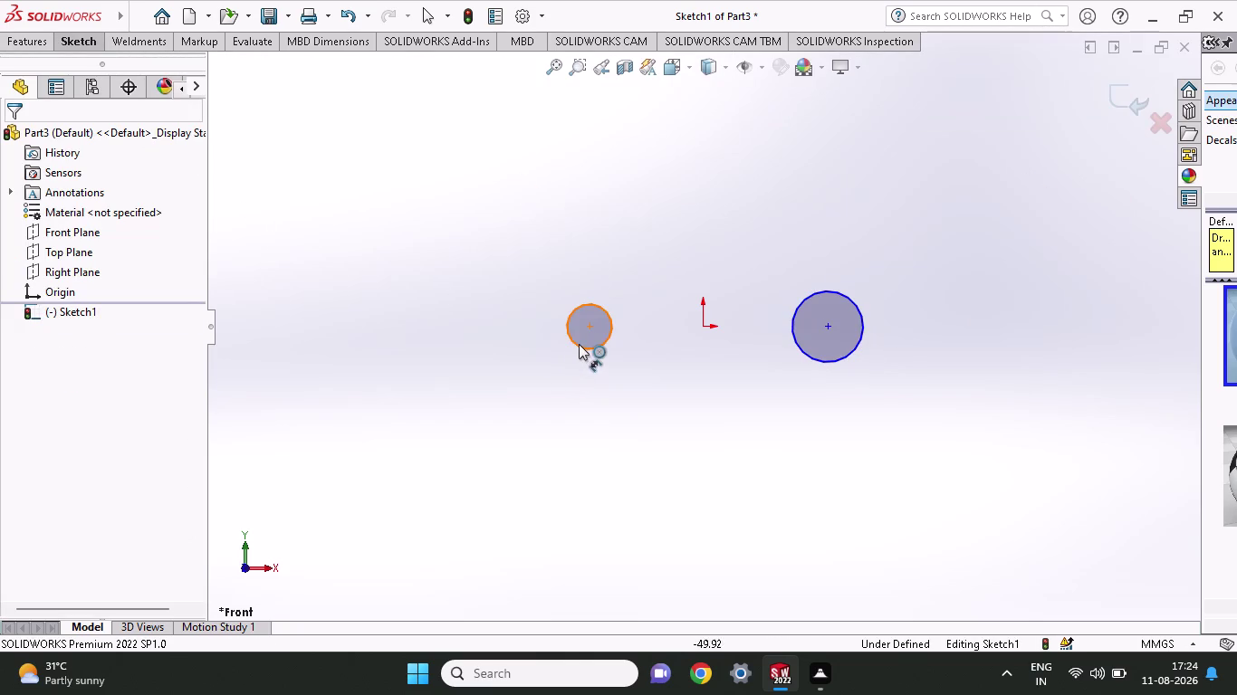
Dimension the left circle to 50 mm diameter and the centre distance to 255 mm.
click(438, 331)
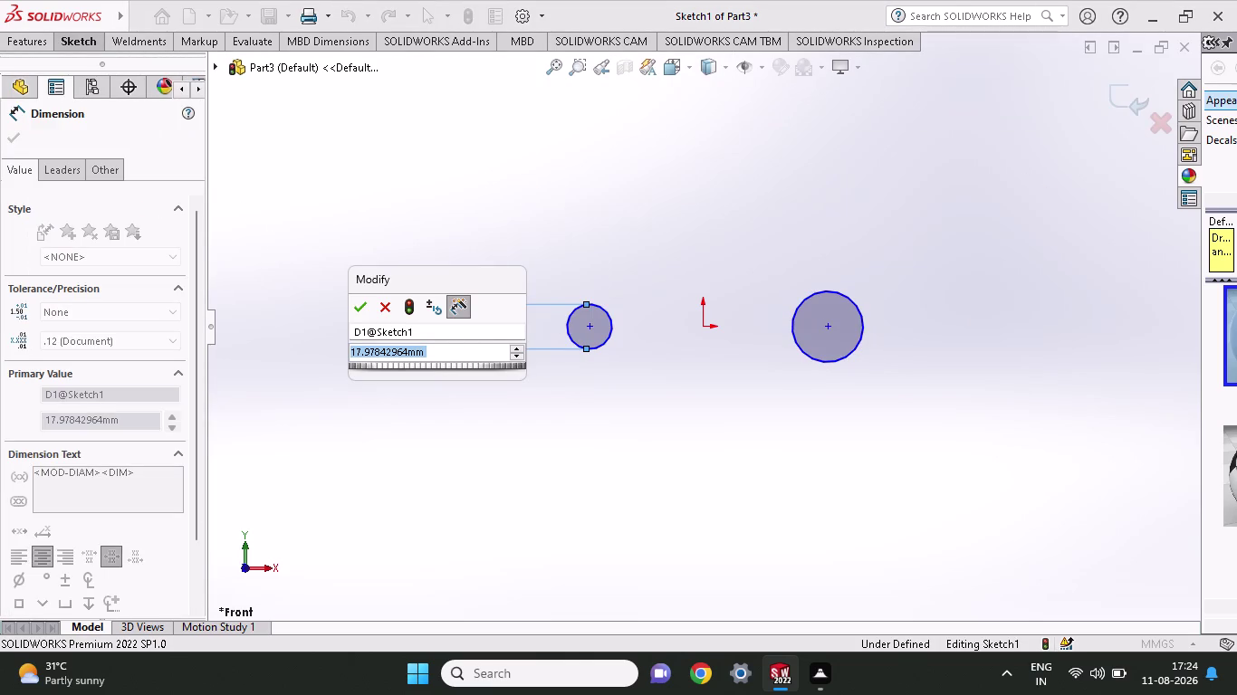
text(50)
key(Return)
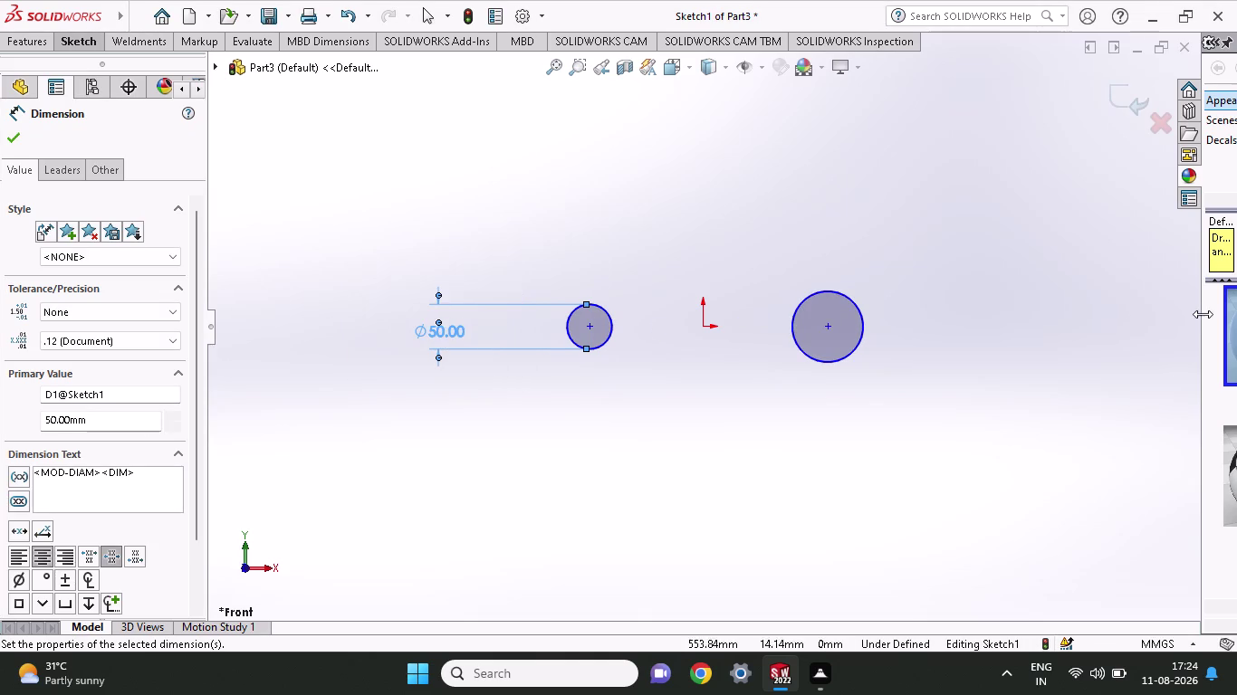
click(588, 330)
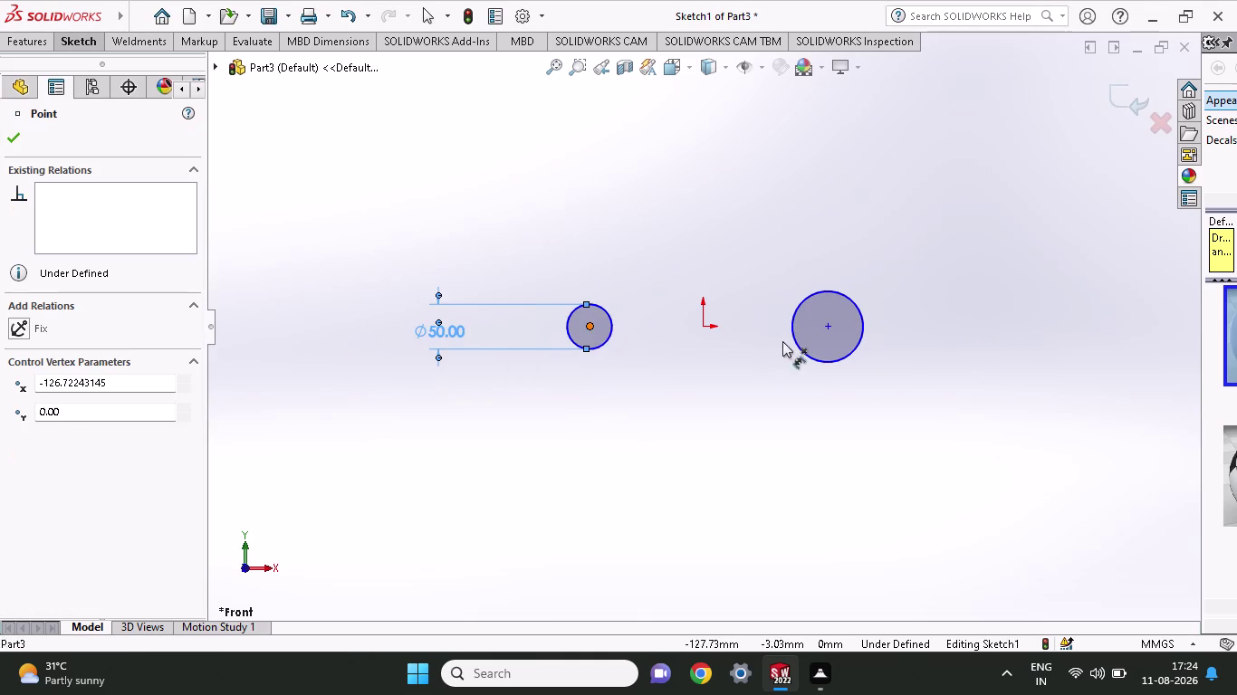
click(828, 329)
click(832, 432)
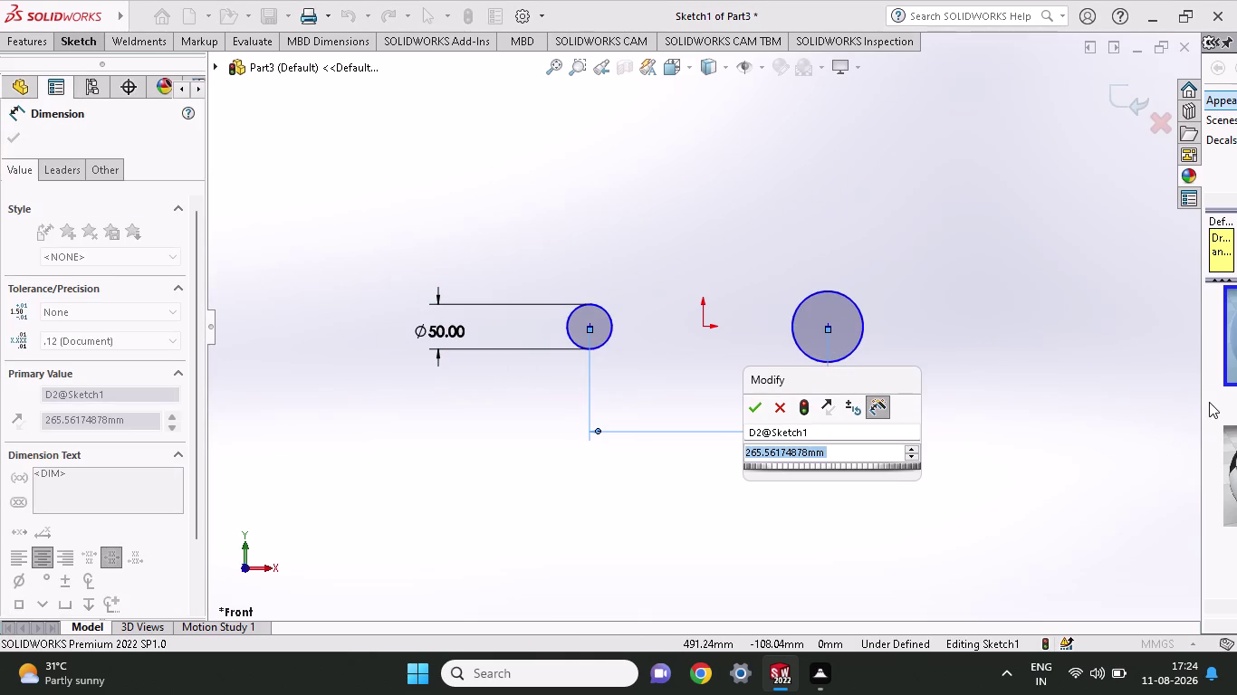
text(255)
key(Return)
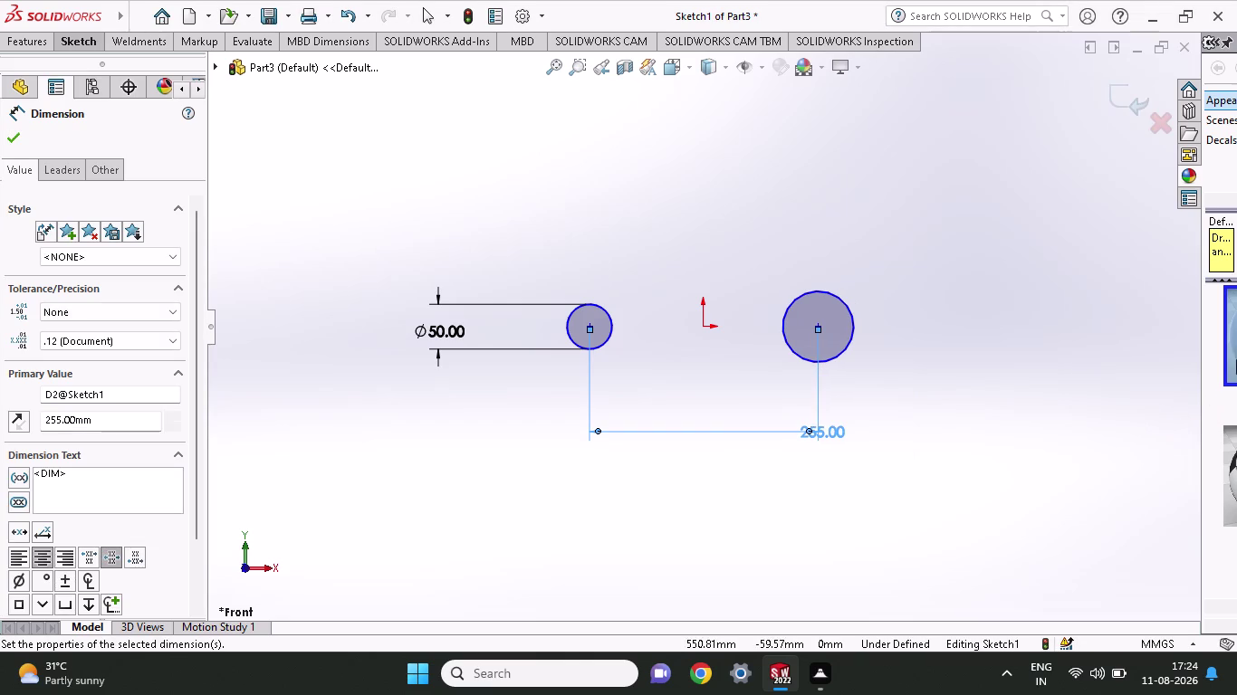
Dimension the right circle's diameter to 50 mm.
click(842, 350)
click(937, 335)
text(5)
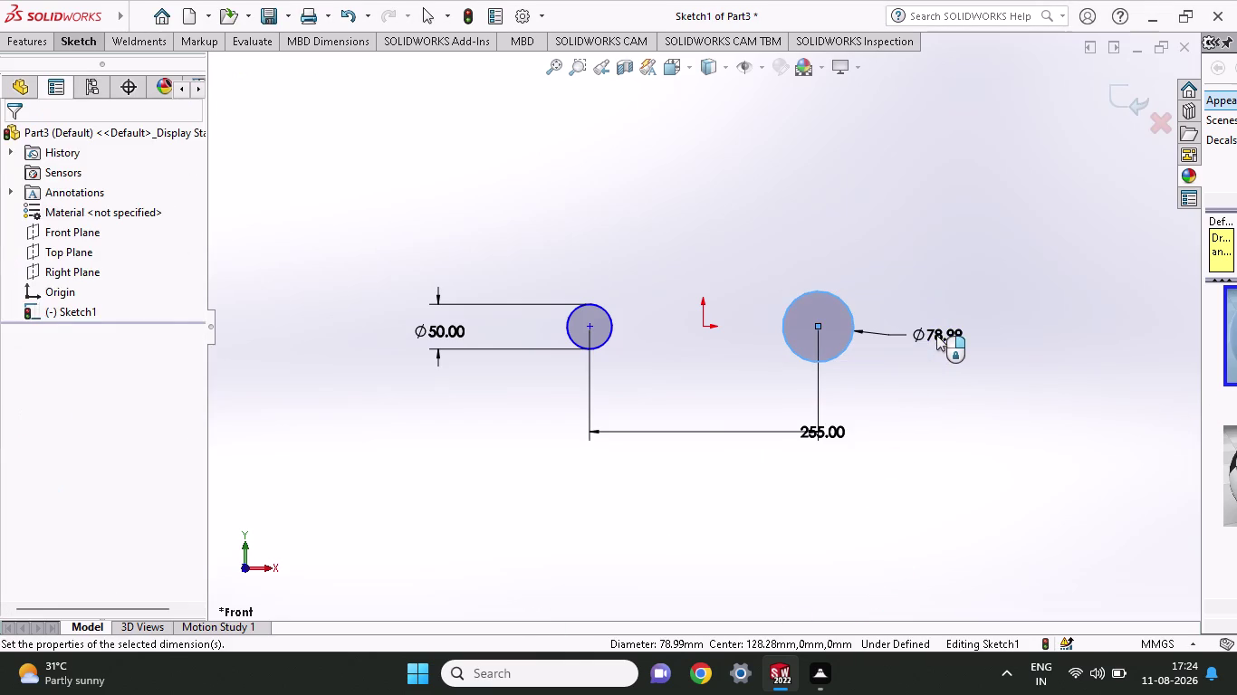
text(0)
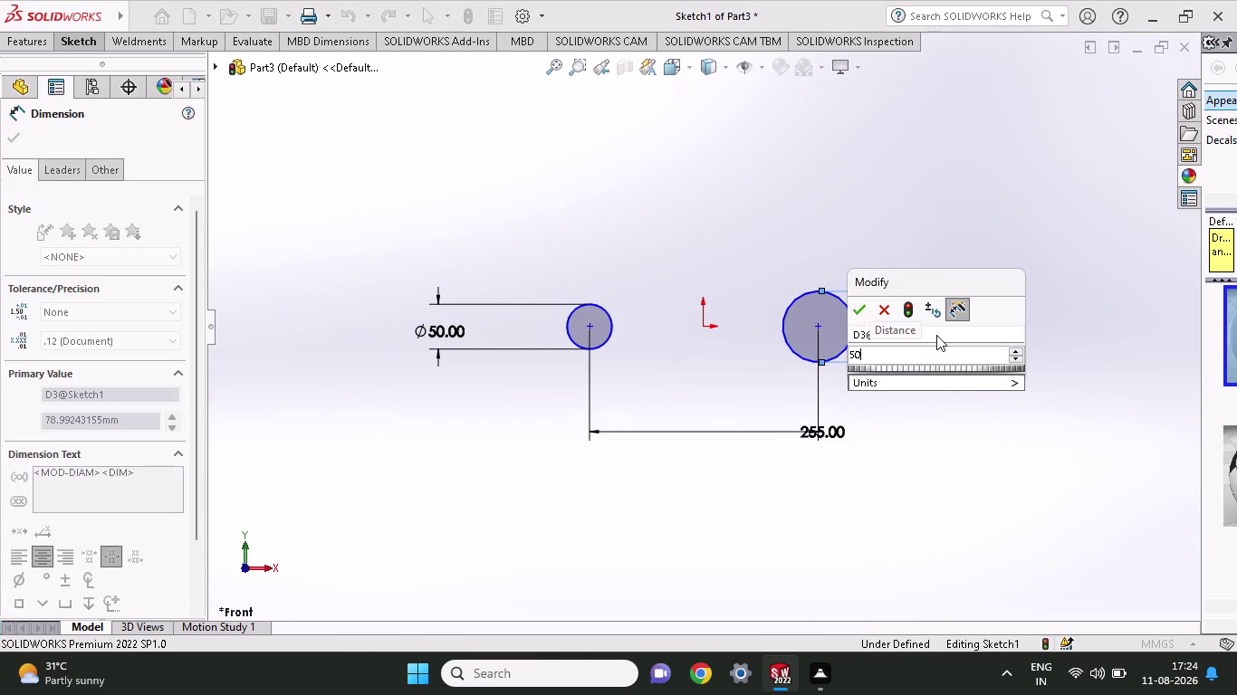
key(Return)
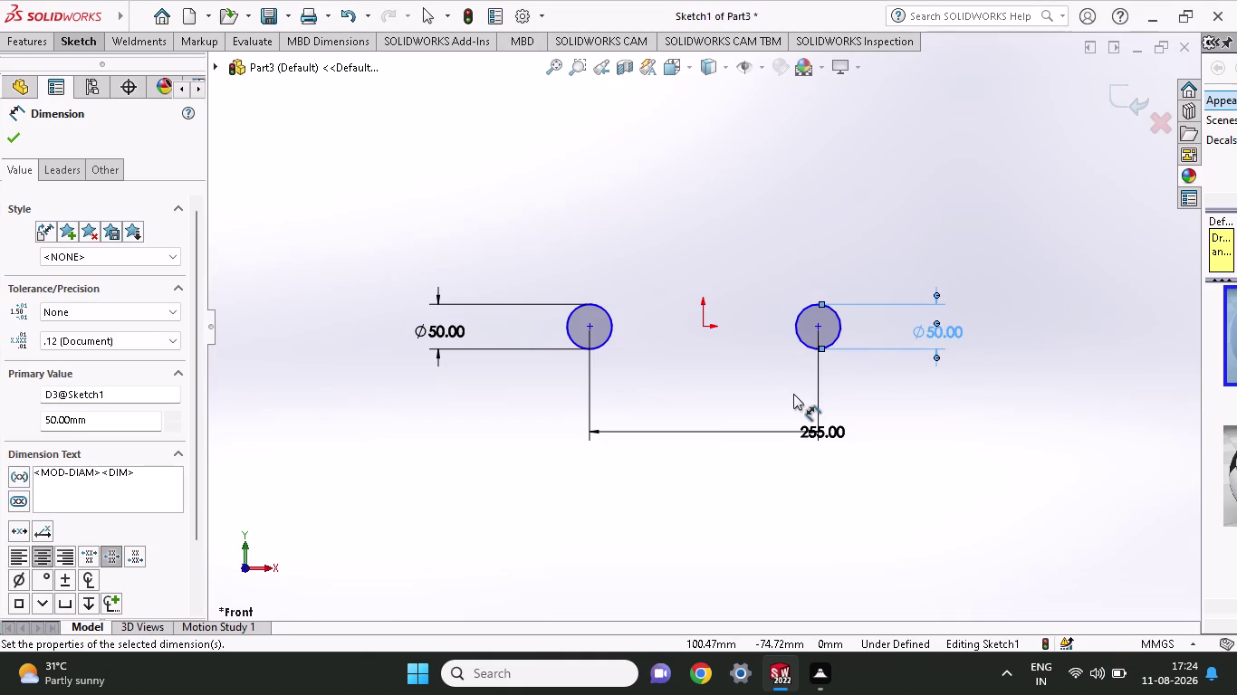
click(75, 44)
click(147, 71)
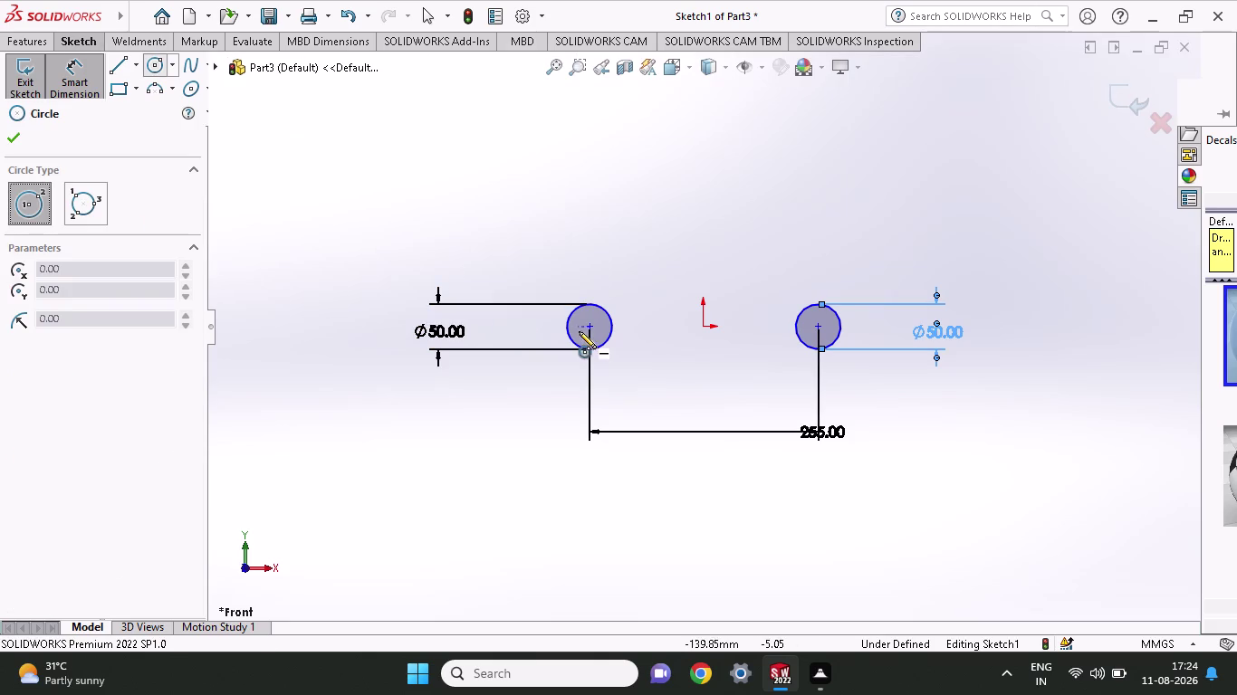
Draw outer circles centred on the left and right circle centres.
click(593, 324)
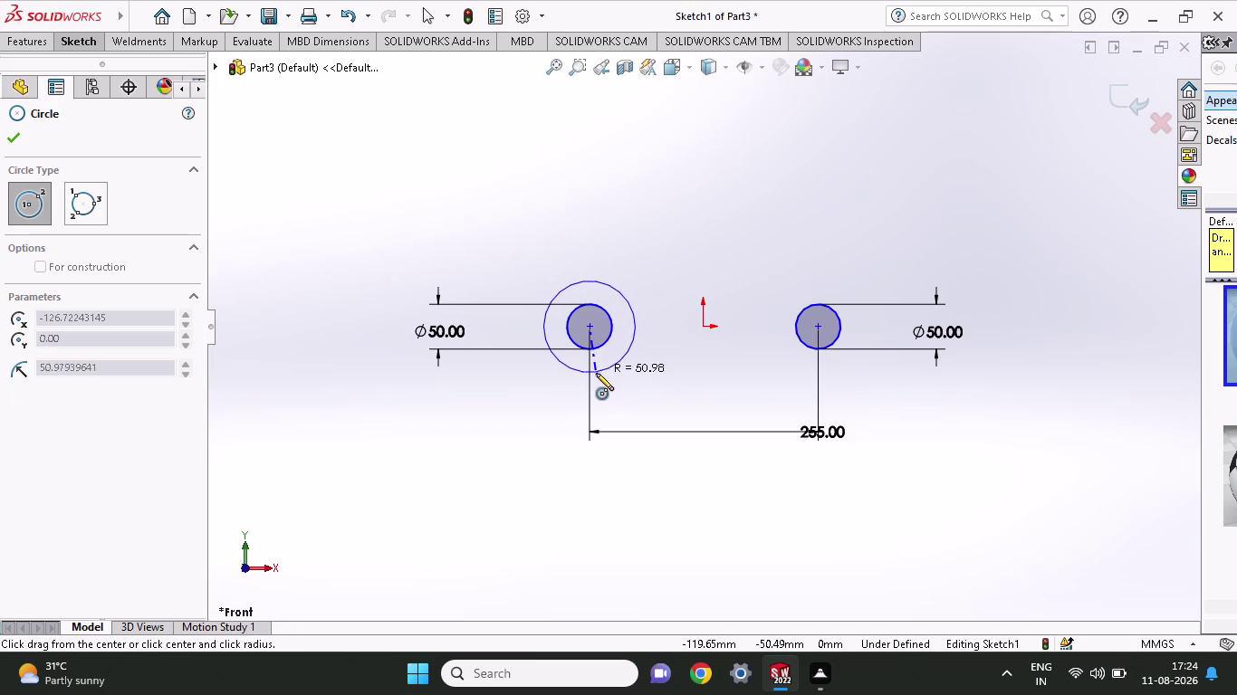
click(609, 372)
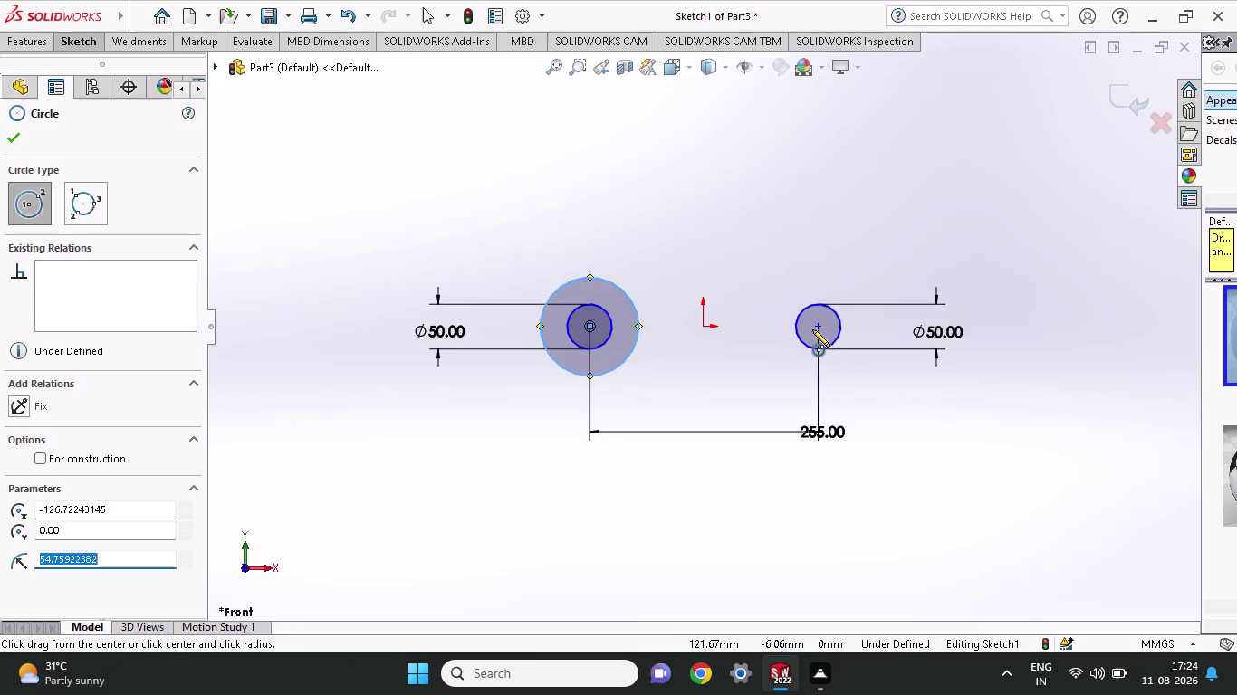
click(814, 328)
click(842, 368)
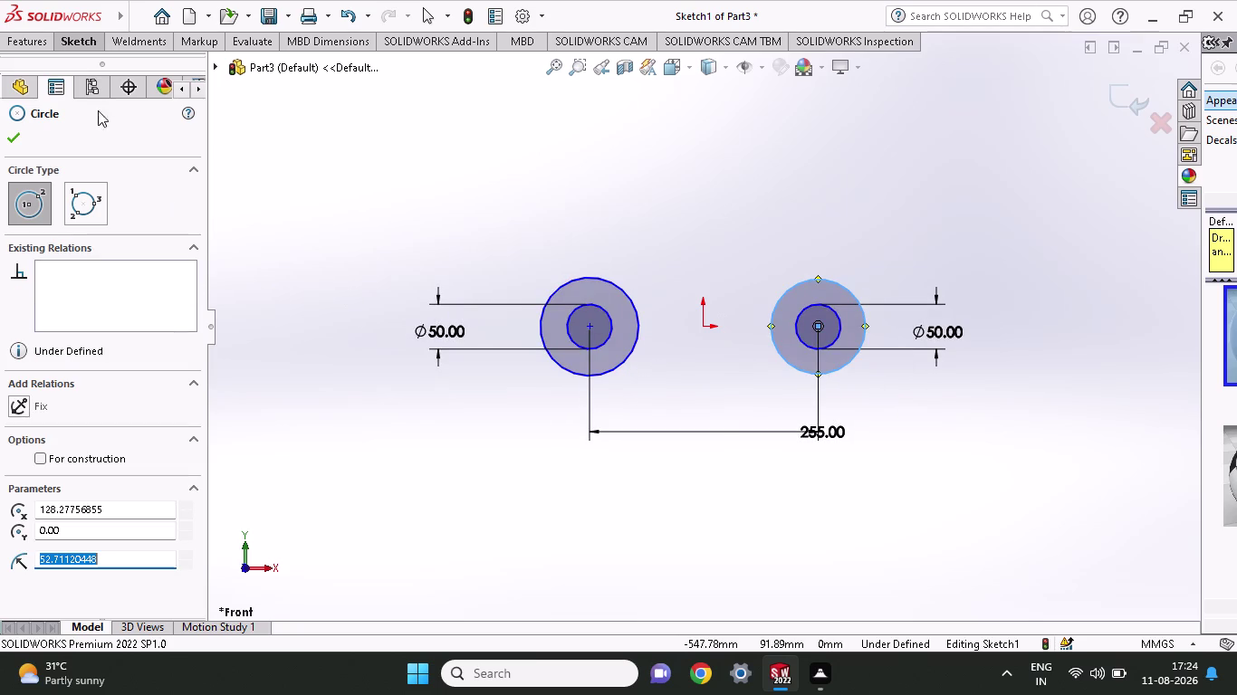
click(85, 53)
Dimension the outer left circle to 100 mm diameter.
click(85, 51)
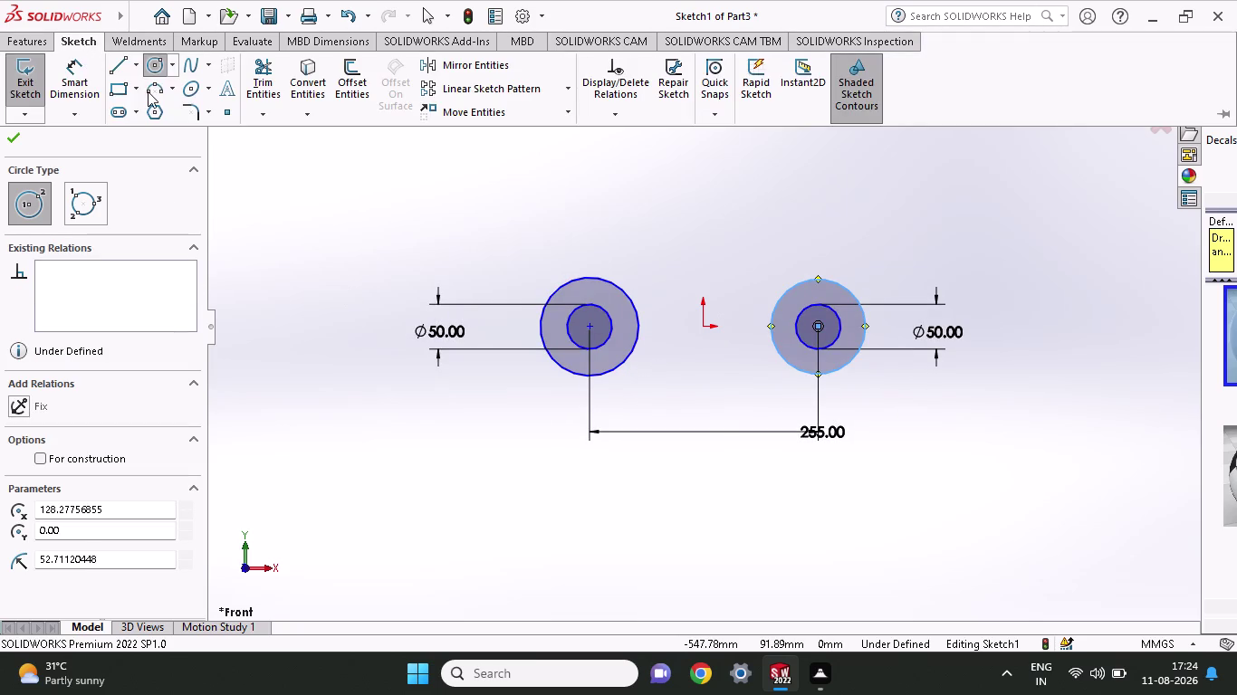
click(74, 82)
click(553, 293)
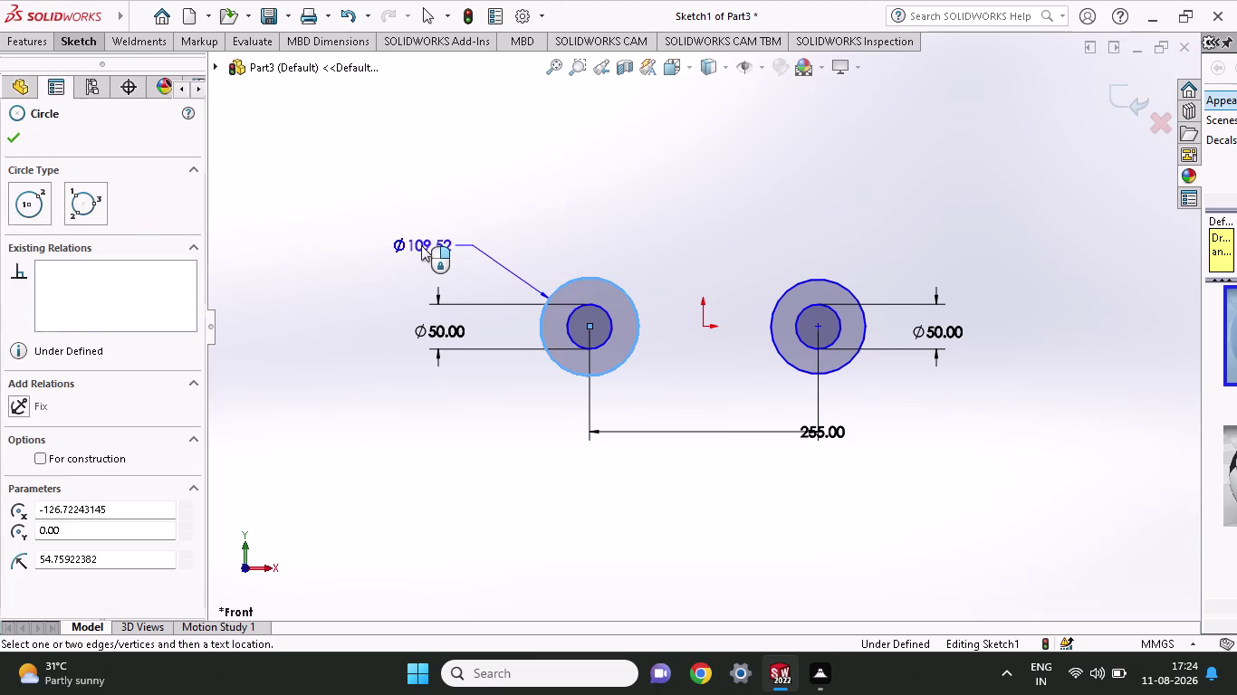
click(421, 246)
text(100)
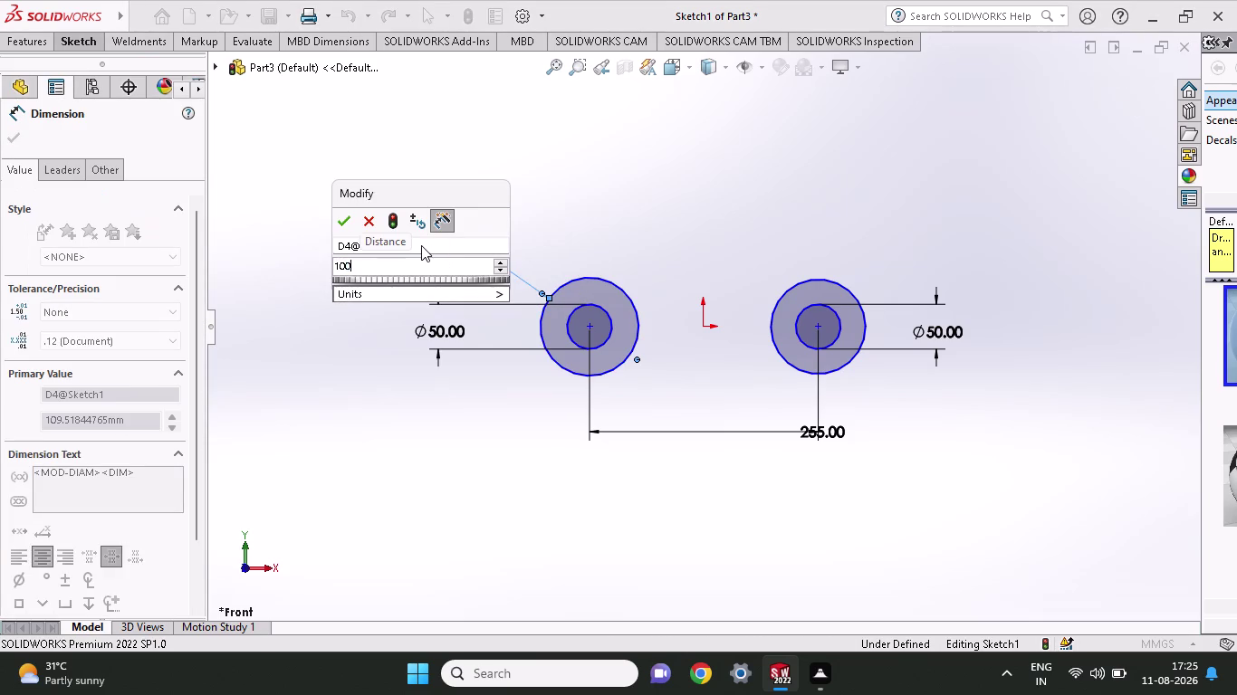
key(Return)
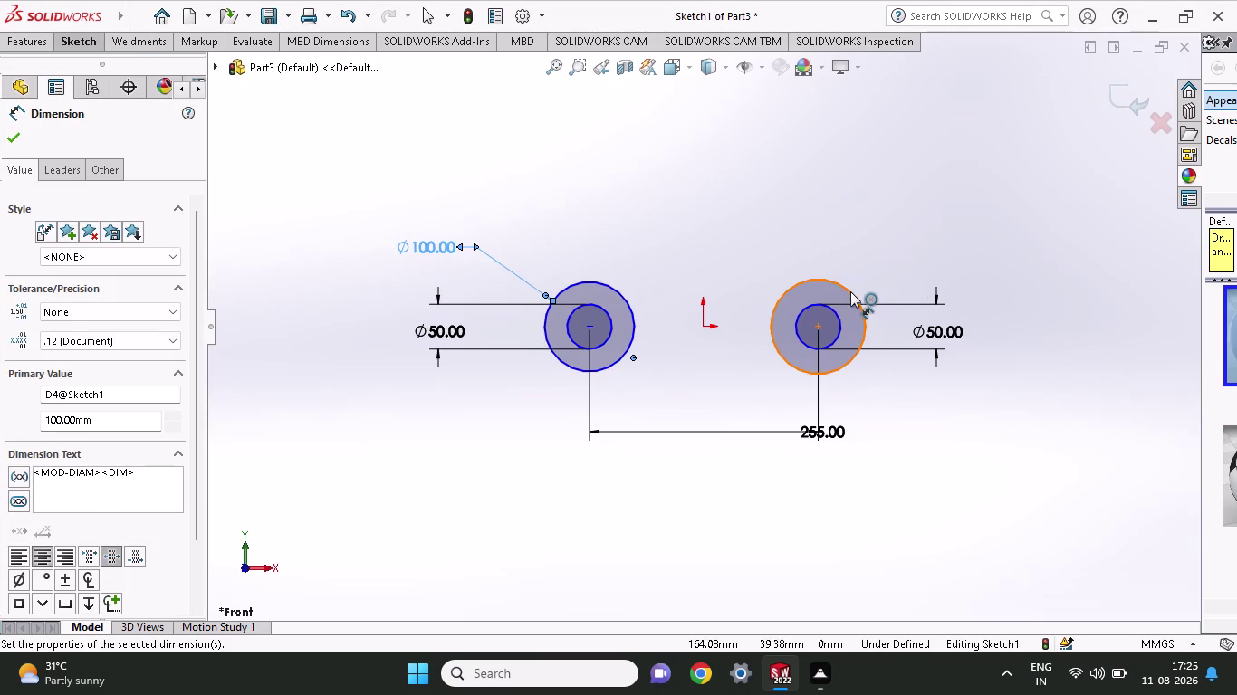
Dimension the outer right circle to 100 mm diameter.
click(851, 291)
click(947, 217)
text(10)
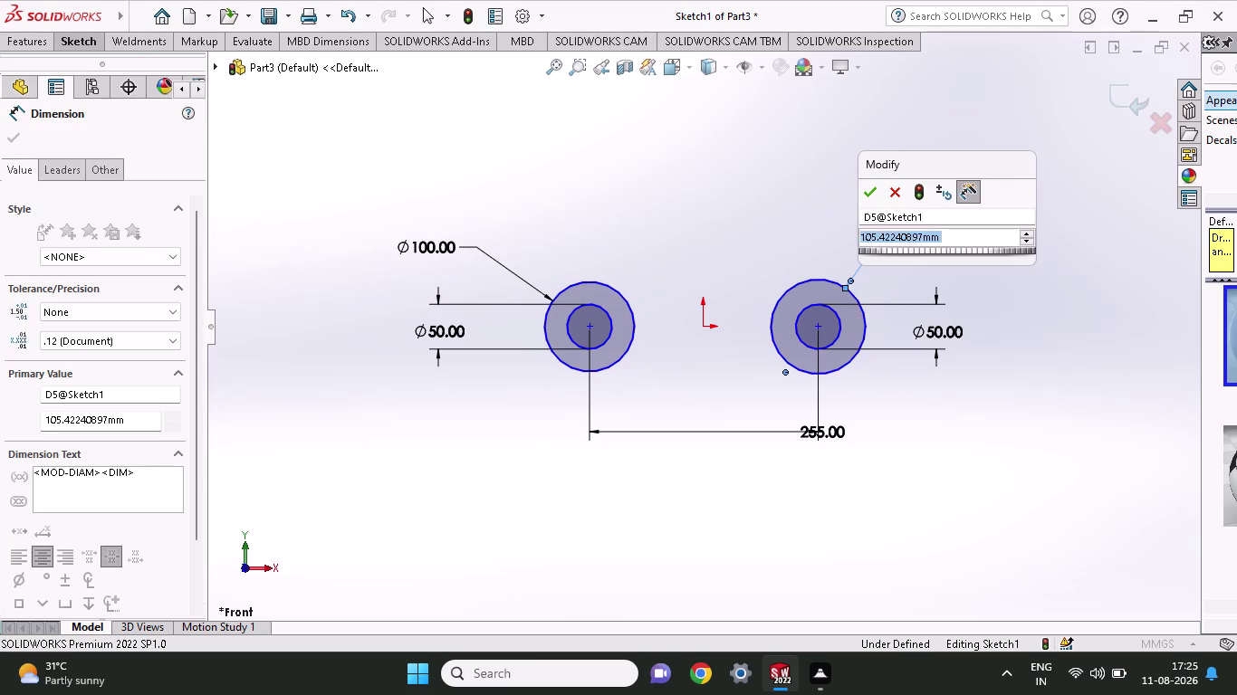
text(0)
key(Return)
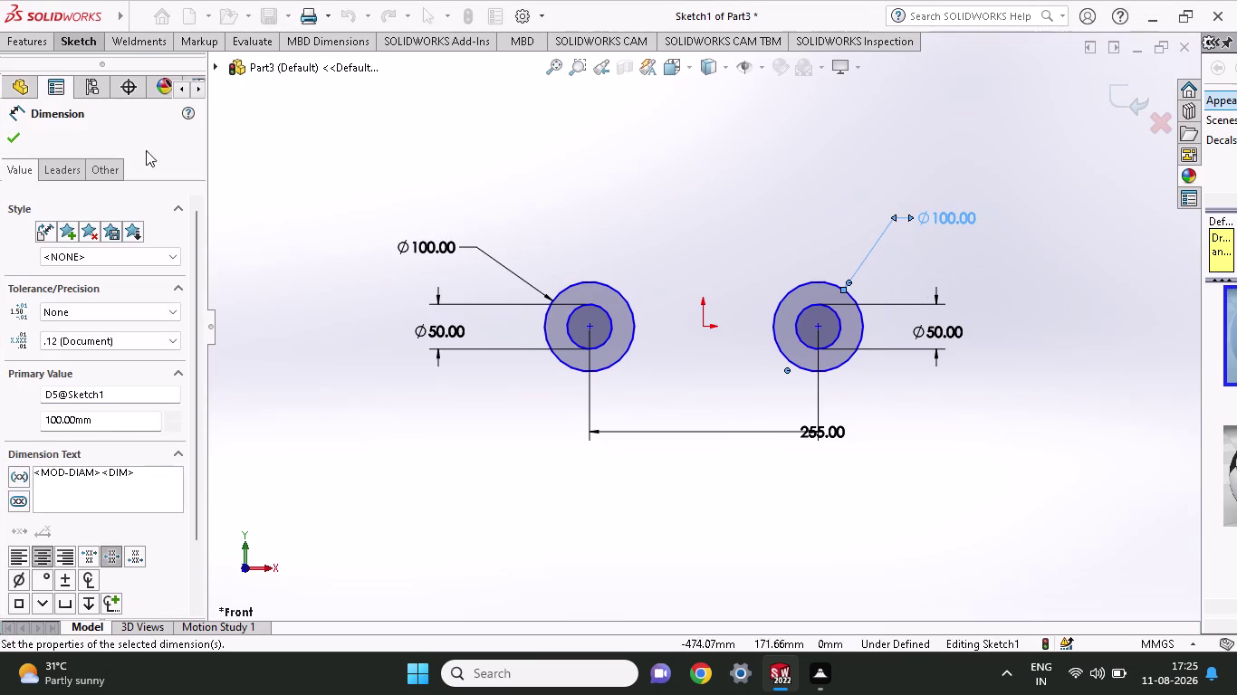
click(81, 36)
click(124, 70)
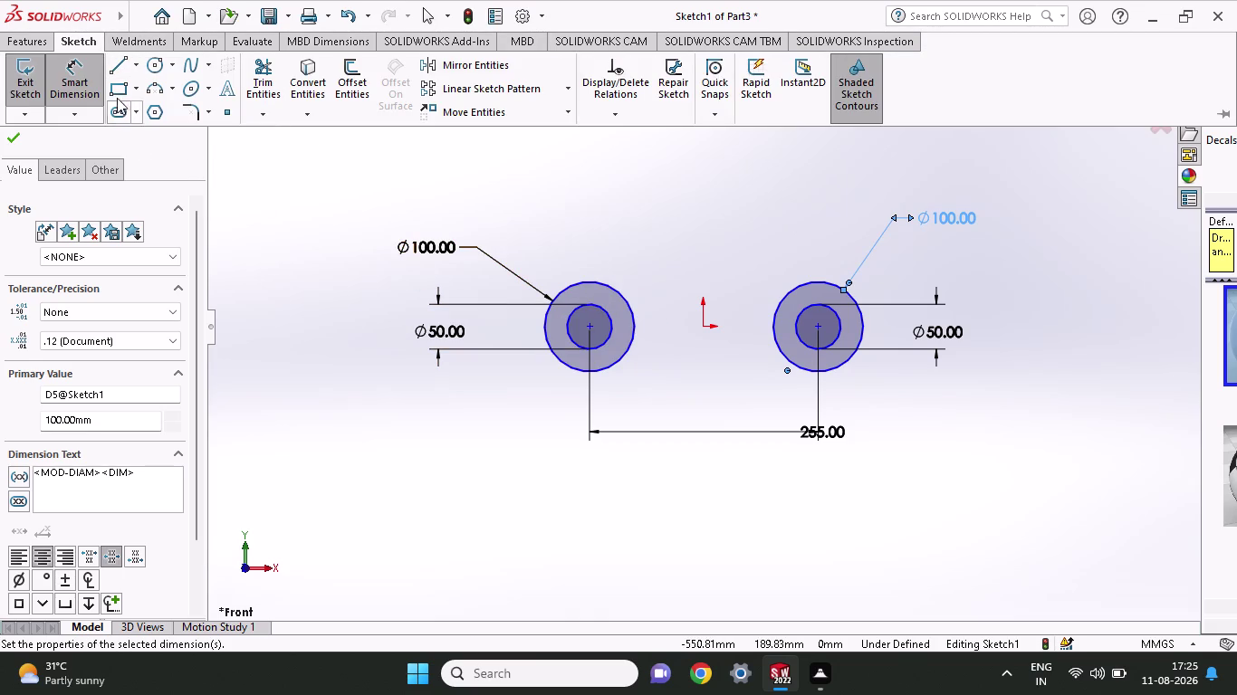
click(111, 60)
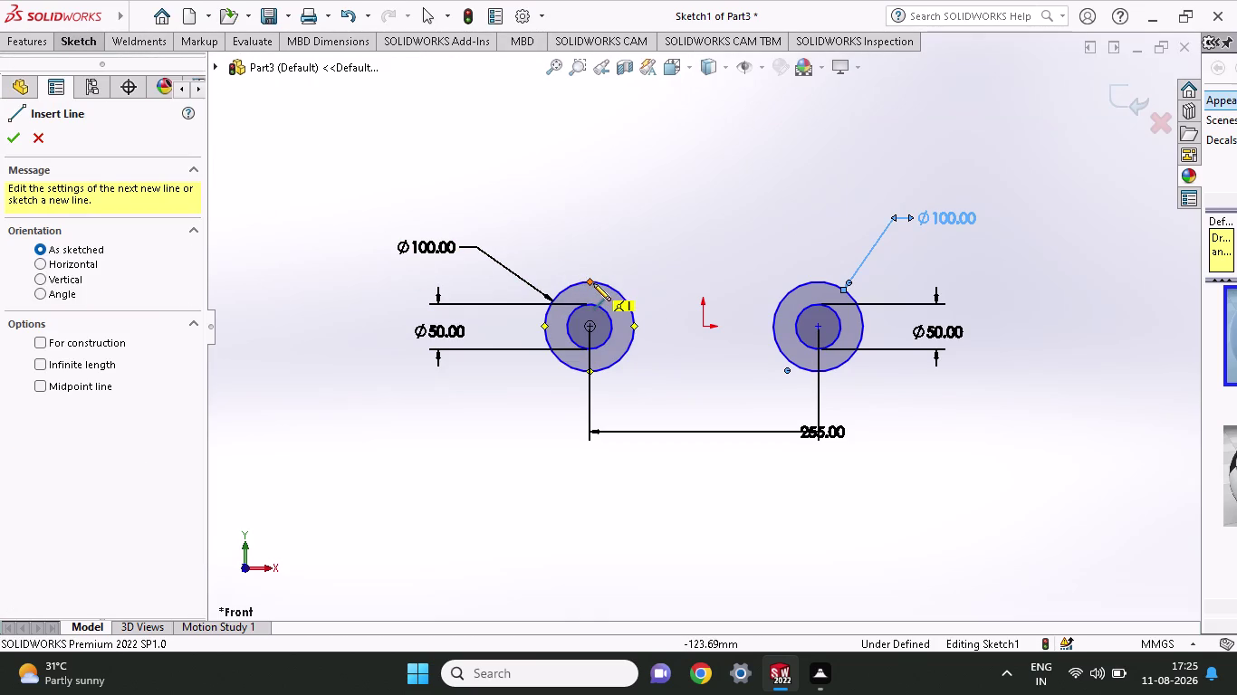
Draw top and bottom tangent lines joining the two 100 mm circles.
click(588, 284)
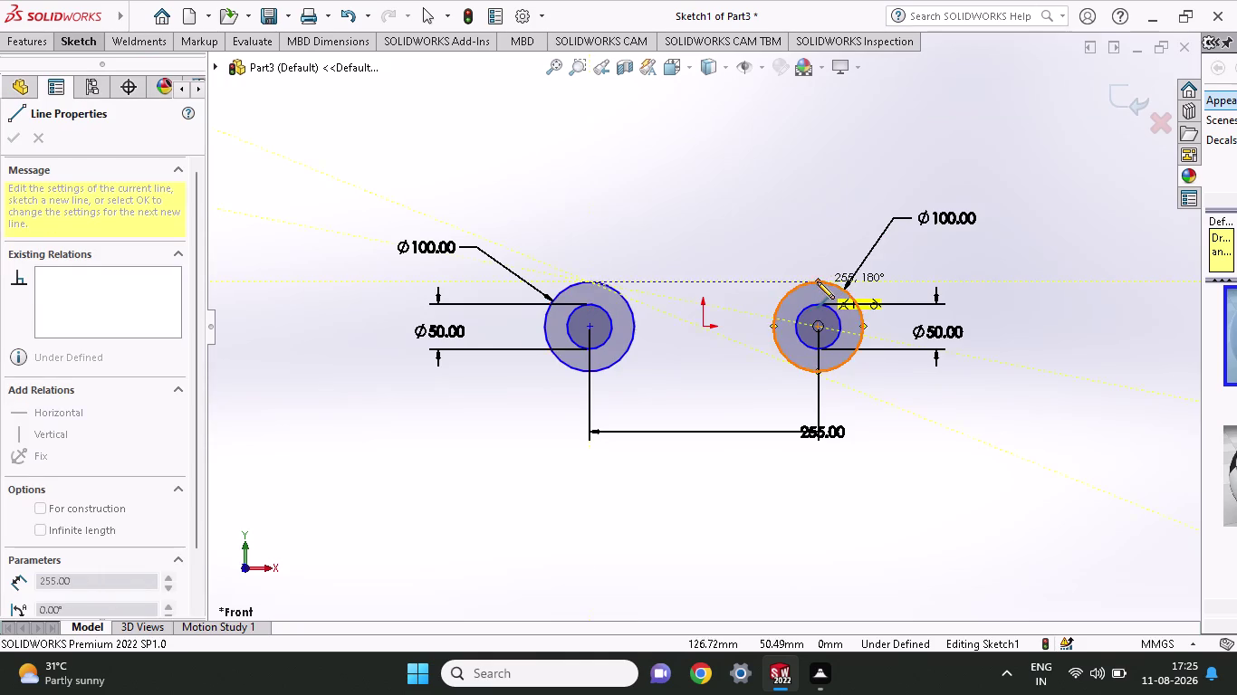
click(817, 282)
right_click(734, 256)
click(765, 266)
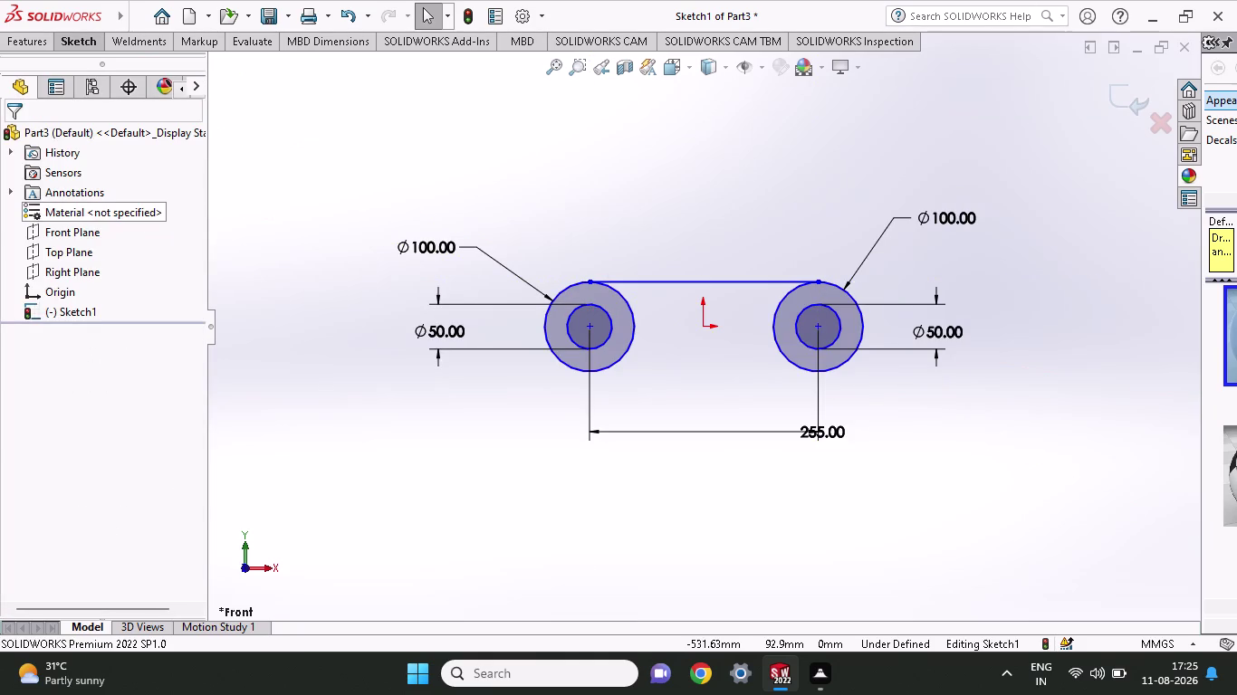
click(91, 40)
click(119, 55)
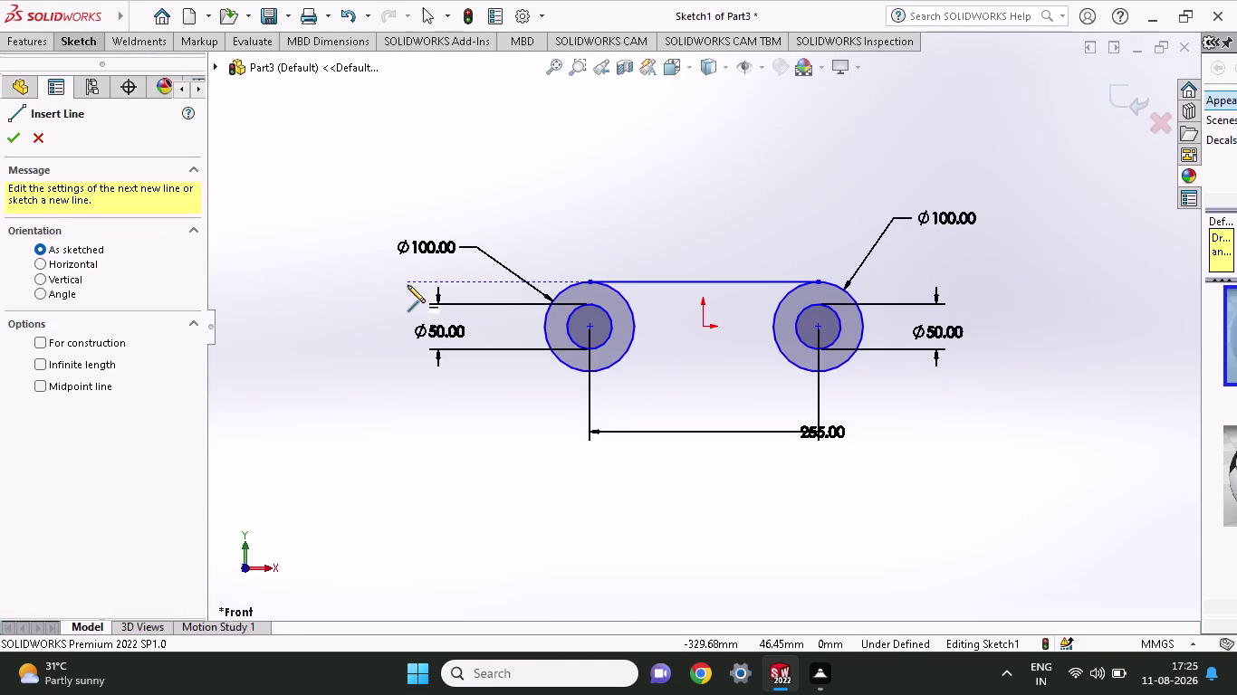
click(590, 374)
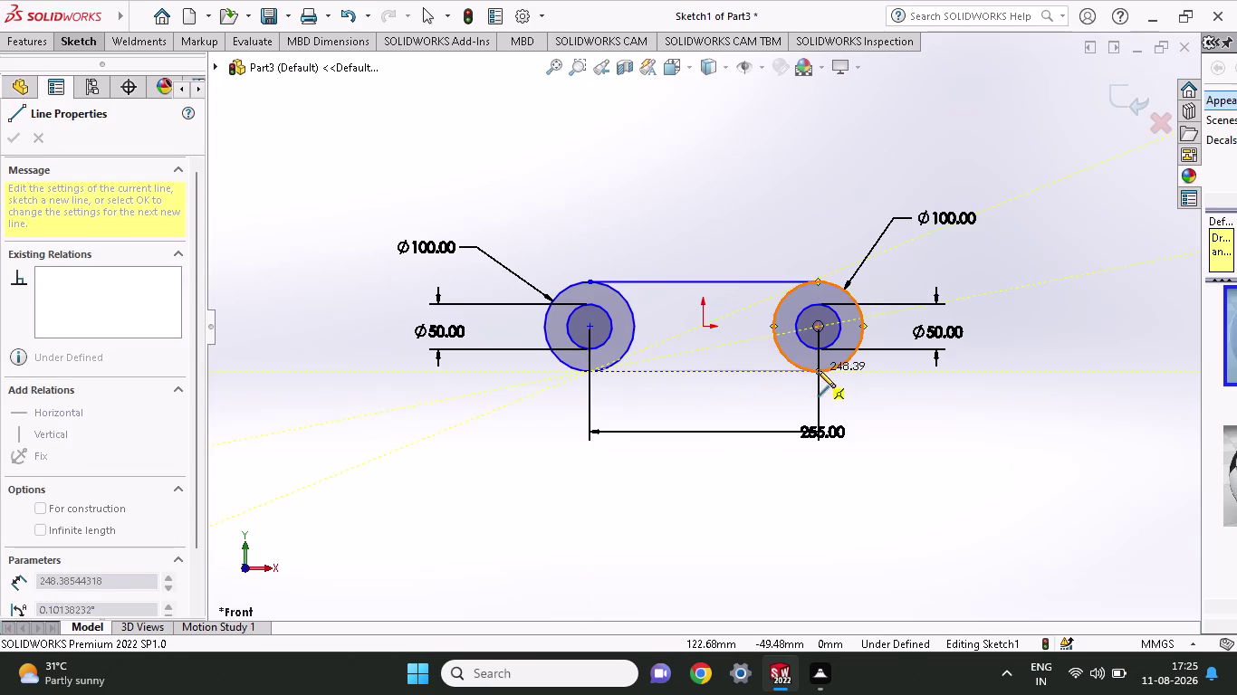
click(818, 370)
right_click(896, 401)
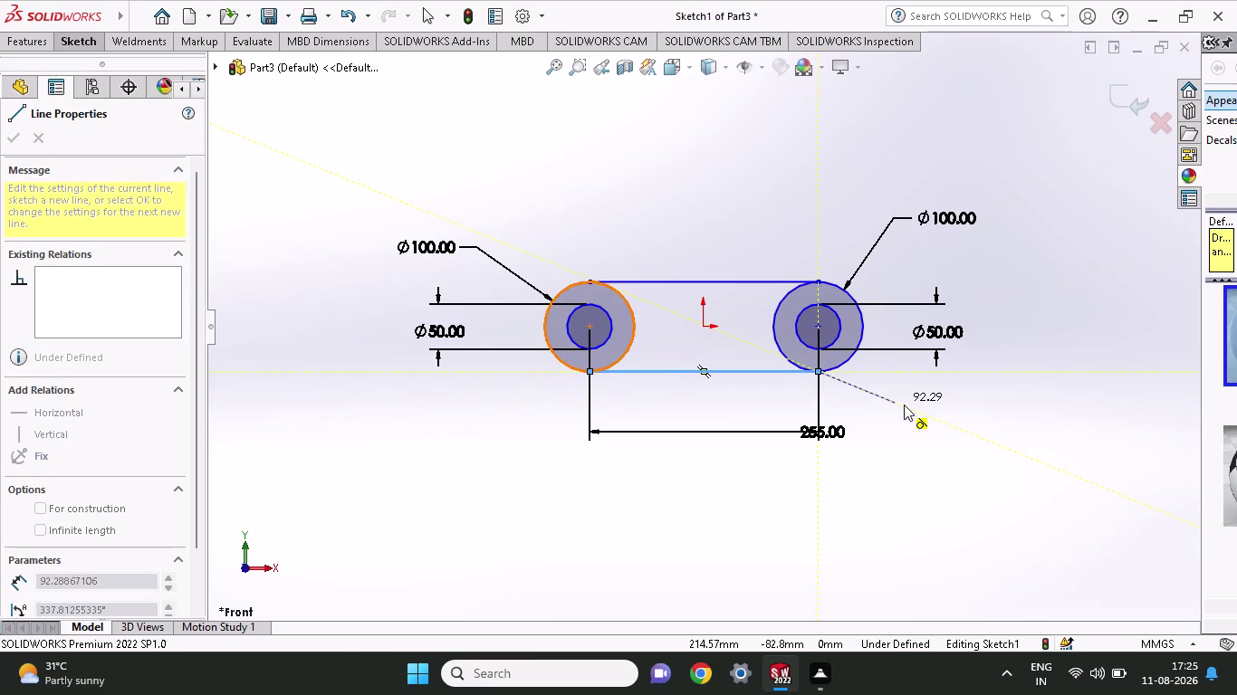
click(903, 404)
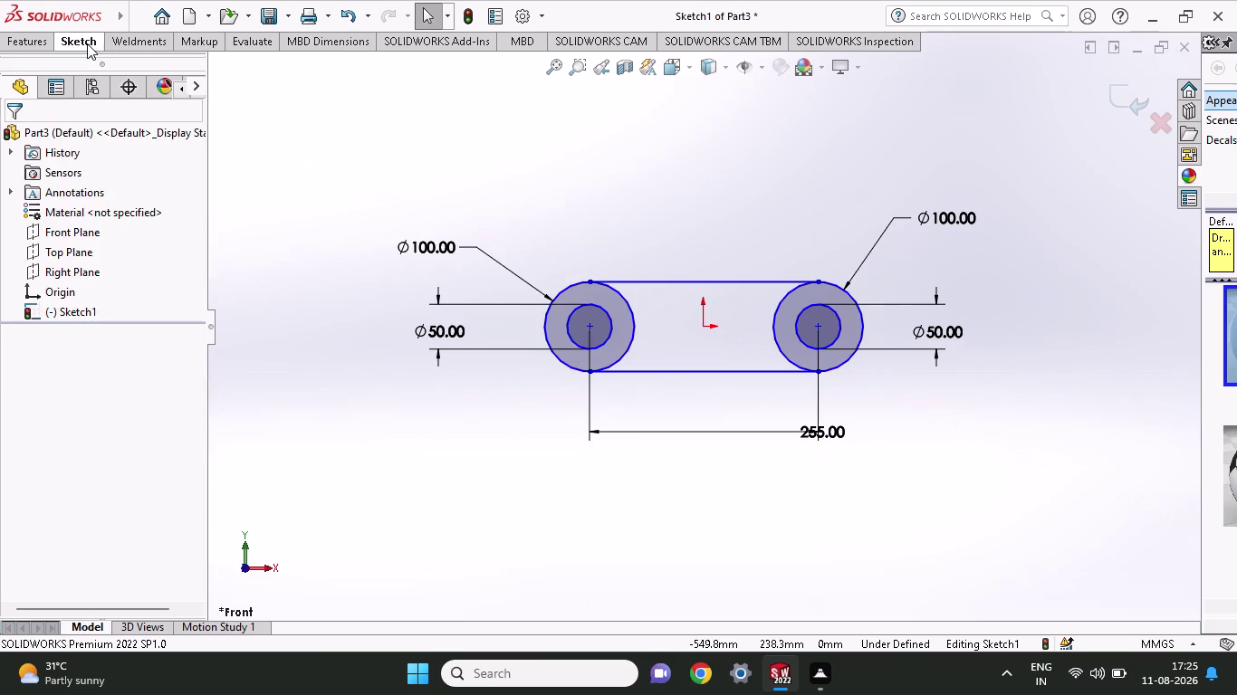
Trim away the overlapping inner arcs and leftover line segments.
click(87, 44)
click(248, 85)
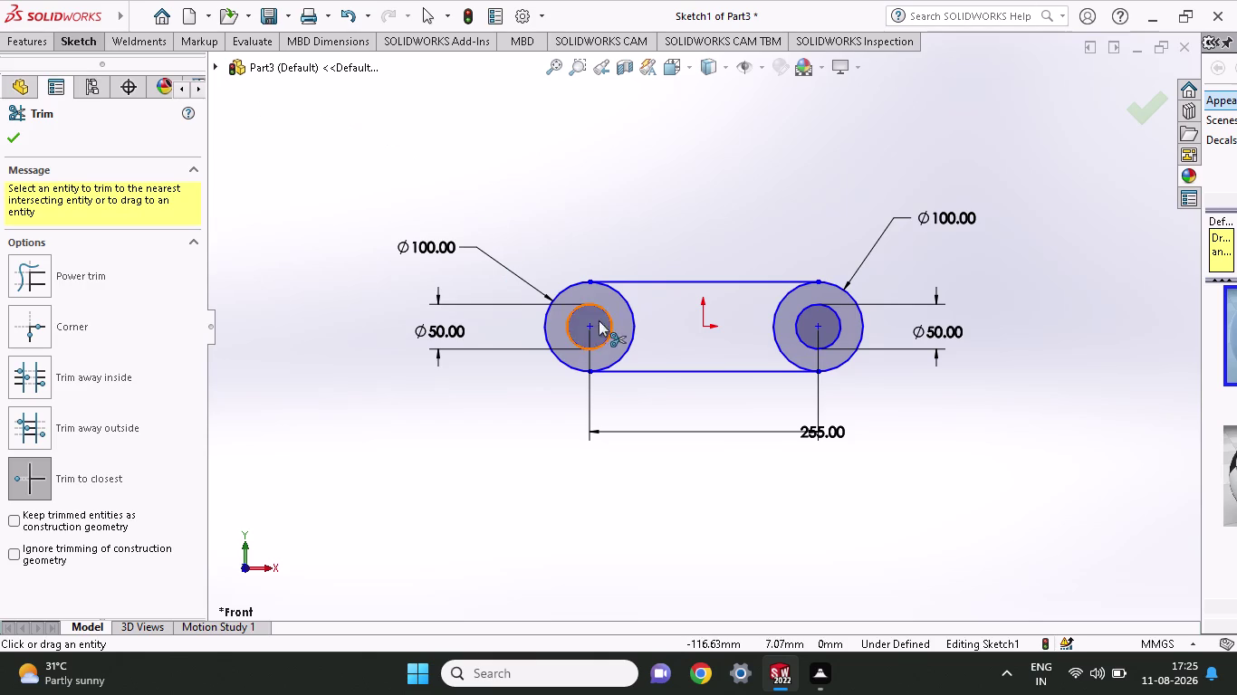
click(631, 316)
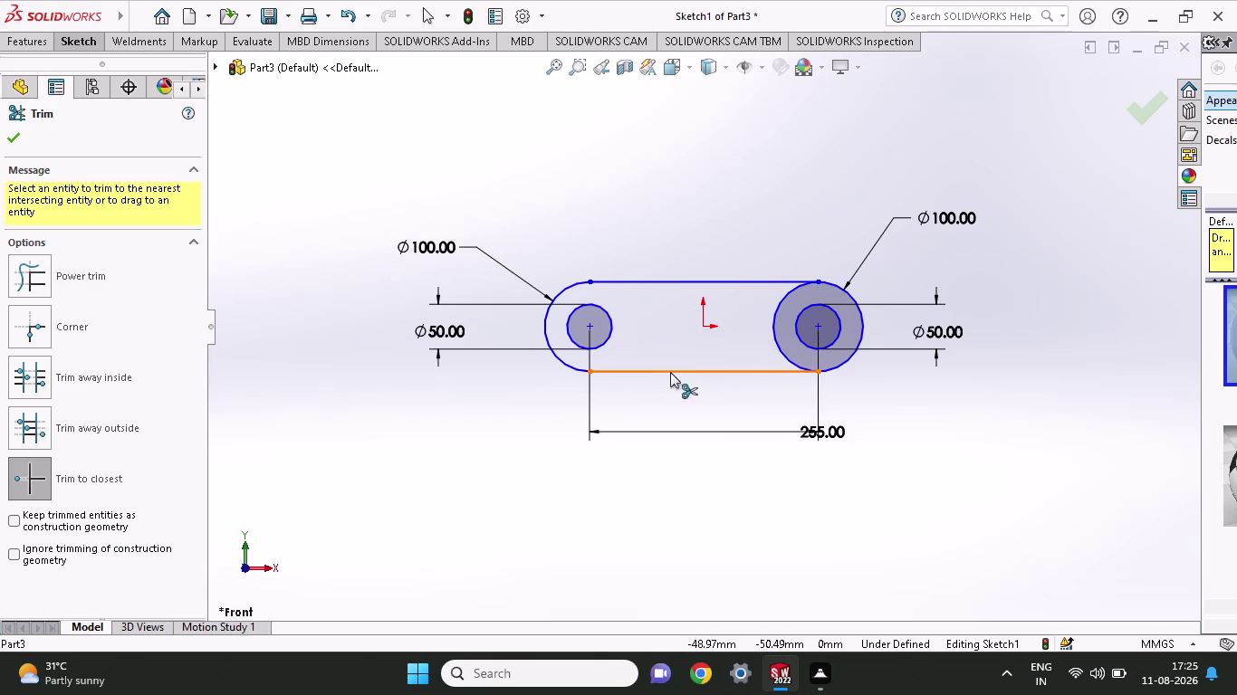
click(775, 319)
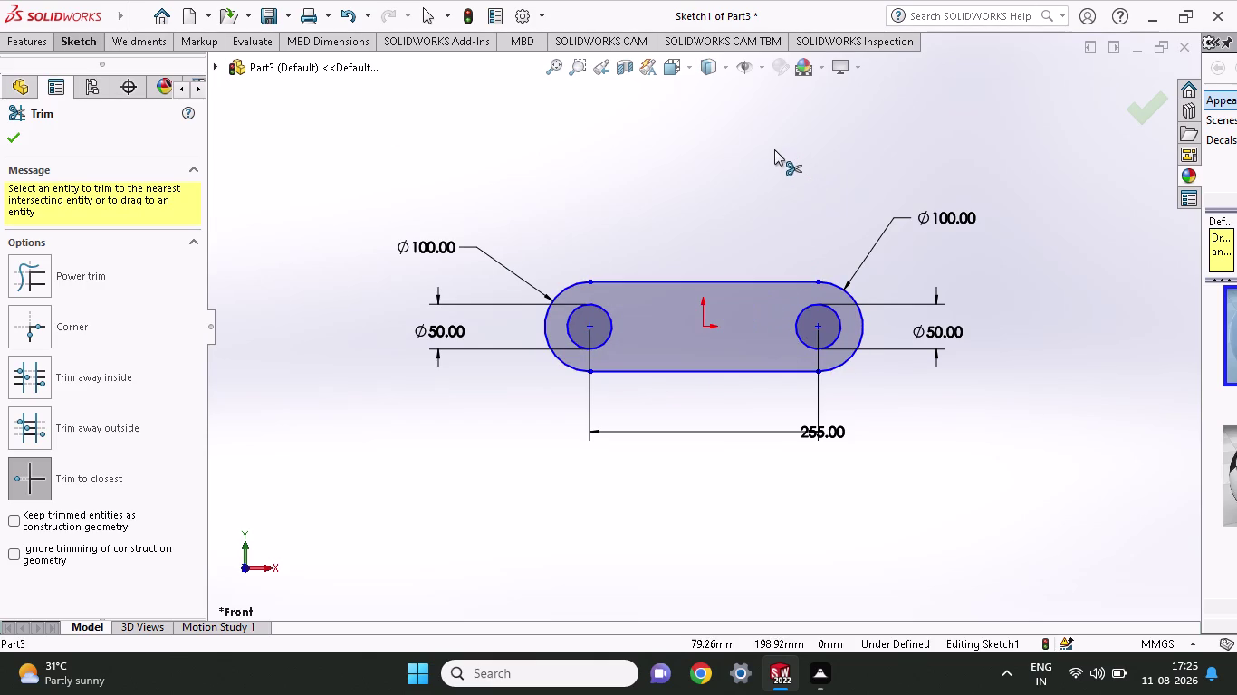
click(27, 42)
click(32, 81)
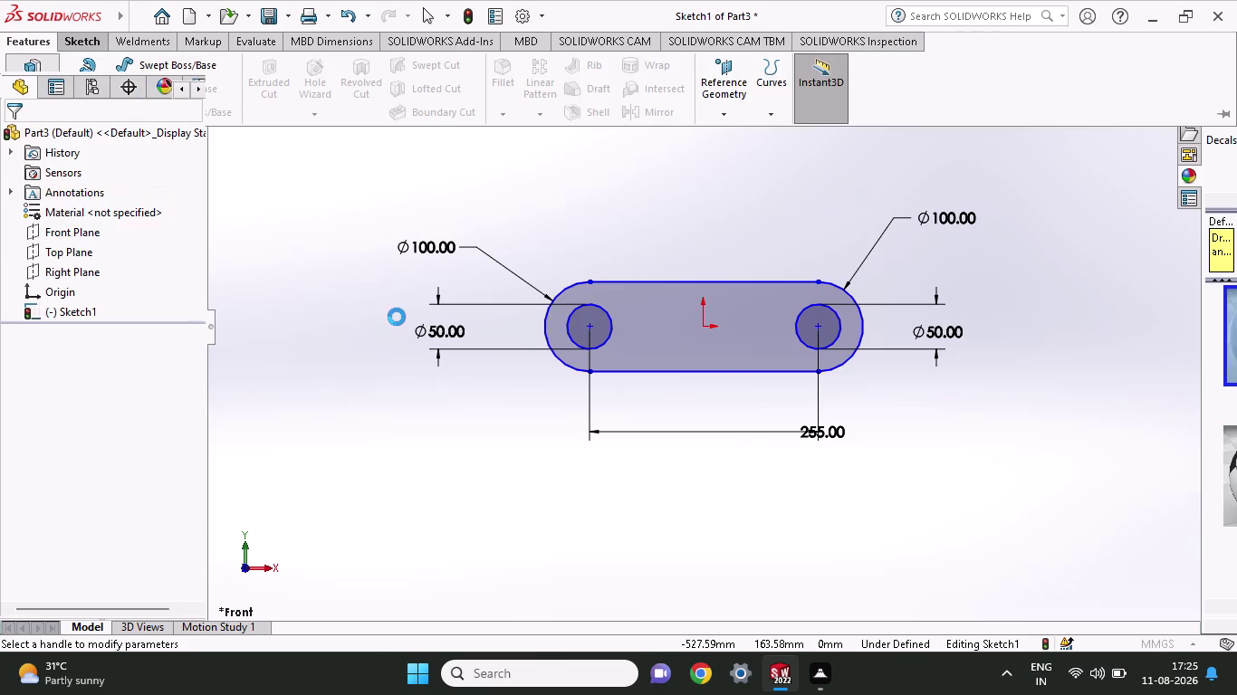
Extrude the slot sketch to a 20 mm blind depth.
click(650, 341)
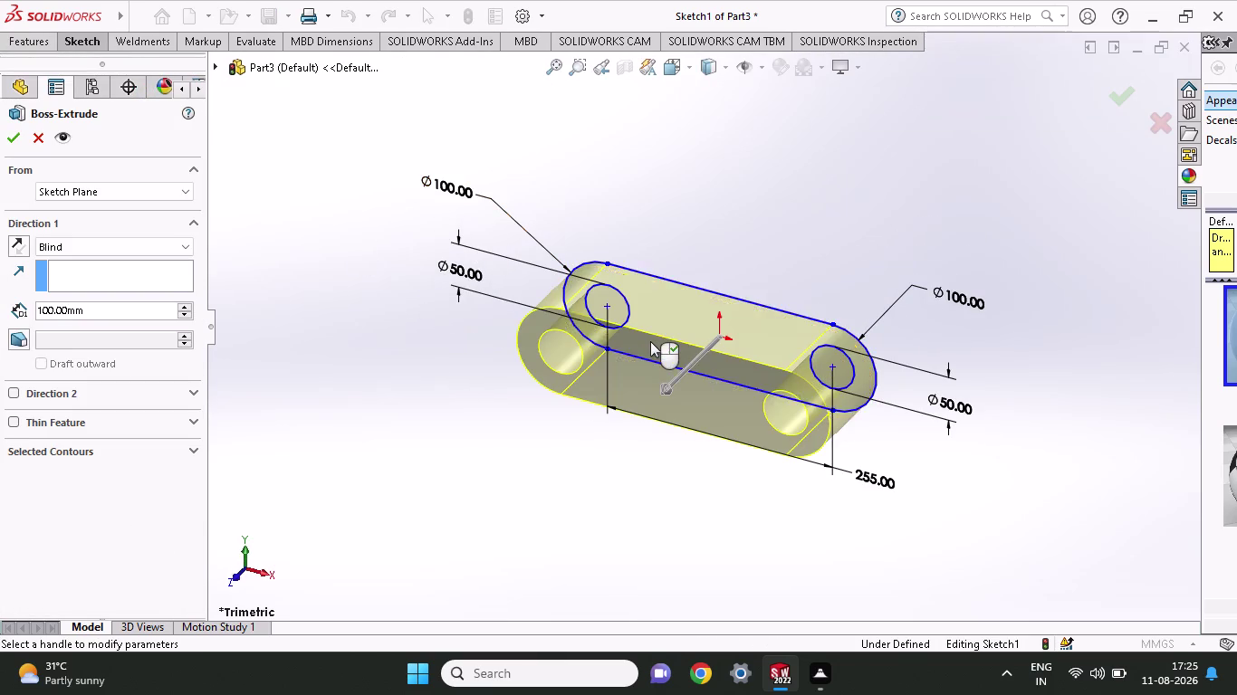
drag(91, 310, 0, 322)
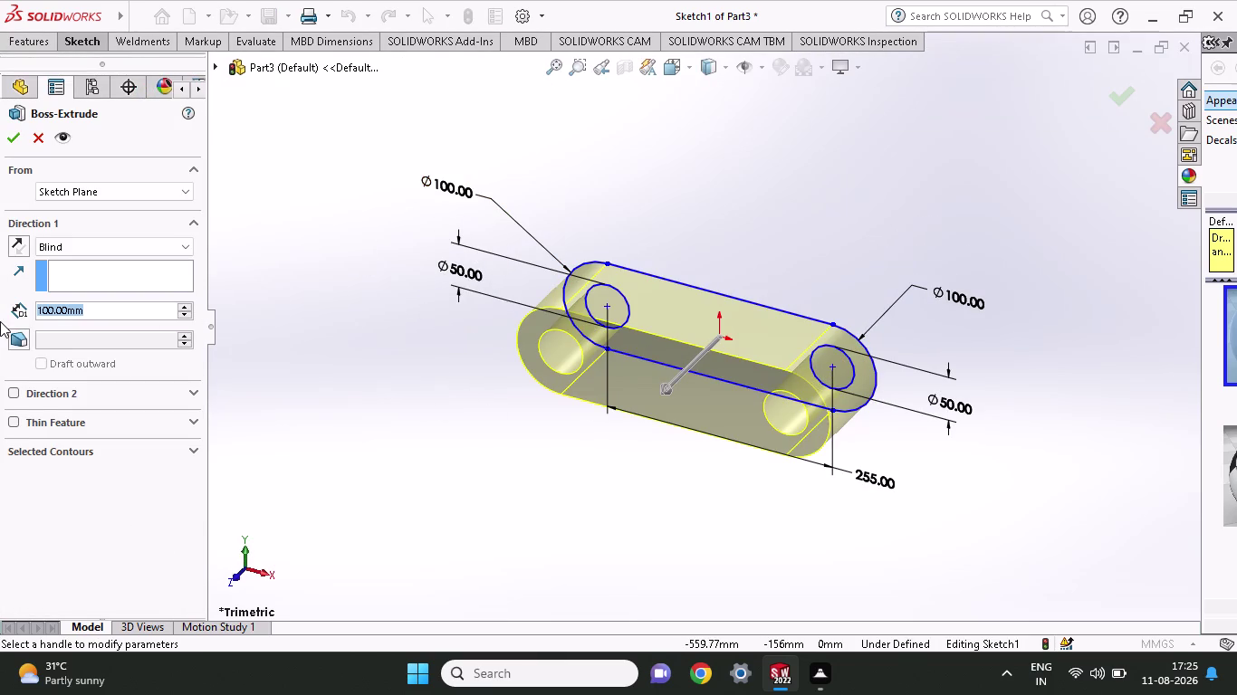
text(20)
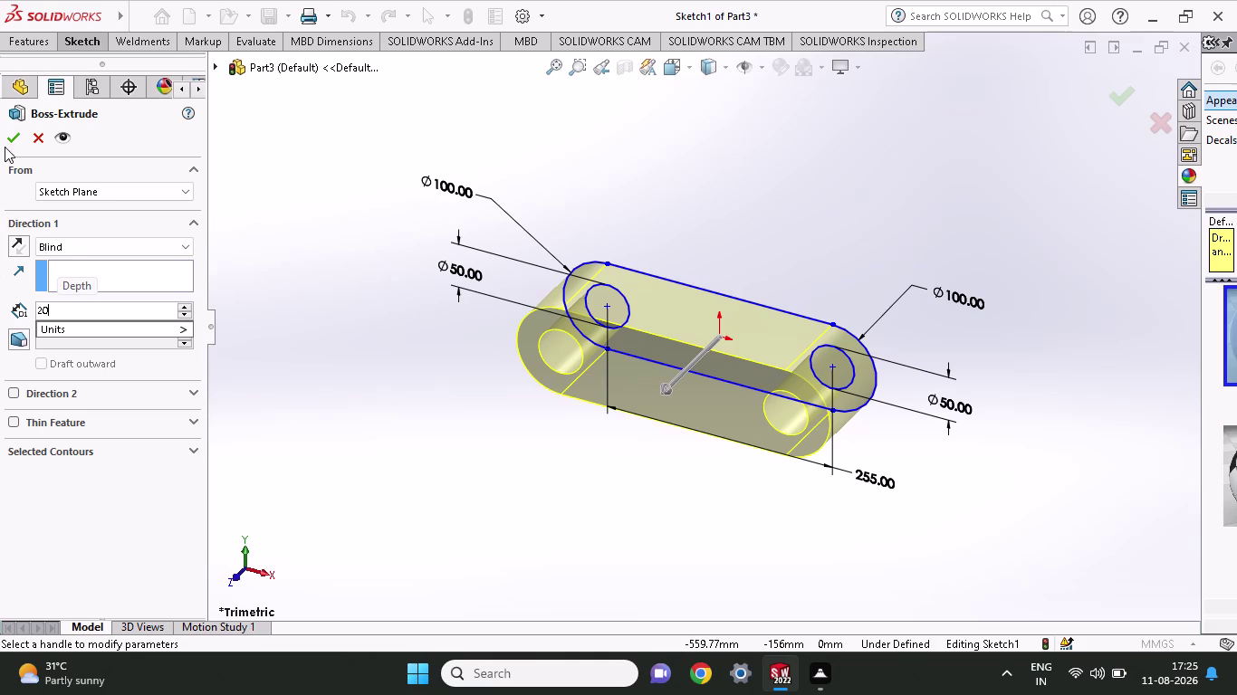
click(13, 136)
click(13, 136)
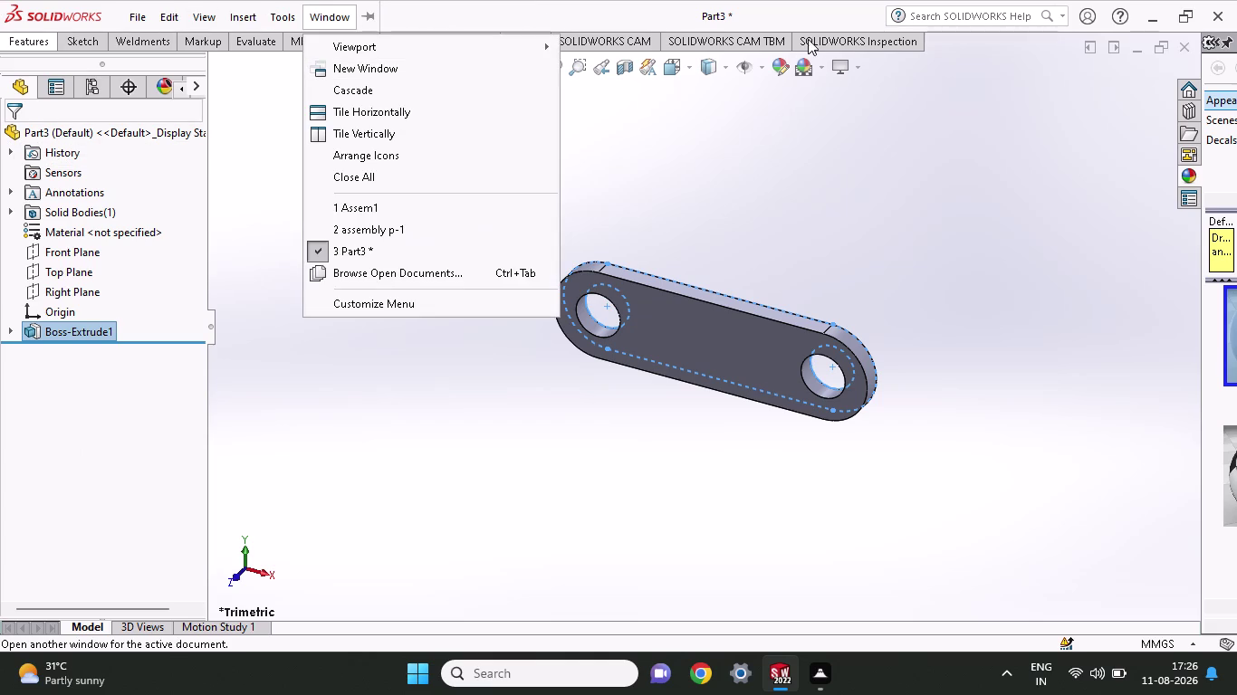
Try blue, green and cyan swatches on Boss-Extrude1, then apply a dark red appearance.
click(778, 65)
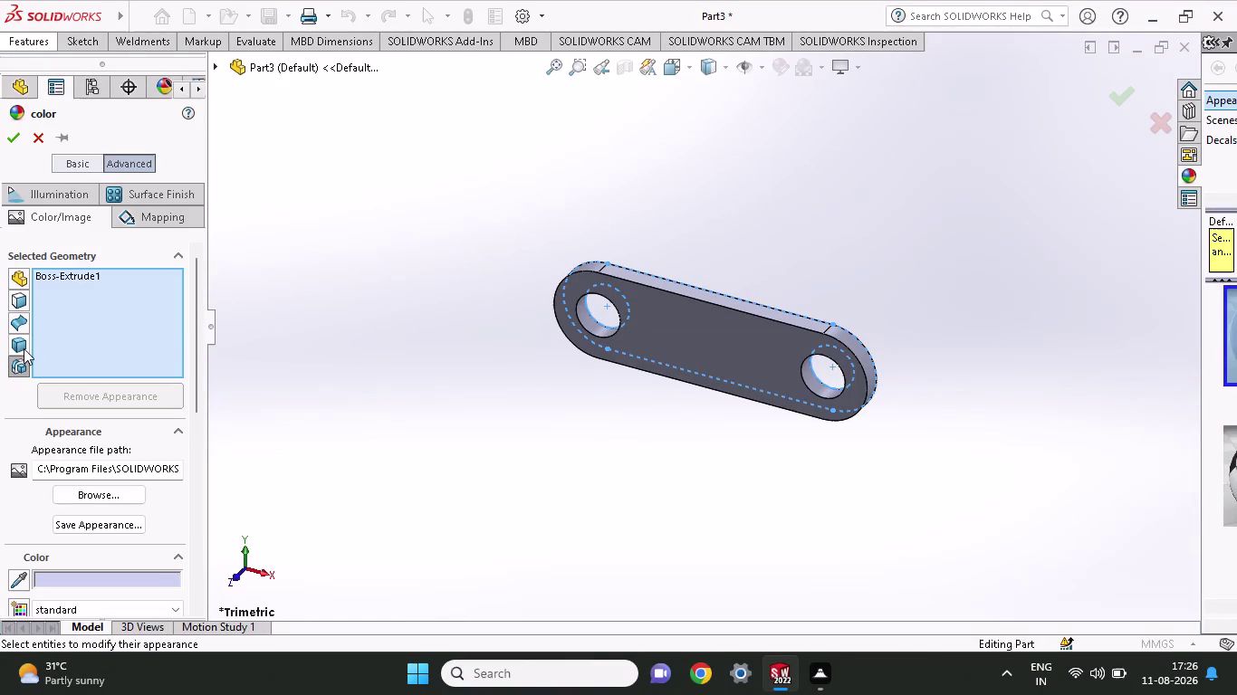
scroll(down, 3)
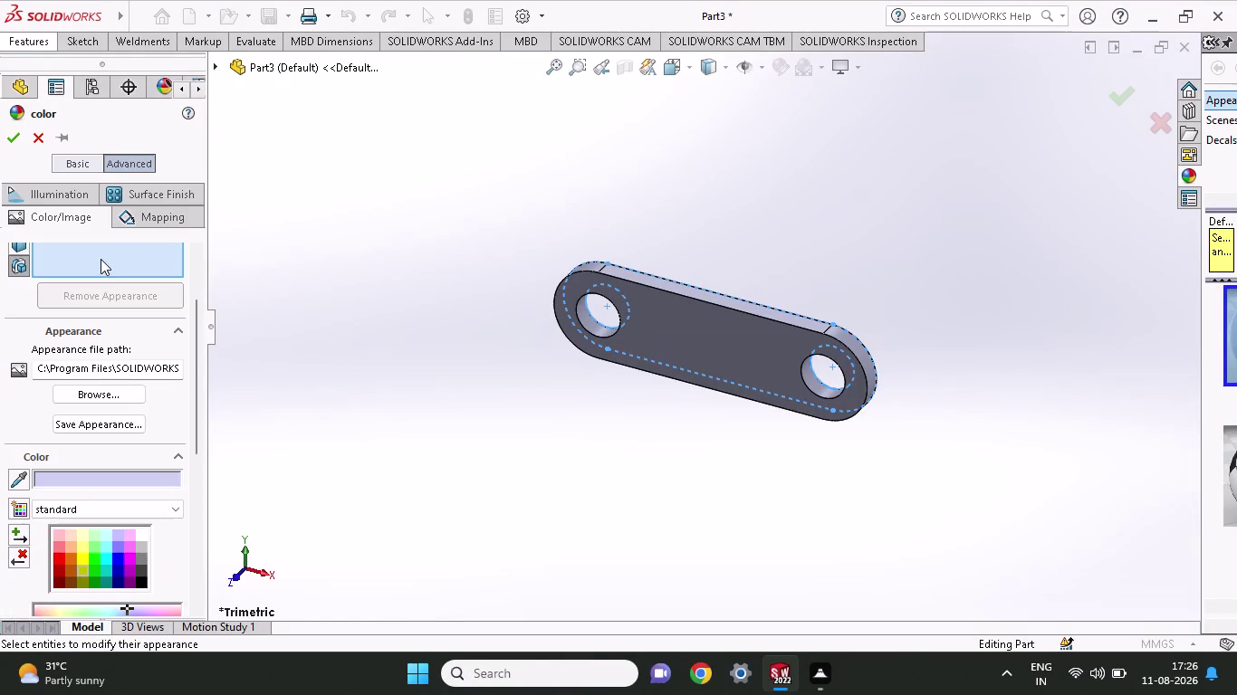
scroll(down, 3)
click(112, 560)
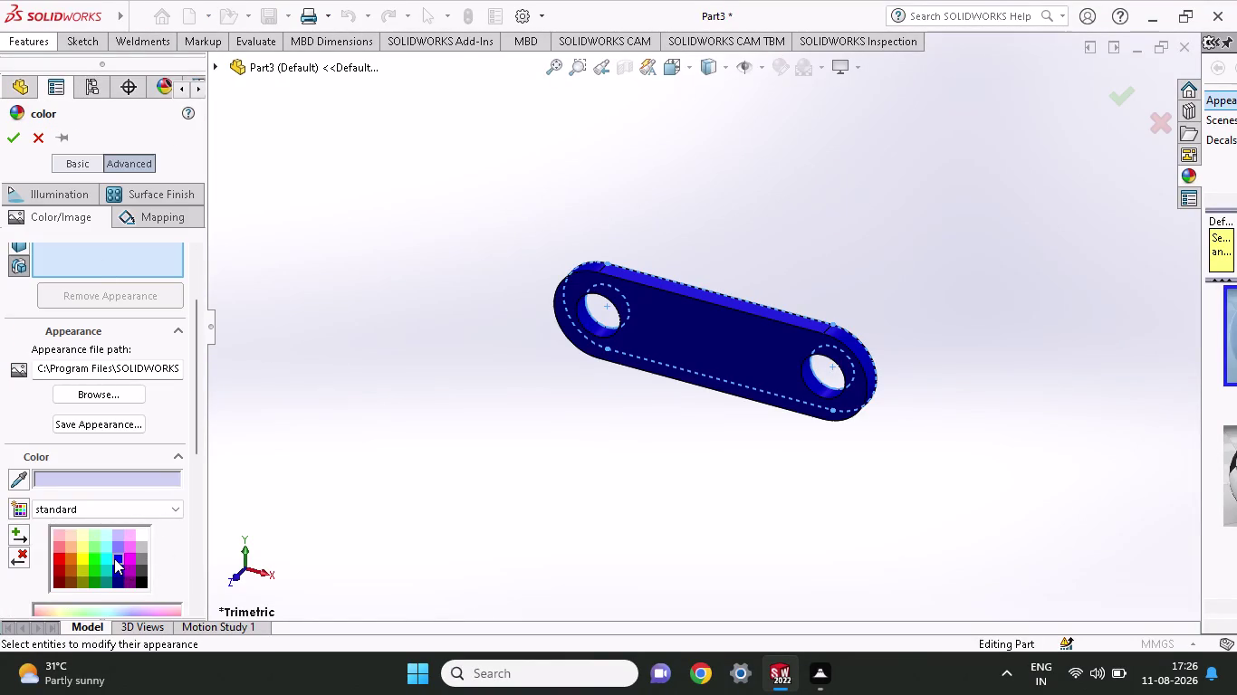
click(90, 560)
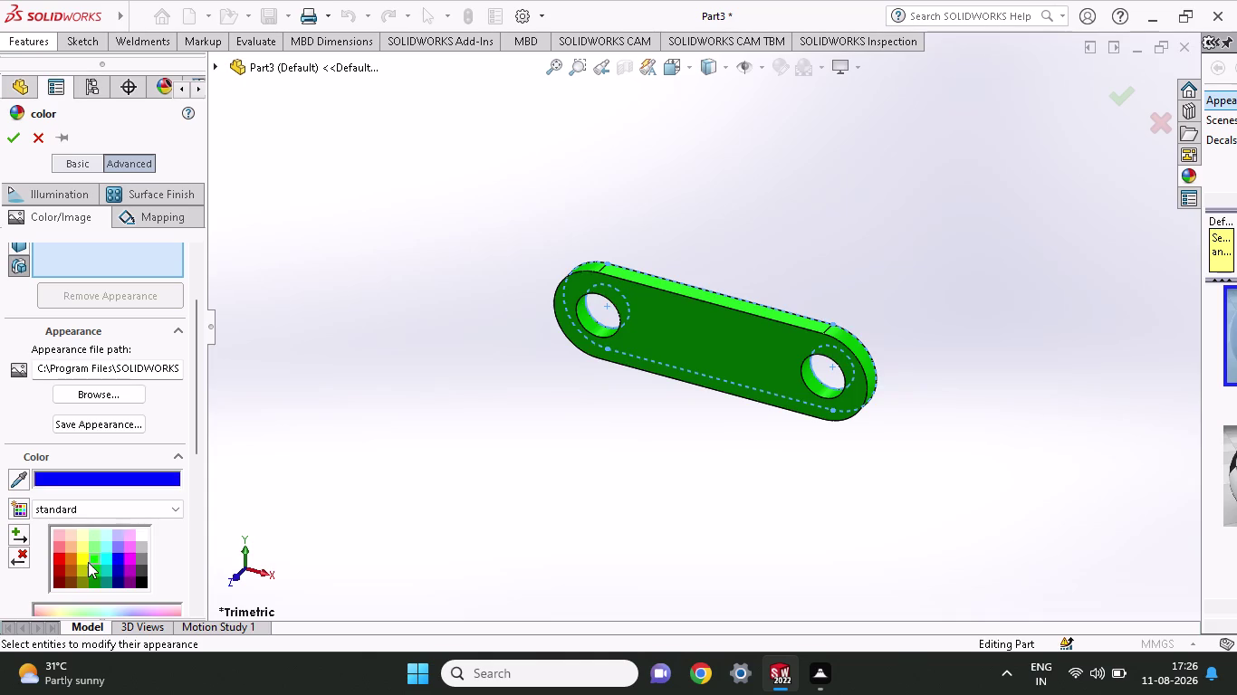
click(61, 563)
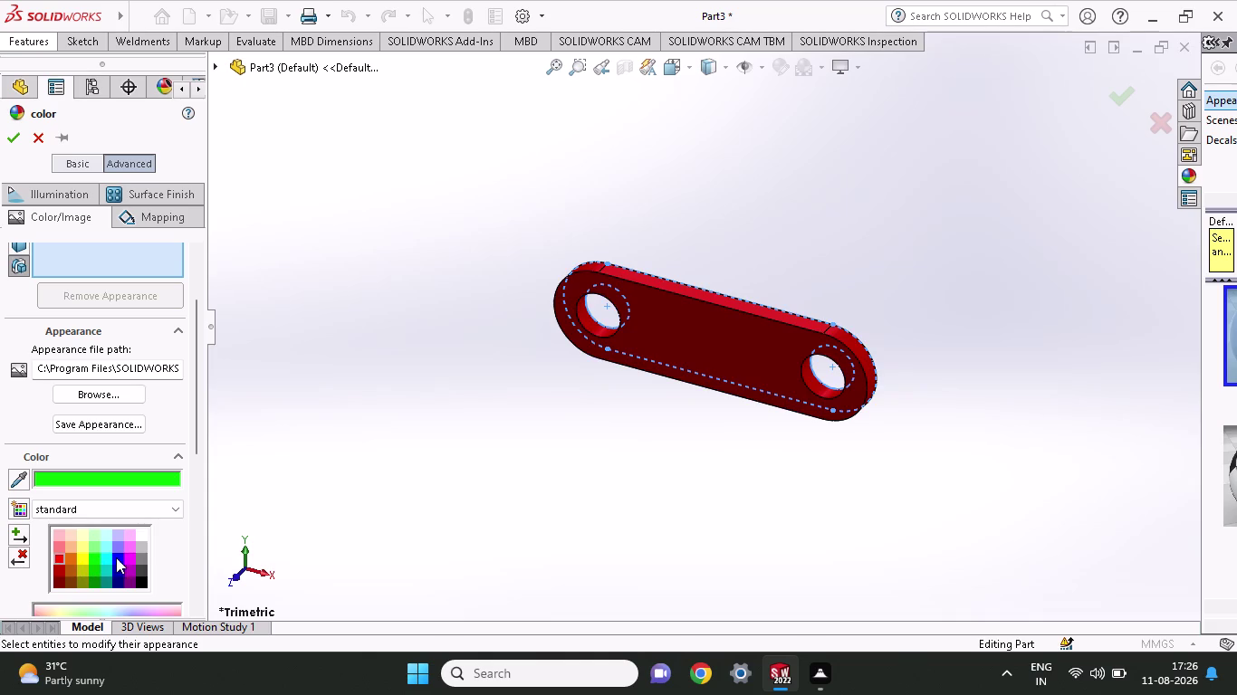
click(103, 559)
click(112, 558)
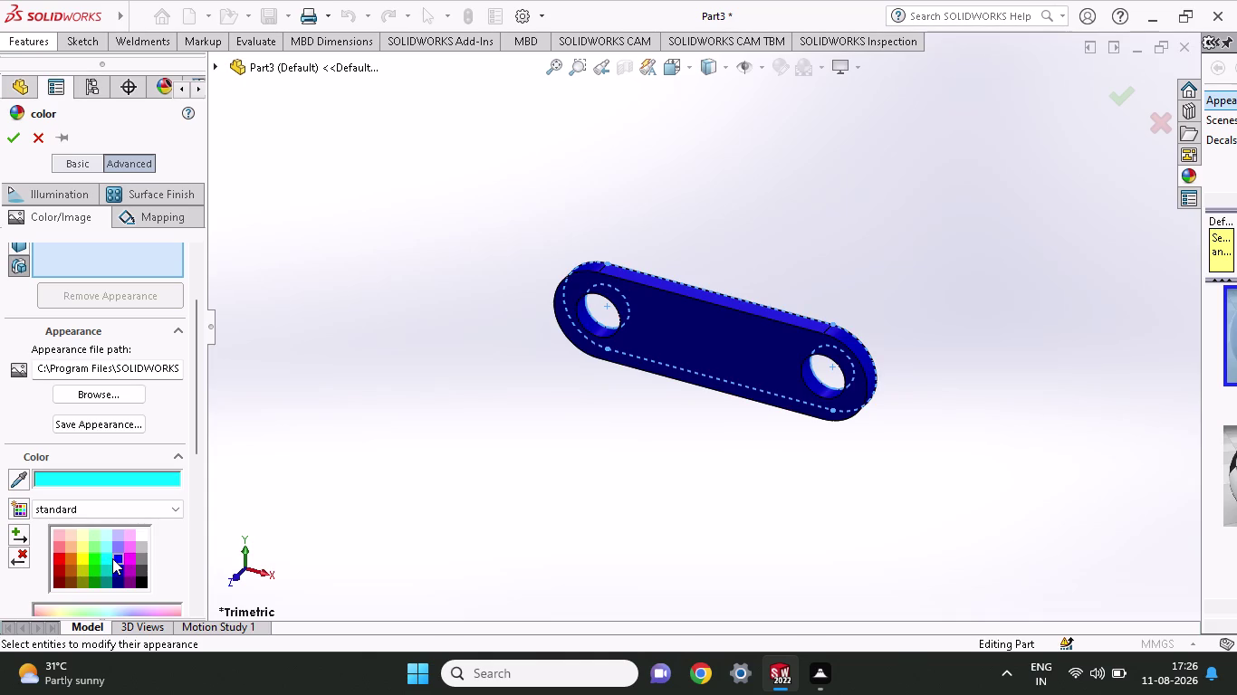
click(52, 561)
click(60, 568)
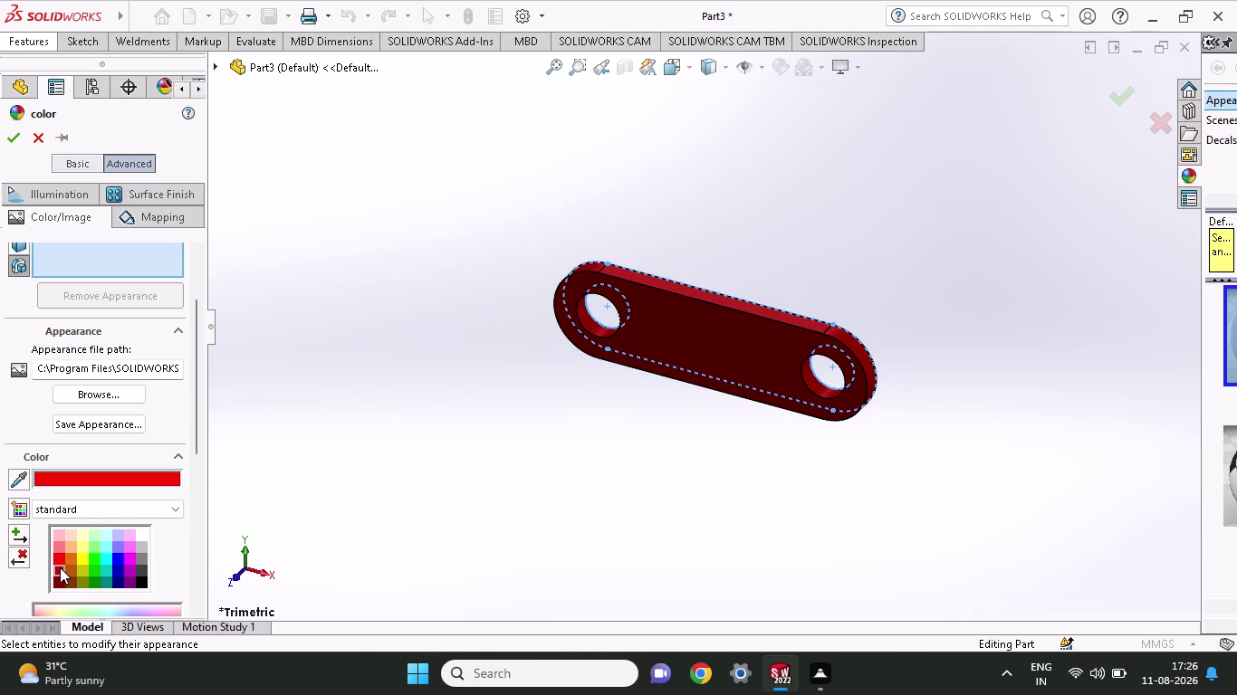
click(6, 131)
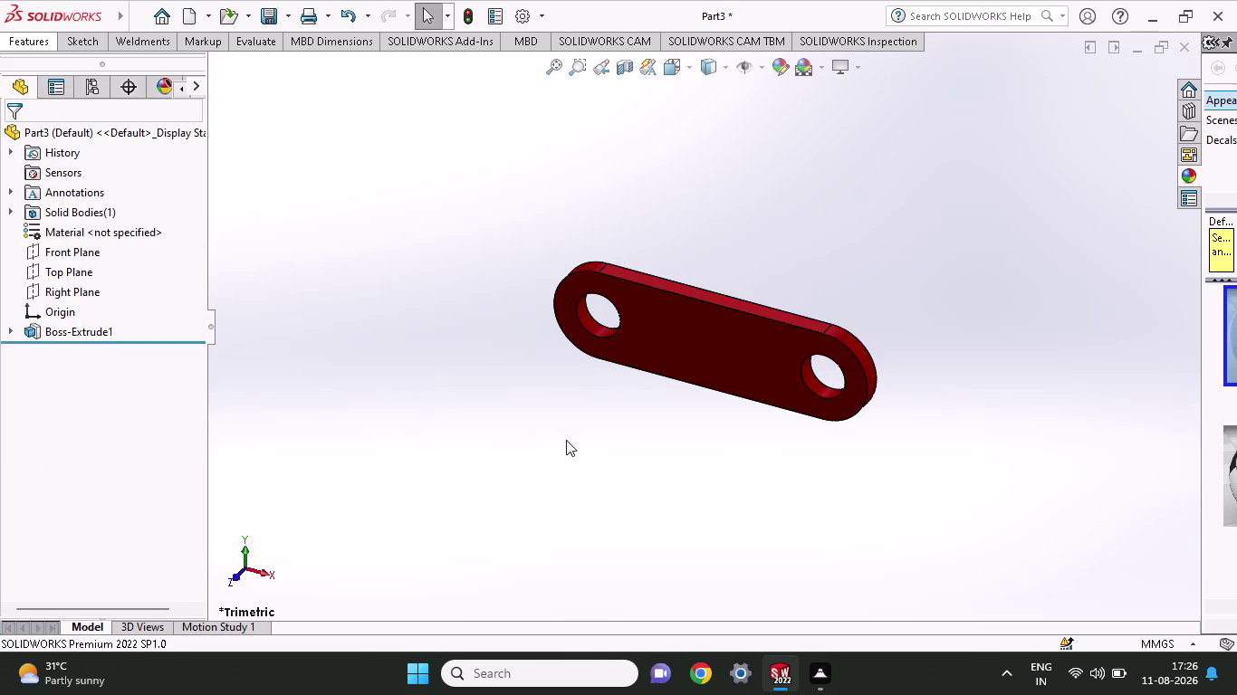
middle_drag(566, 440, 587, 378)
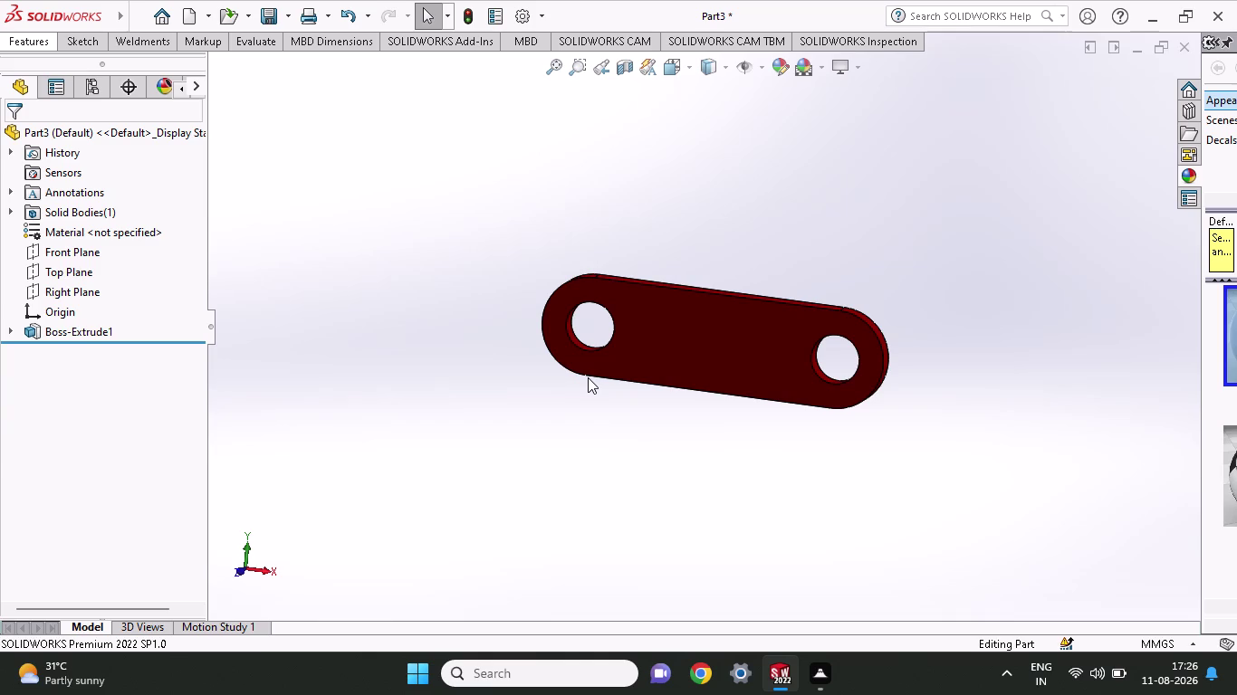
Undo the red appearance and the extrusion, returning to the slot sketch.
key(ctrl+z)
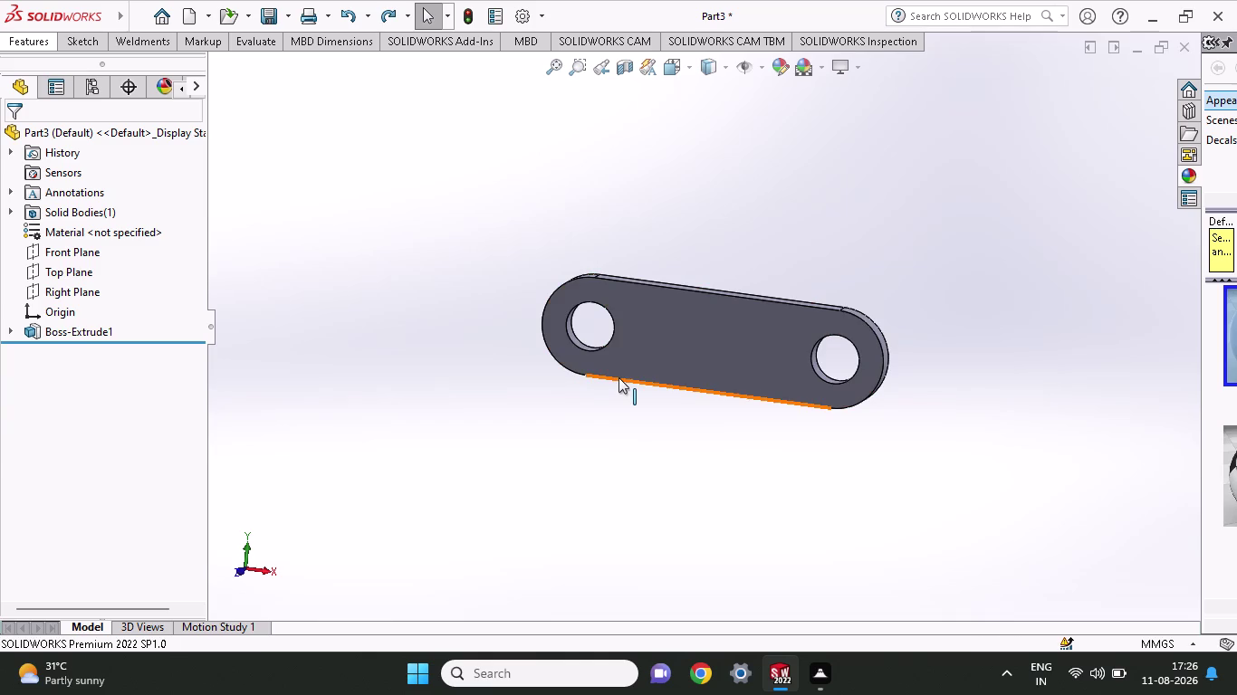
key(ctrl+z)
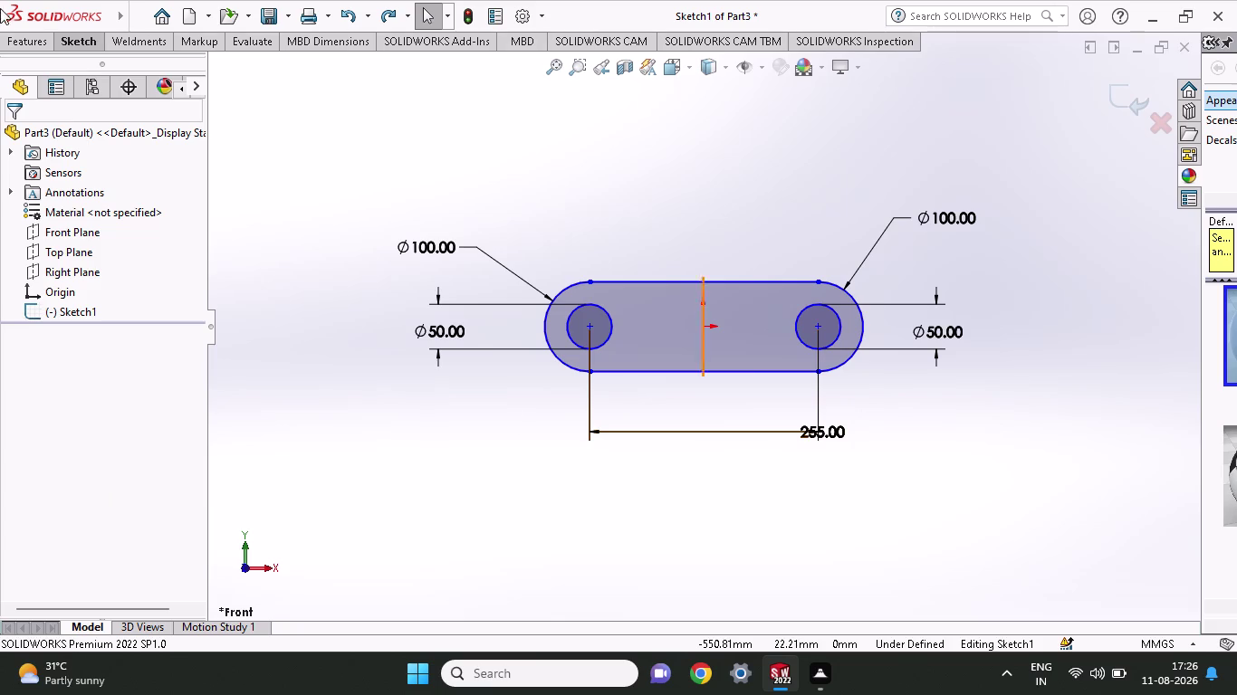
scroll(up, 3)
Re-extrude the slot sketch 20 mm with the Mid Plane end condition.
click(33, 31)
click(34, 40)
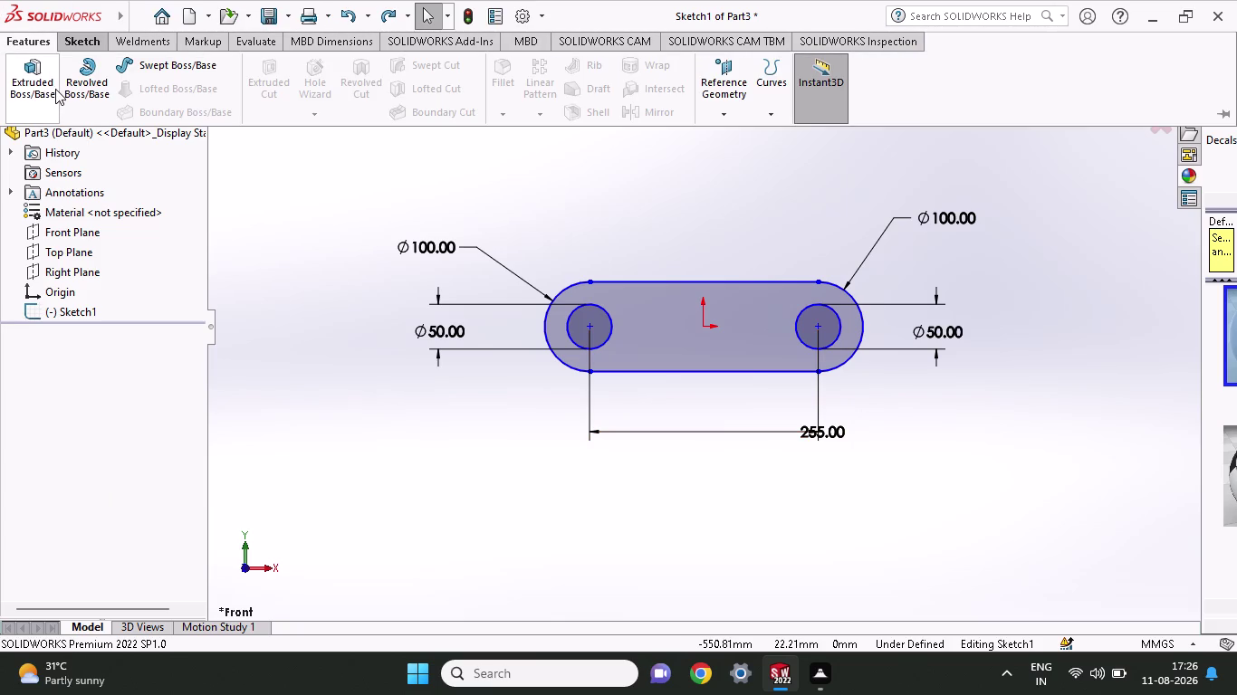
click(51, 92)
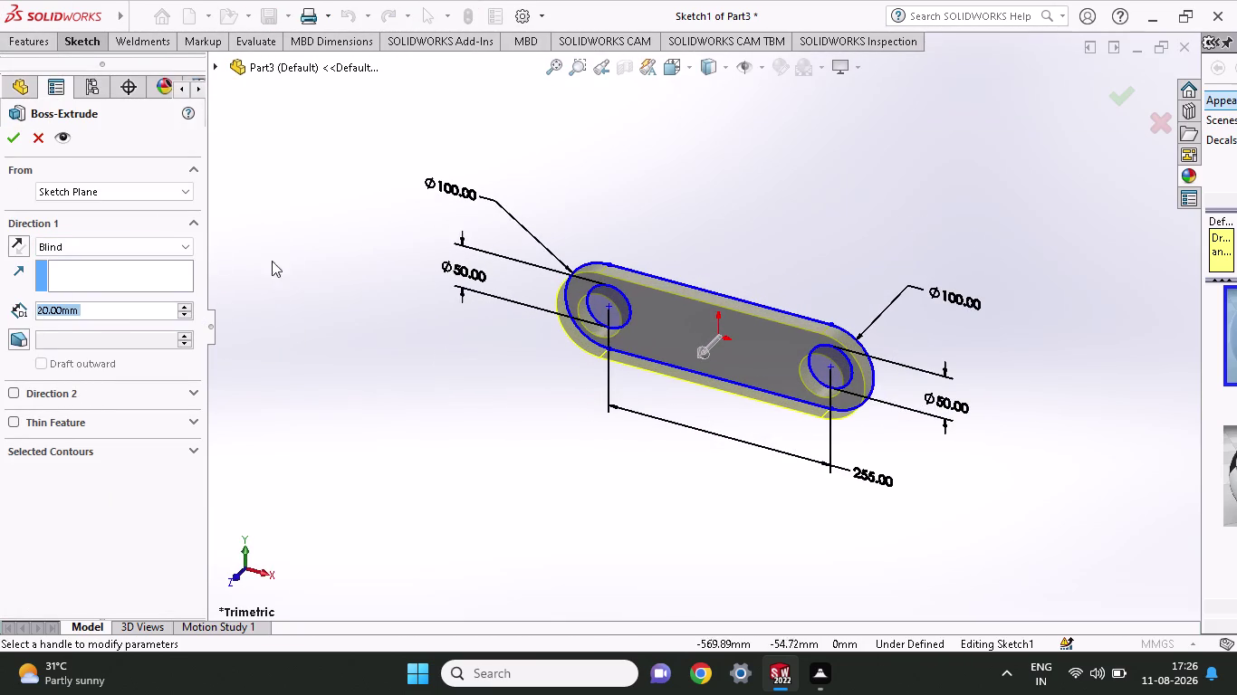
click(80, 245)
click(80, 326)
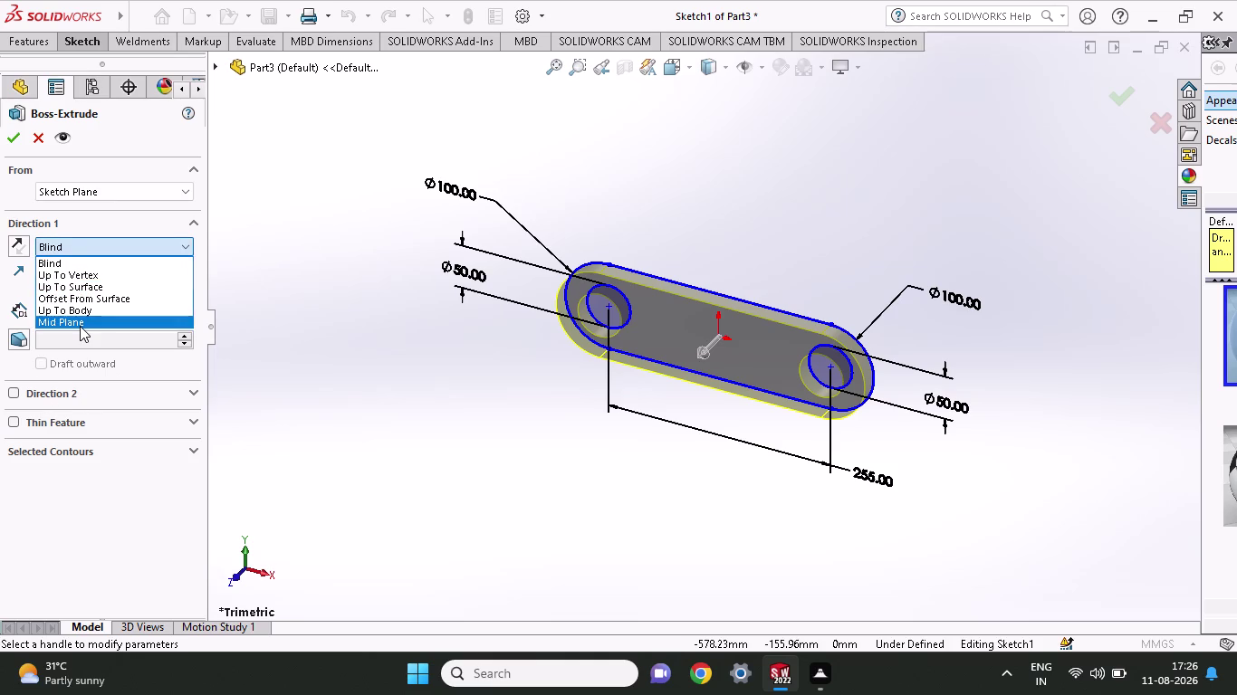
click(16, 141)
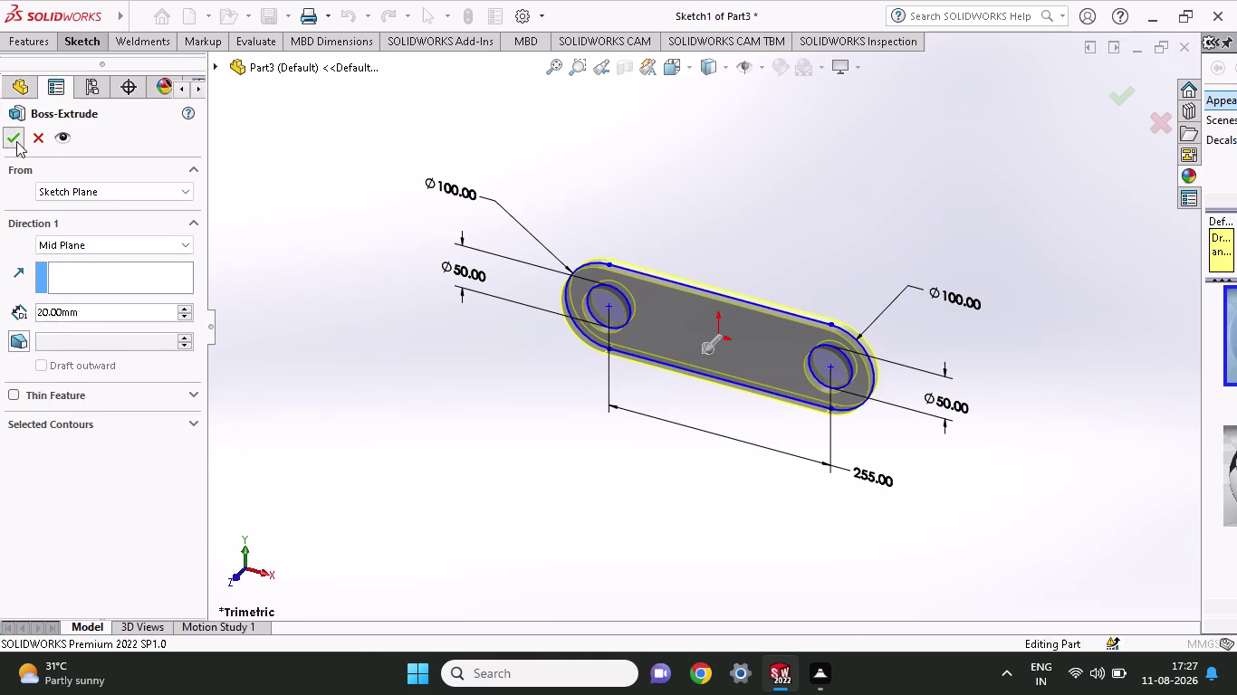
middle_drag(814, 222, 876, 134)
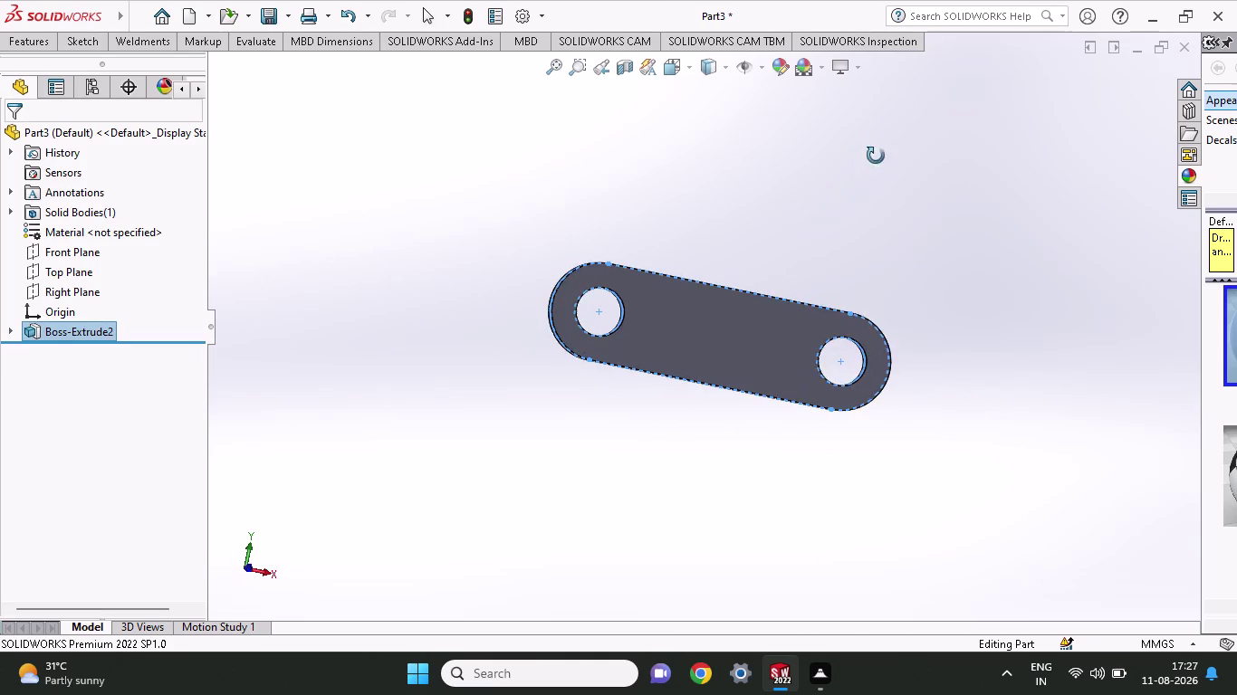
middle_drag(875, 134, 866, 205)
click(785, 64)
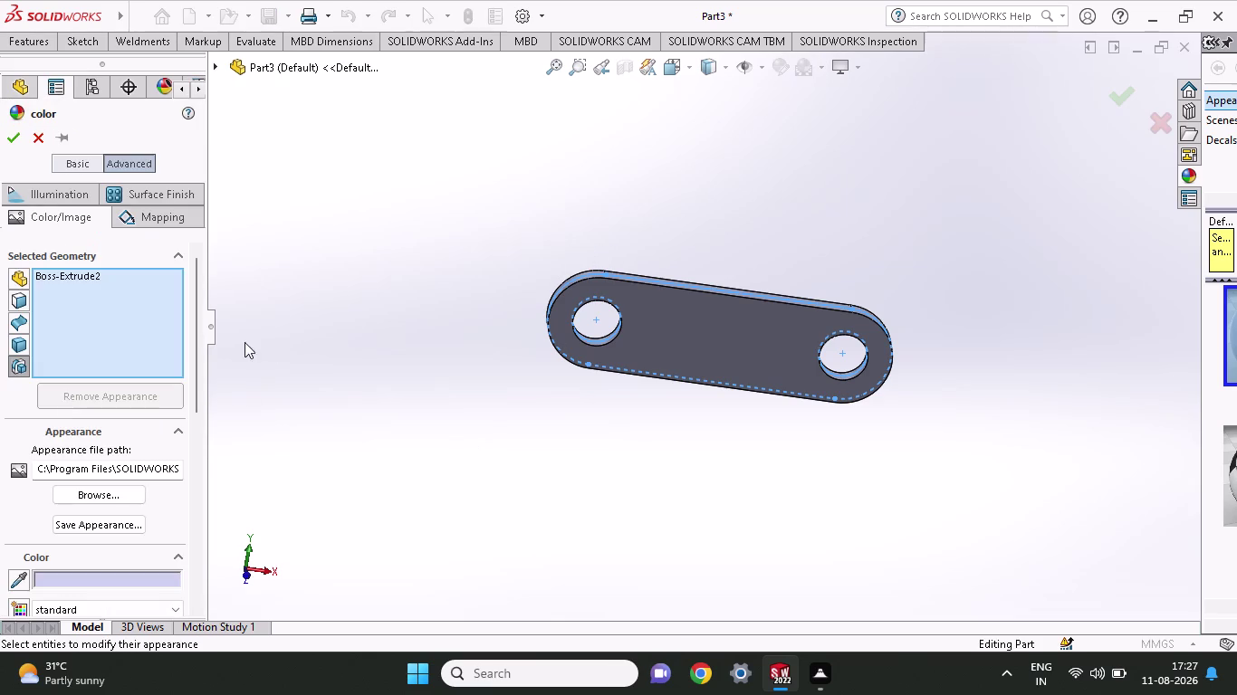
Apply colour to all display states and preview pink, magenta, teal and dark green shades.
scroll(down, 3)
scroll(down, 3)
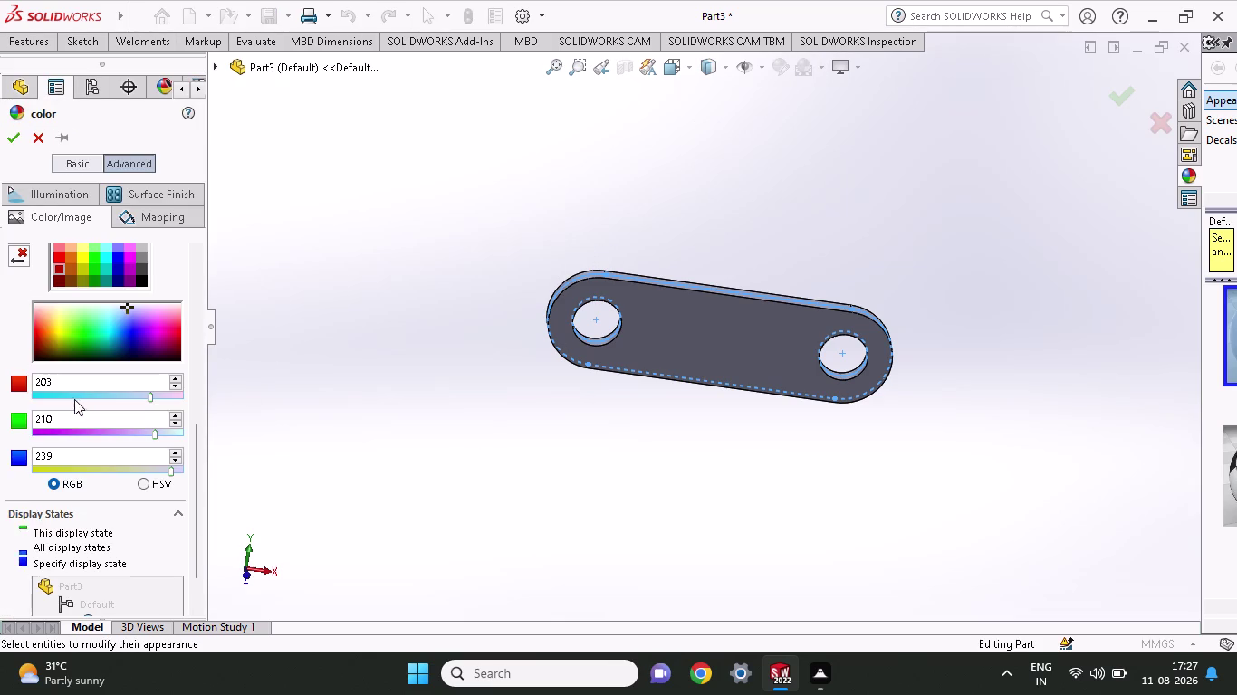
click(56, 353)
click(172, 346)
click(168, 325)
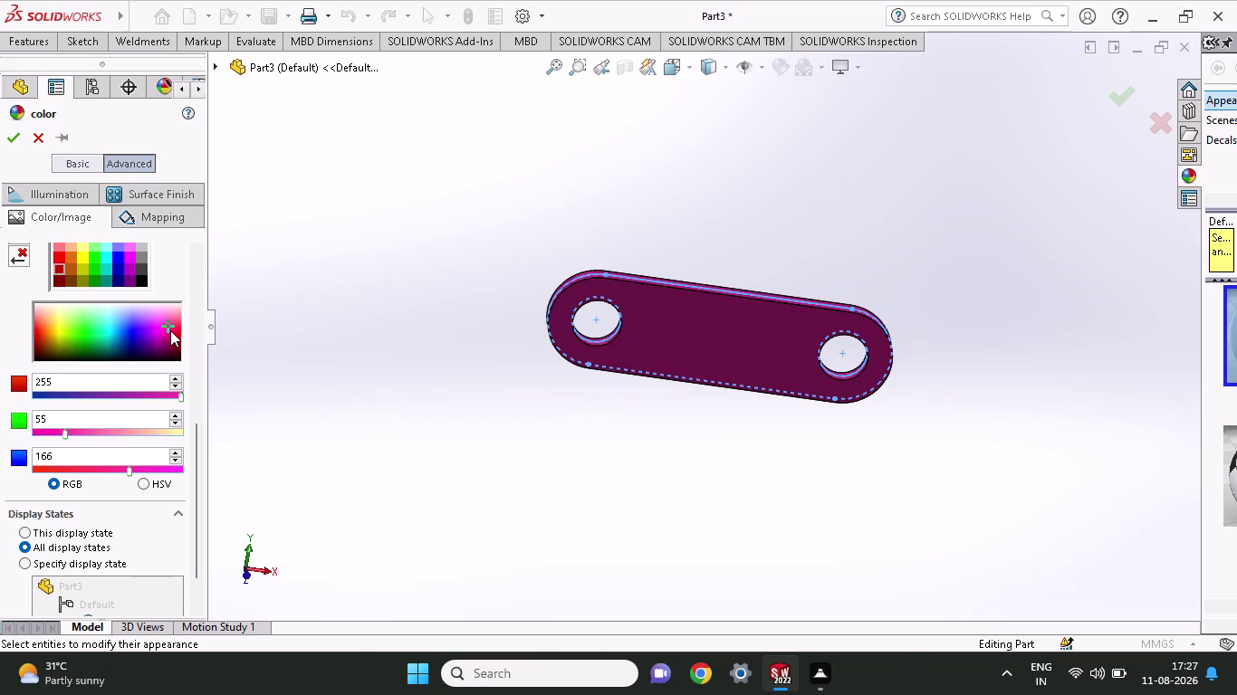
click(170, 330)
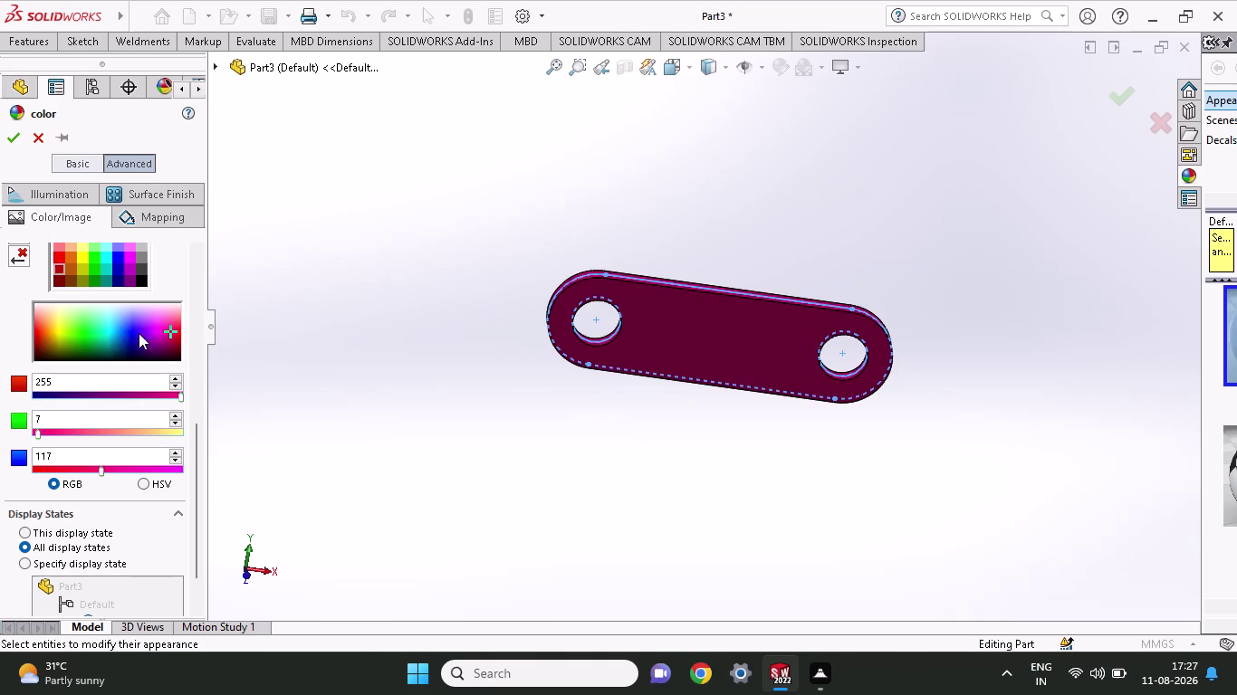
click(125, 333)
click(105, 333)
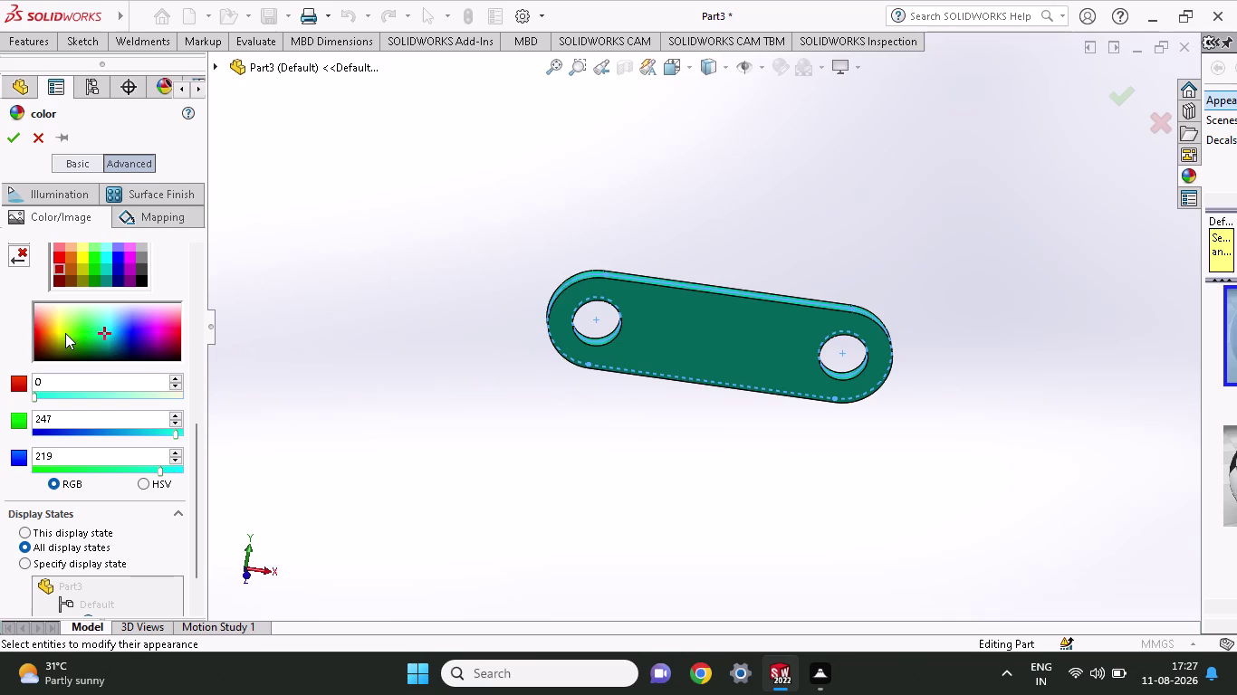
click(81, 333)
click(122, 347)
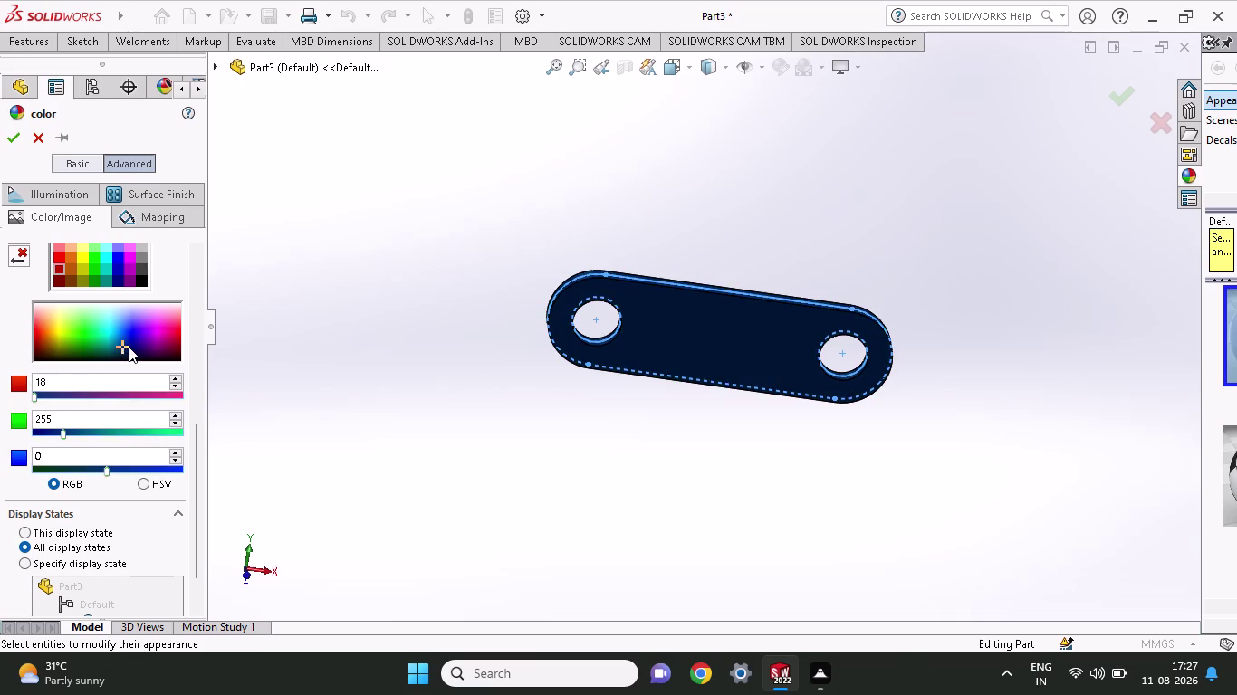
click(92, 275)
middle_drag(489, 324, 487, 238)
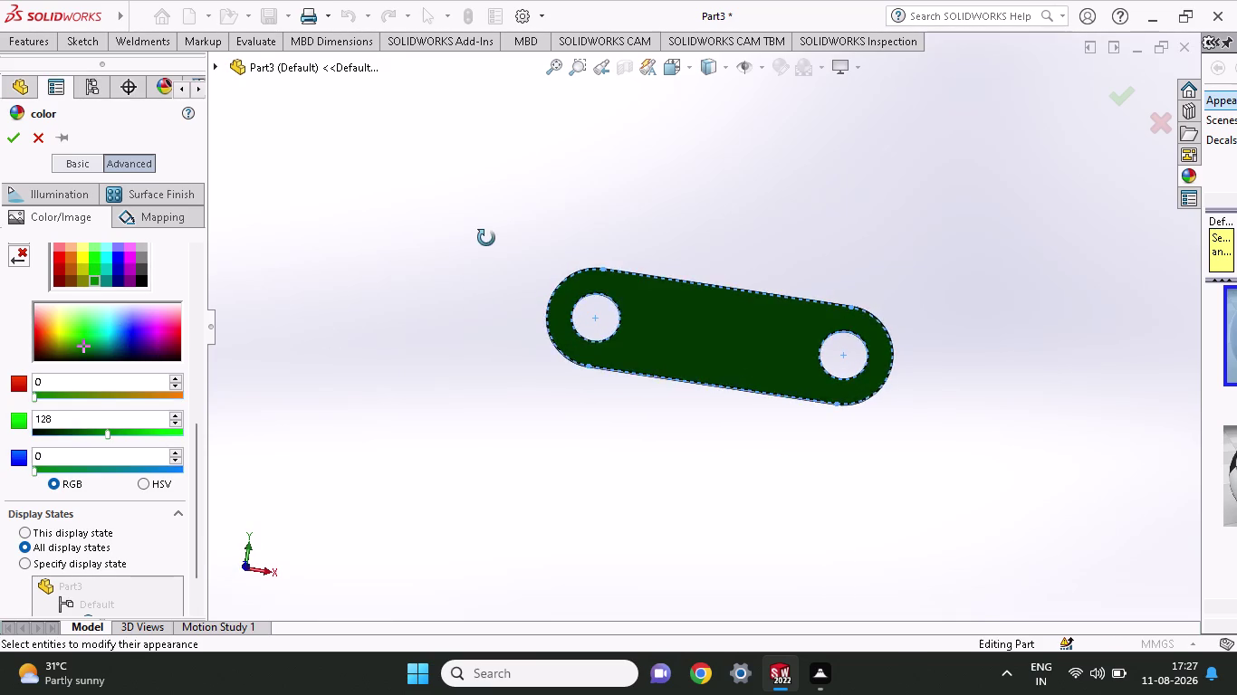
middle_drag(486, 238, 484, 335)
Try green, brown and dark red colours on the plate, orbiting to preview them.
click(128, 328)
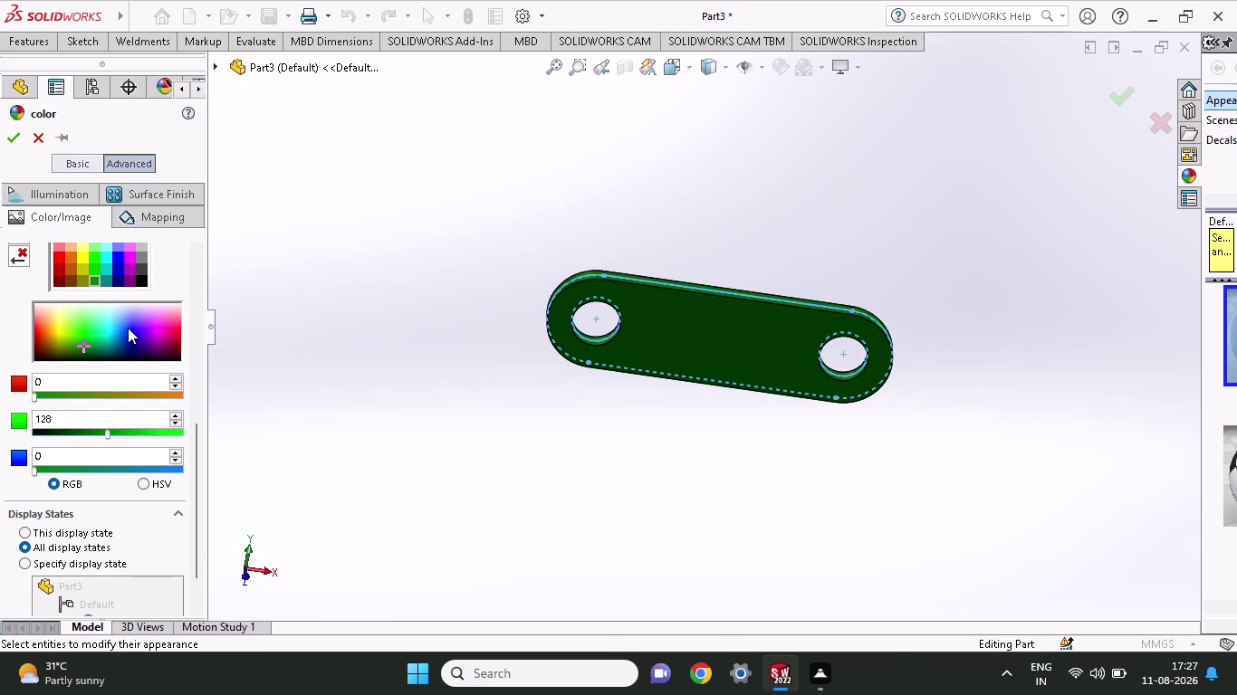
click(131, 333)
click(96, 330)
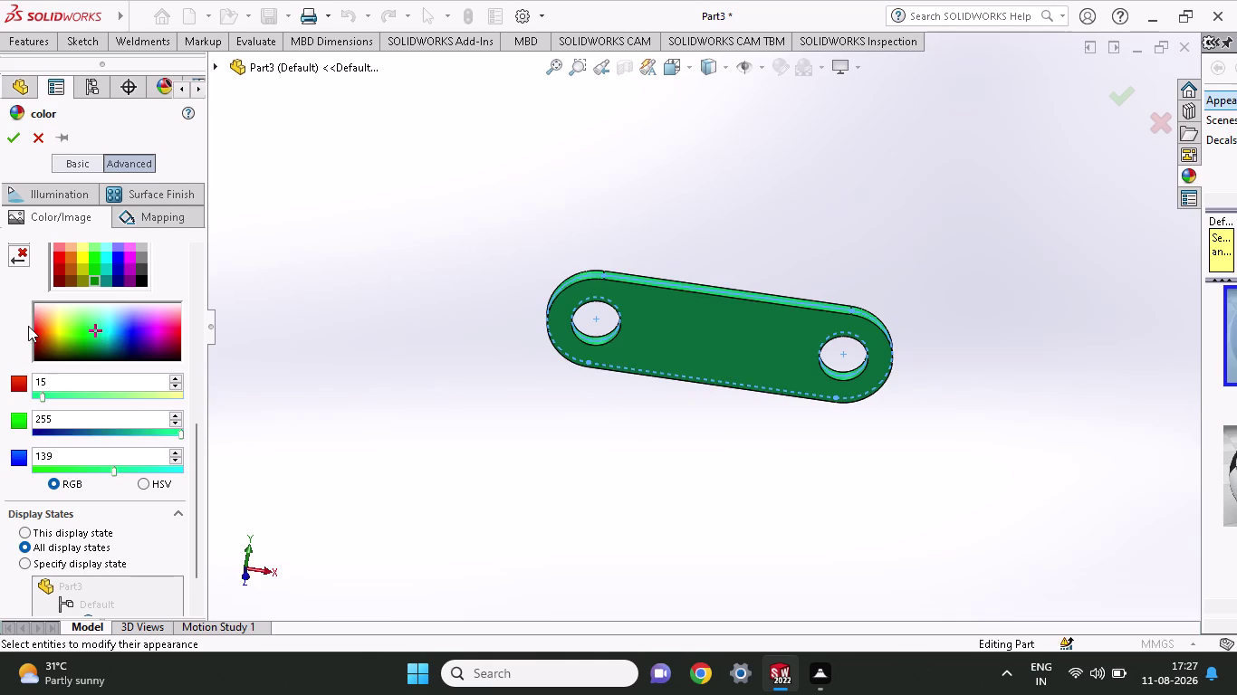
click(28, 326)
click(35, 326)
click(43, 317)
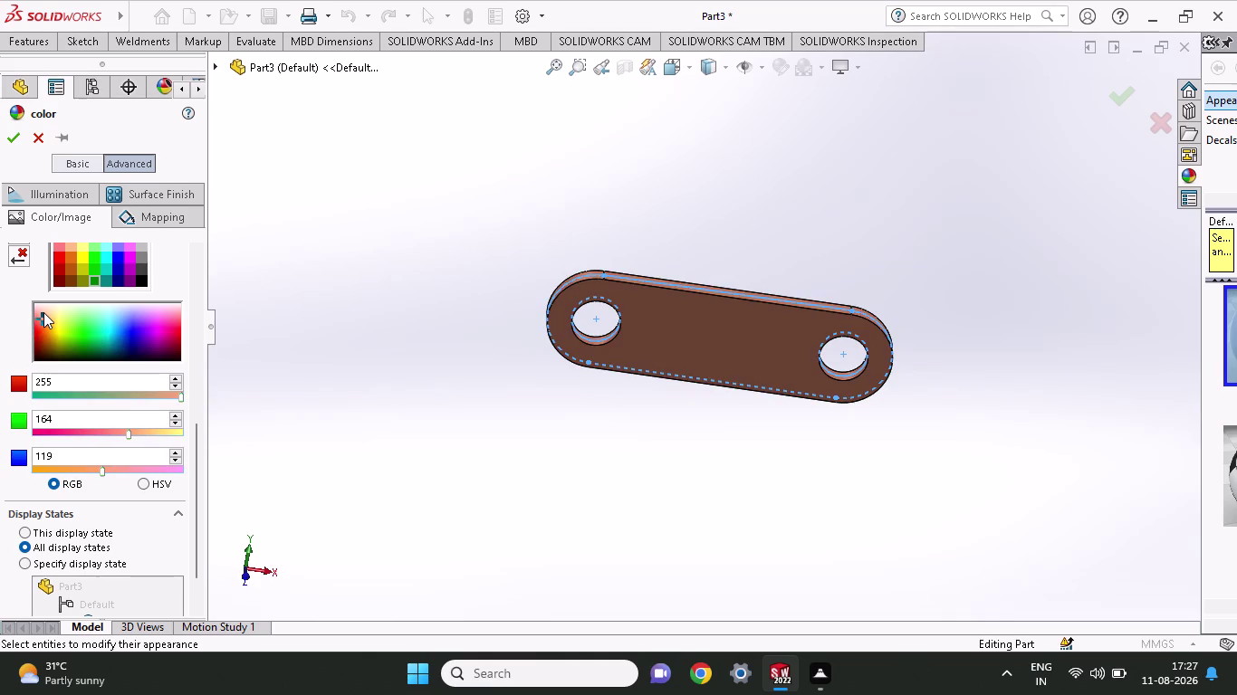
click(38, 339)
middle_drag(729, 435, 729, 432)
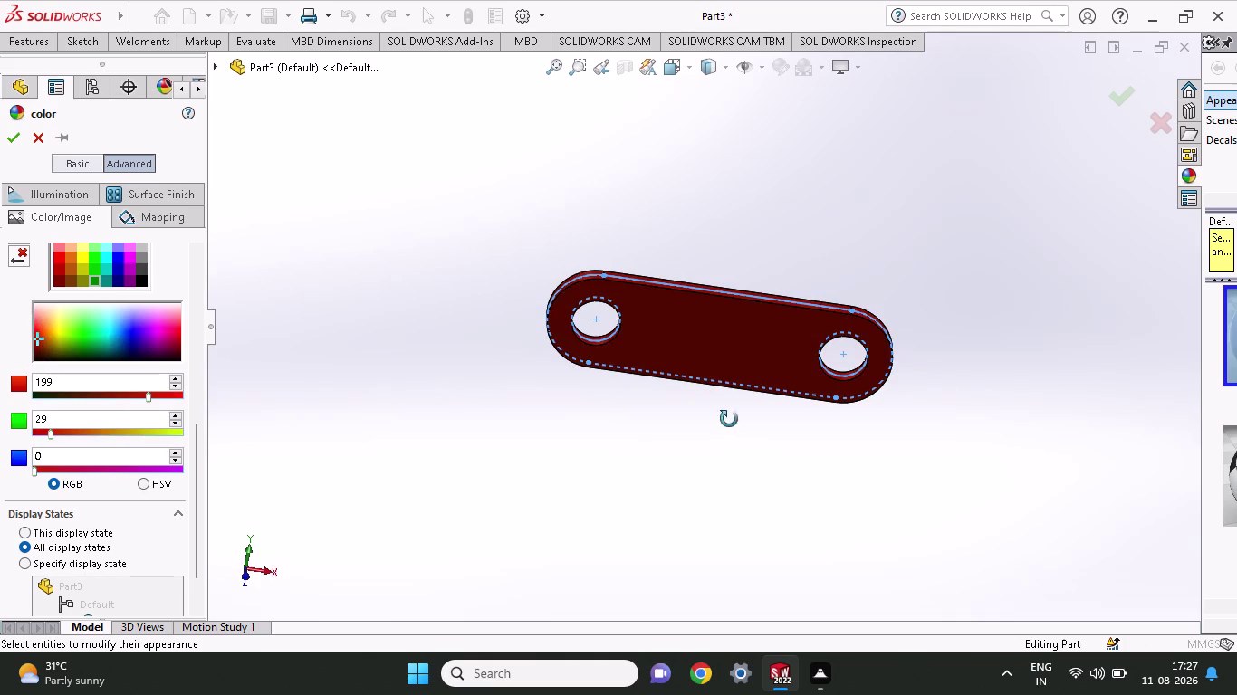
middle_drag(729, 432, 756, 385)
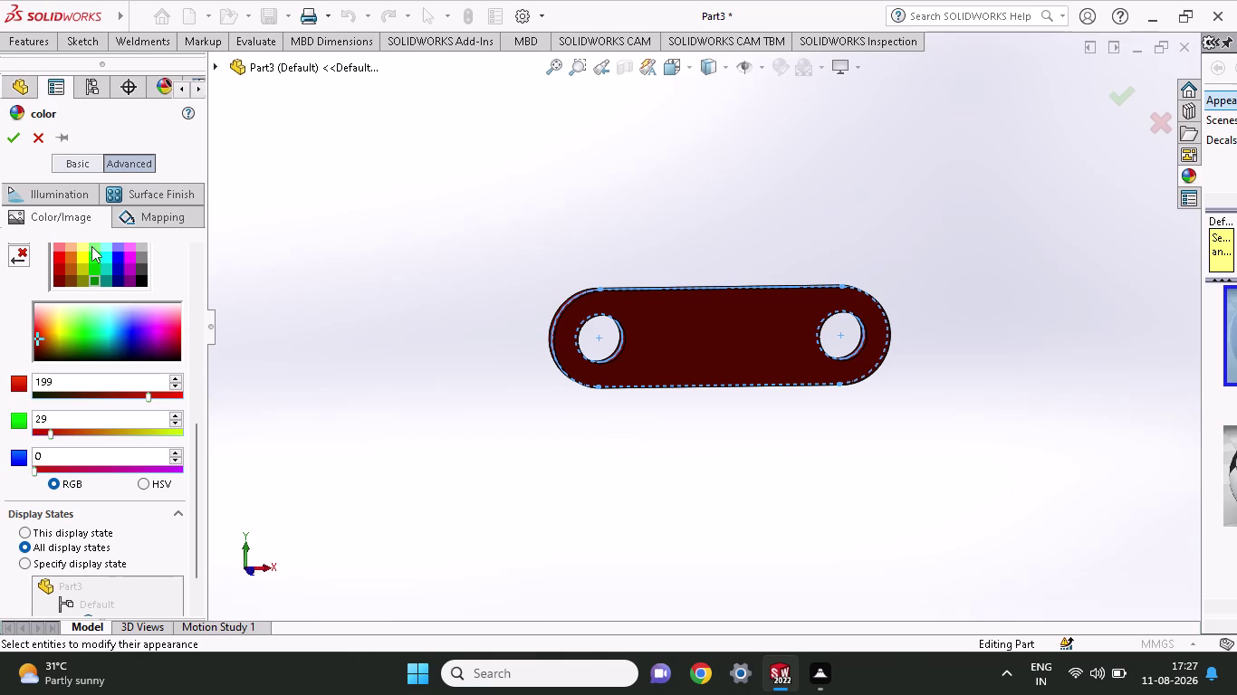
Try light grey, dark grey, bright yellow and olive yellow on the plate.
click(146, 245)
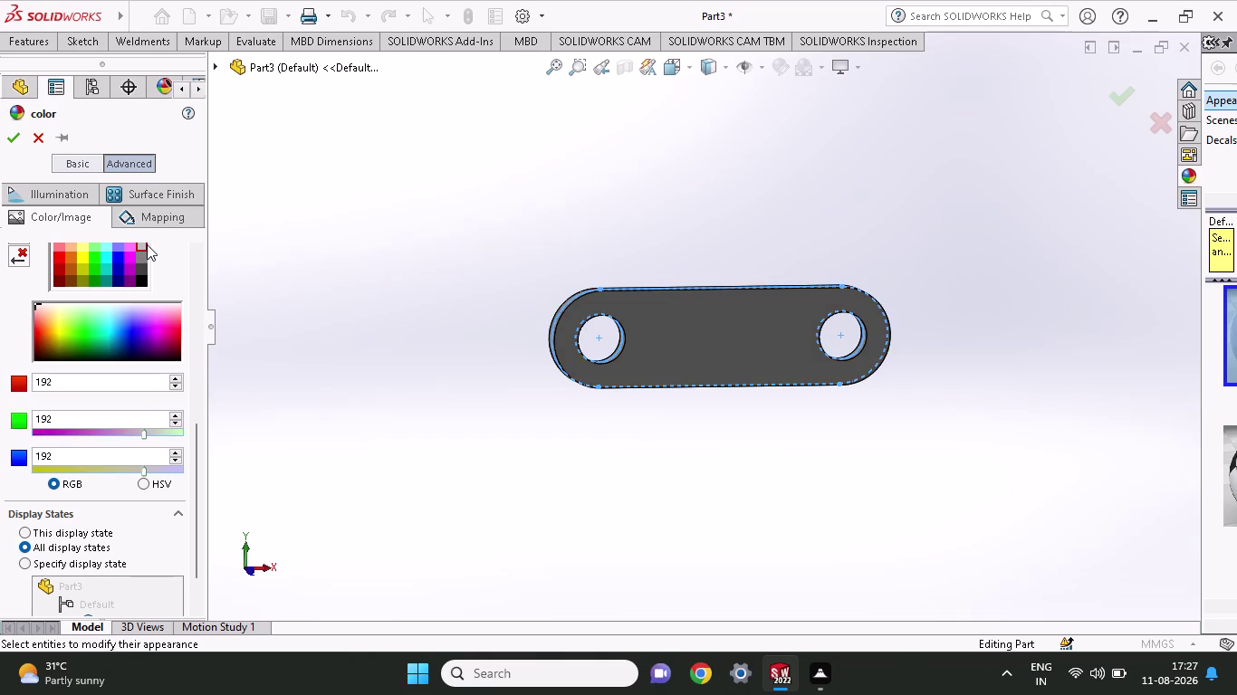
click(140, 256)
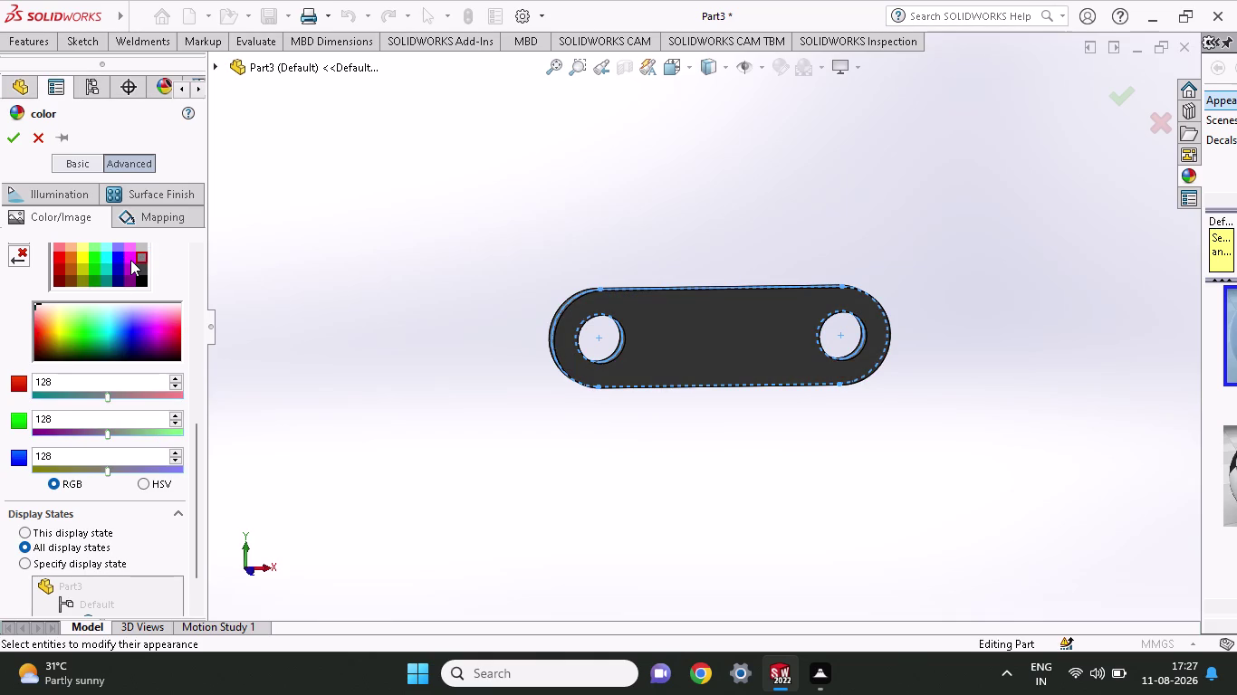
click(82, 260)
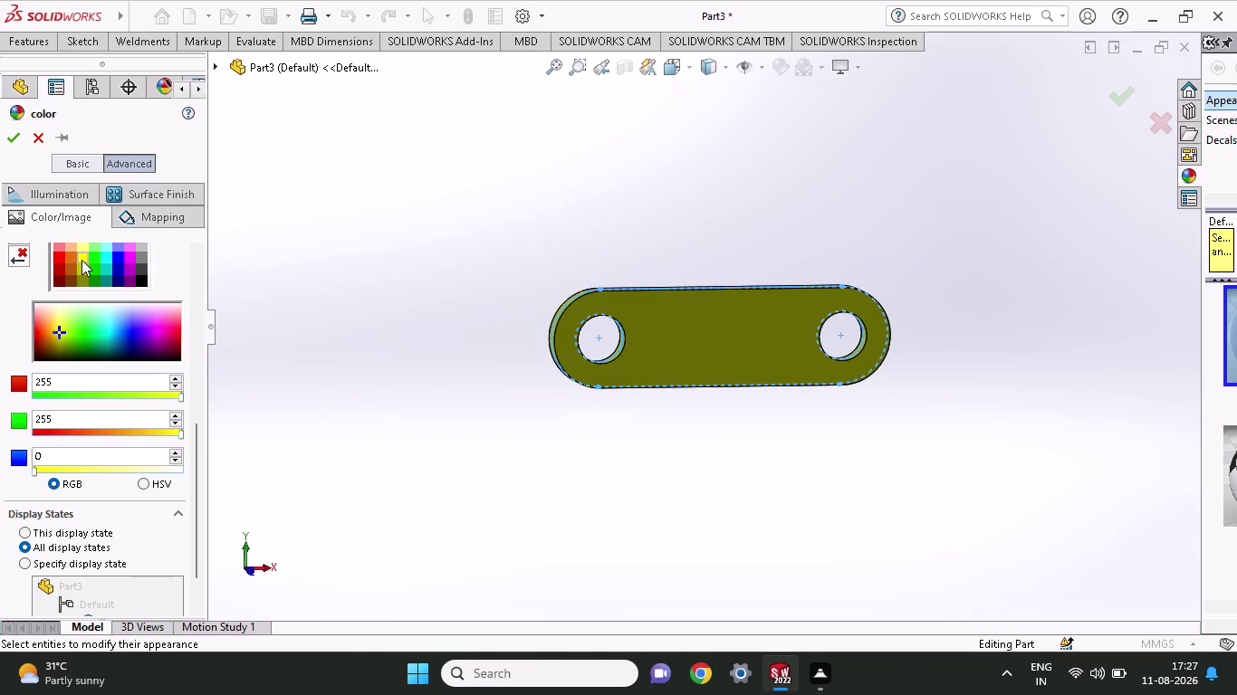
click(82, 260)
click(82, 270)
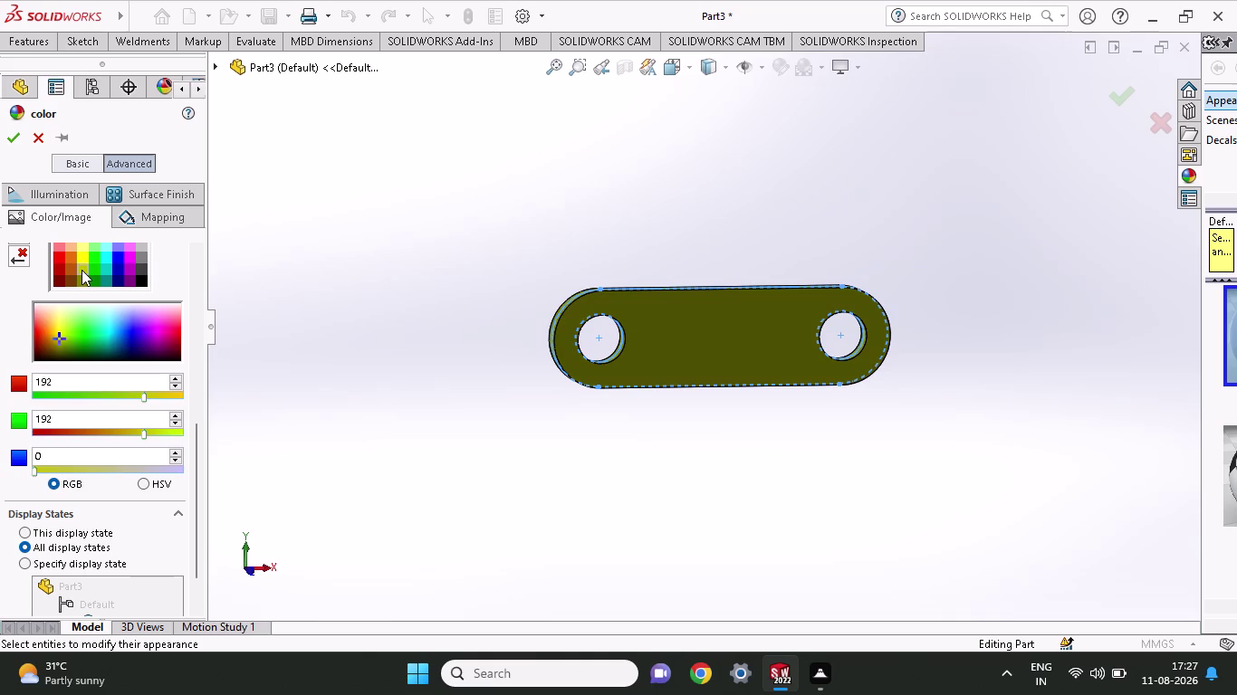
click(81, 255)
middle_drag(816, 291, 811, 459)
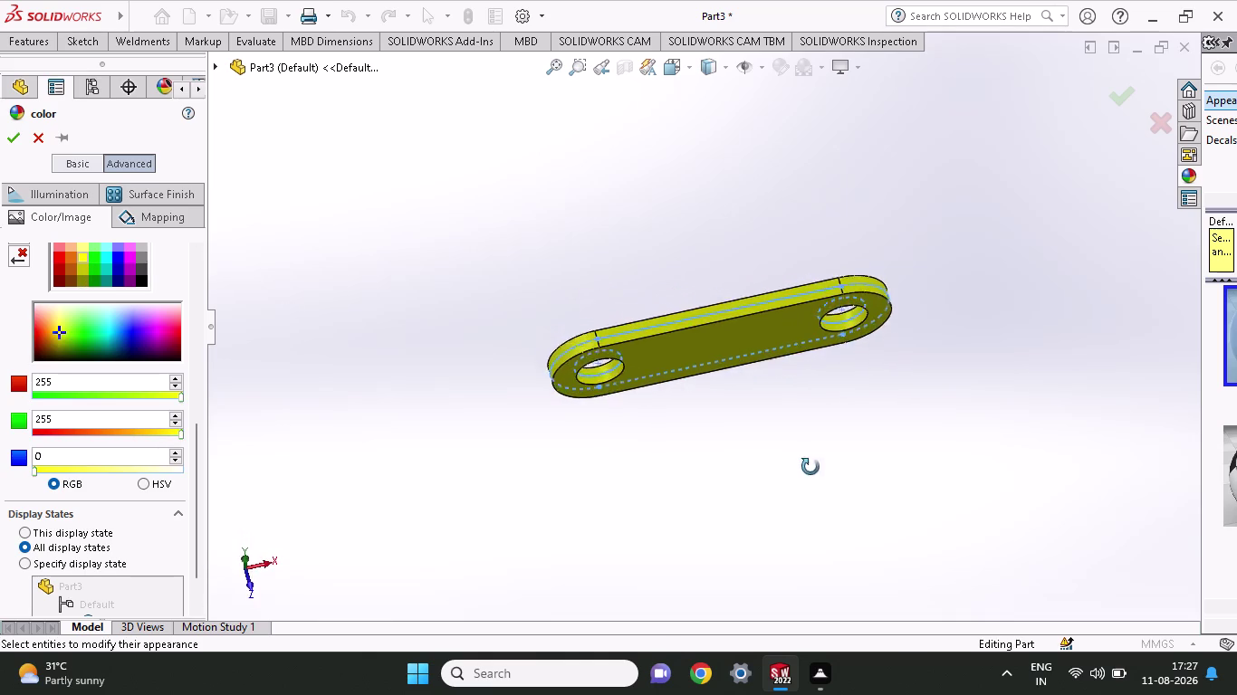
middle_drag(811, 459, 768, 313)
Compare red, blue and light teal, then confirm the green appearance.
scroll(up, 3)
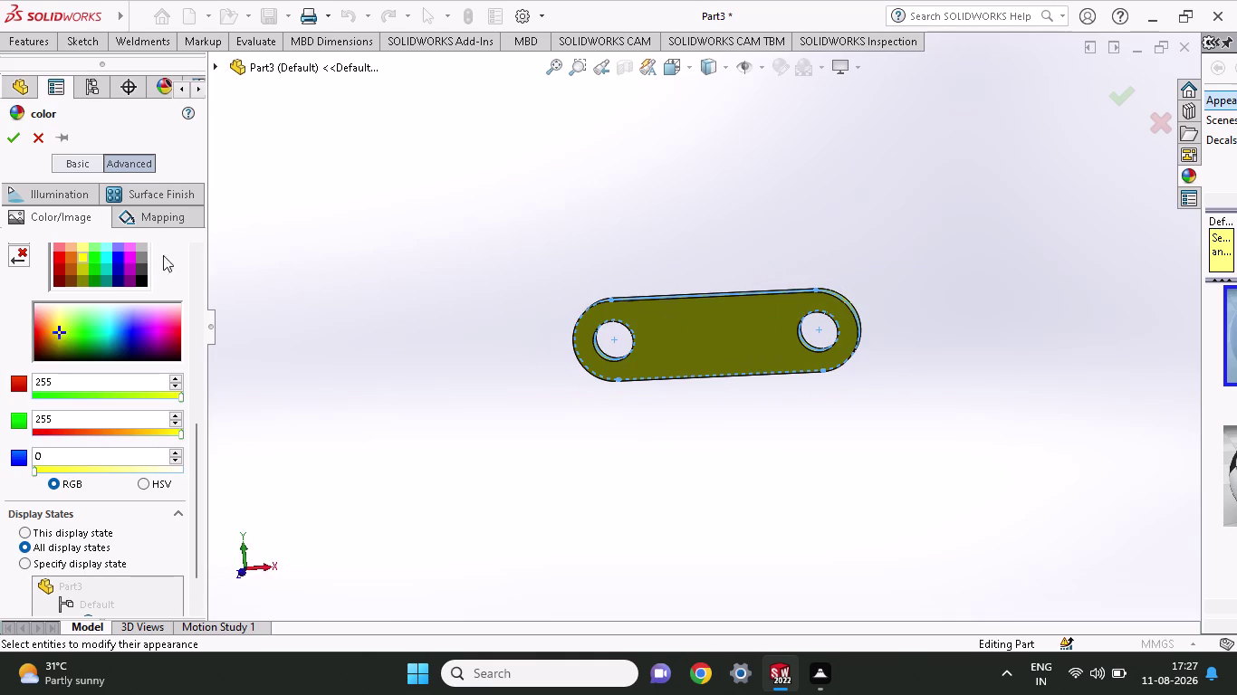
click(66, 270)
click(57, 252)
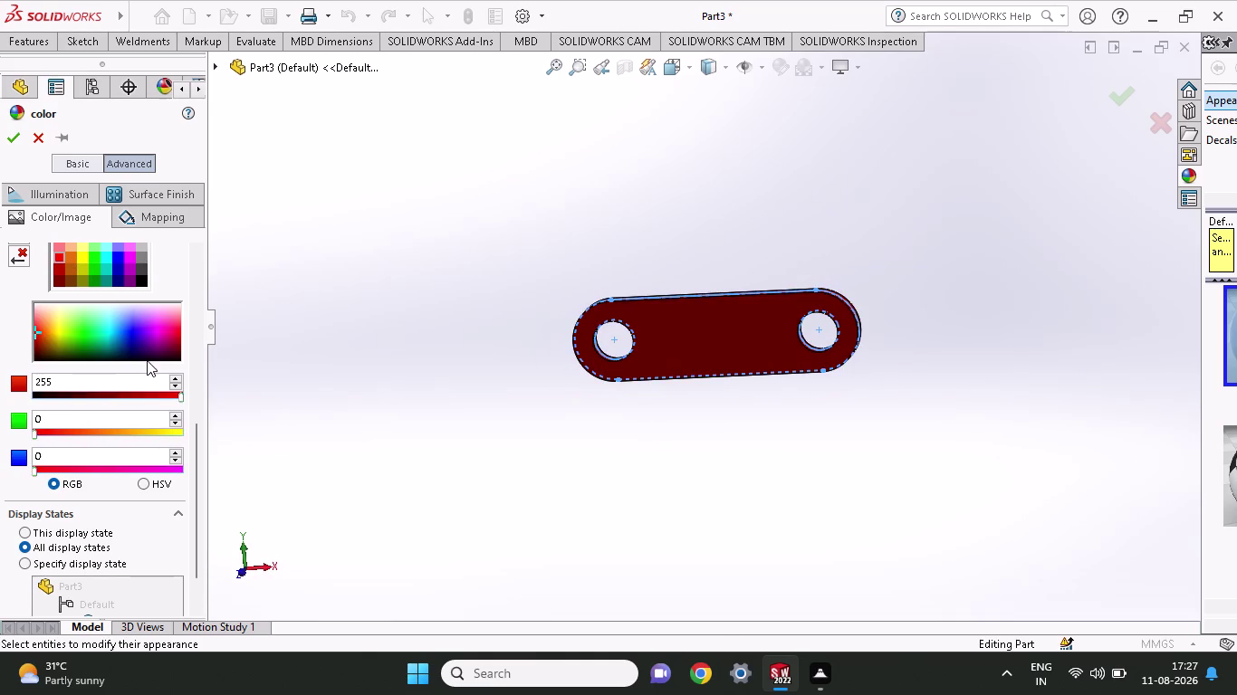
click(125, 331)
click(128, 344)
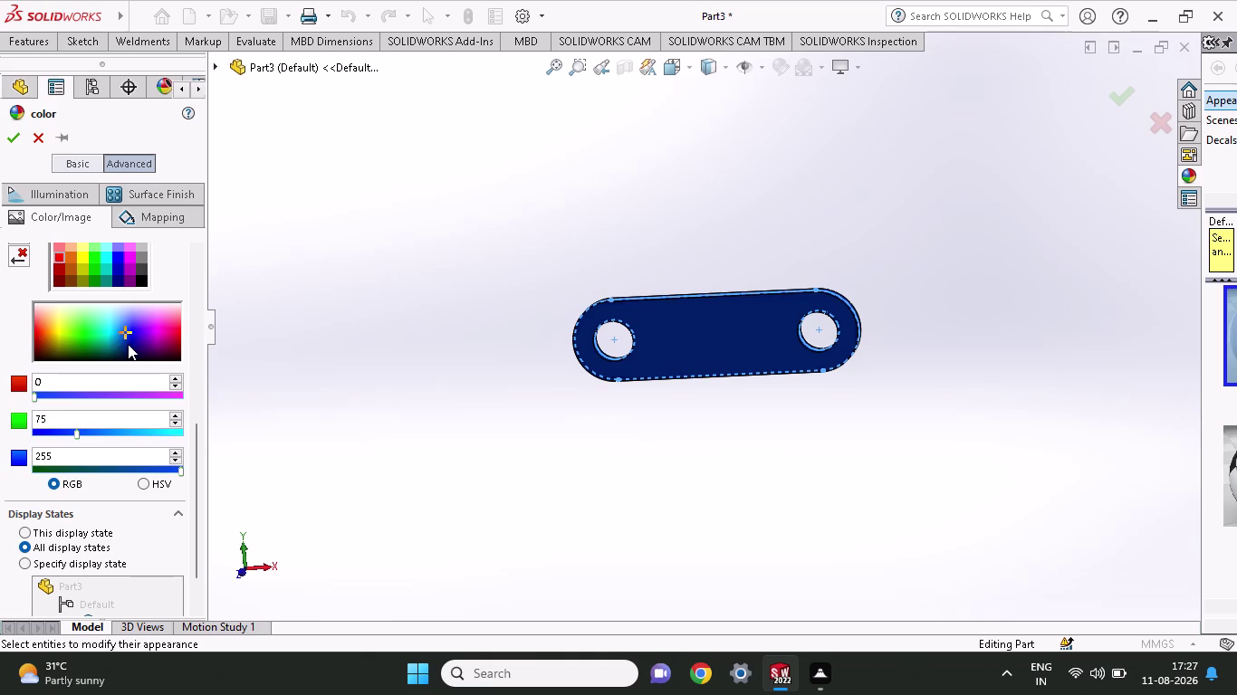
click(100, 325)
middle_drag(549, 269, 544, 428)
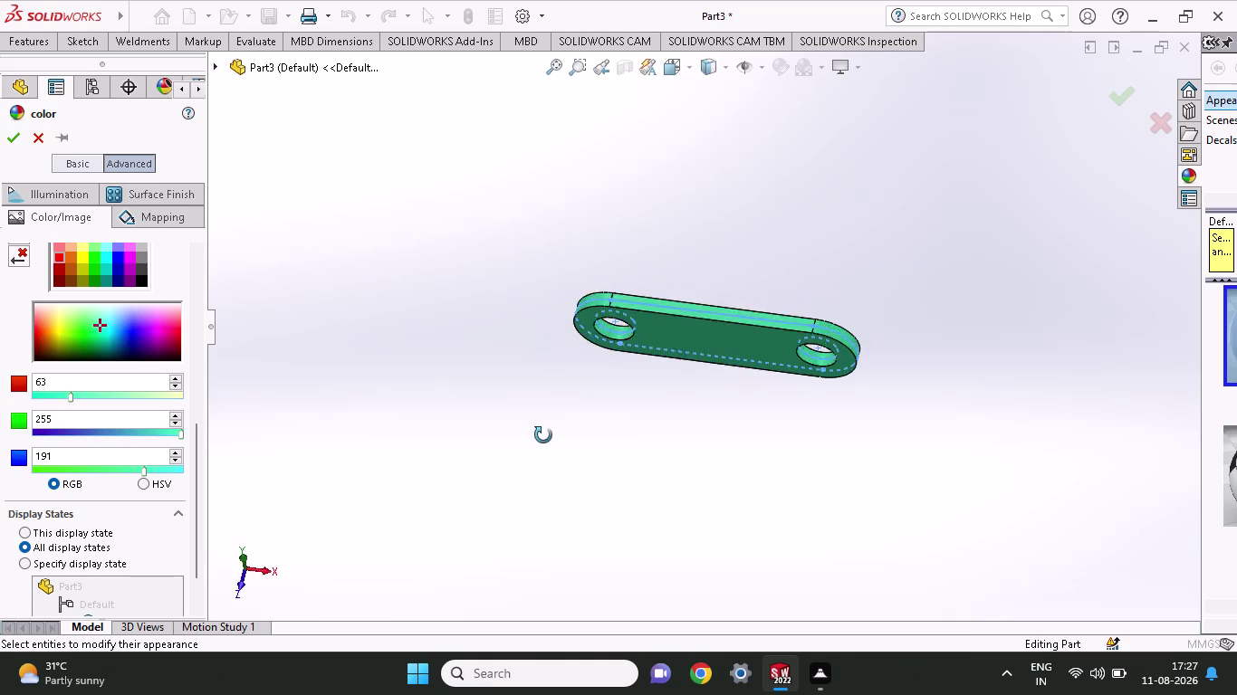
middle_drag(544, 428, 584, 293)
click(14, 136)
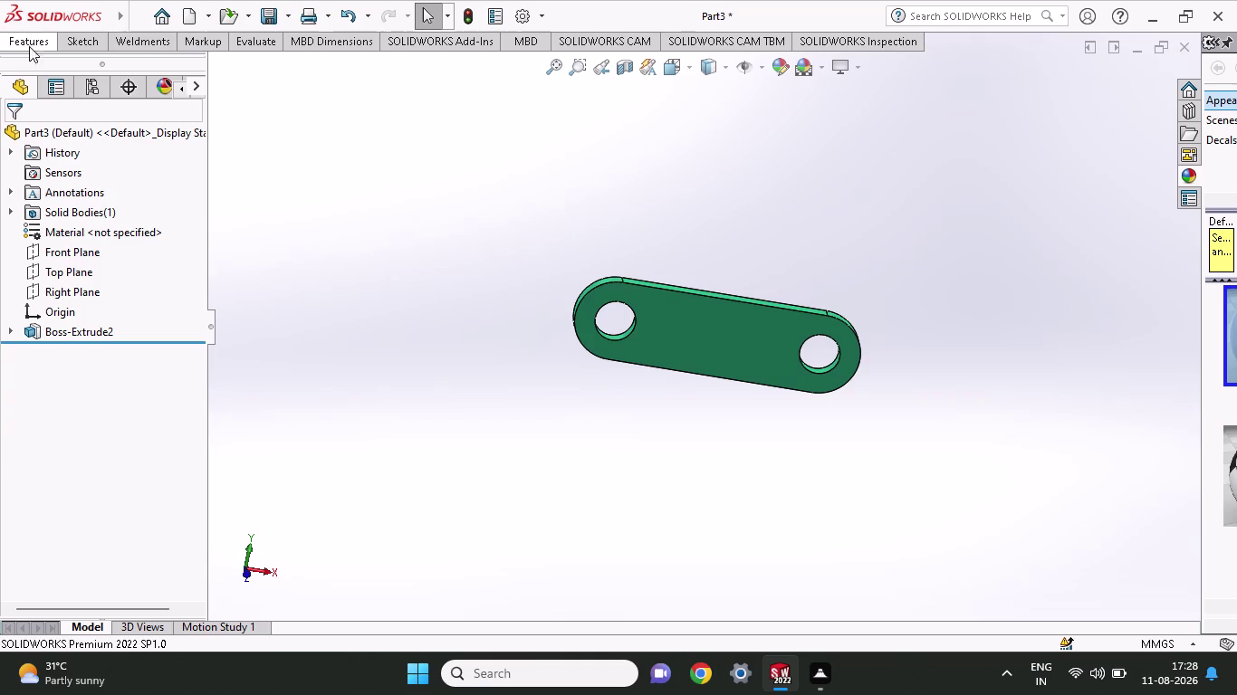
Start a Save As for the link plate, which suggests the name assembly p-1.
click(45, 39)
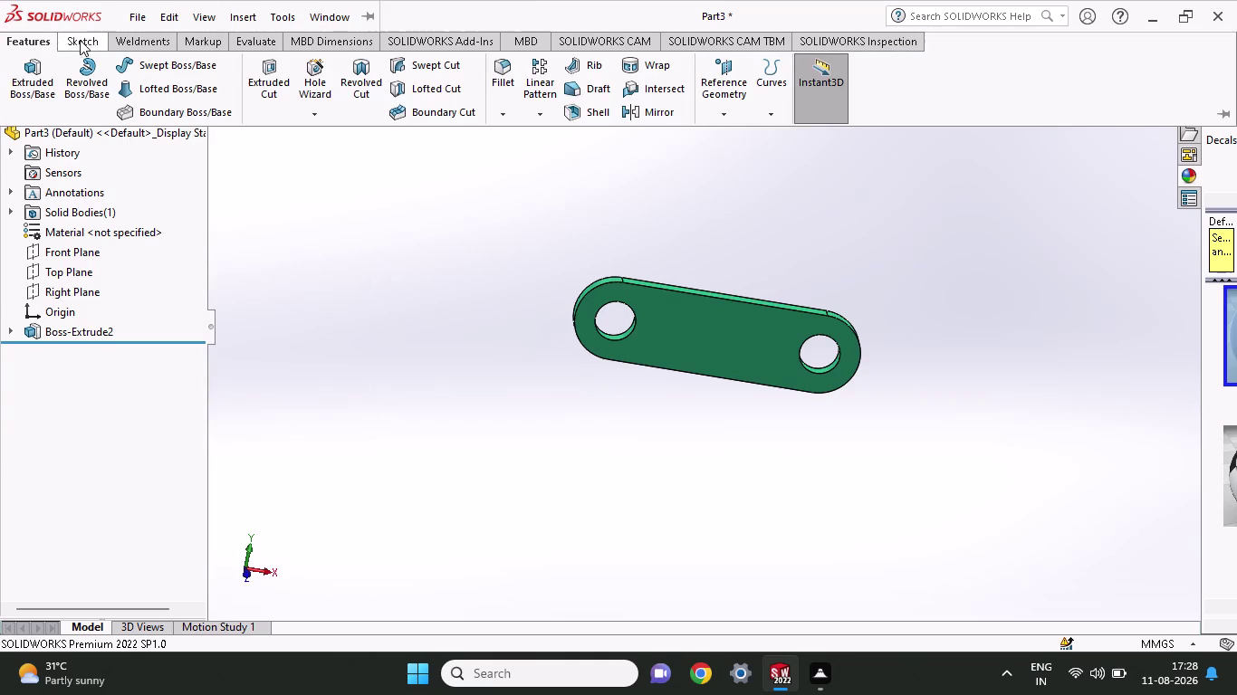
click(82, 41)
click(132, 22)
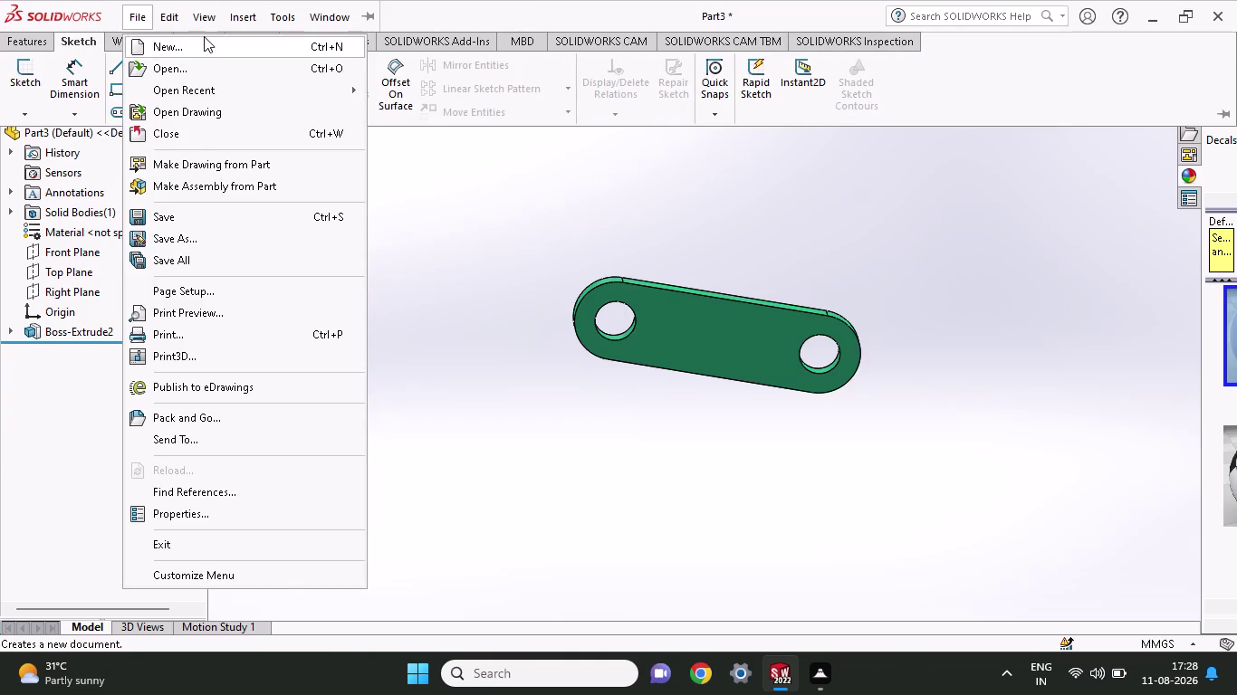
click(238, 236)
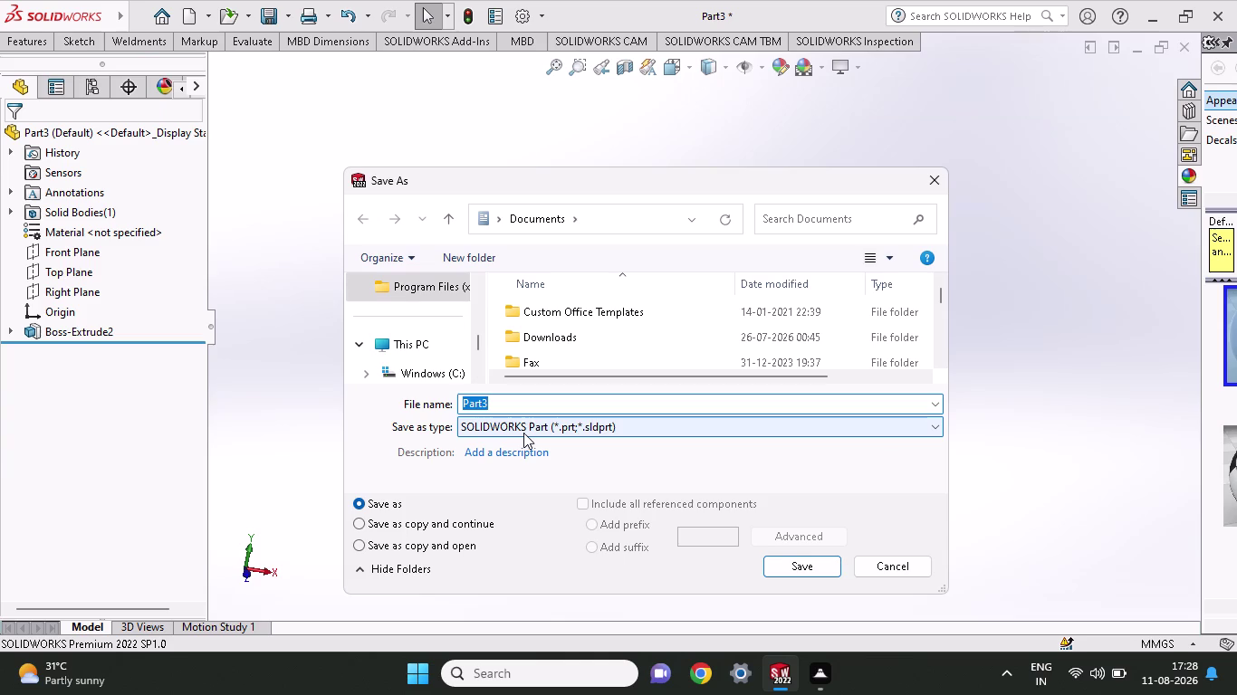
text(as)
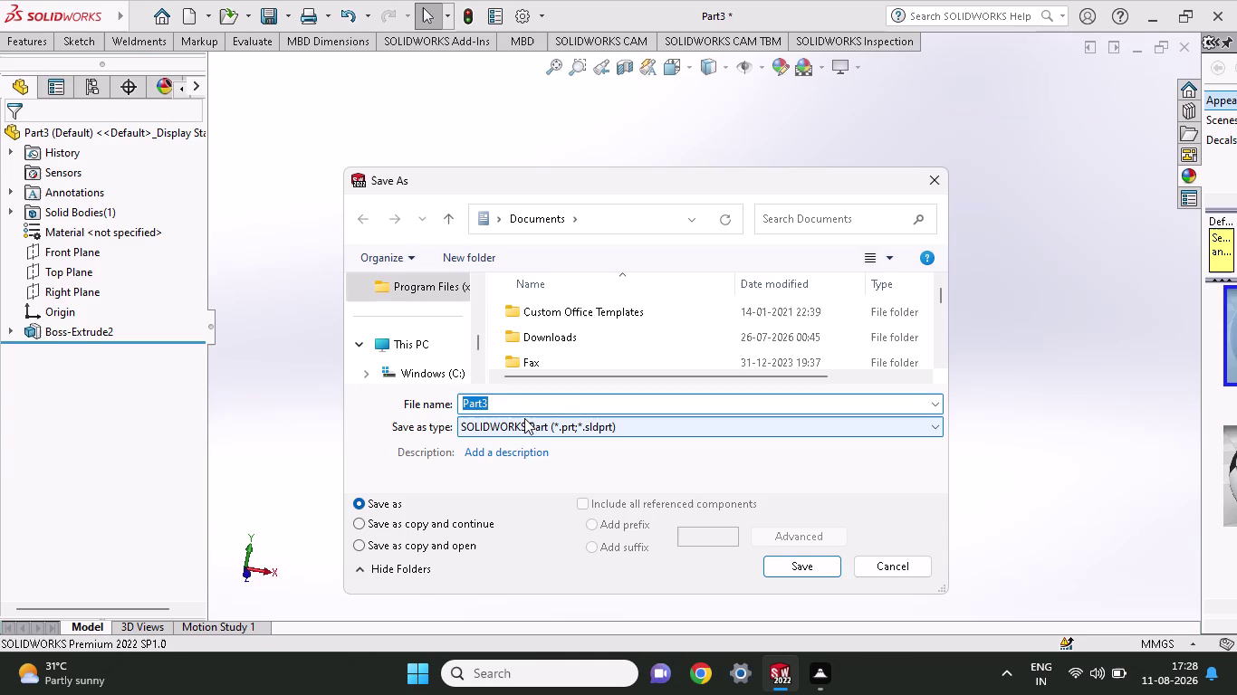
text(s)
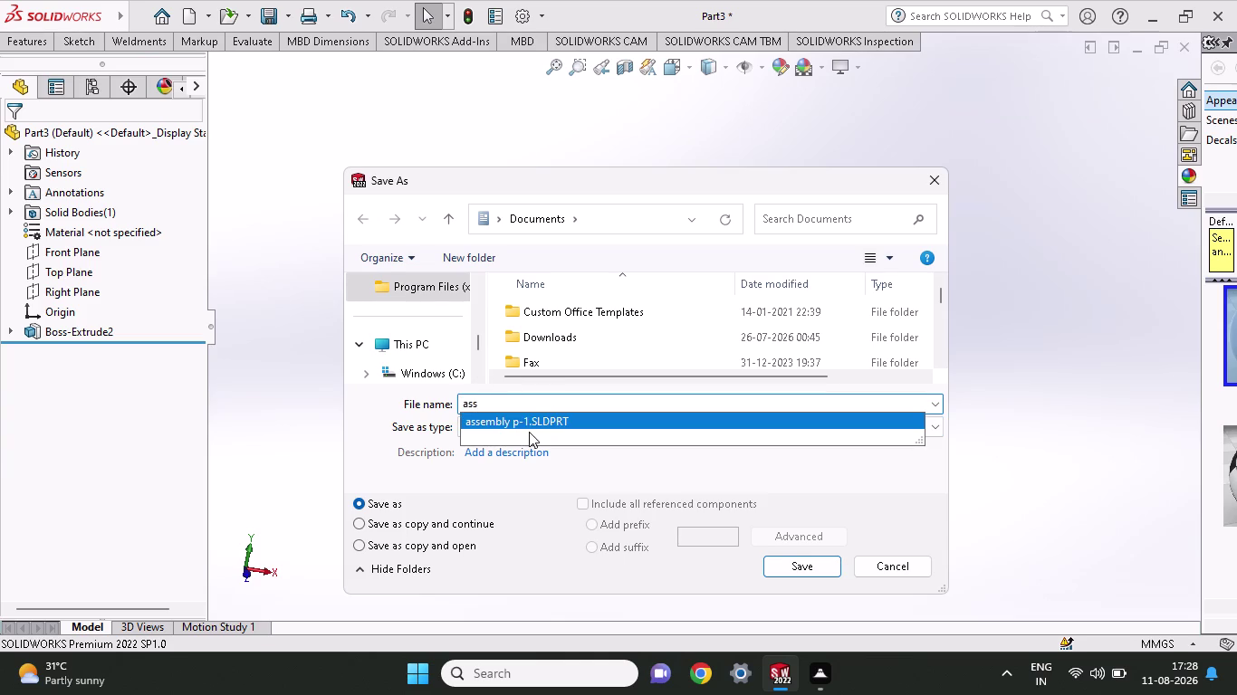
click(531, 428)
click(531, 426)
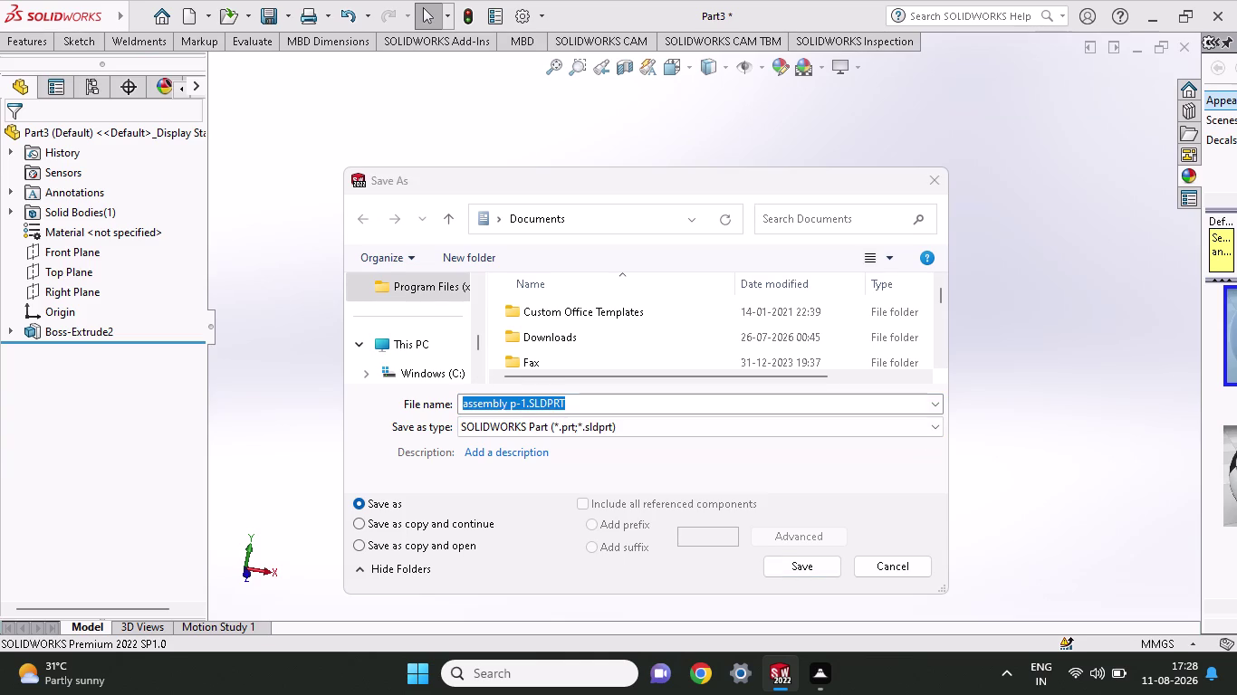
Change the file name to assembly p-2 and save the part.
click(590, 406)
key(BackSpace)
key(BackSpace)
key(BackSpace)
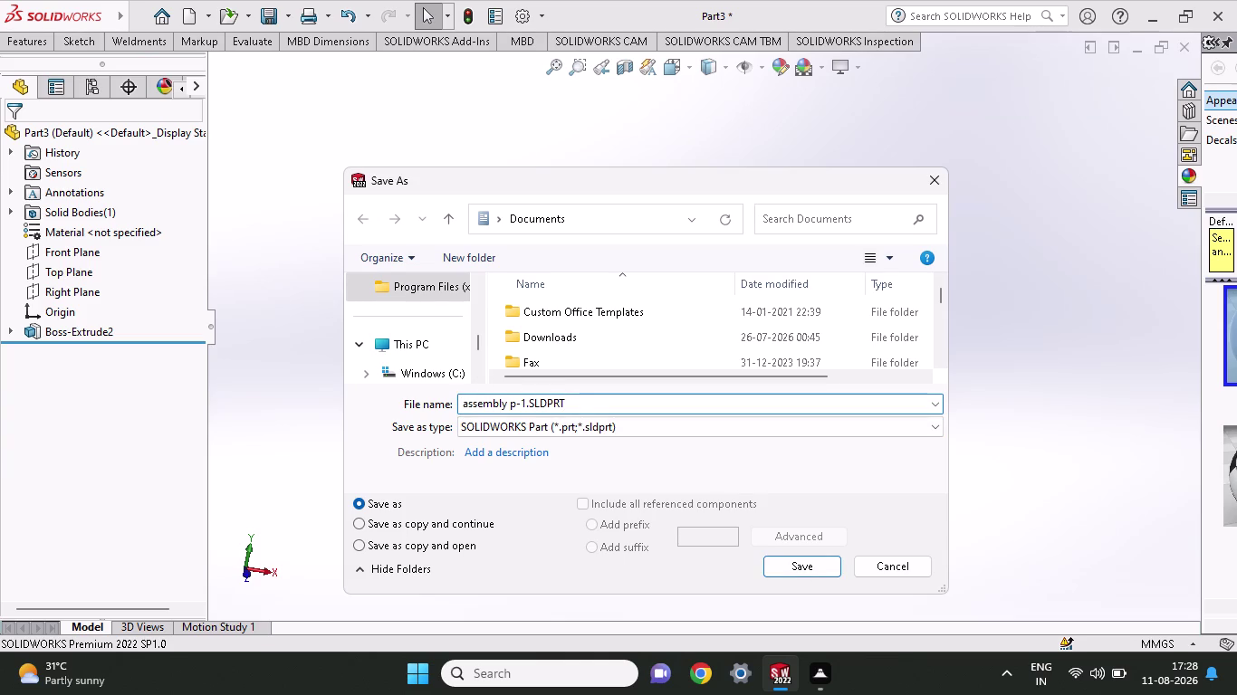
key(BackSpace)
key(BackSpace)
key(BackSpace)
key(BackSpace)
key(BackSpace)
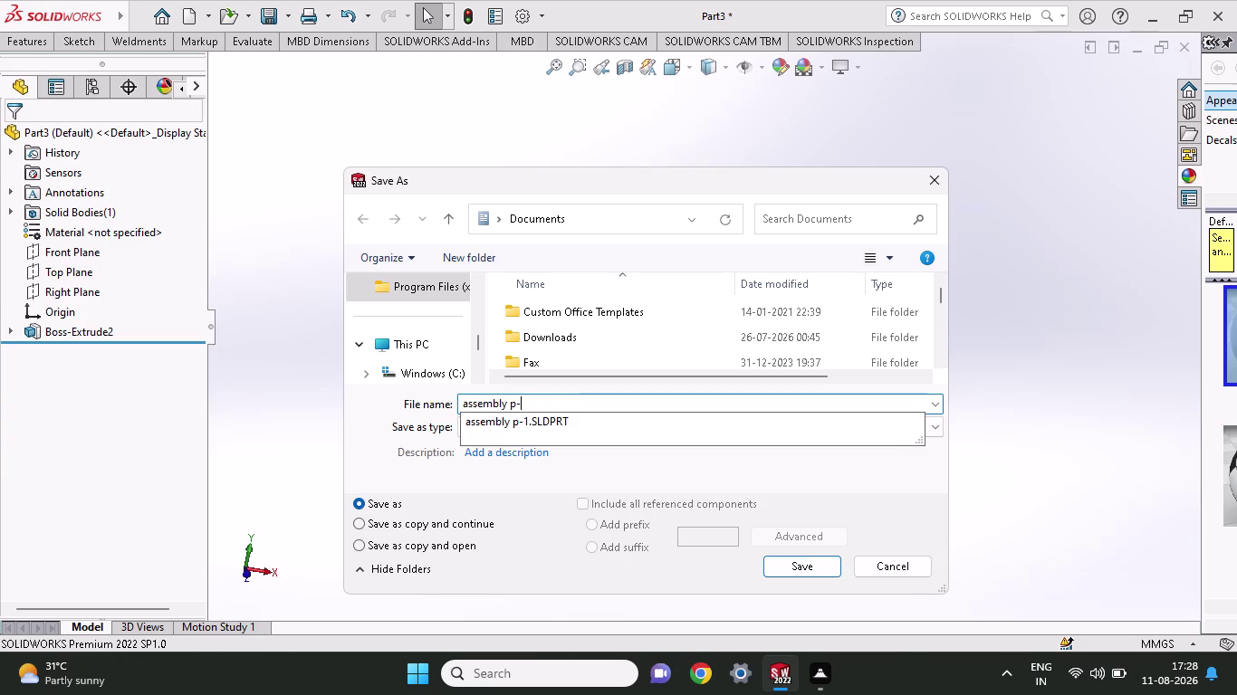
key(2)
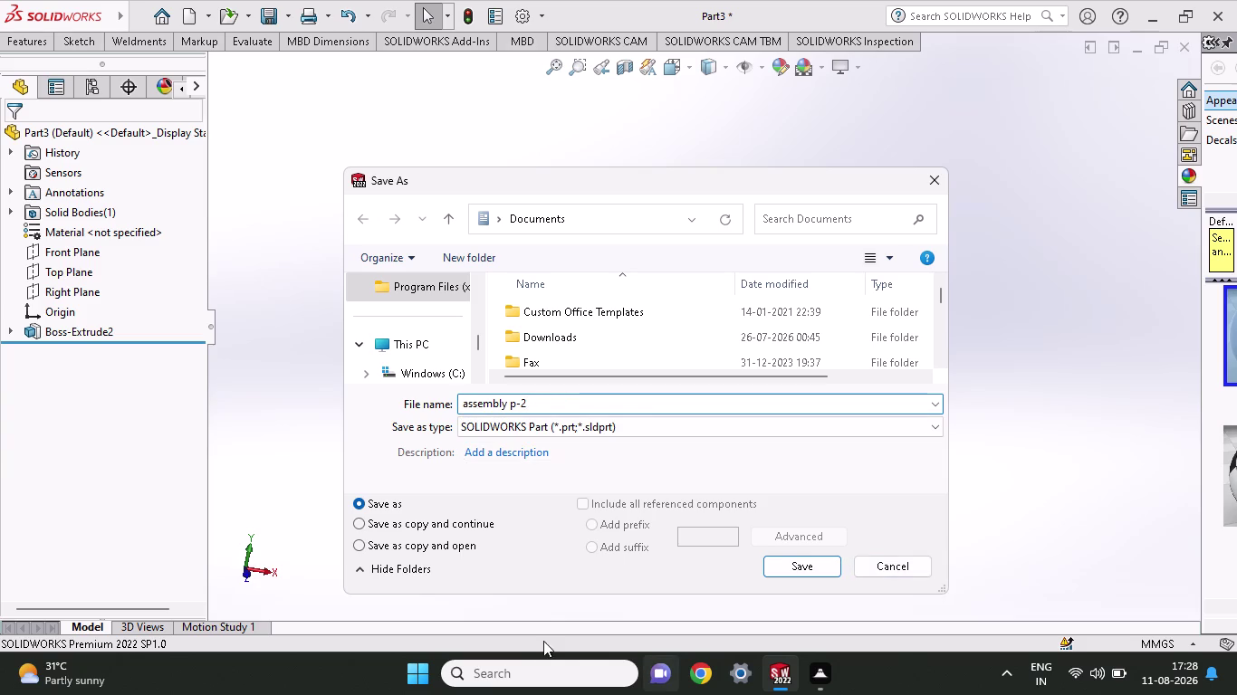
click(817, 571)
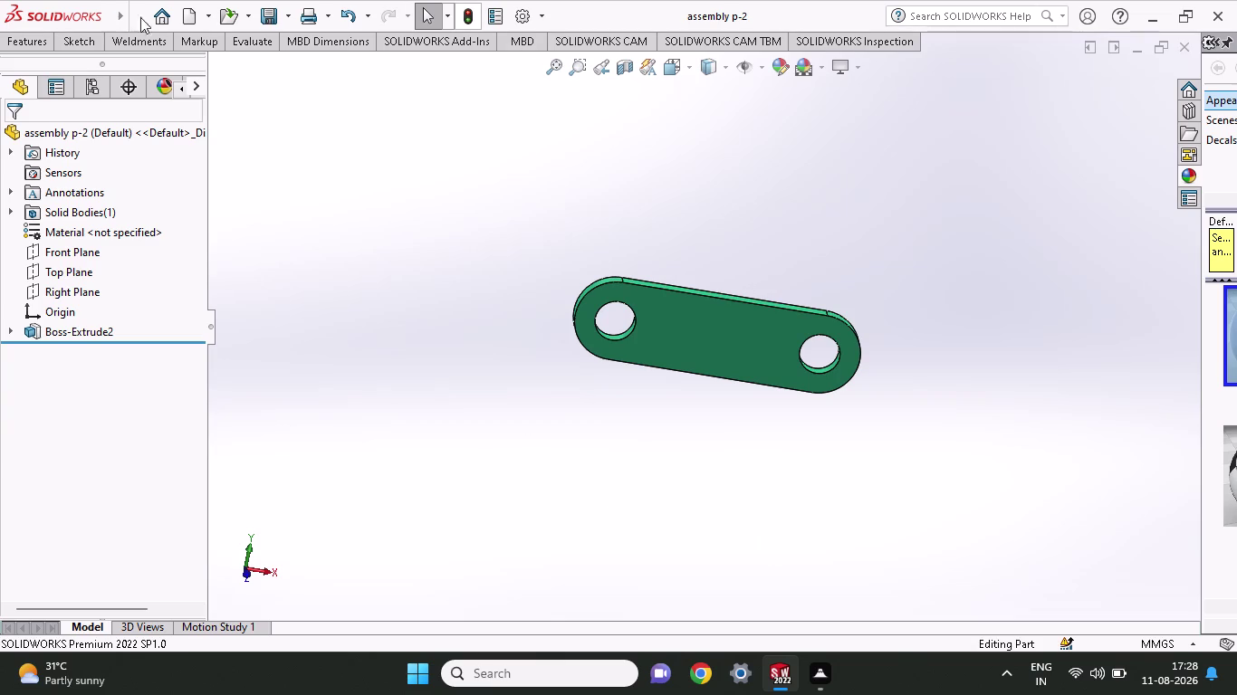
Create a new blank part document.
click(180, 18)
click(476, 347)
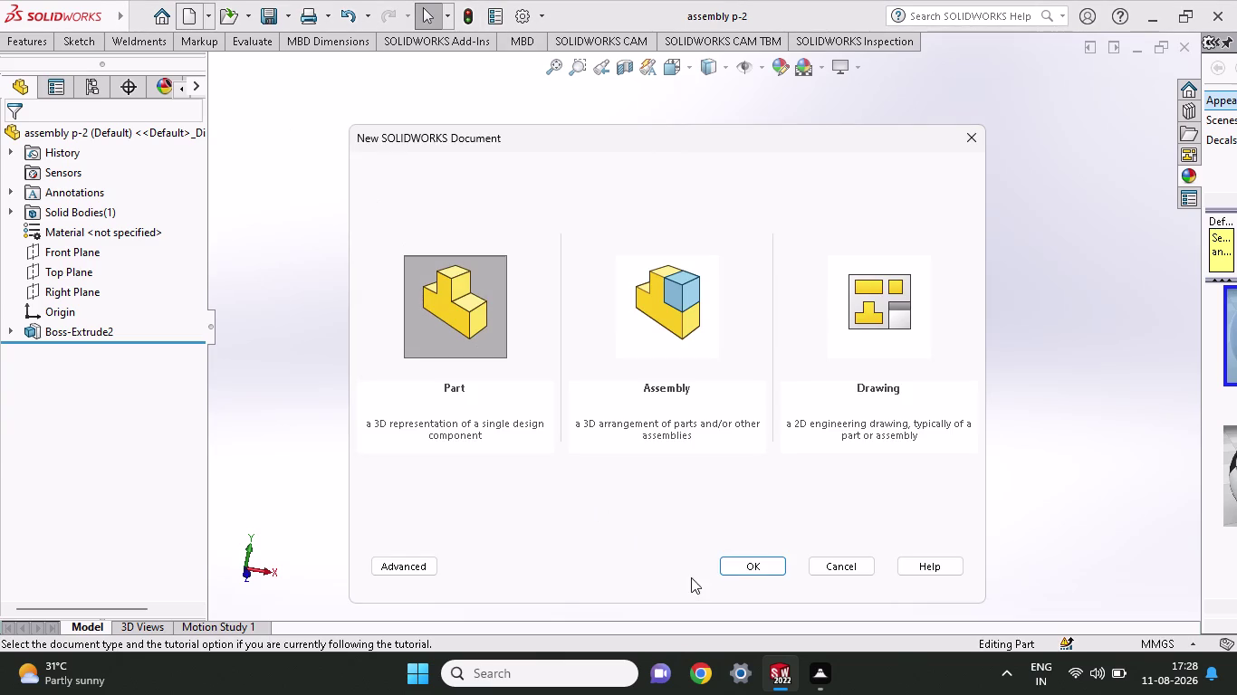
click(766, 565)
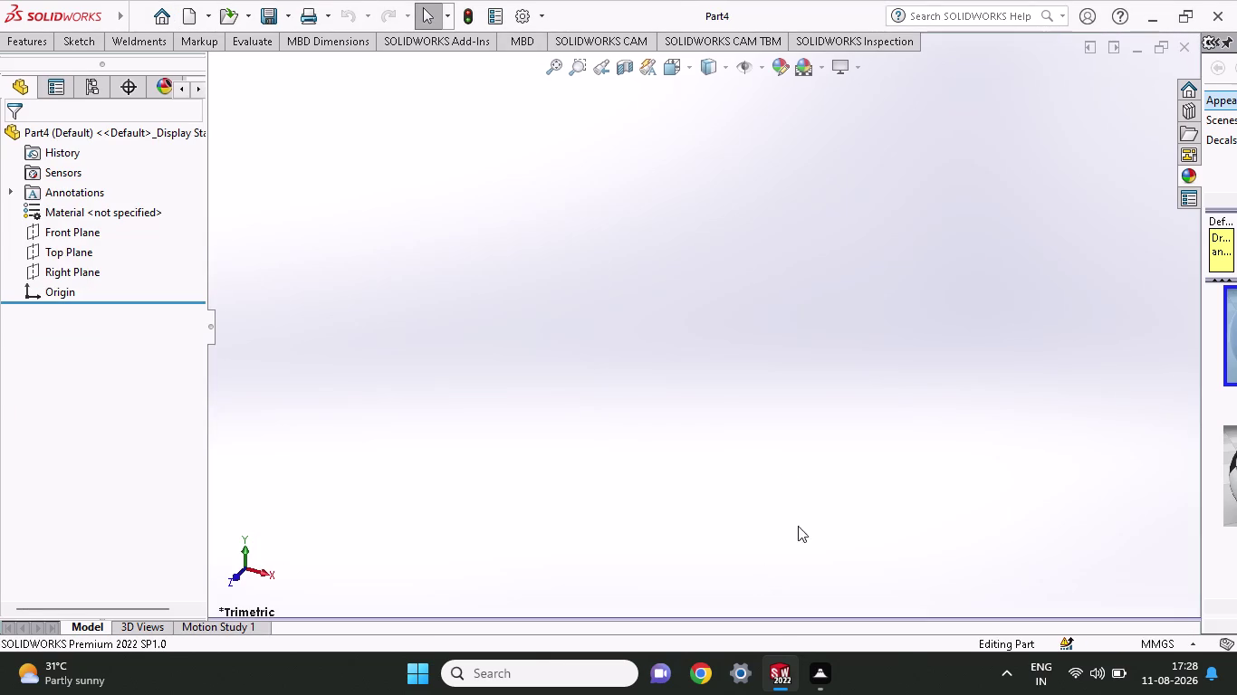
Start a sketch on the part's Front Plane.
click(75, 231)
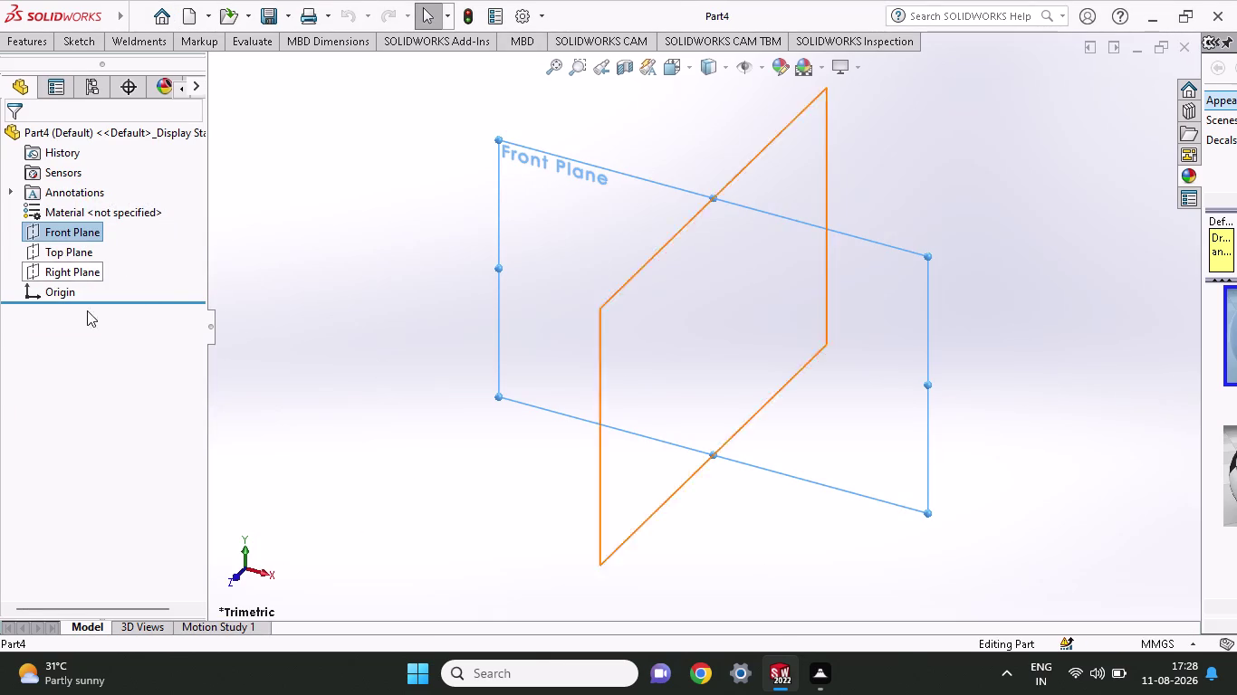
right_click(52, 235)
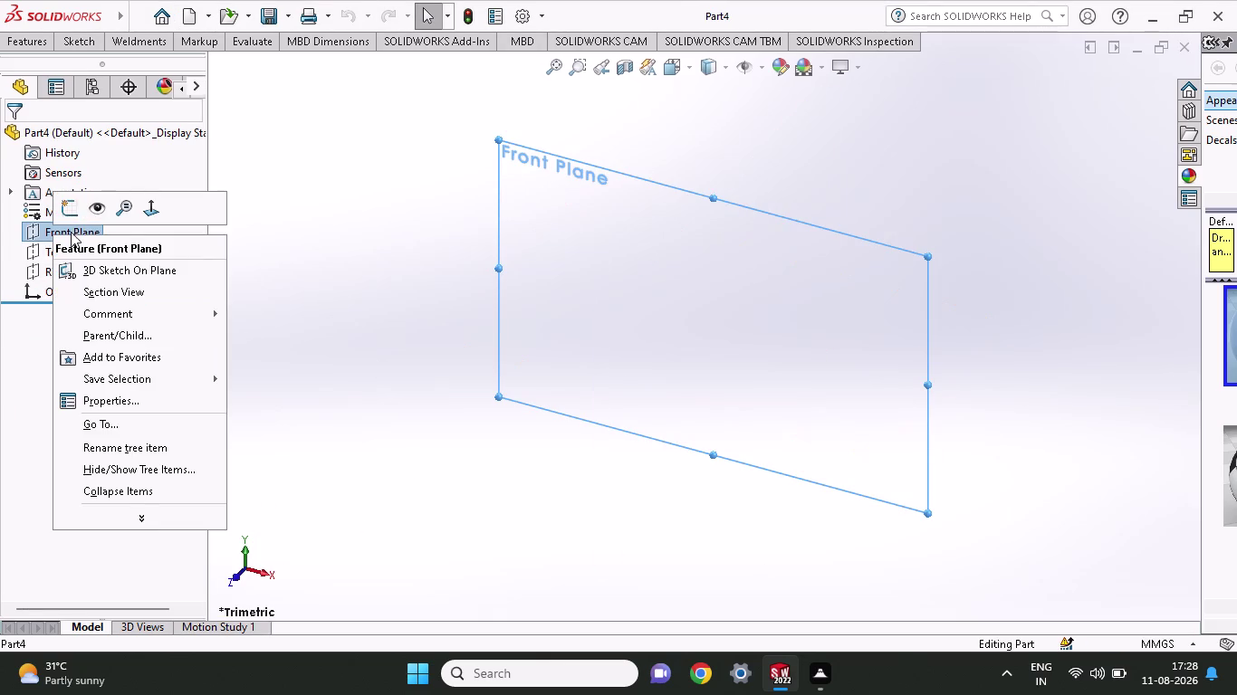
click(72, 217)
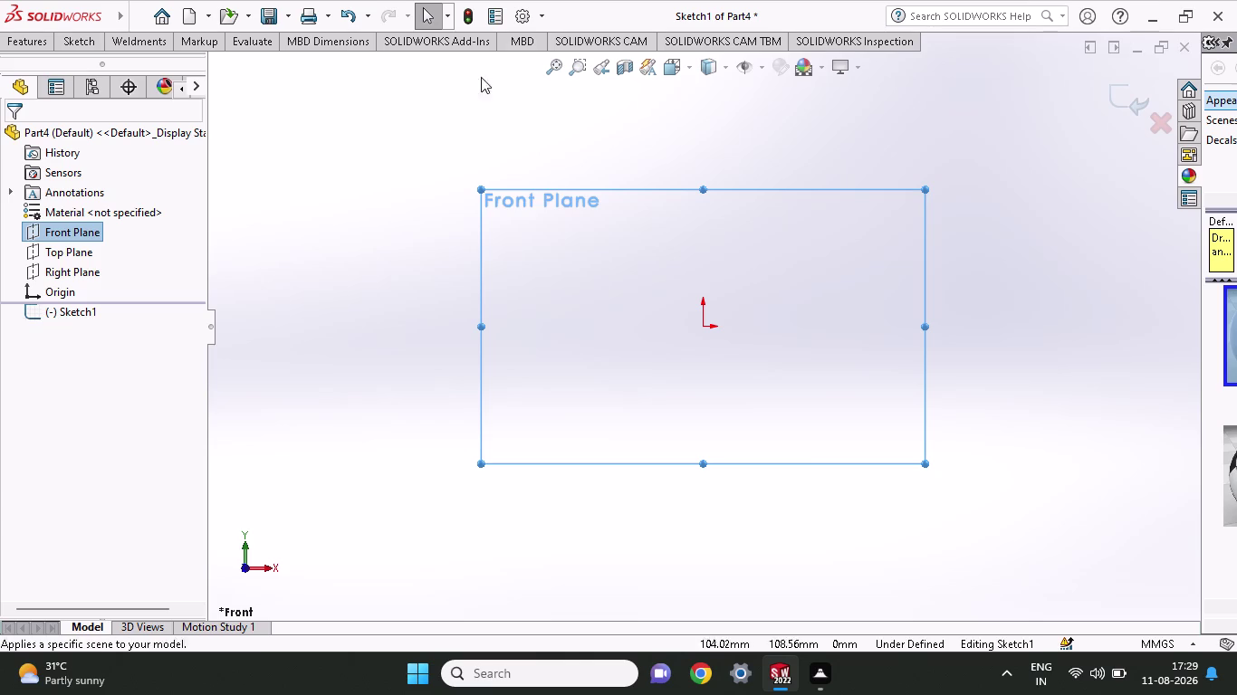
Draw a horizontal centreline across the sketch and end the chain.
click(80, 44)
click(139, 72)
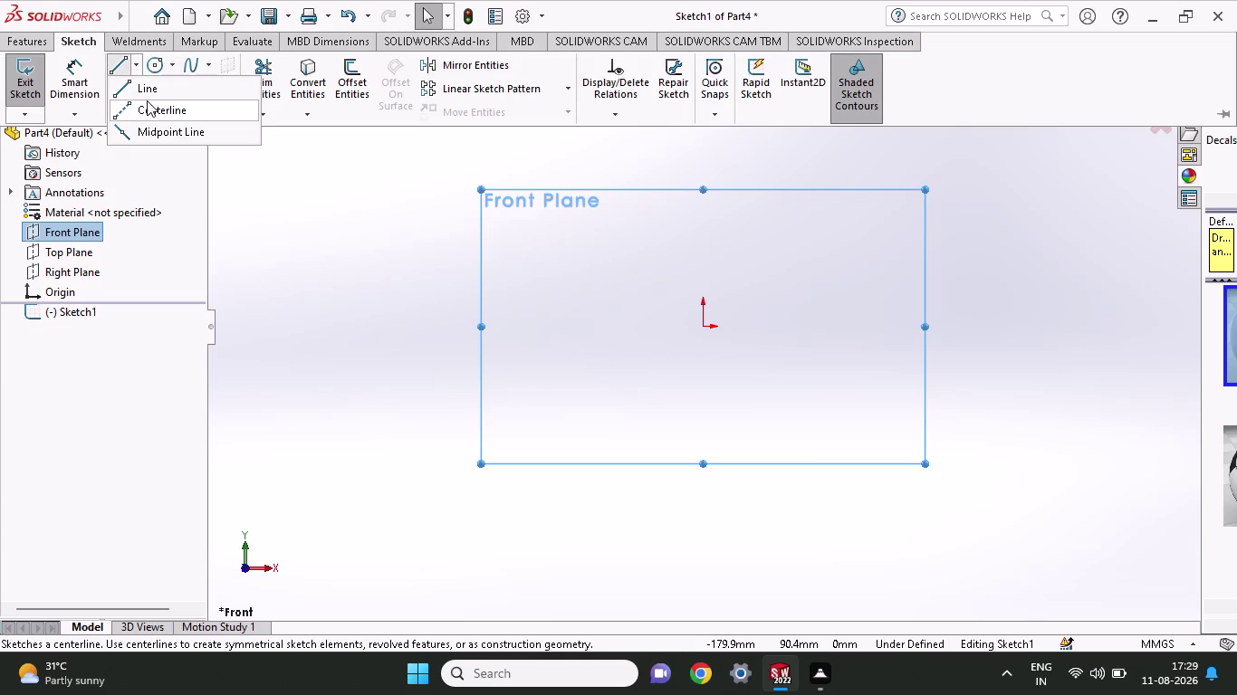
click(147, 103)
click(705, 329)
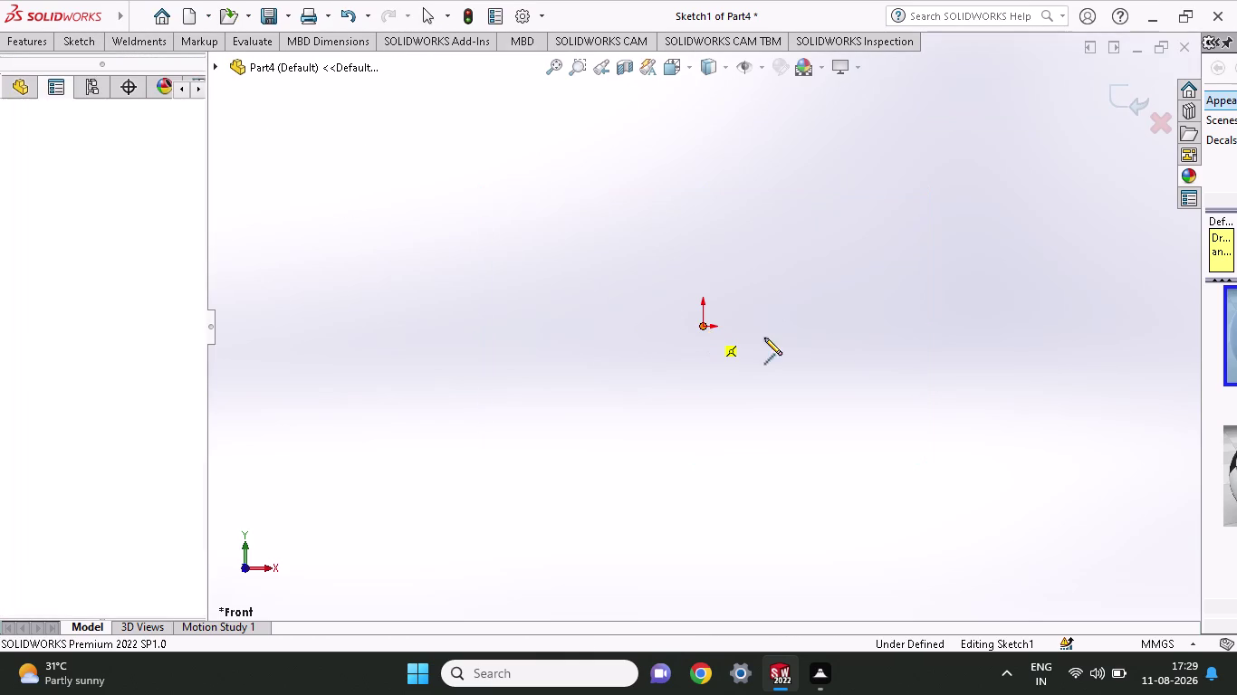
click(917, 331)
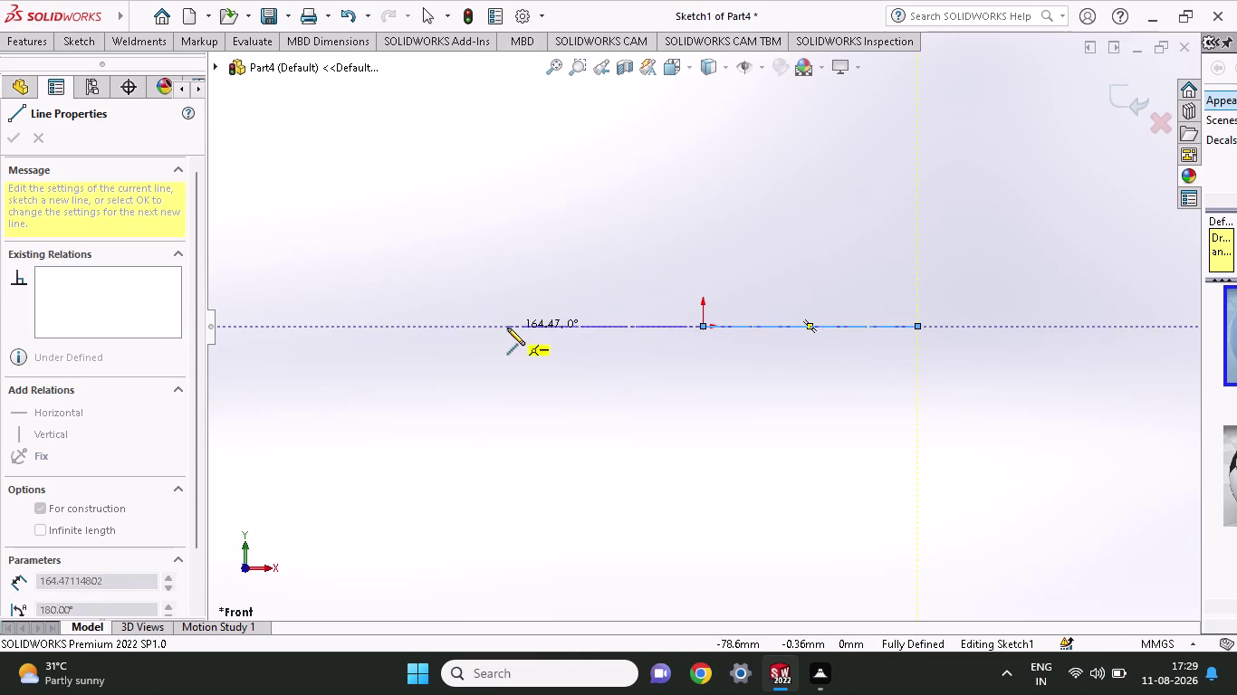
click(507, 328)
right_click(406, 258)
click(454, 268)
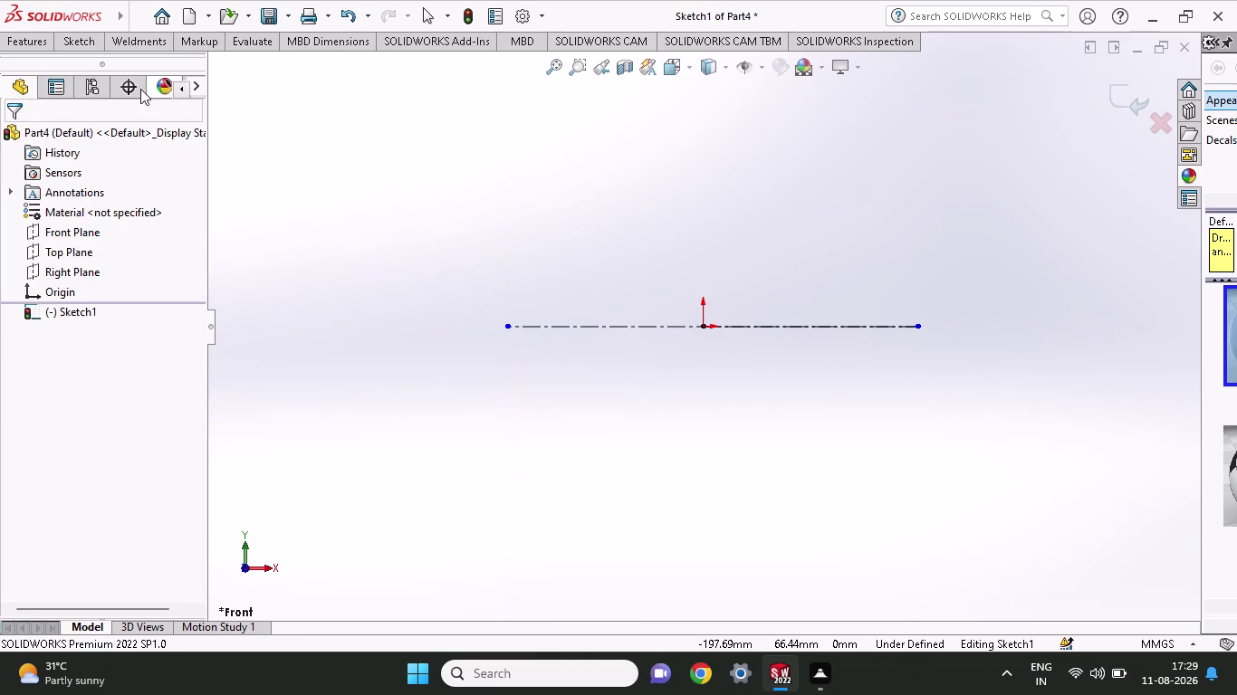
Sketch the closed stepped half-profile above the centreline, chamfered at both ends.
click(59, 42)
click(116, 65)
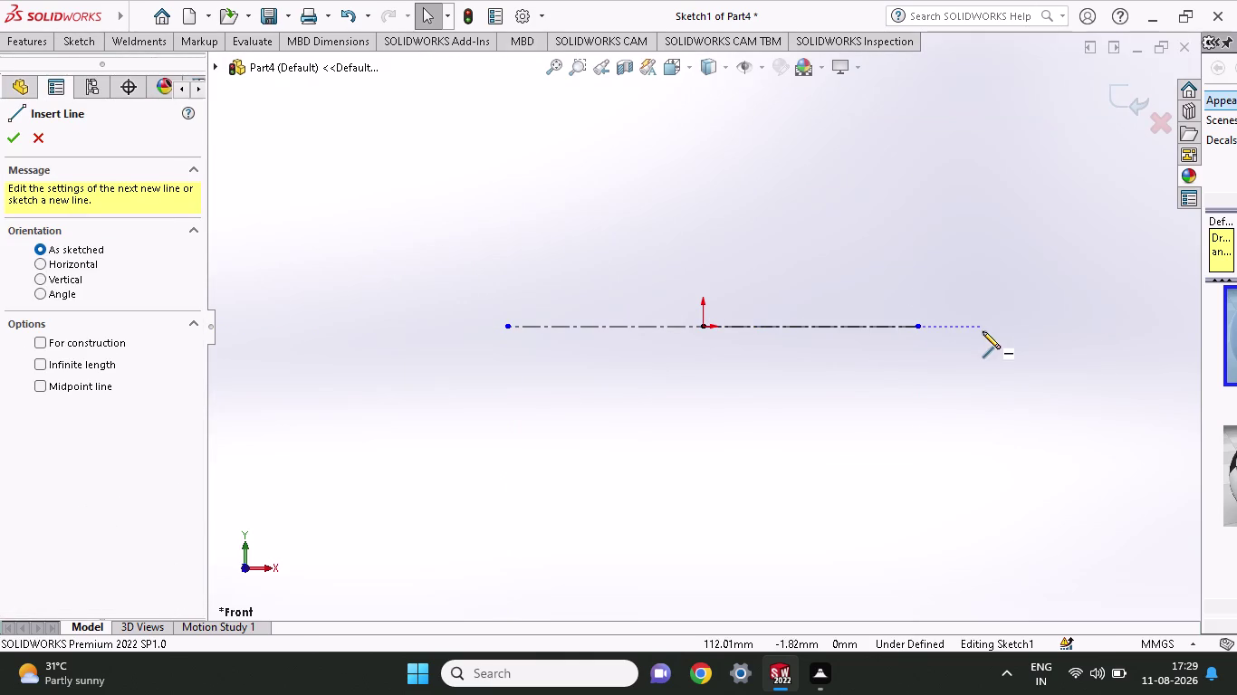
click(839, 327)
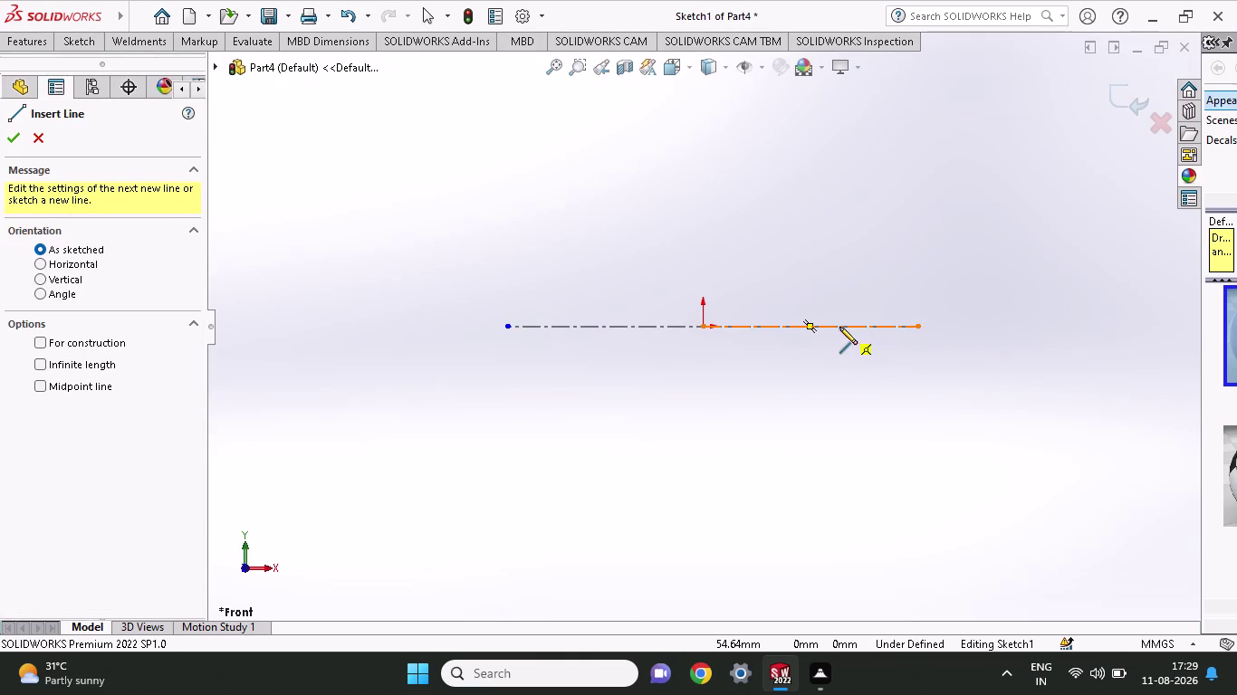
click(837, 271)
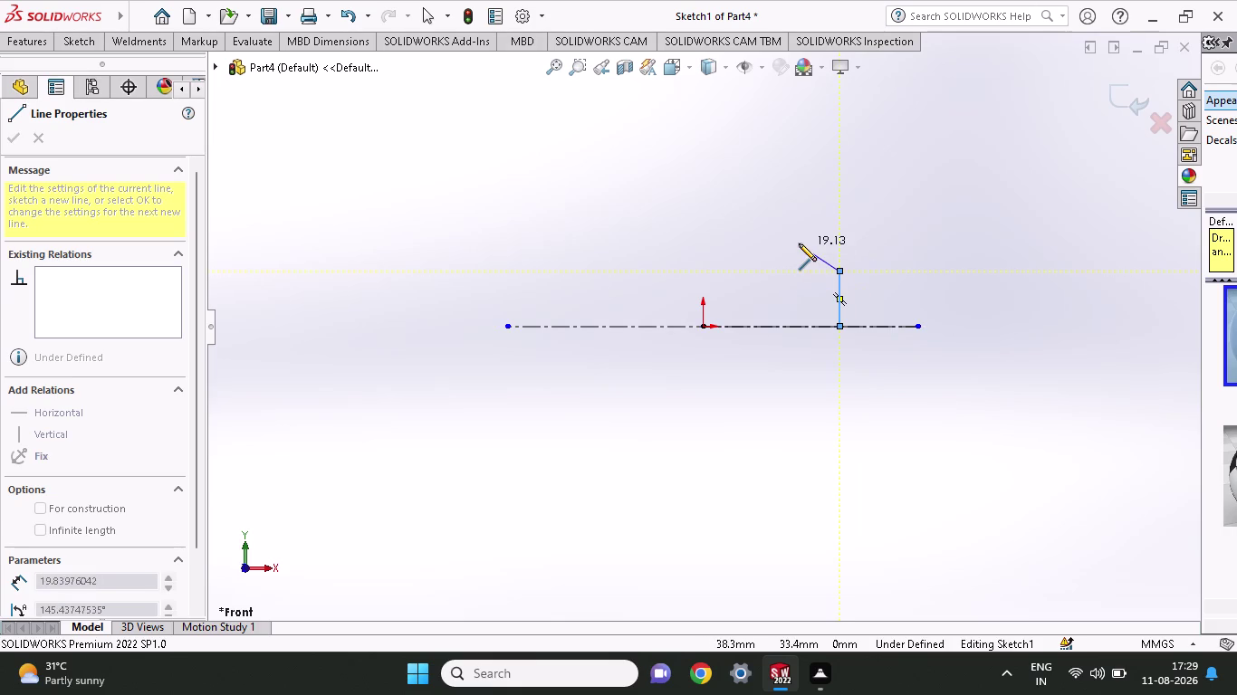
click(799, 243)
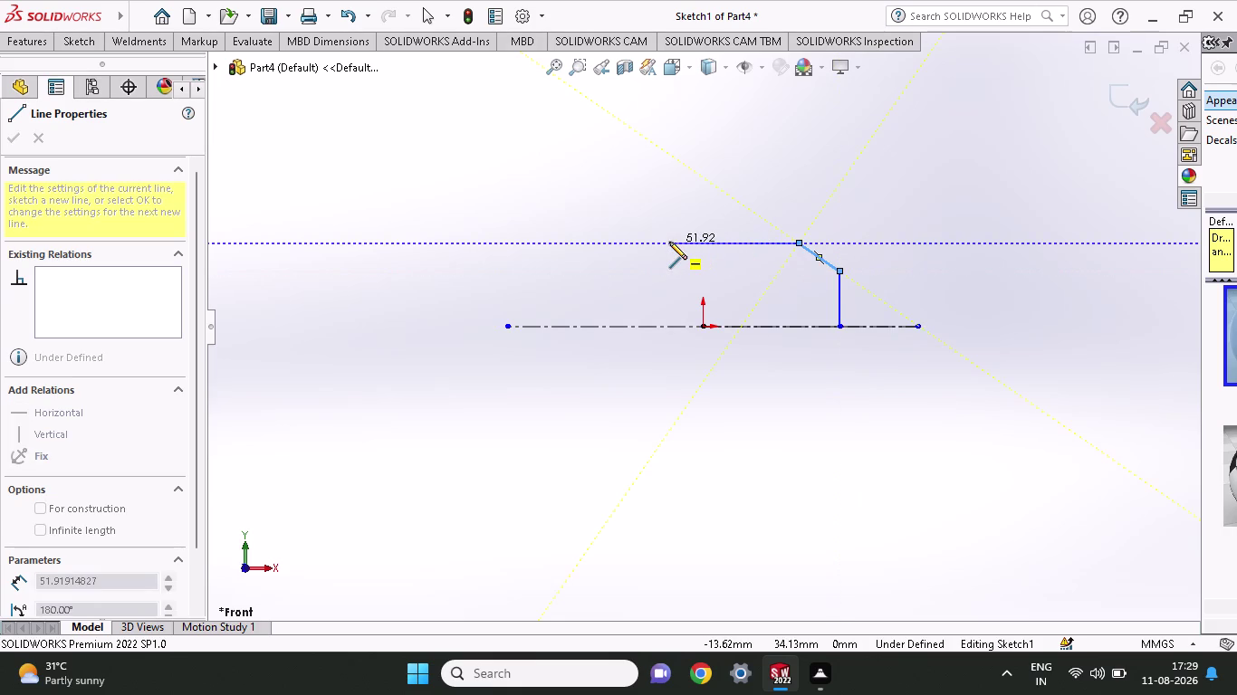
click(669, 242)
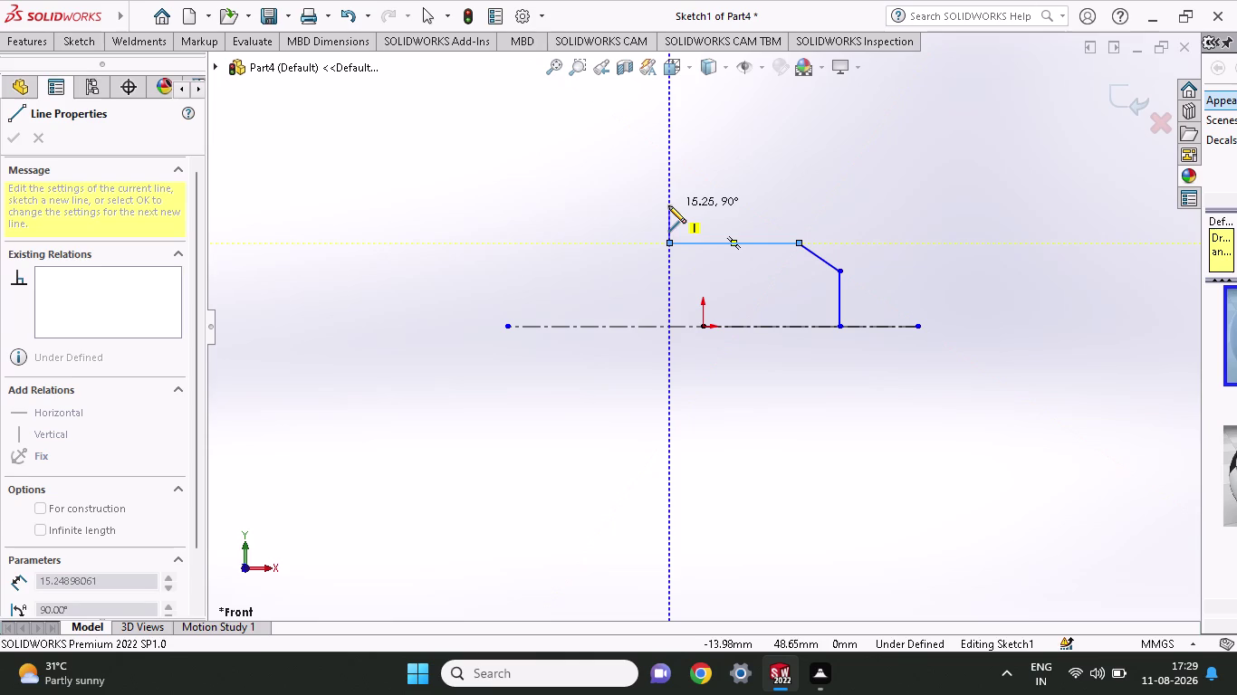
click(668, 201)
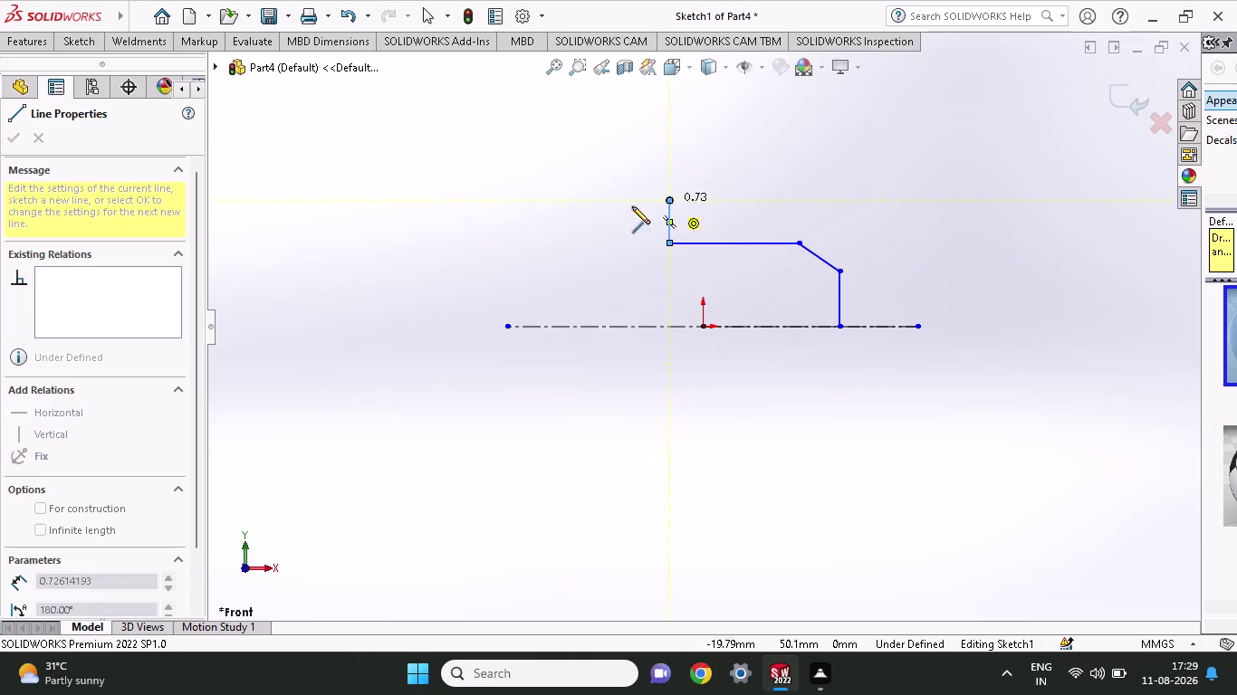
click(604, 204)
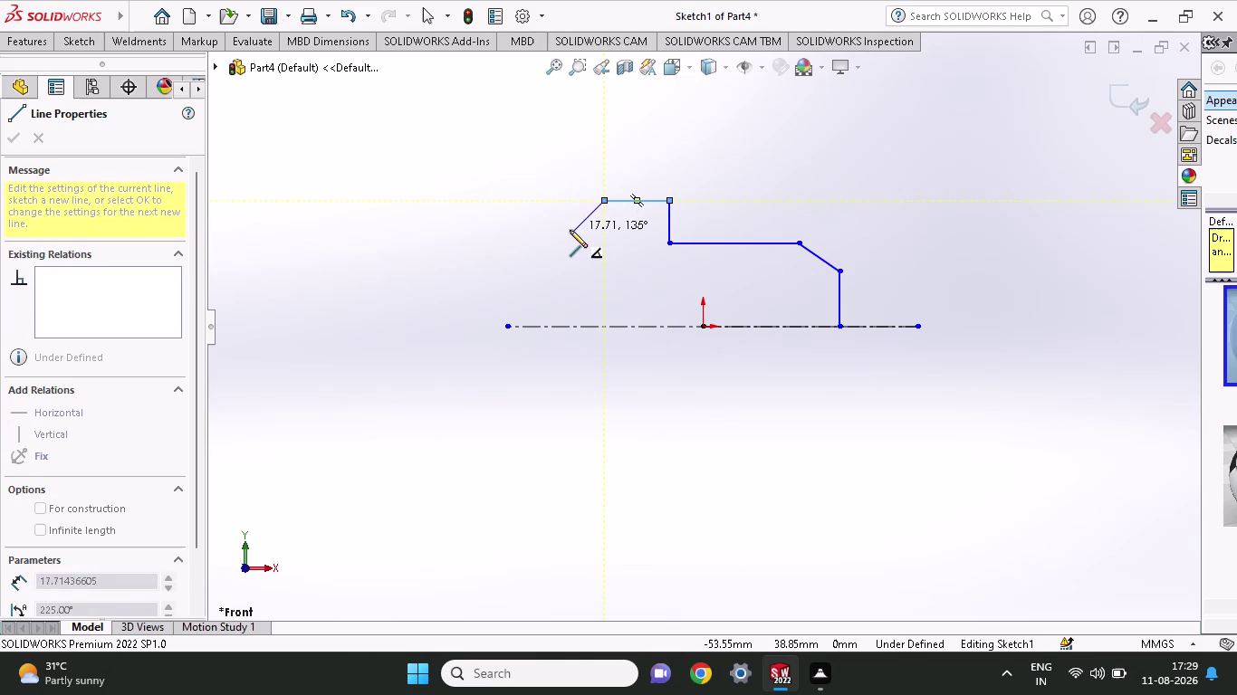
click(570, 230)
click(570, 321)
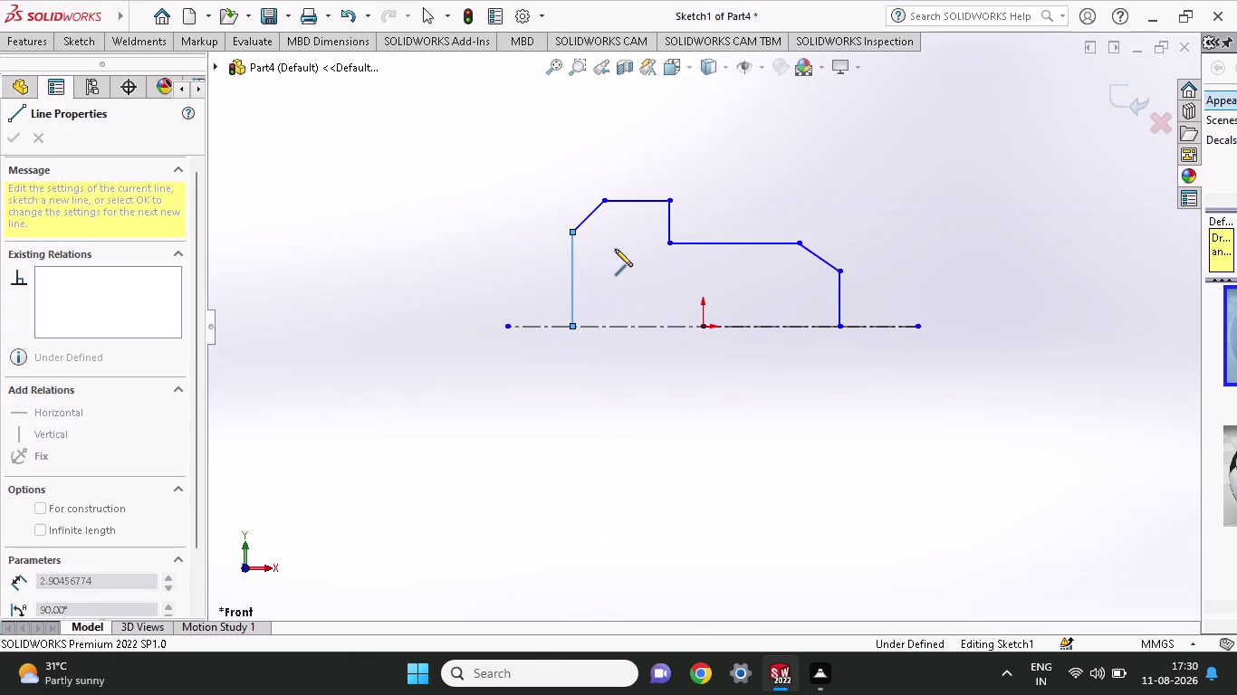
right_click(747, 122)
click(776, 137)
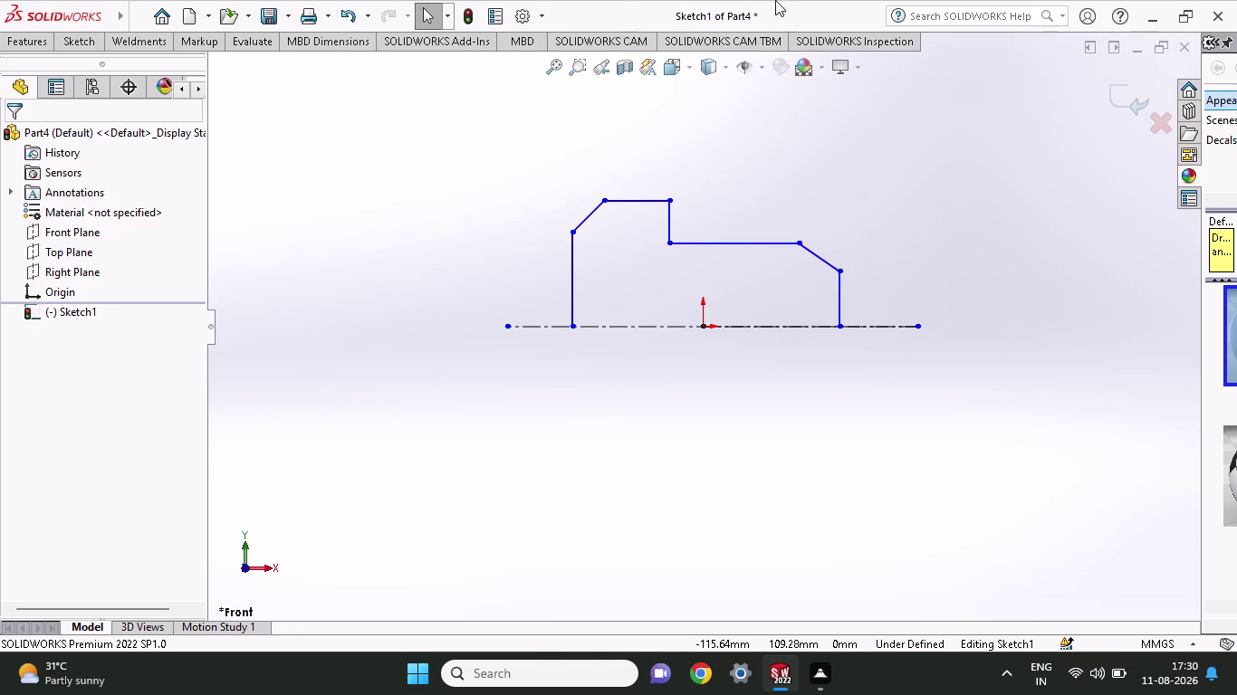
Drop vertical lines from the left corner and the step corner to the centreline.
click(70, 49)
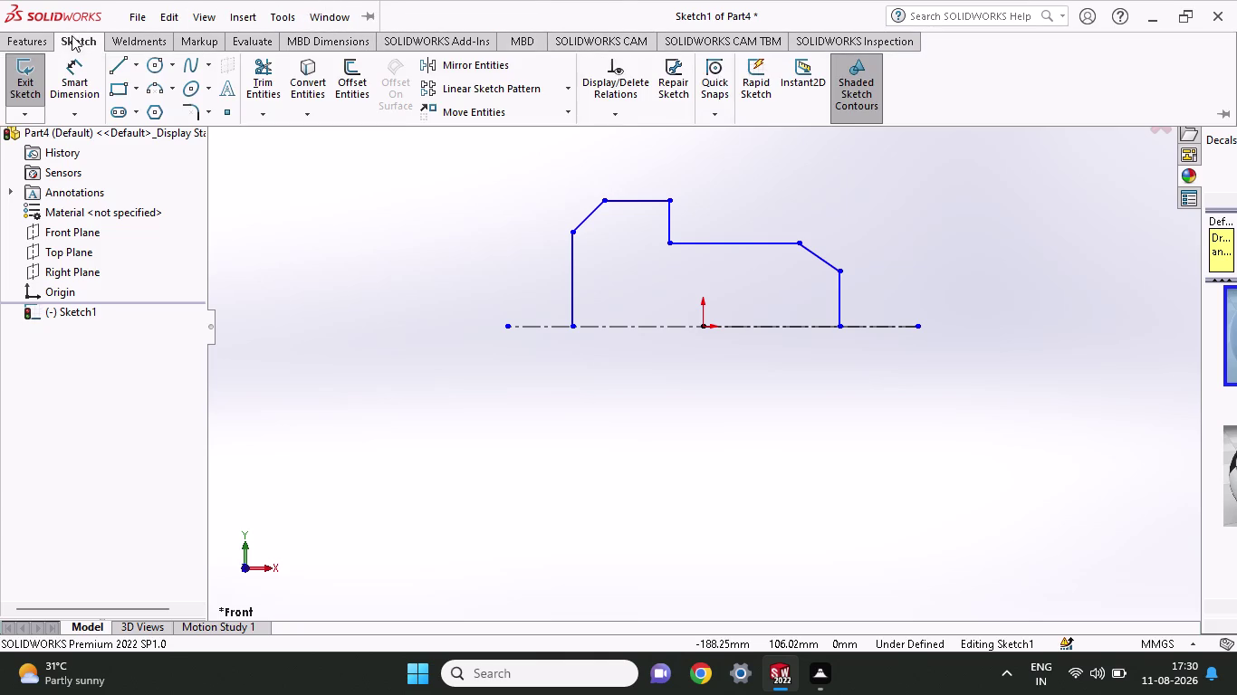
click(123, 71)
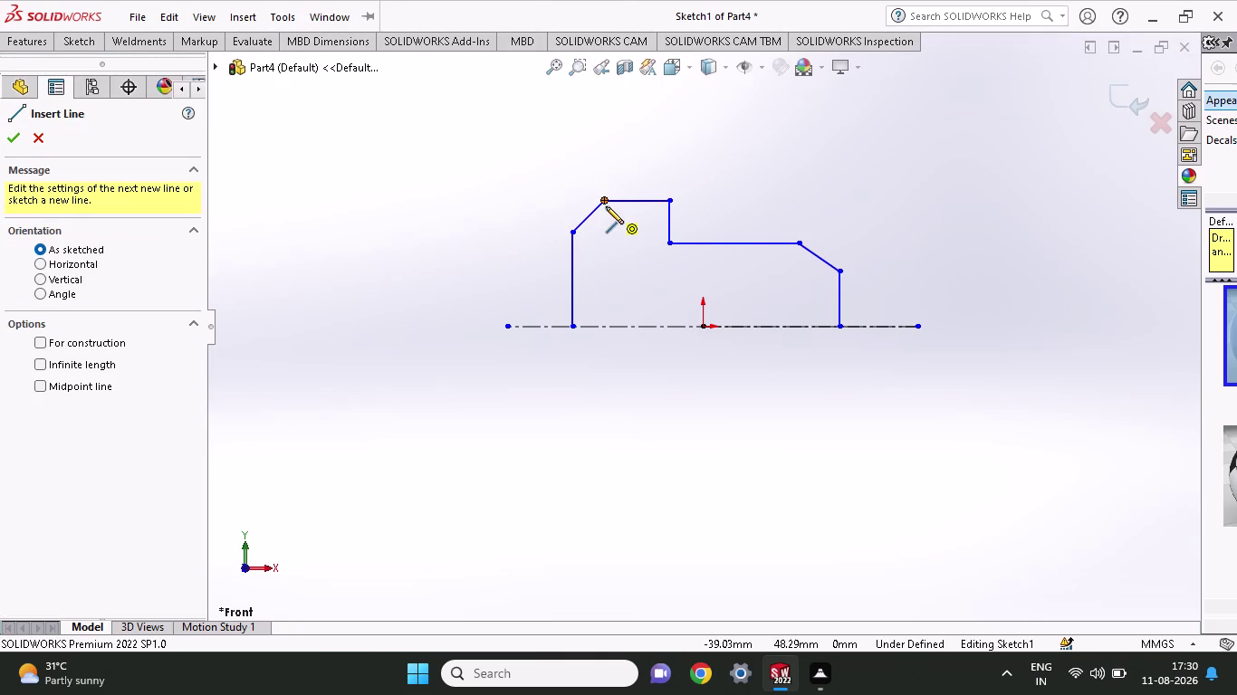
click(606, 207)
click(604, 325)
right_click(627, 273)
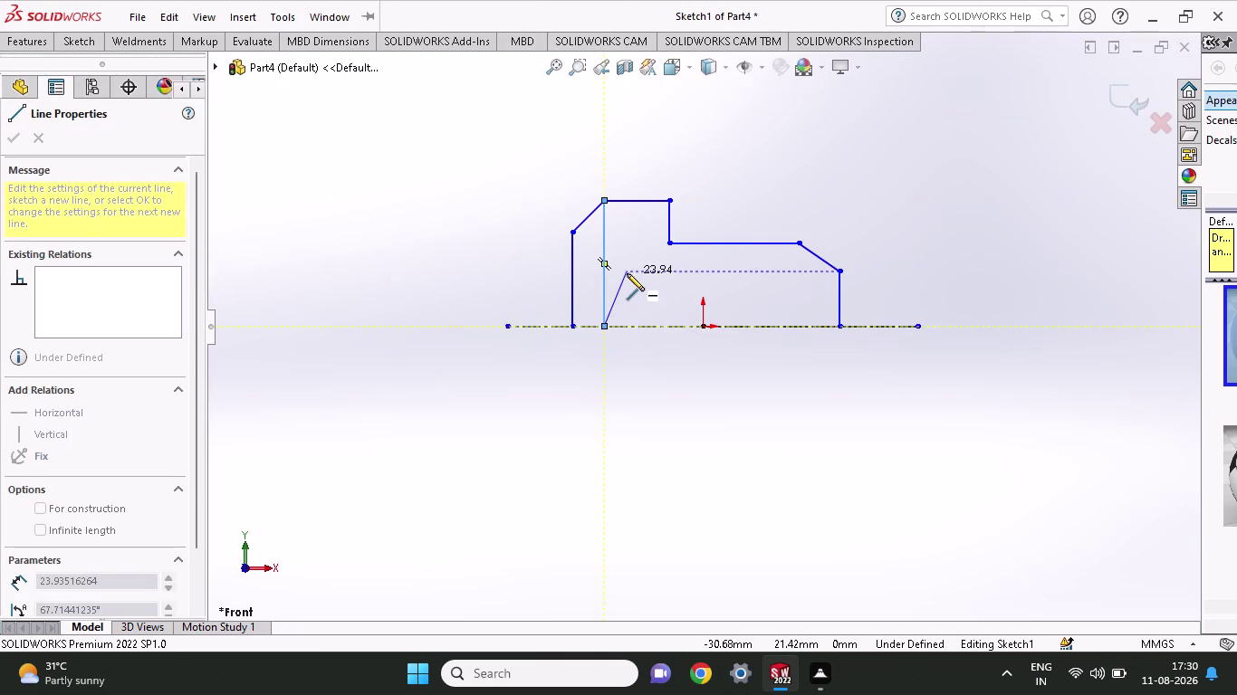
click(648, 286)
click(71, 40)
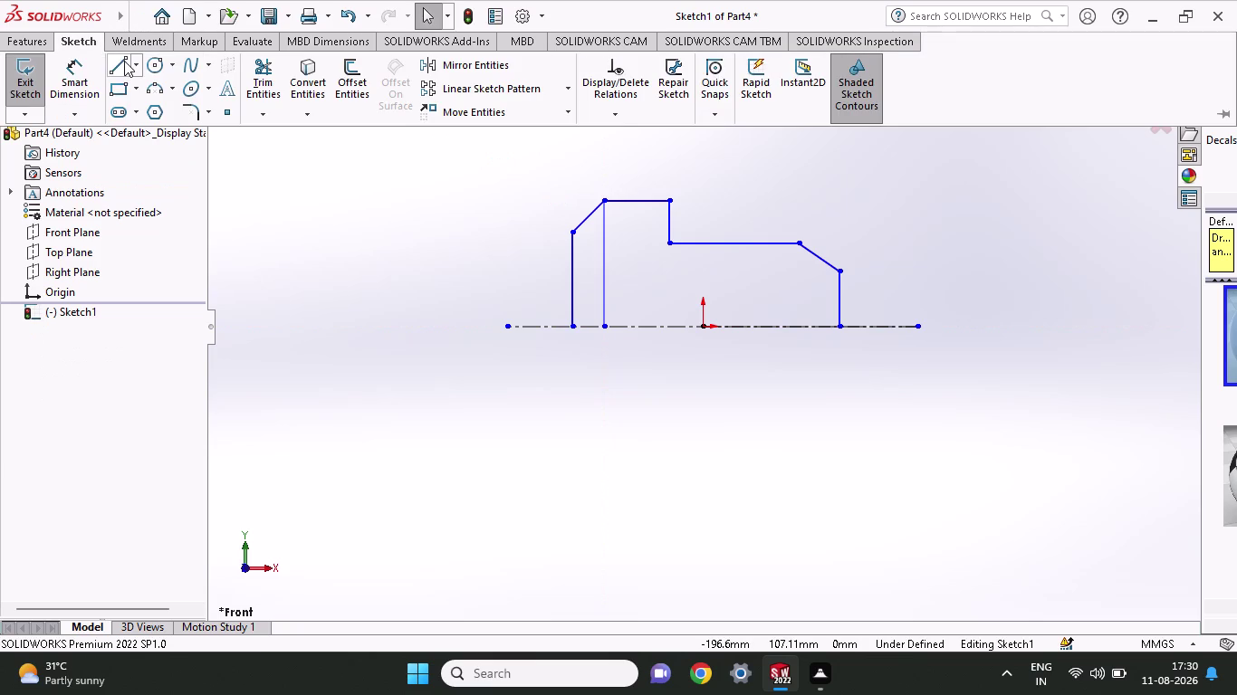
click(124, 60)
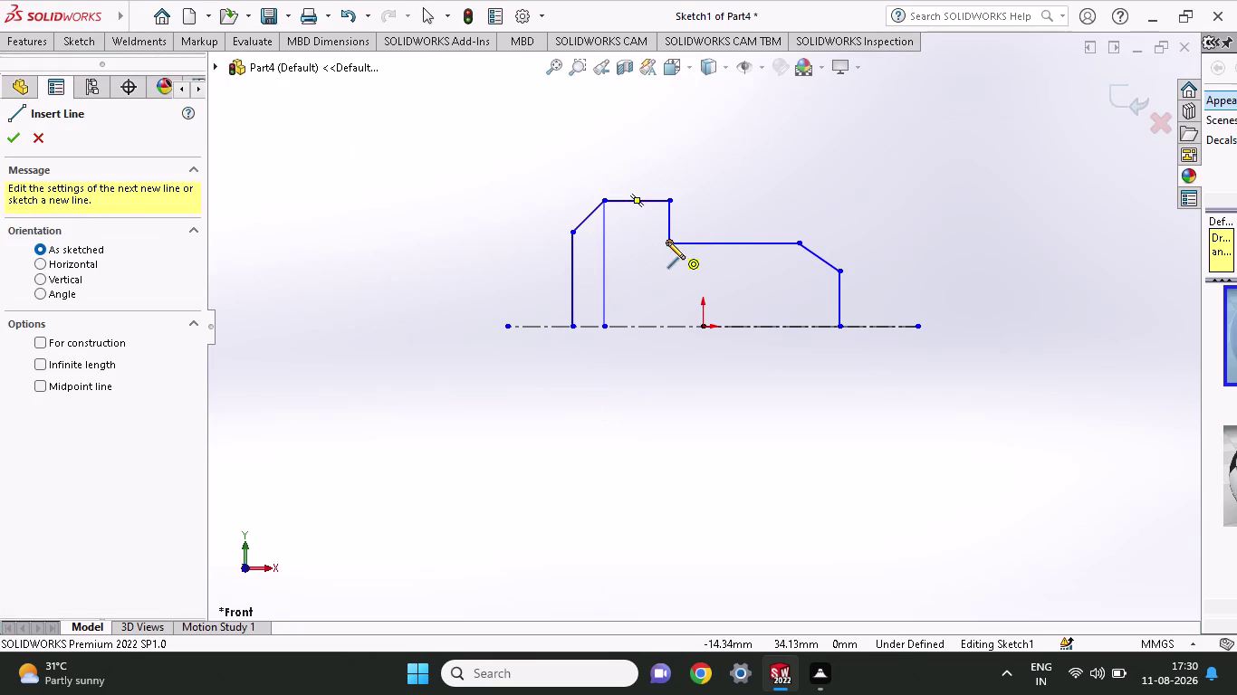
click(667, 242)
click(669, 322)
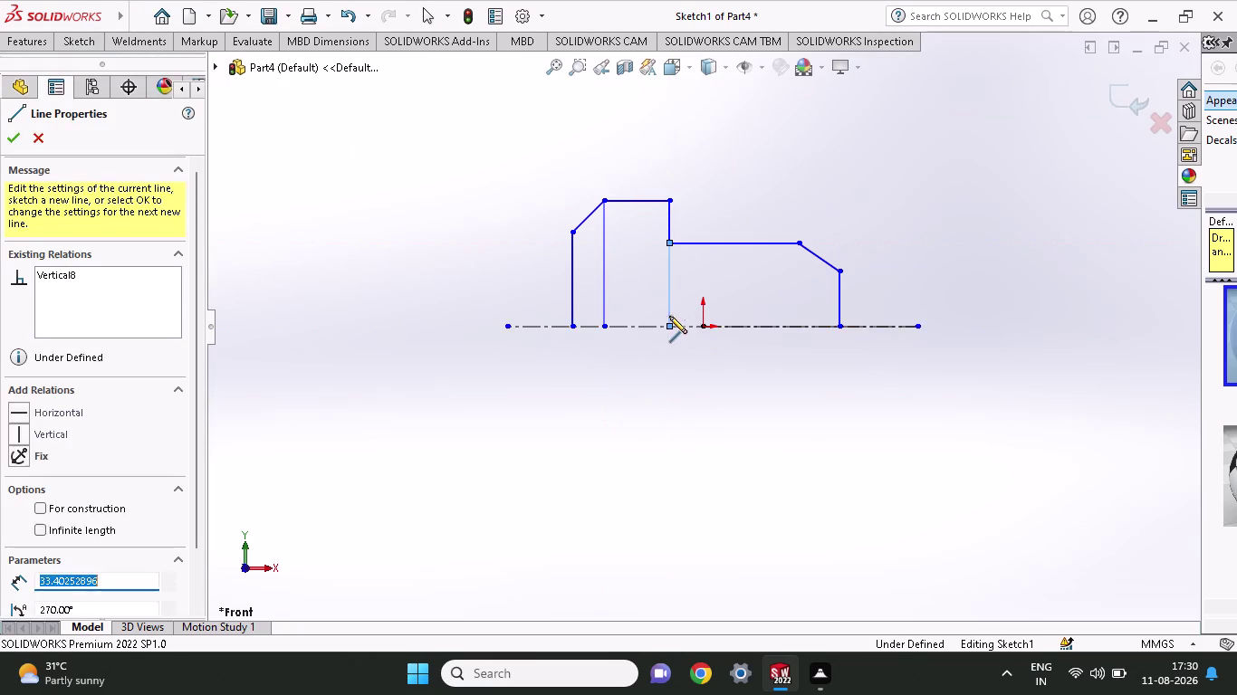
right_click(709, 171)
click(733, 187)
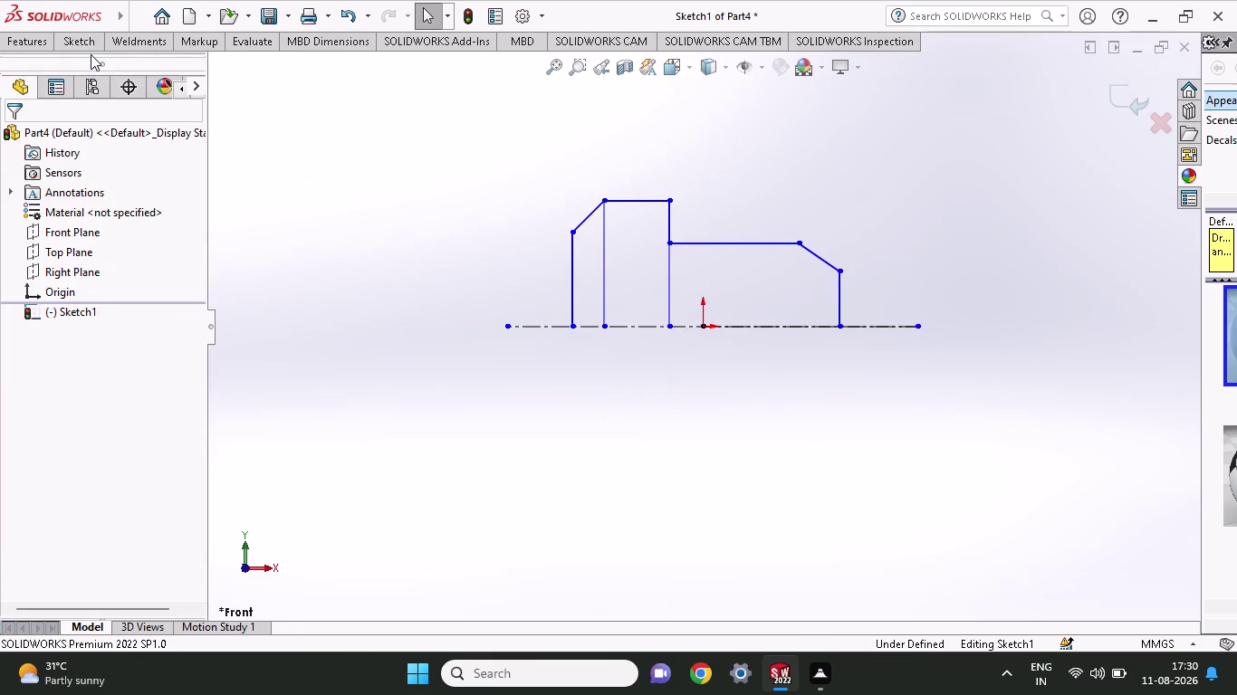
Drop a vertical line from the right chamfer corner to the centreline.
click(90, 38)
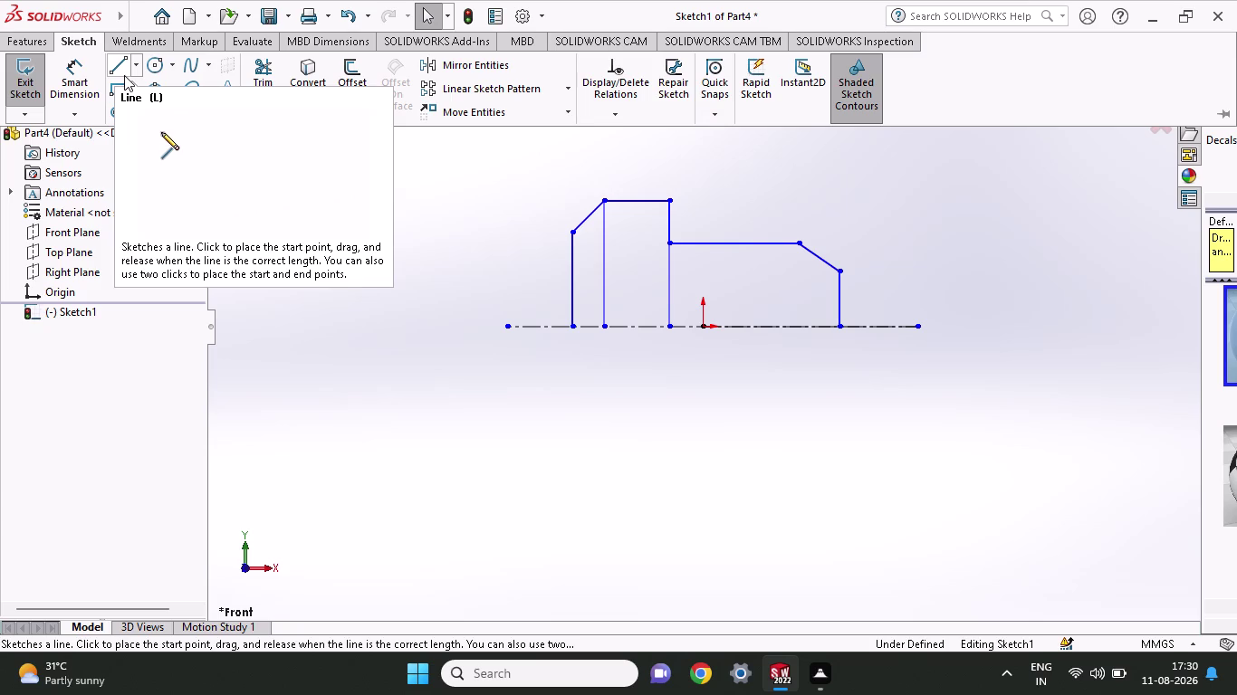
click(122, 71)
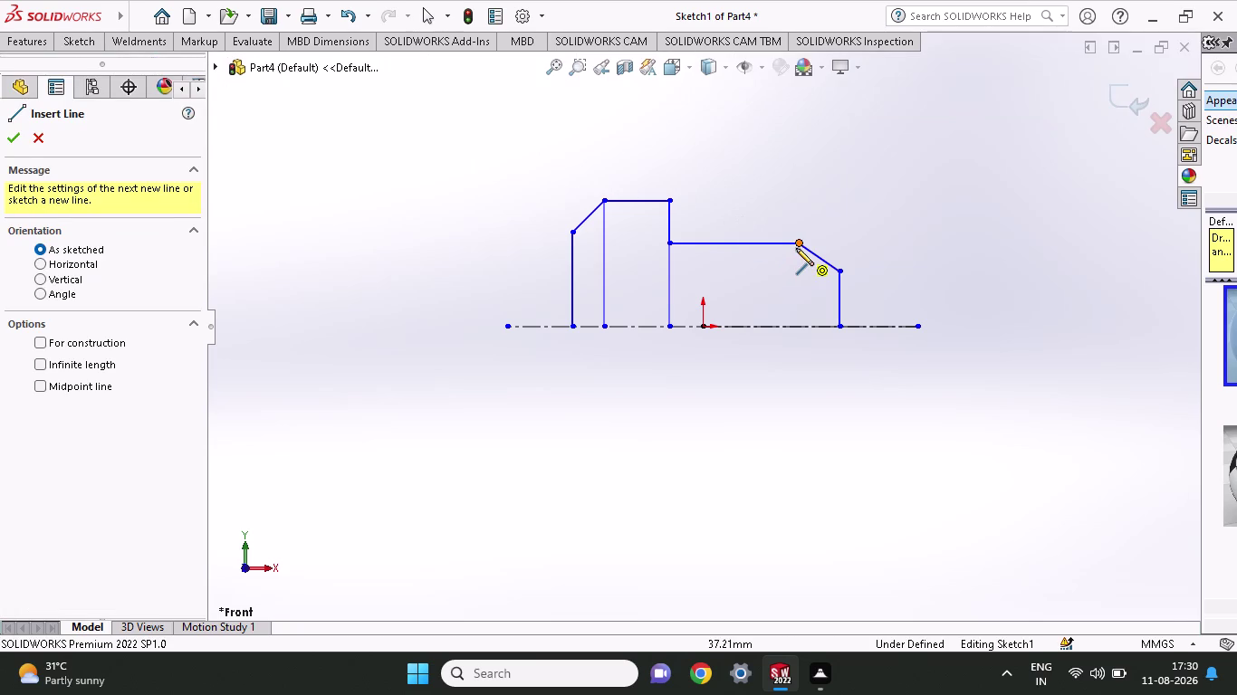
click(796, 246)
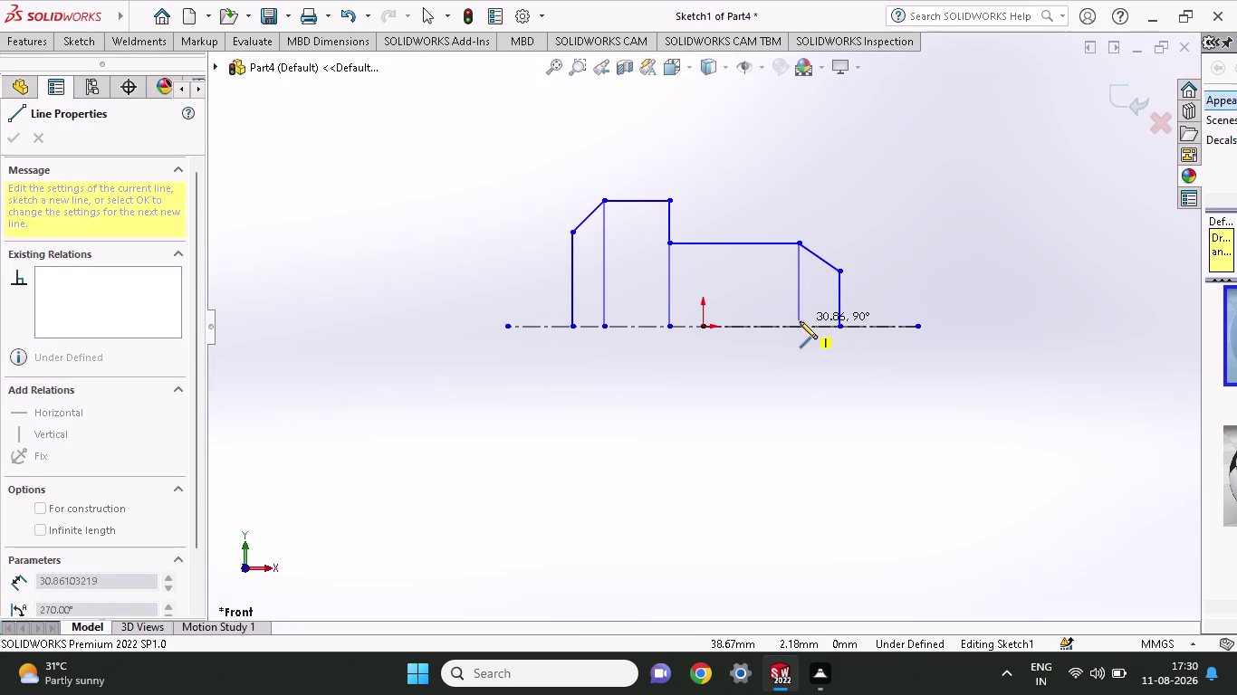
click(800, 321)
right_click(817, 140)
click(842, 166)
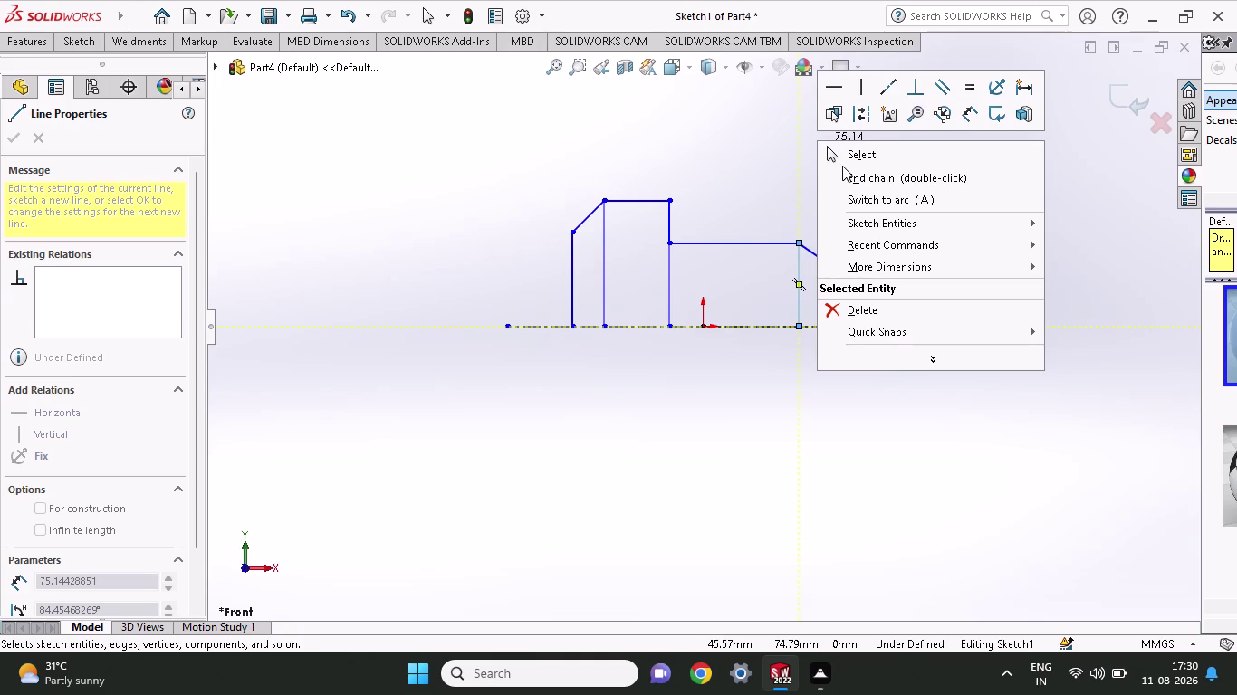
click(843, 162)
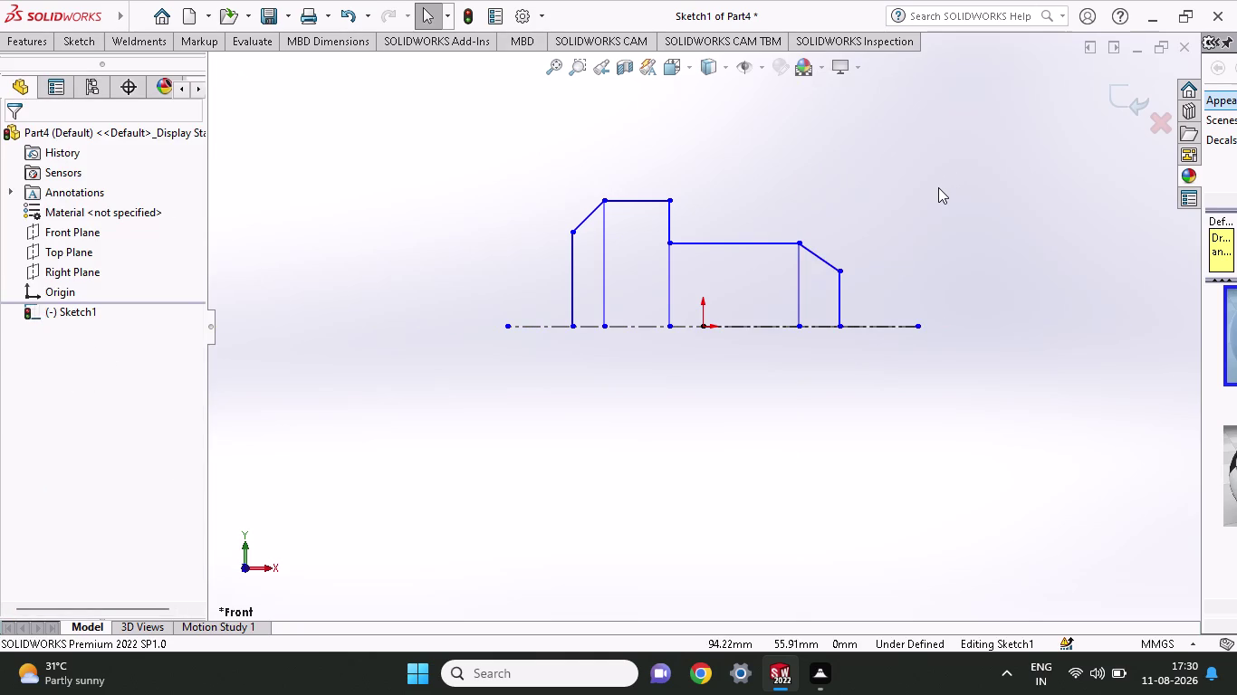
Draw a vertical centreline rising from the left chamfer corner above the part.
click(84, 47)
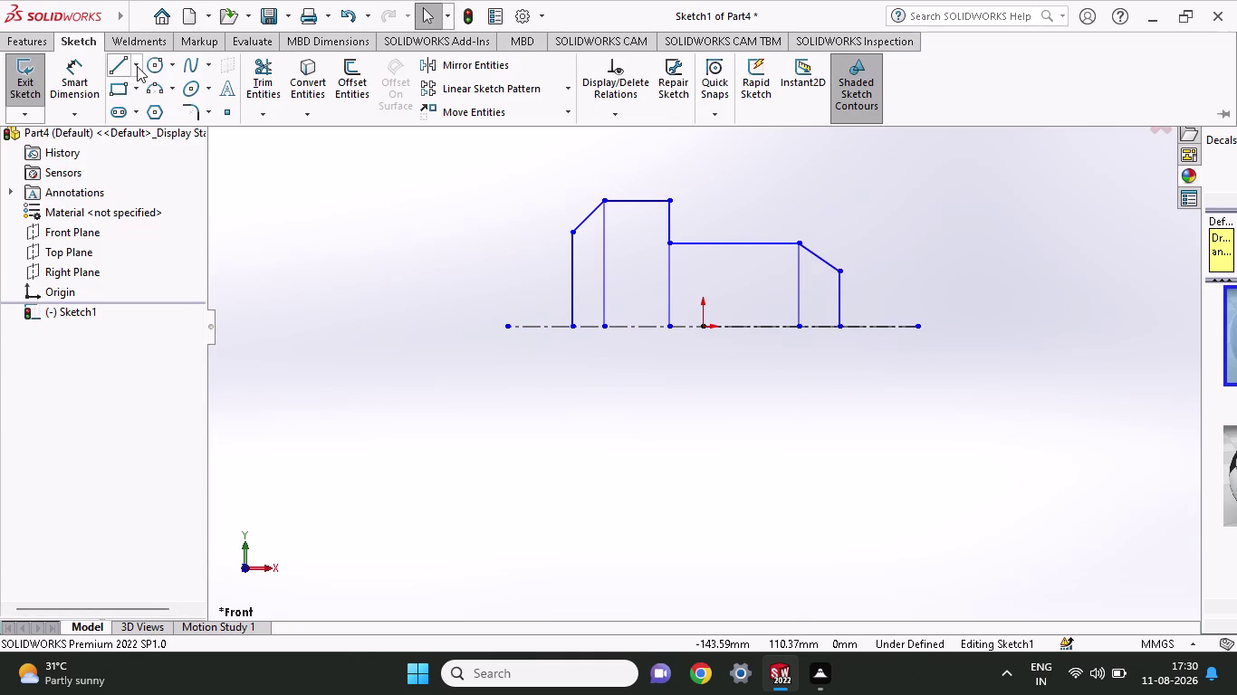
click(135, 67)
click(143, 106)
click(574, 324)
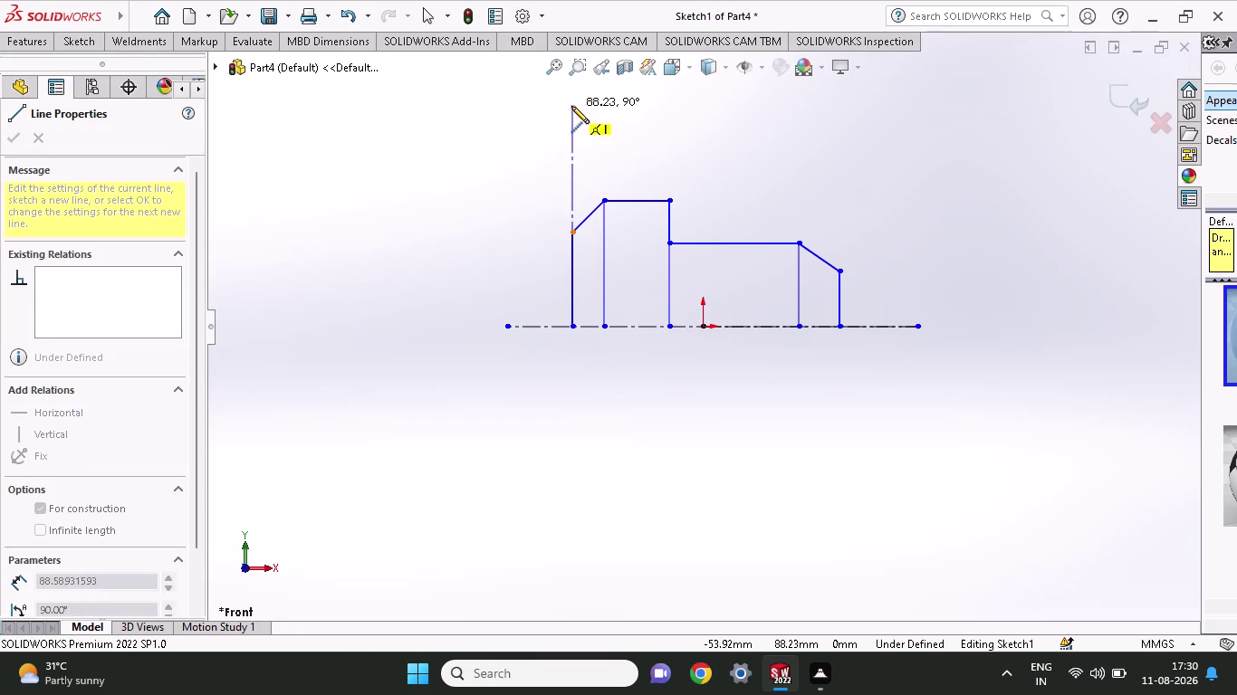
click(571, 106)
right_click(720, 156)
click(733, 166)
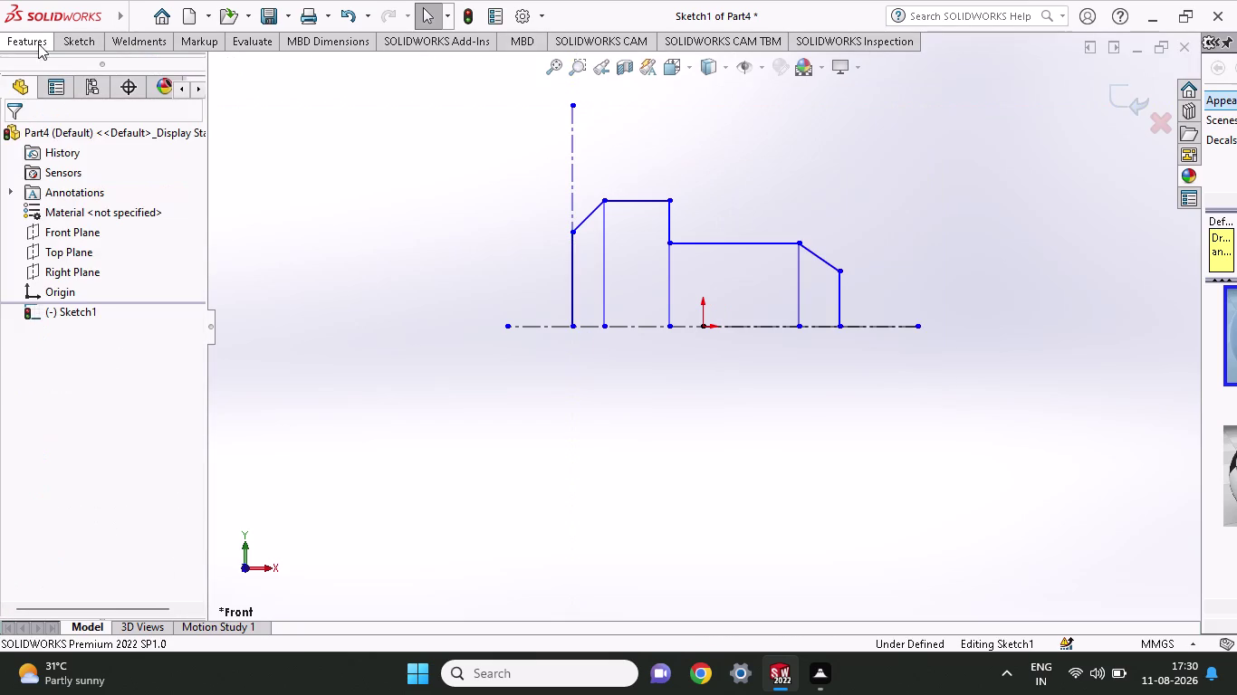
Draw a second vertical centreline rising from the right end of the profile.
click(64, 43)
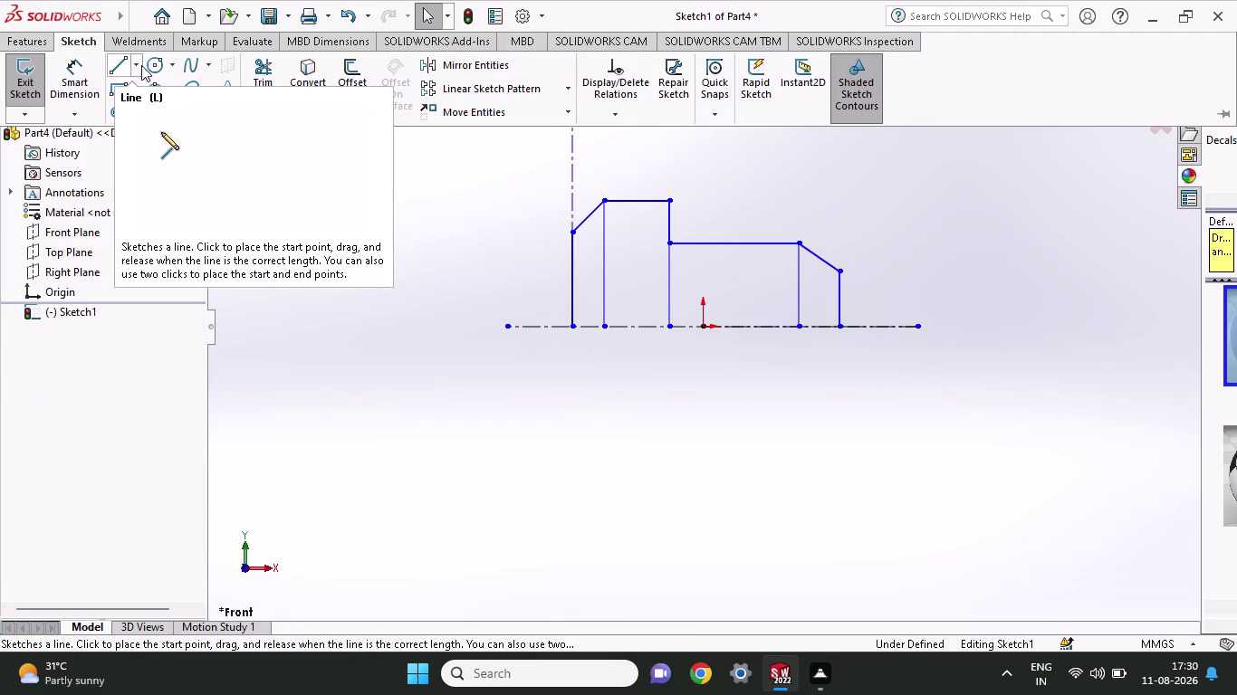
click(141, 65)
click(142, 108)
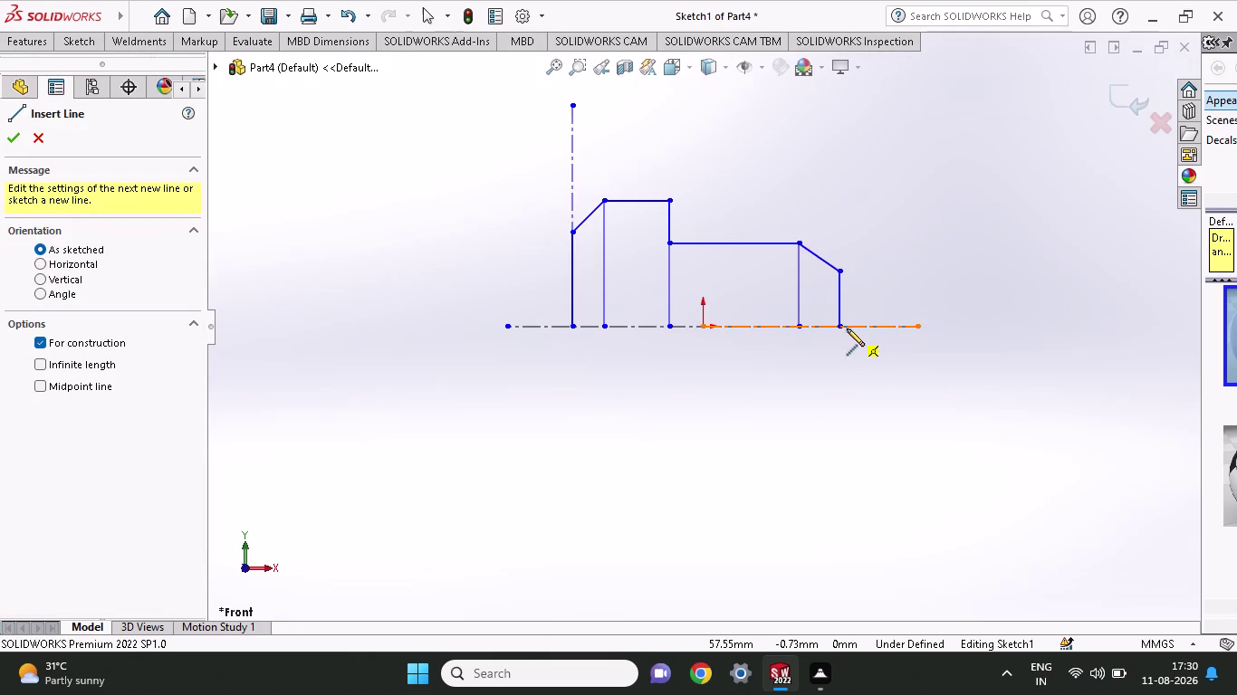
click(838, 328)
click(836, 107)
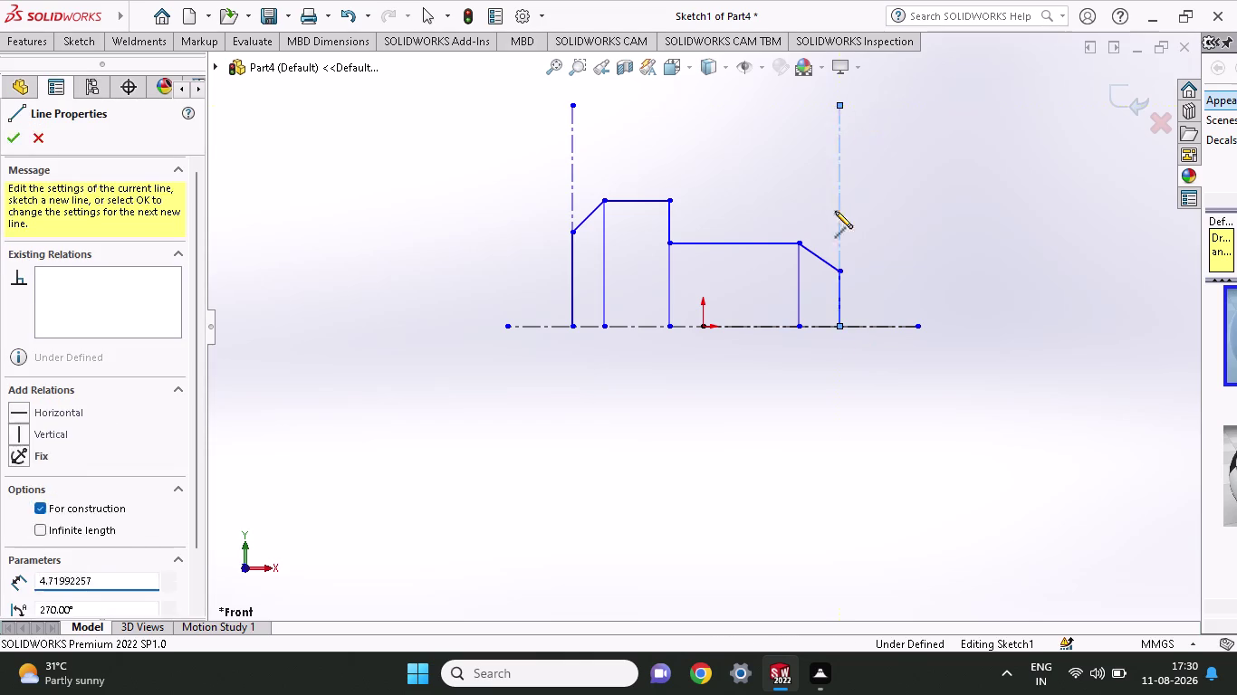
right_click(897, 198)
click(919, 219)
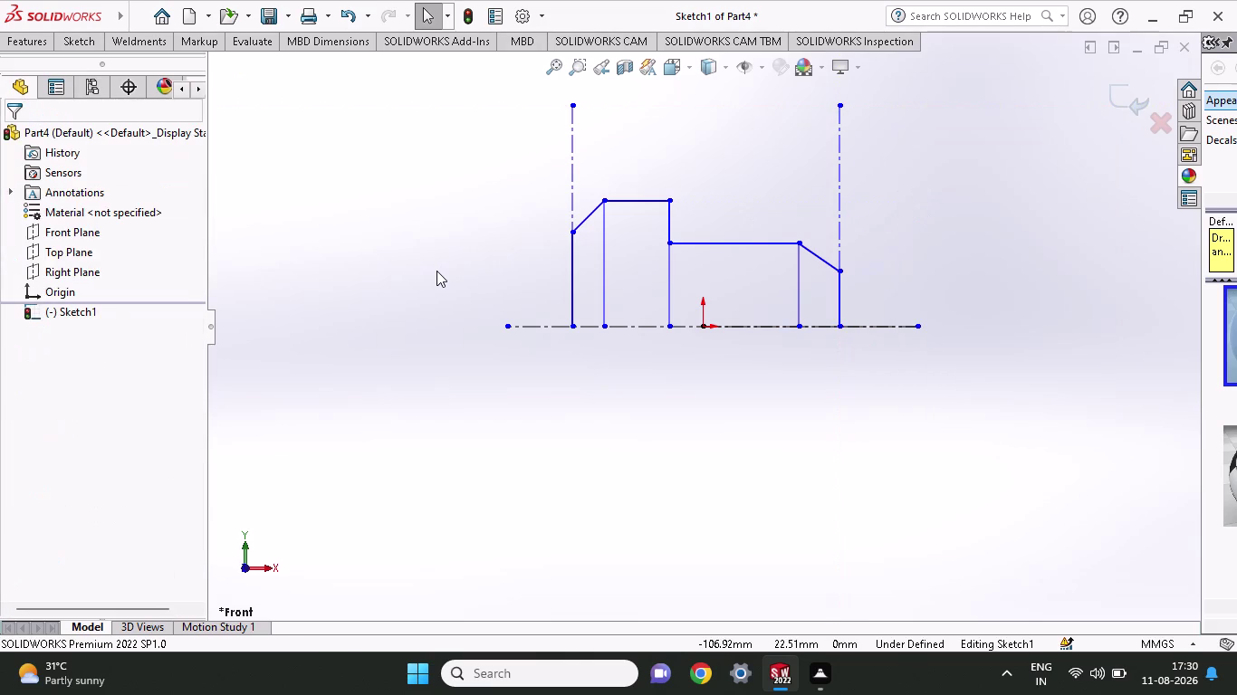
click(97, 43)
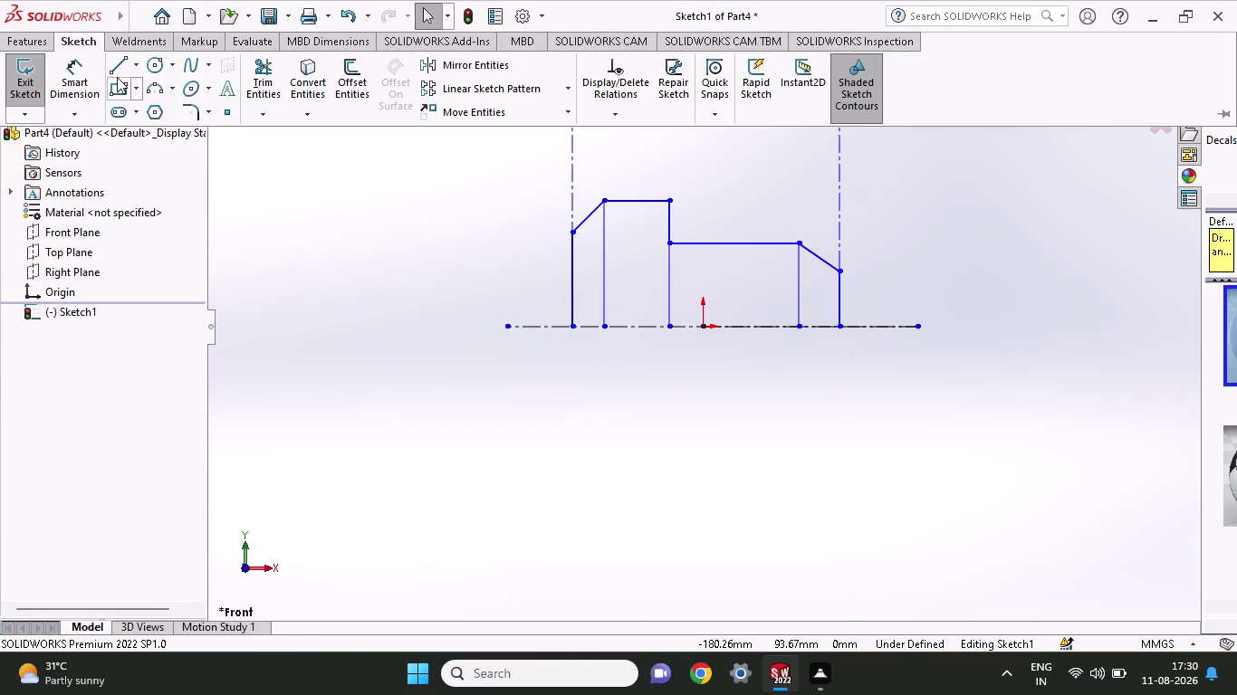
click(92, 80)
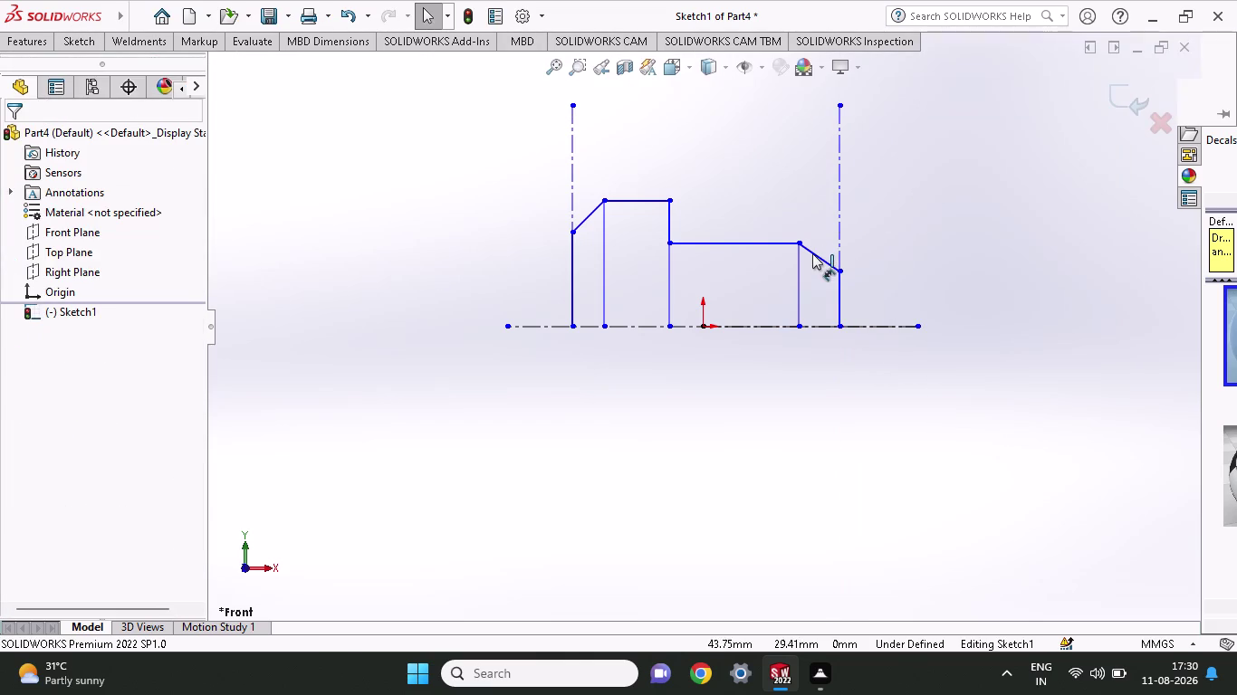
Dimension the right and left chamfers at 45° to their vertical centrelines.
click(812, 254)
click(838, 228)
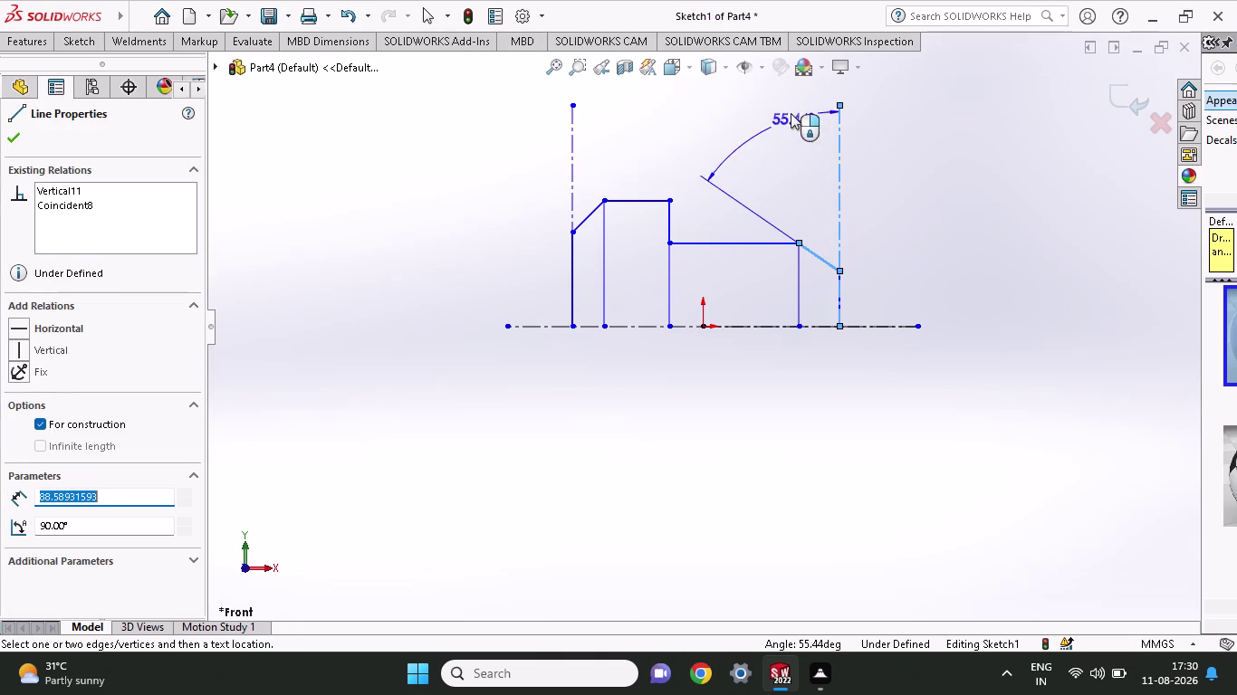
click(790, 114)
text(45)
key(Return)
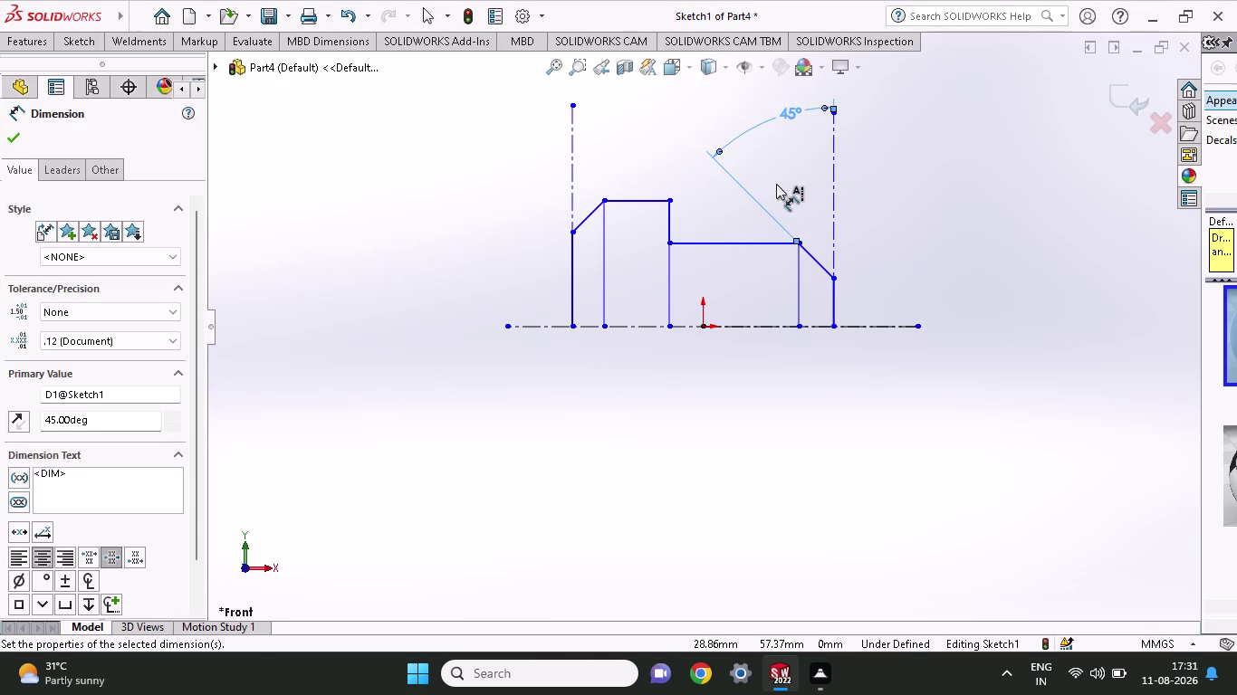
click(589, 213)
click(572, 179)
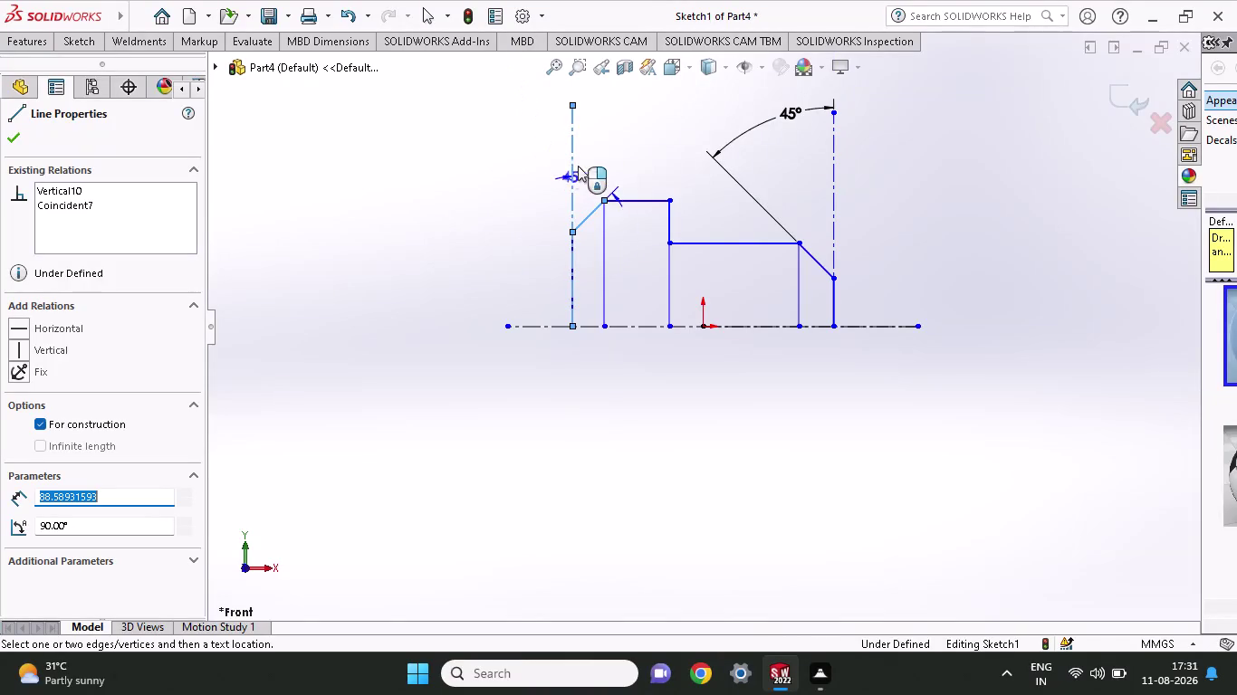
click(592, 145)
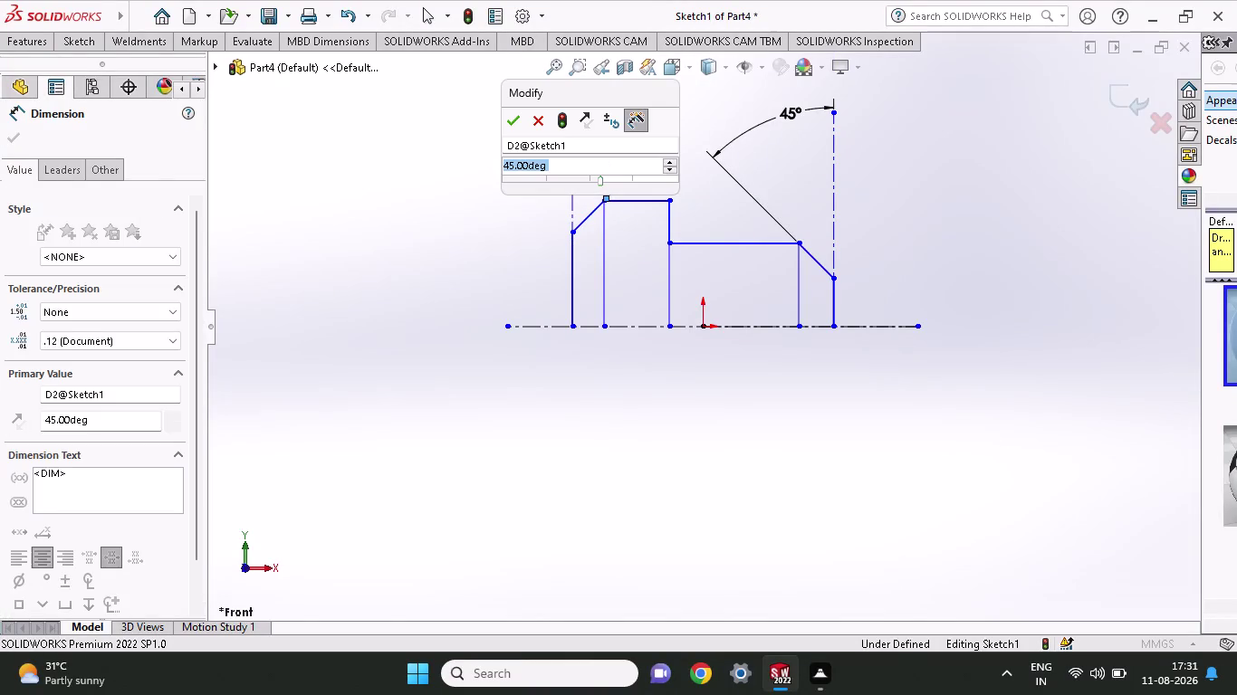
click(515, 116)
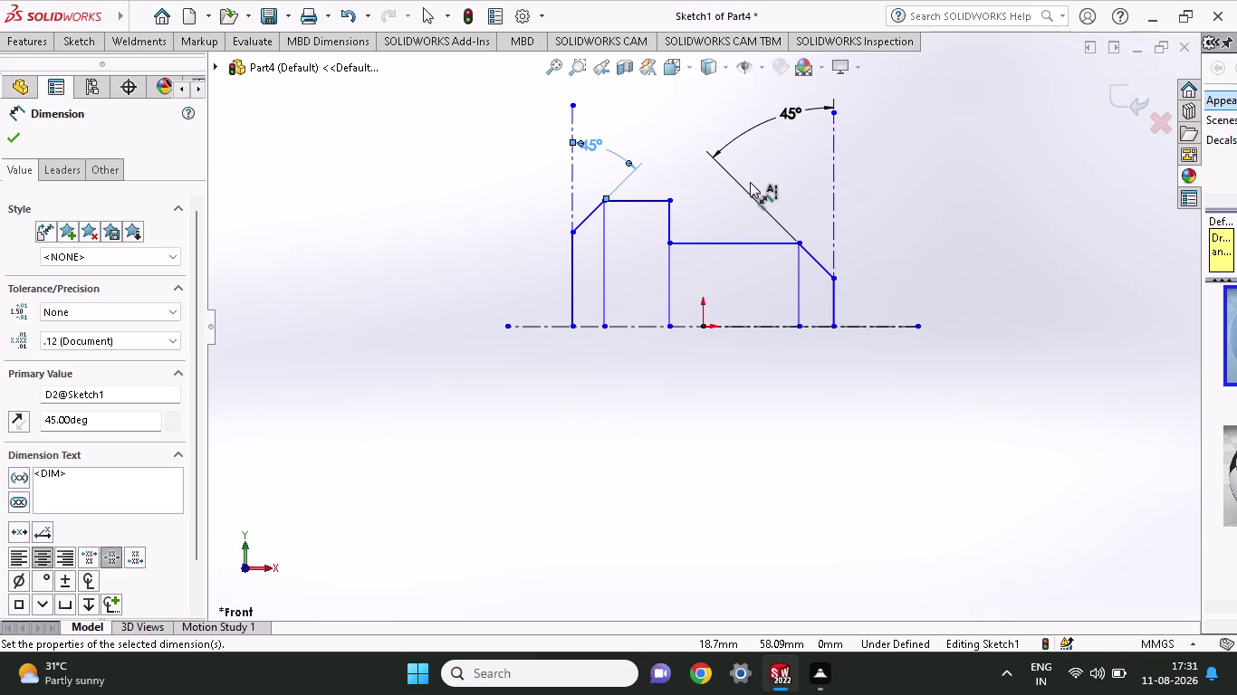
Set the shank length from the step corner to the right end to 90 mm.
click(671, 206)
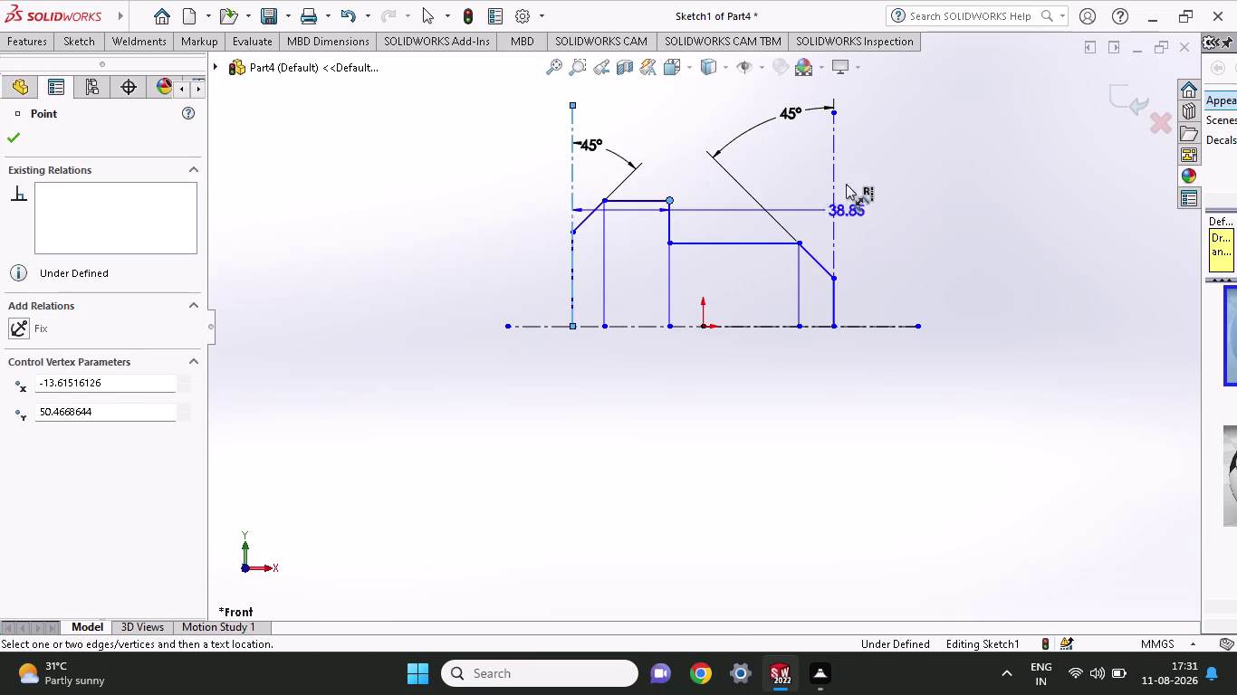
click(832, 274)
click(799, 98)
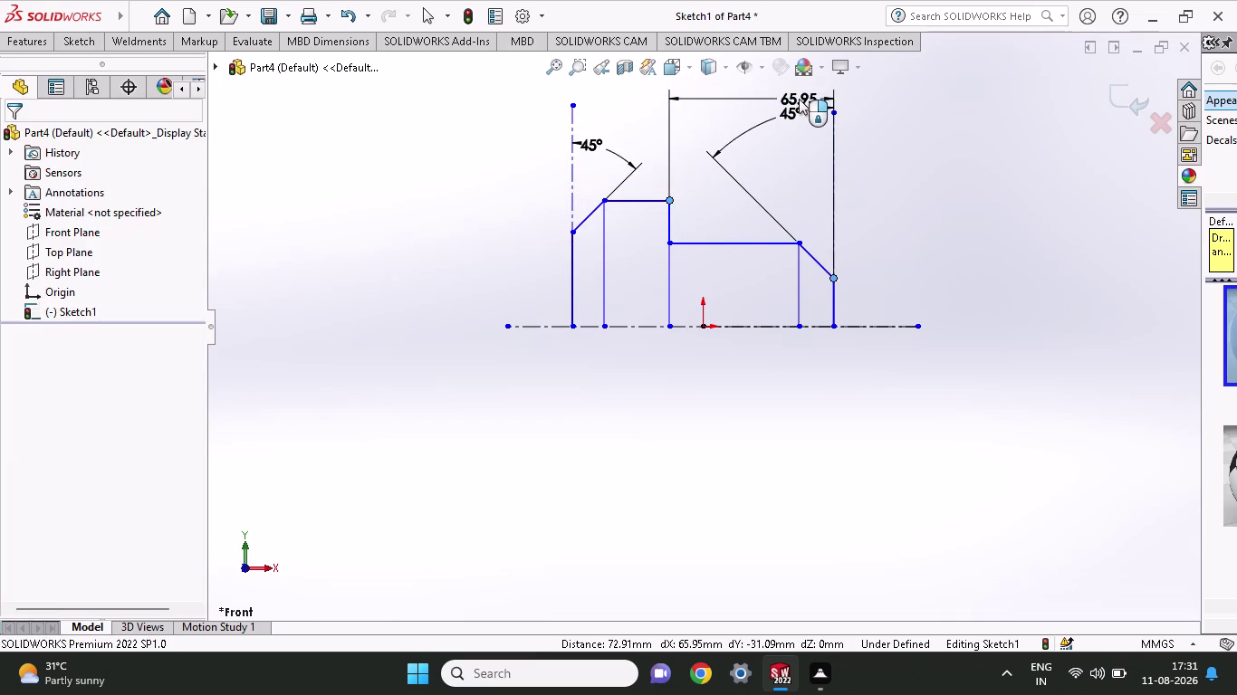
text(90)
key(Return)
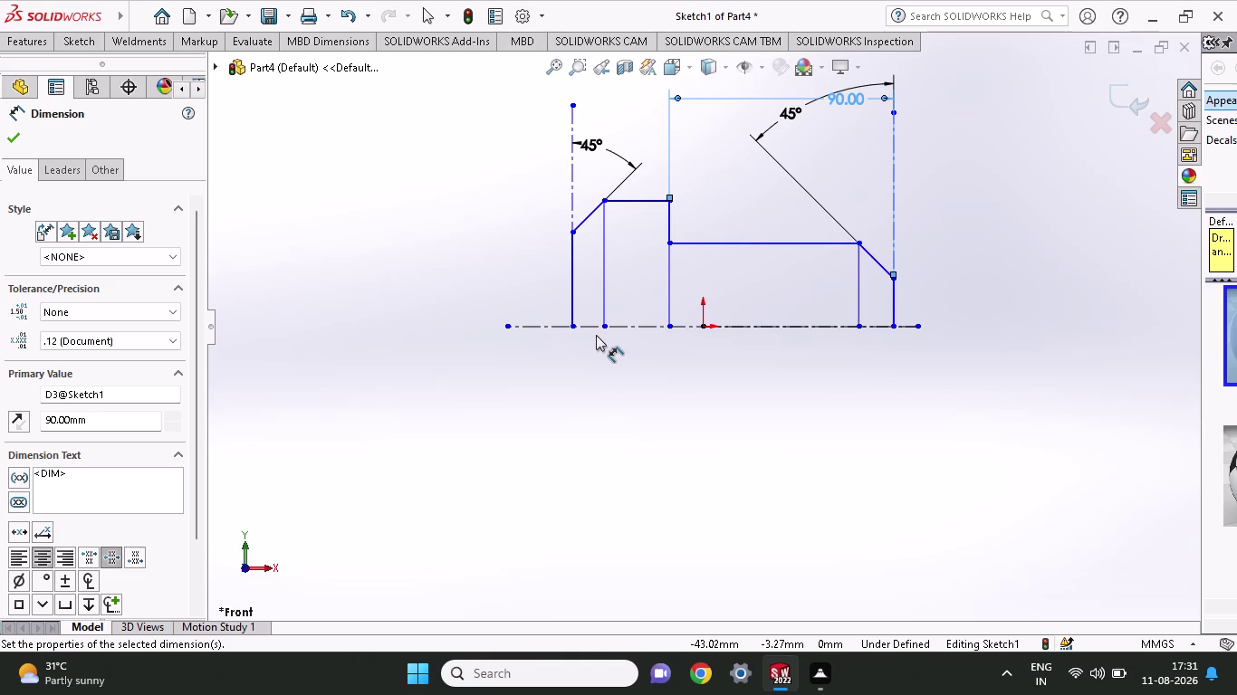
Dimension the left chamfer length to 10 mm.
click(574, 229)
click(601, 200)
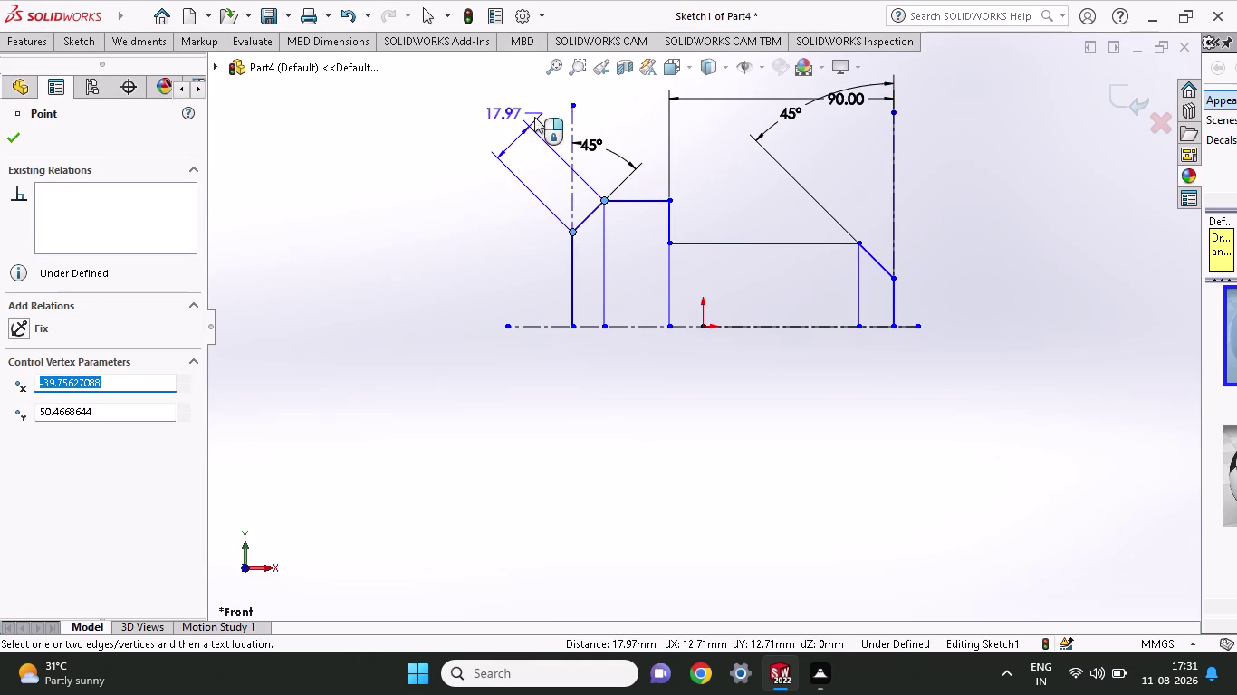
click(601, 91)
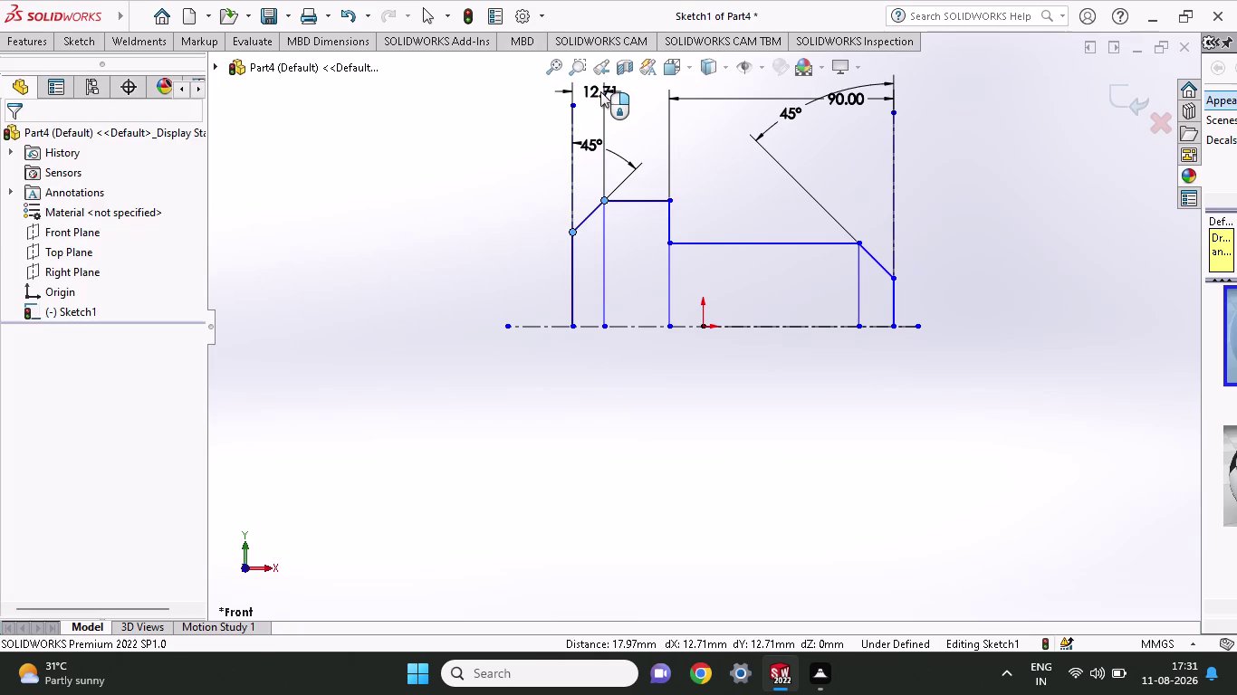
text(10)
key(Return)
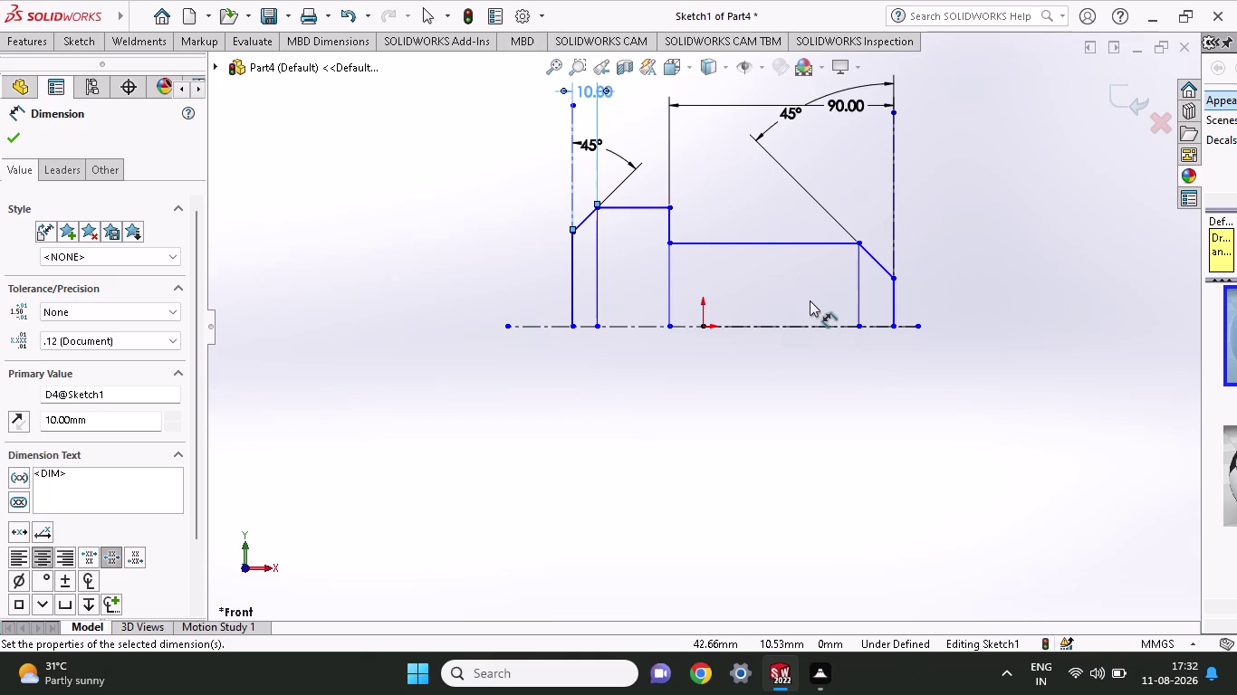
Set the overall pin length between the axis end points to 120 mm.
click(573, 331)
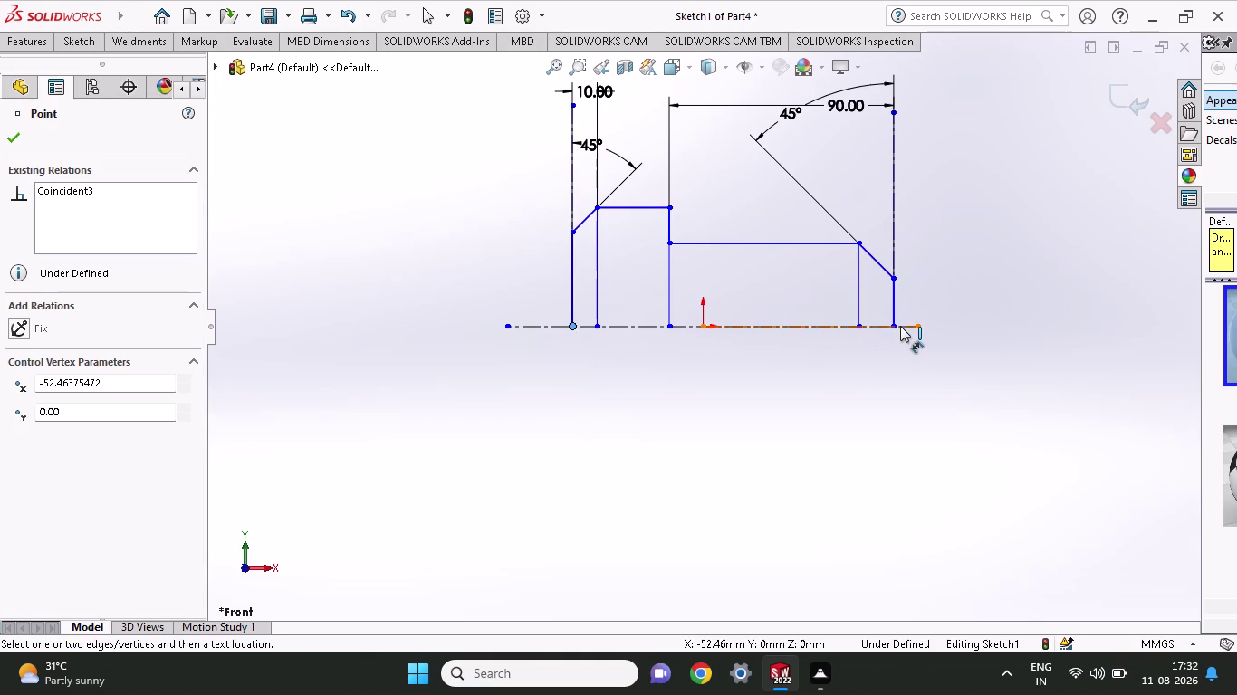
click(896, 326)
click(891, 396)
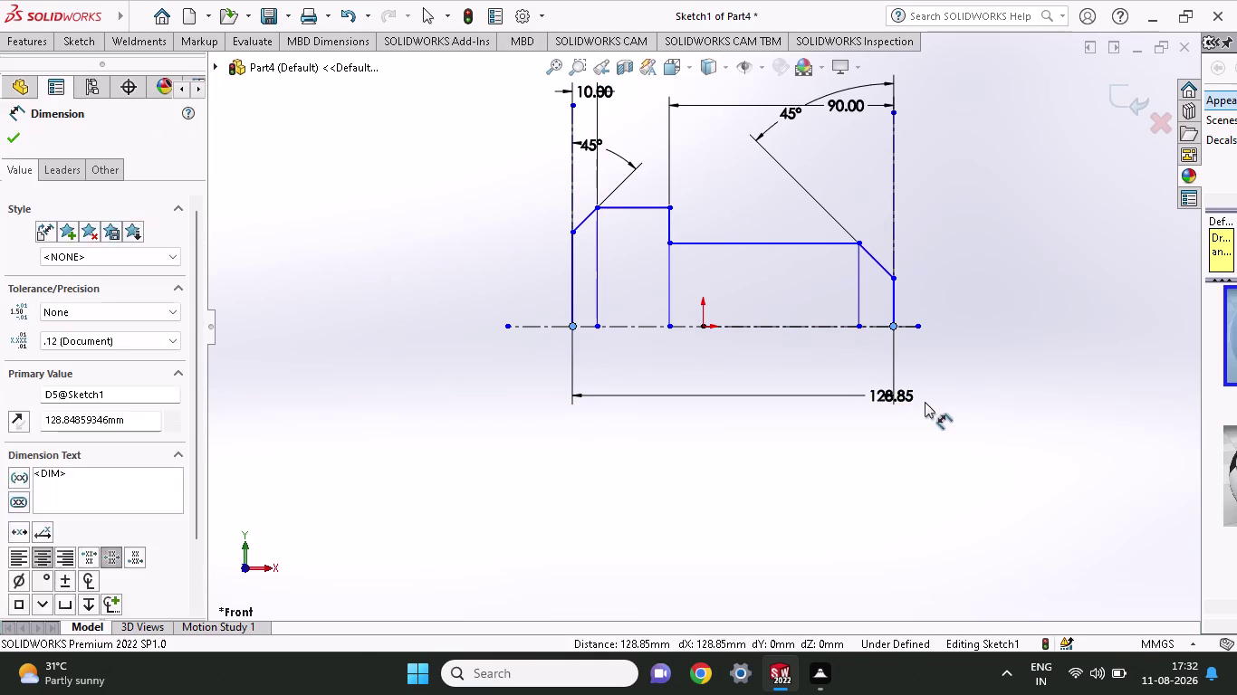
text(120)
key(Return)
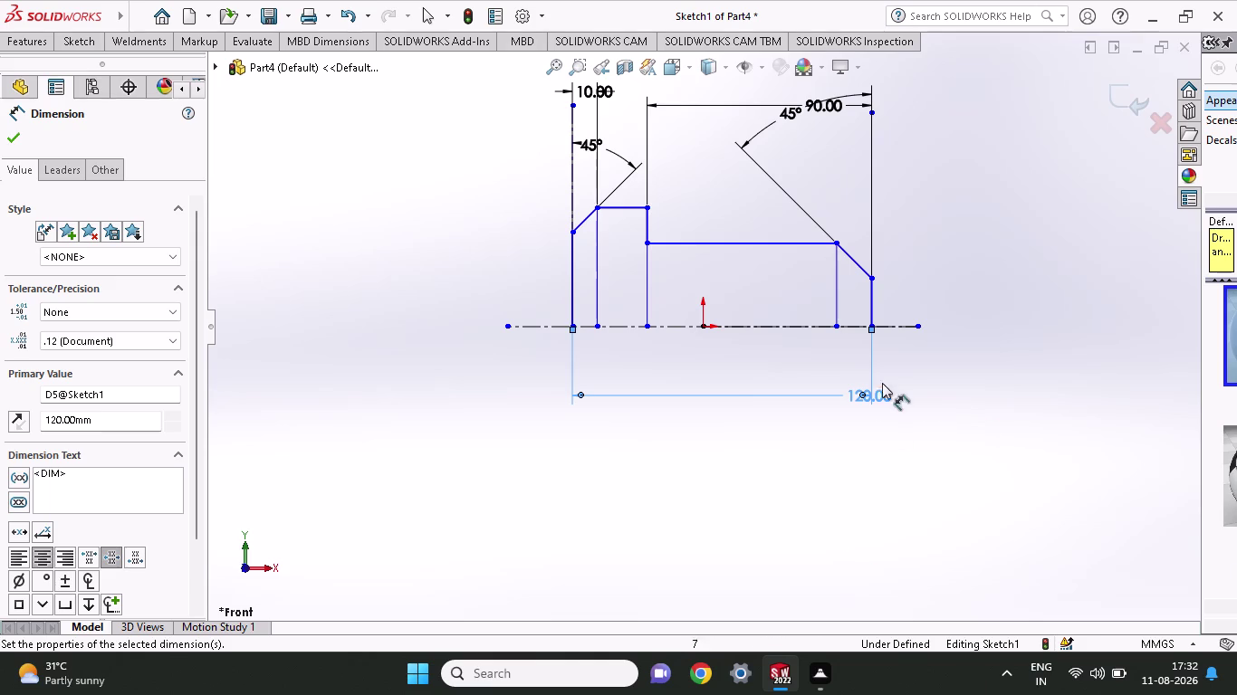
click(871, 328)
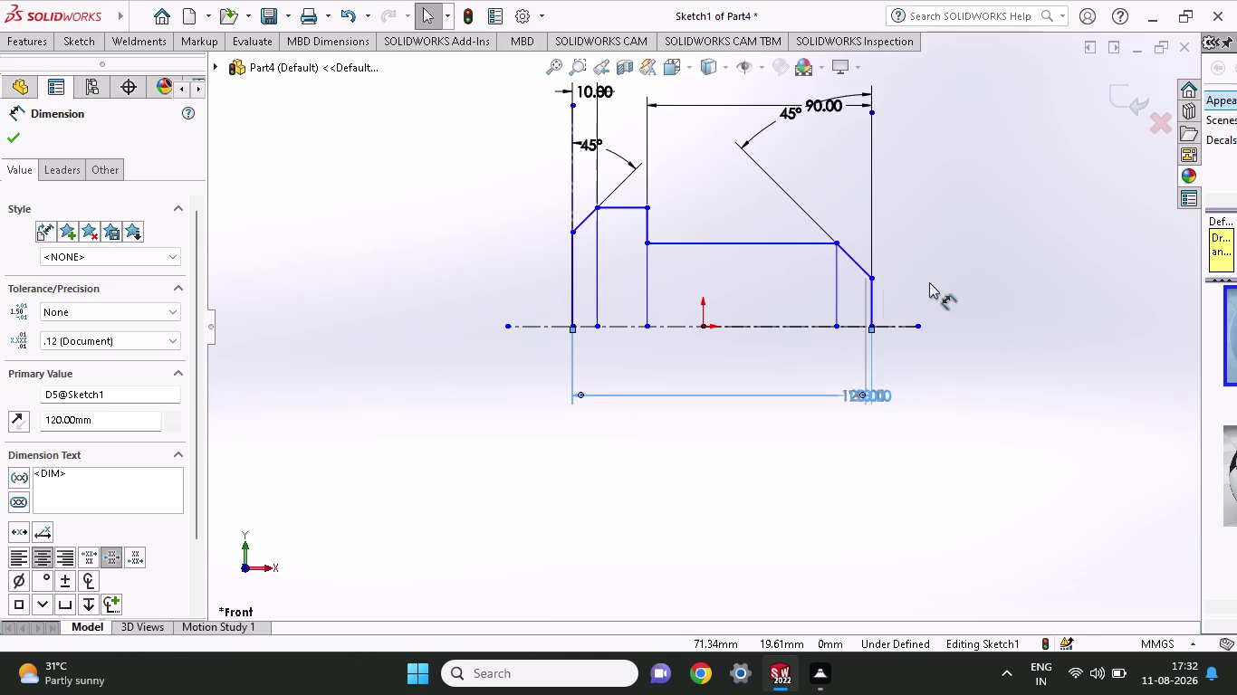
right_click(937, 284)
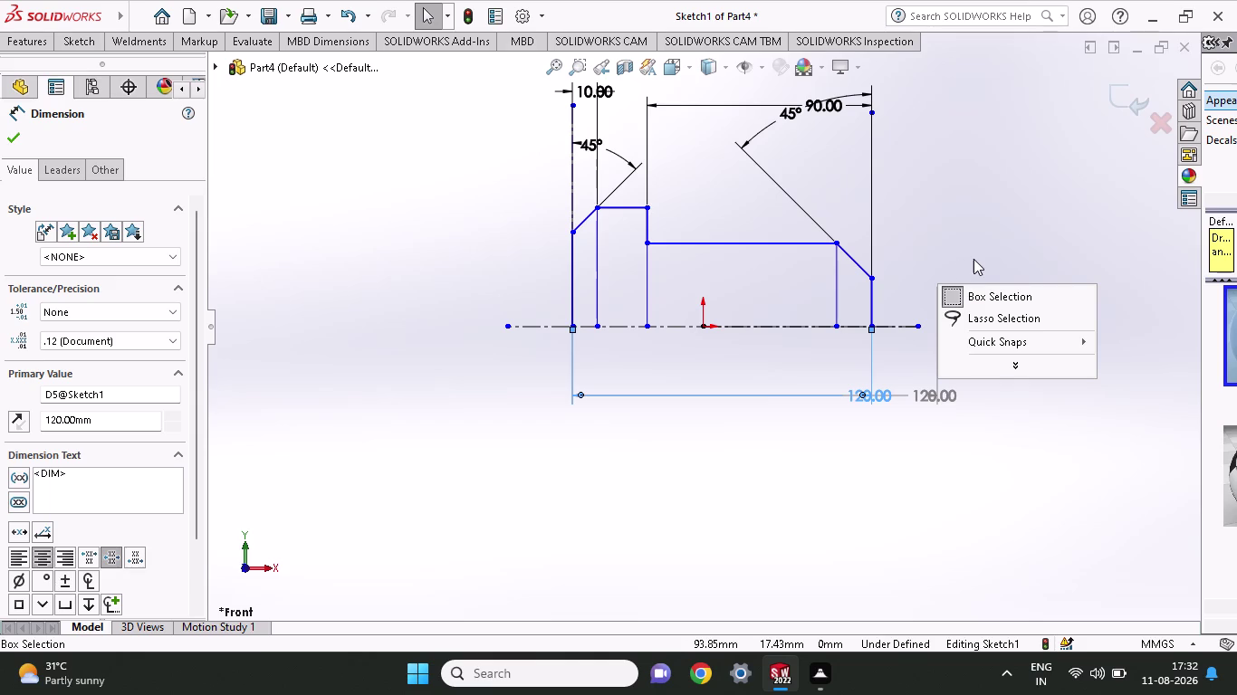
key(Escape)
key(Escape)
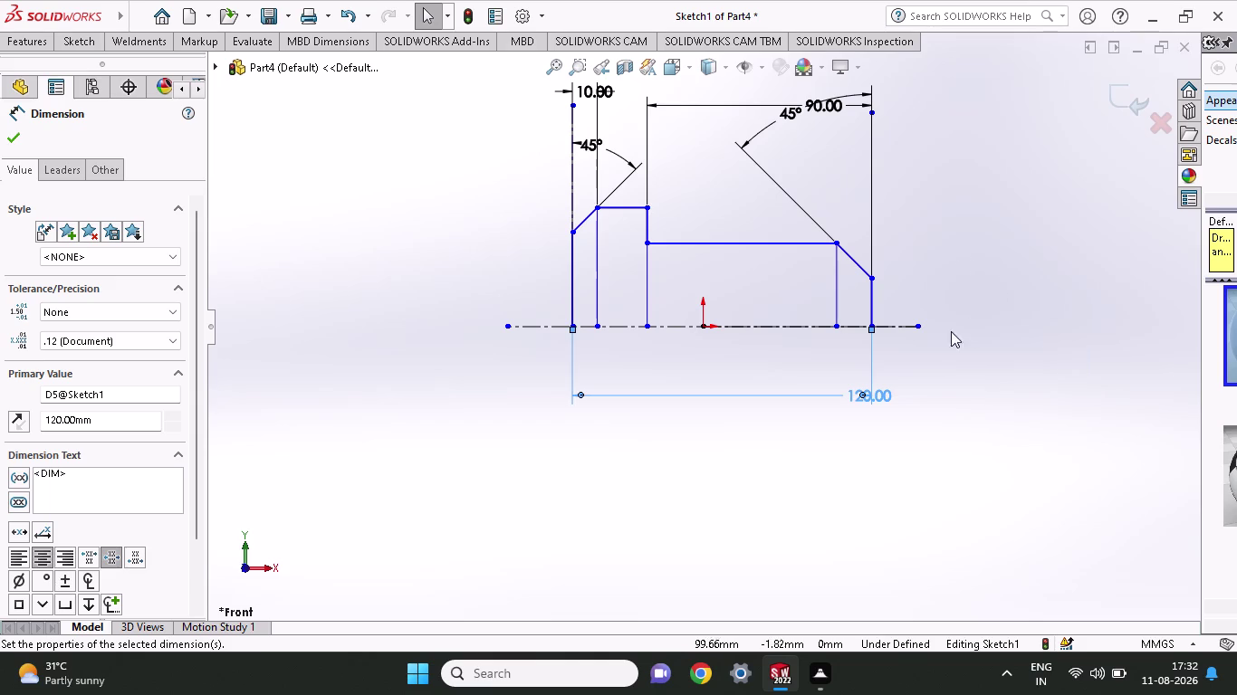
click(68, 45)
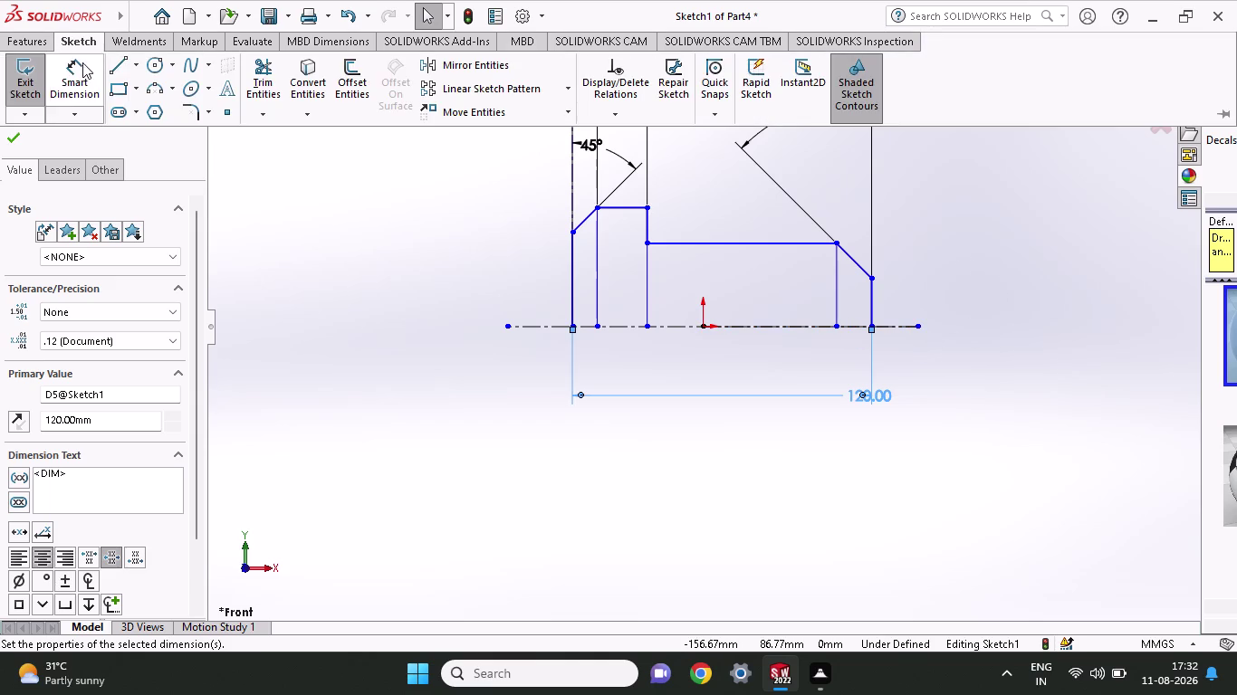
Dimension the right end face height to 15 mm from the axis.
click(82, 65)
click(874, 323)
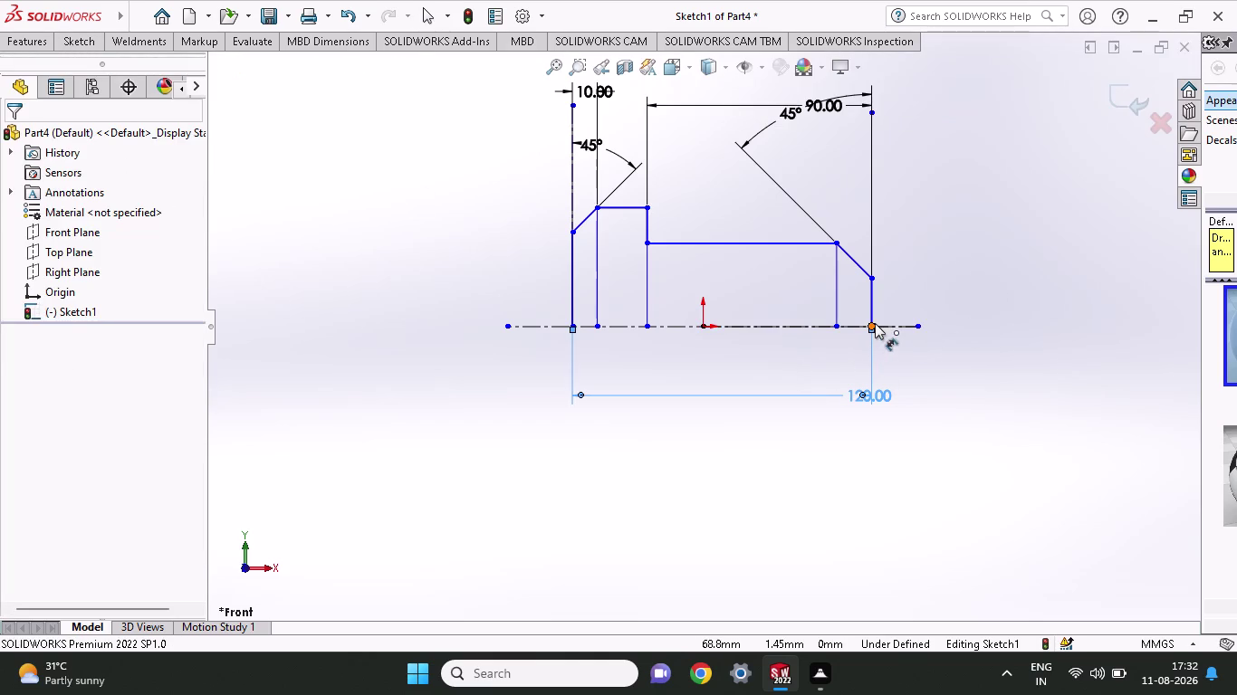
click(871, 280)
click(974, 279)
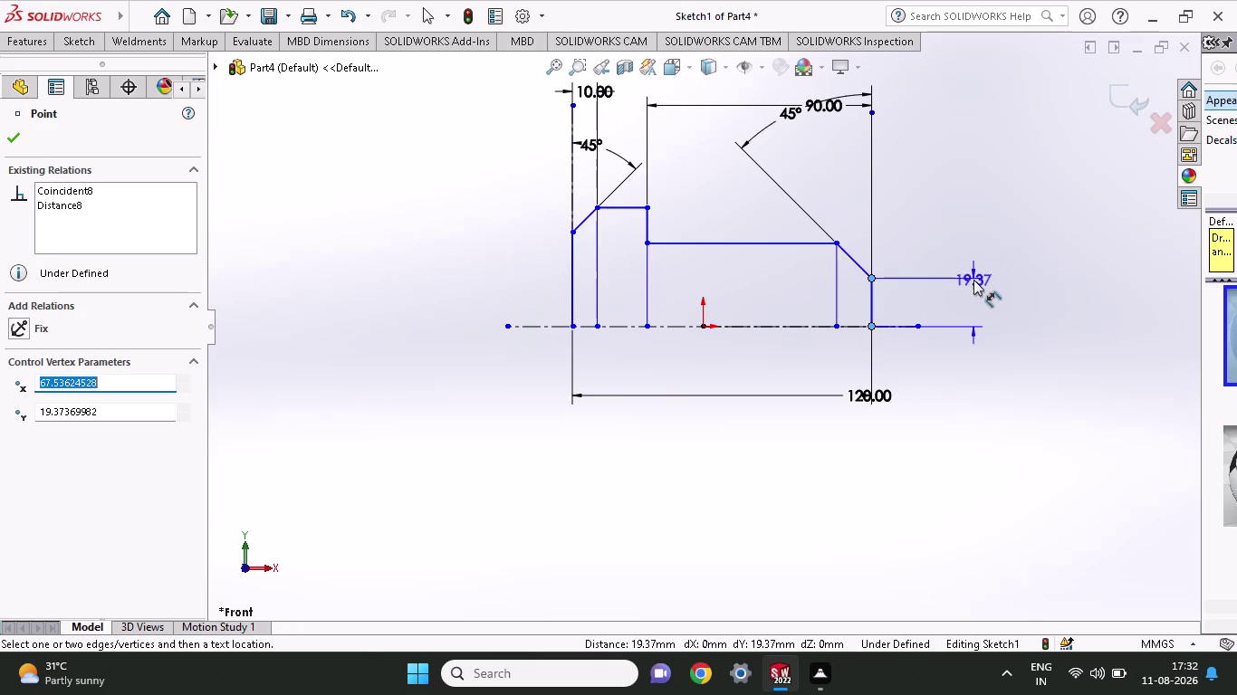
text(15)
key(Return)
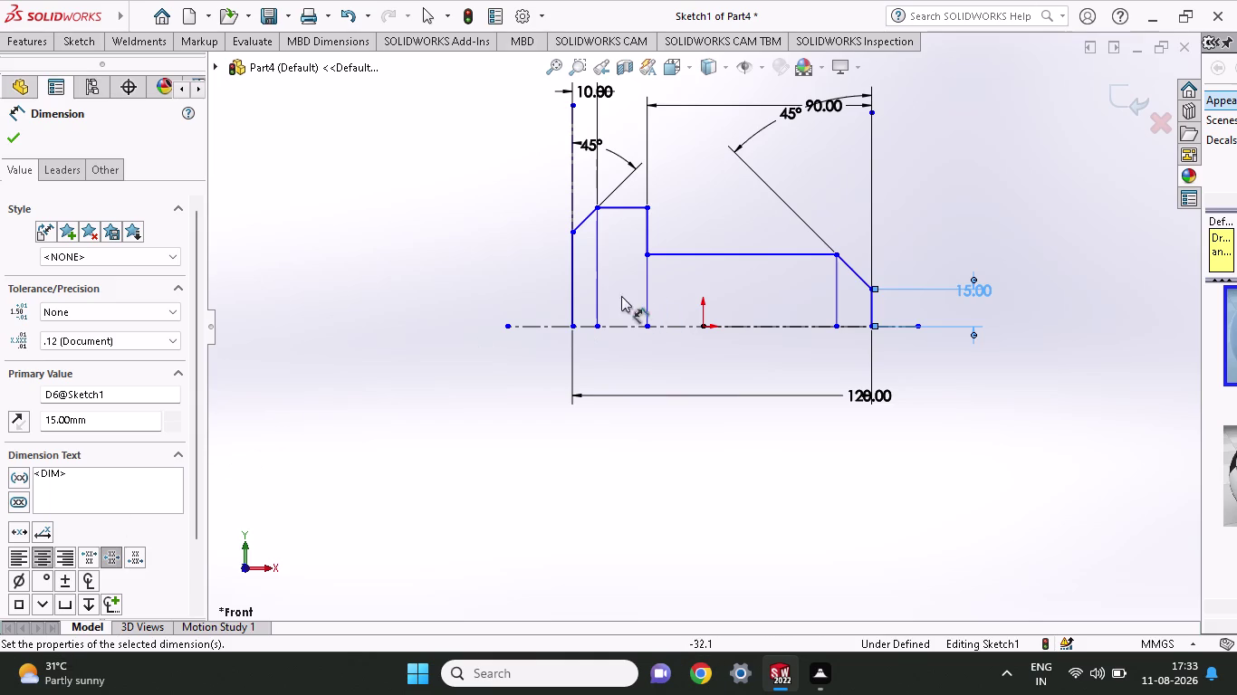
Dimension the large step height to 40 mm from the centreline.
click(620, 204)
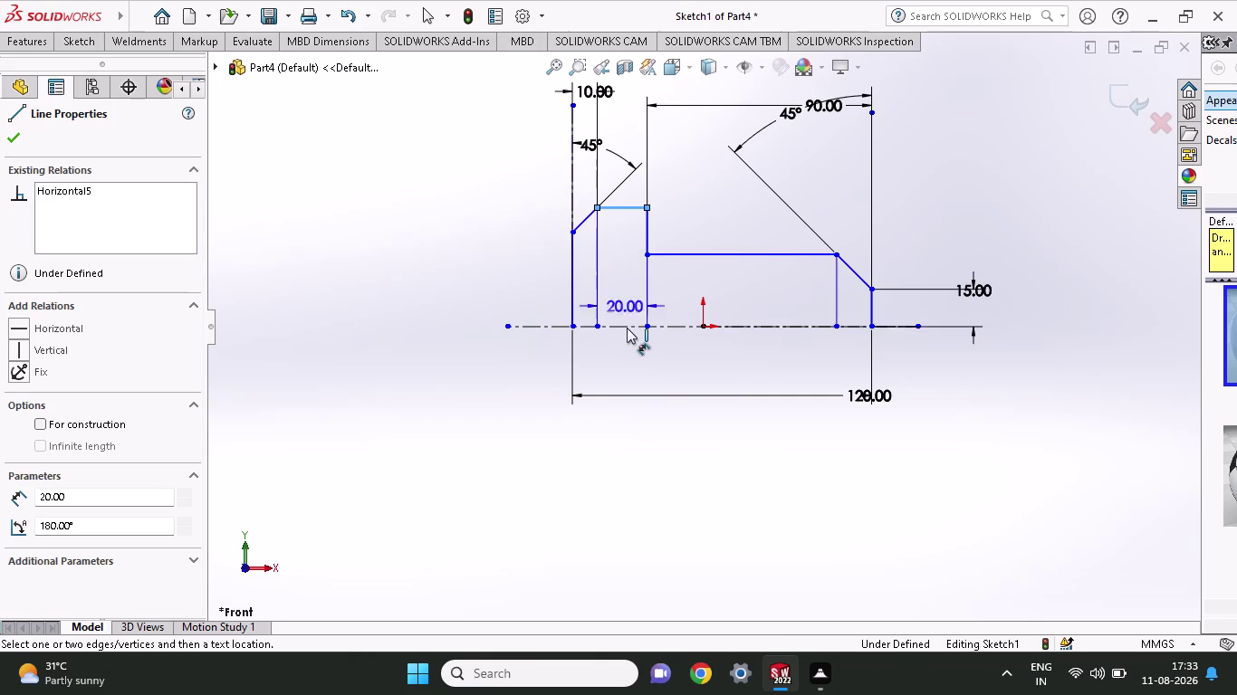
click(626, 323)
click(385, 314)
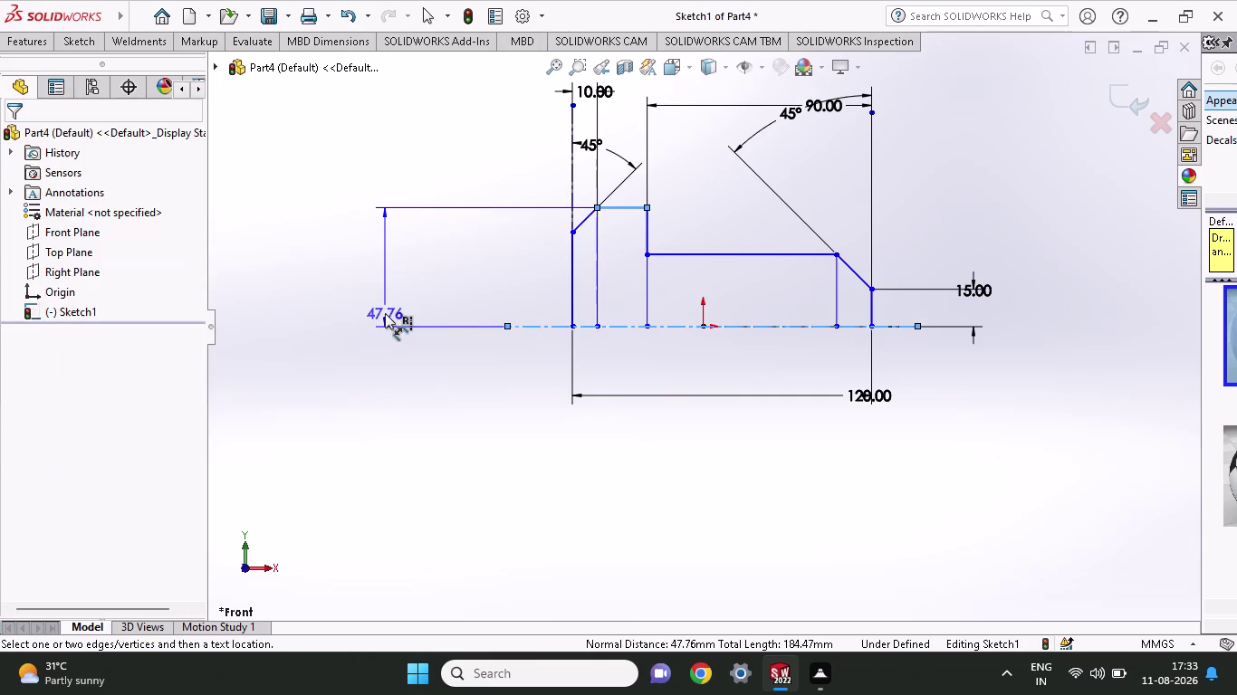
text(40)
key(Return)
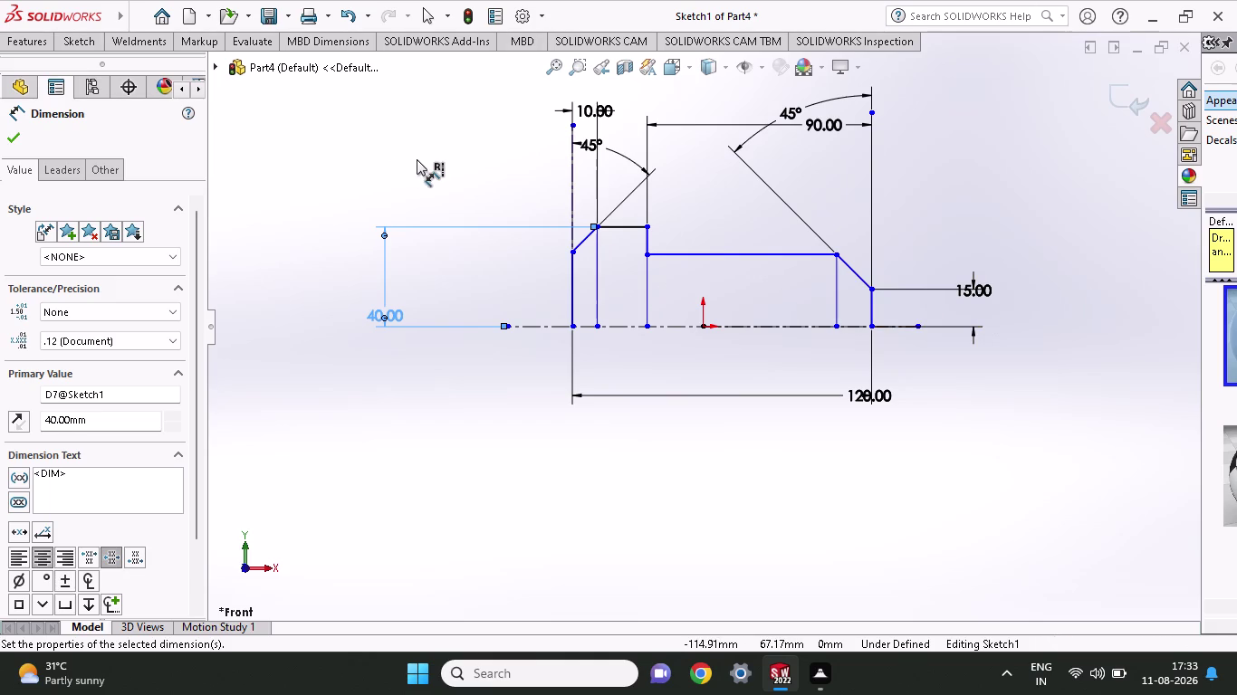
click(79, 34)
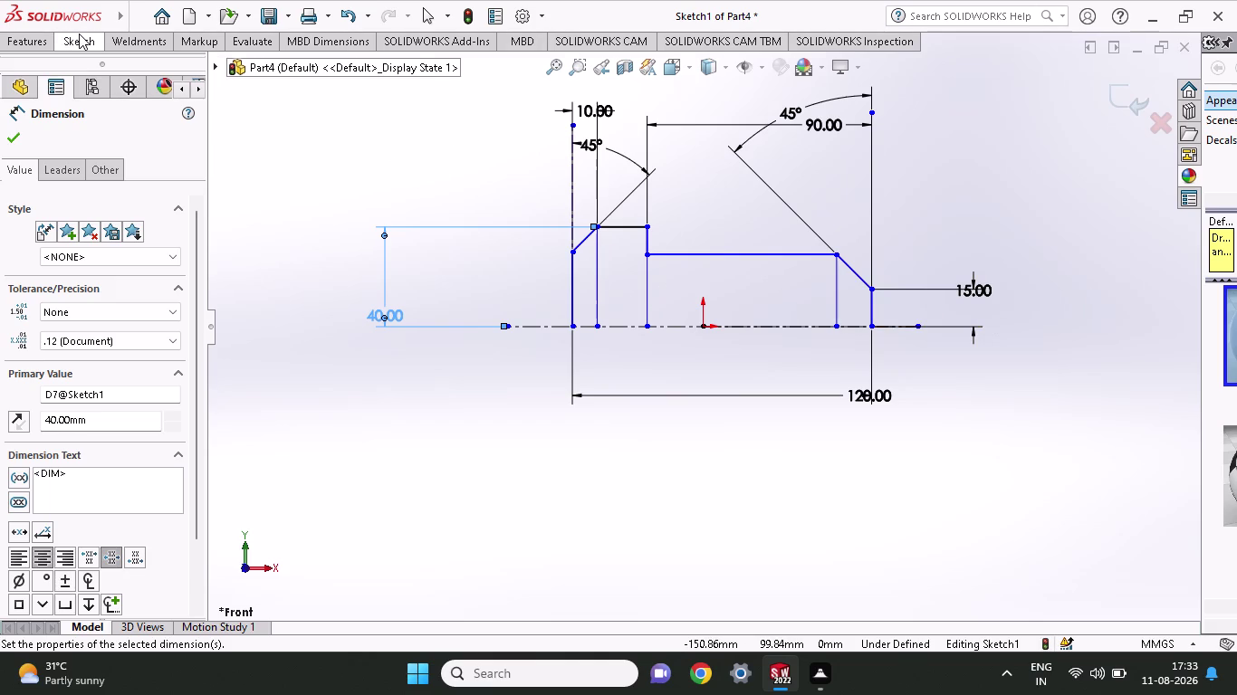
click(252, 71)
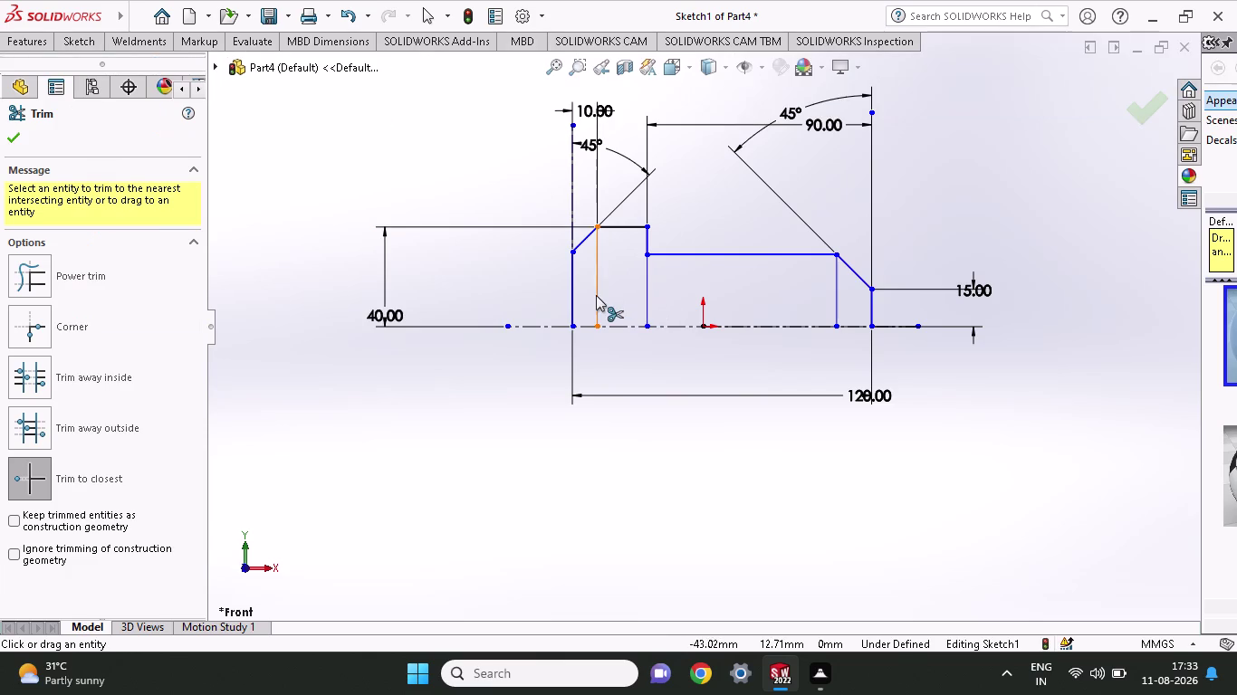
Trim the leftover interior lines under the chamfer, at the step and near the tip.
click(596, 294)
click(648, 297)
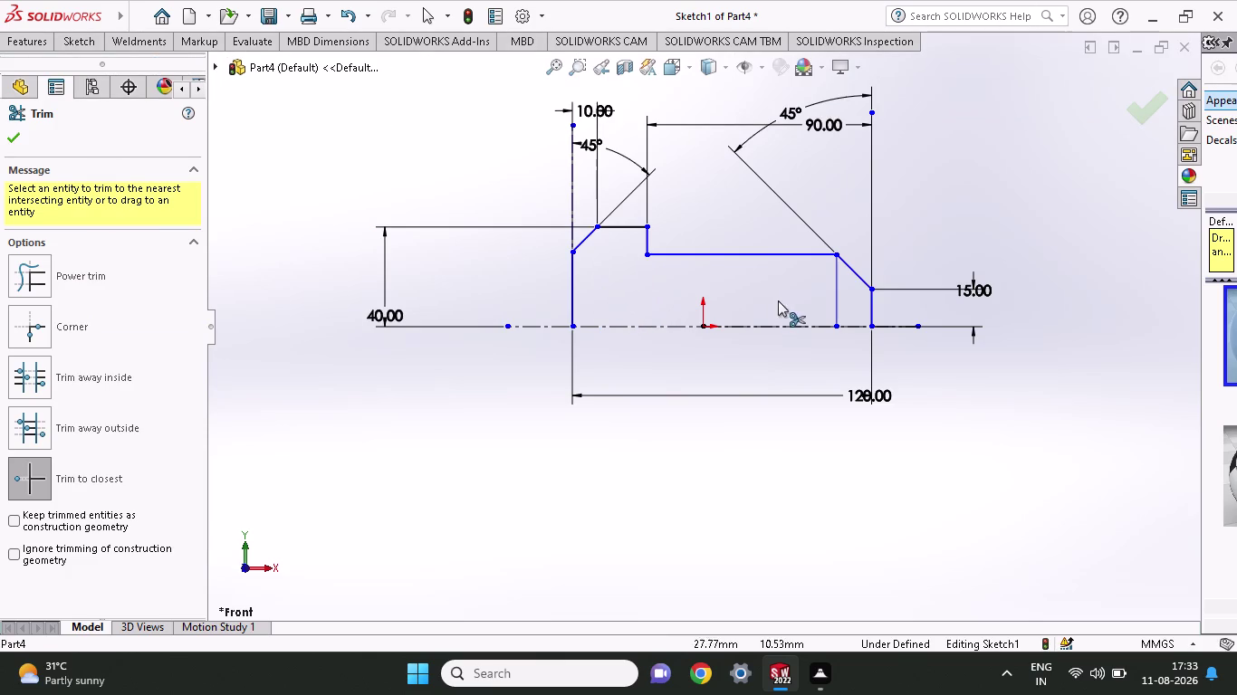
click(837, 297)
click(43, 36)
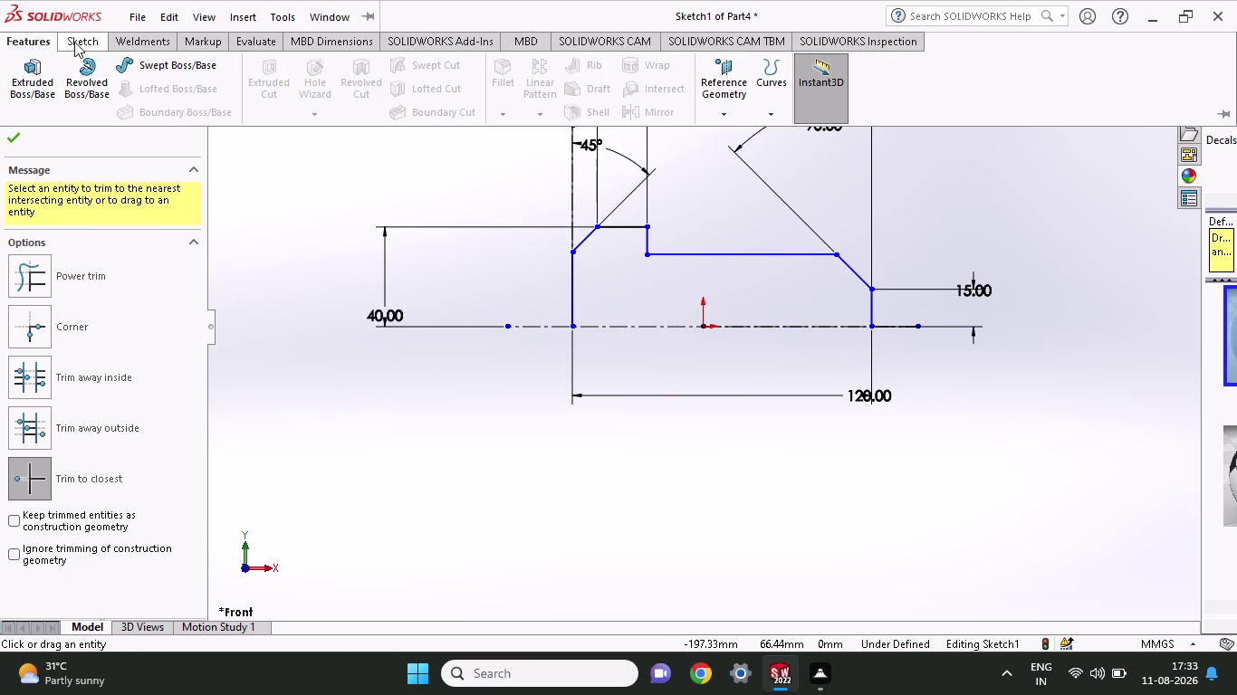
click(86, 64)
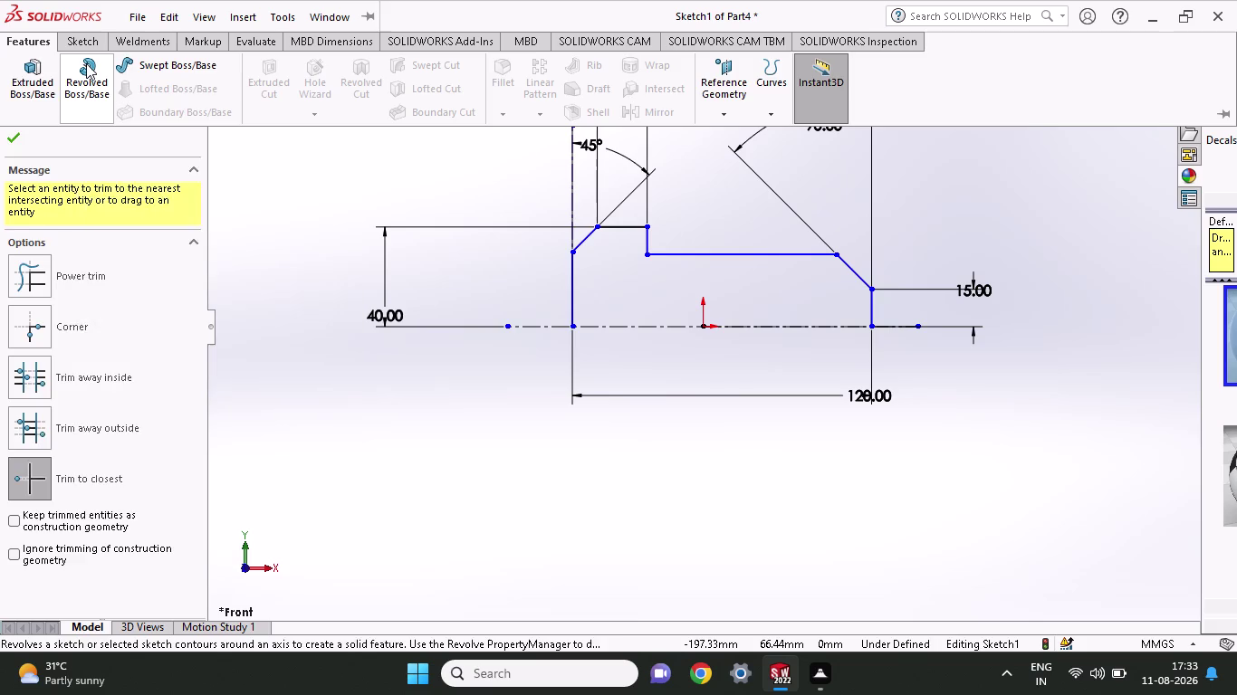
Revolve the profile 360° (Blind) about Line15 and orbit to inspect the solid pin.
click(667, 343)
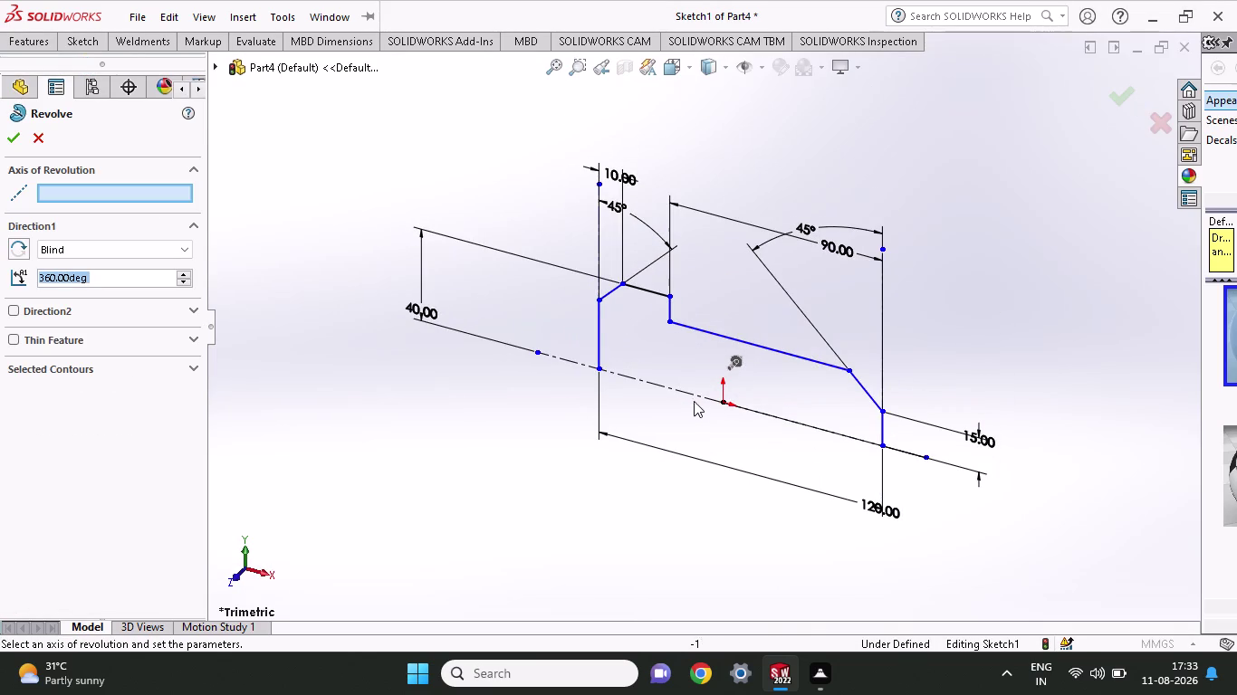
click(699, 395)
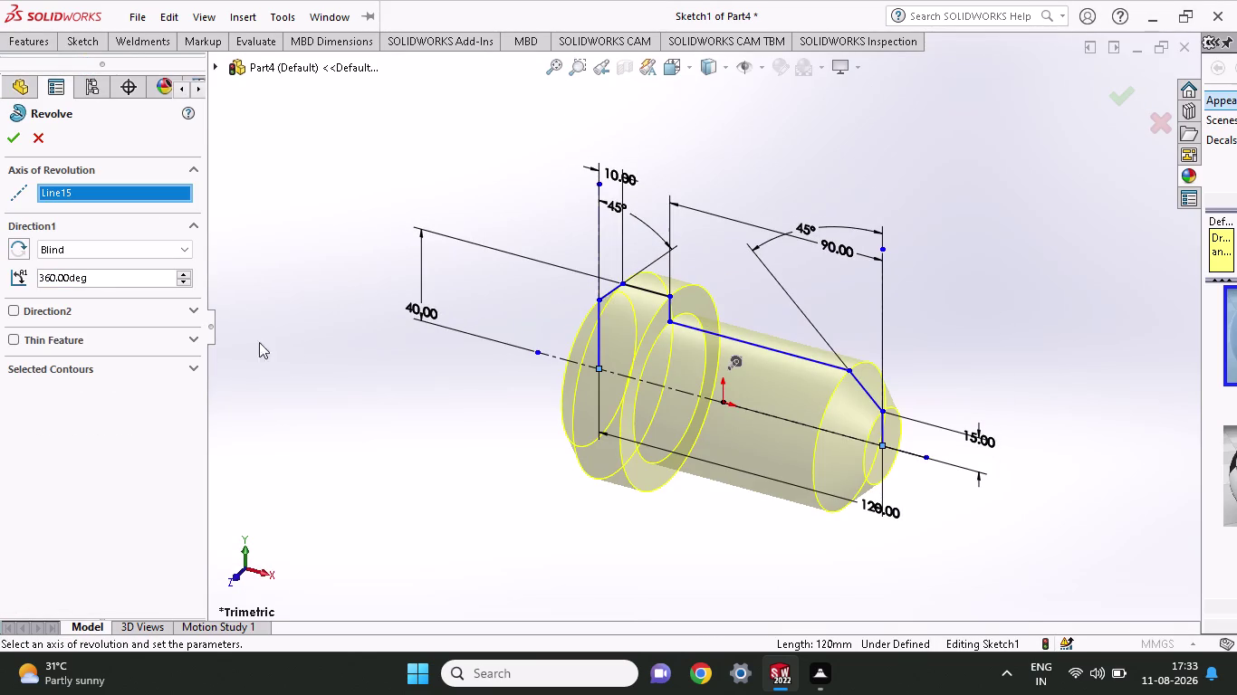
click(10, 143)
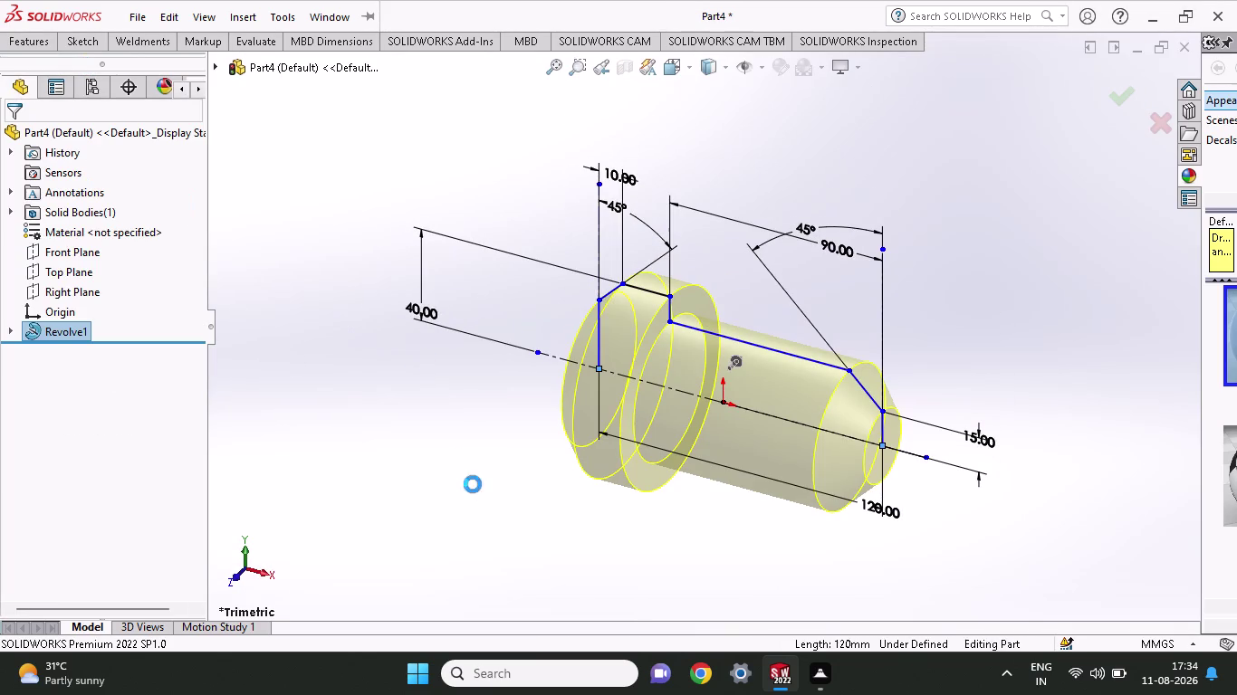
middle_drag(508, 499, 596, 533)
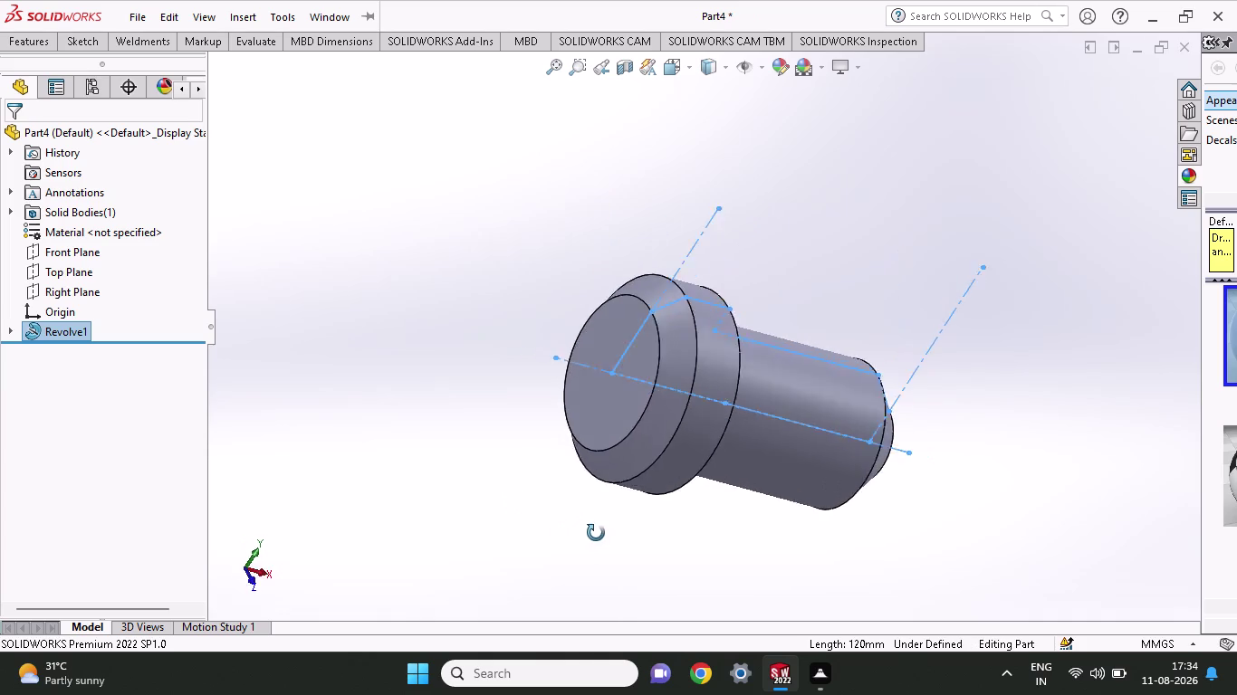
middle_drag(596, 533, 555, 463)
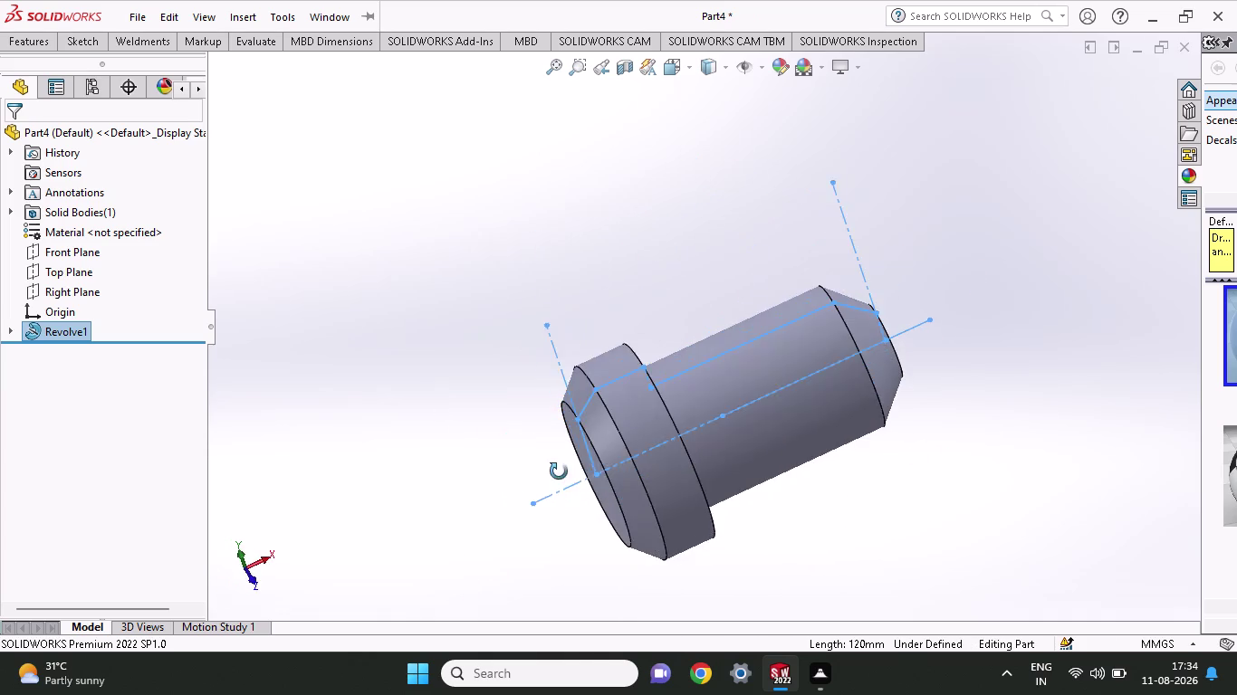
middle_drag(555, 464, 603, 374)
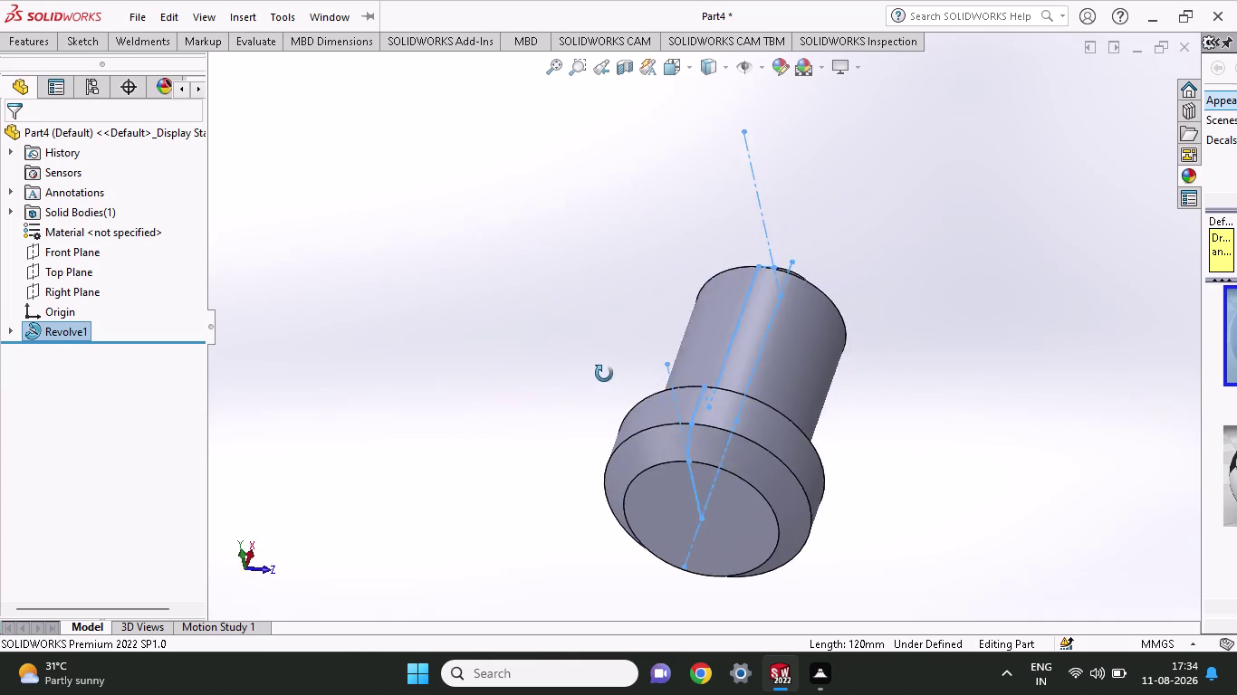
middle_drag(604, 374, 436, 225)
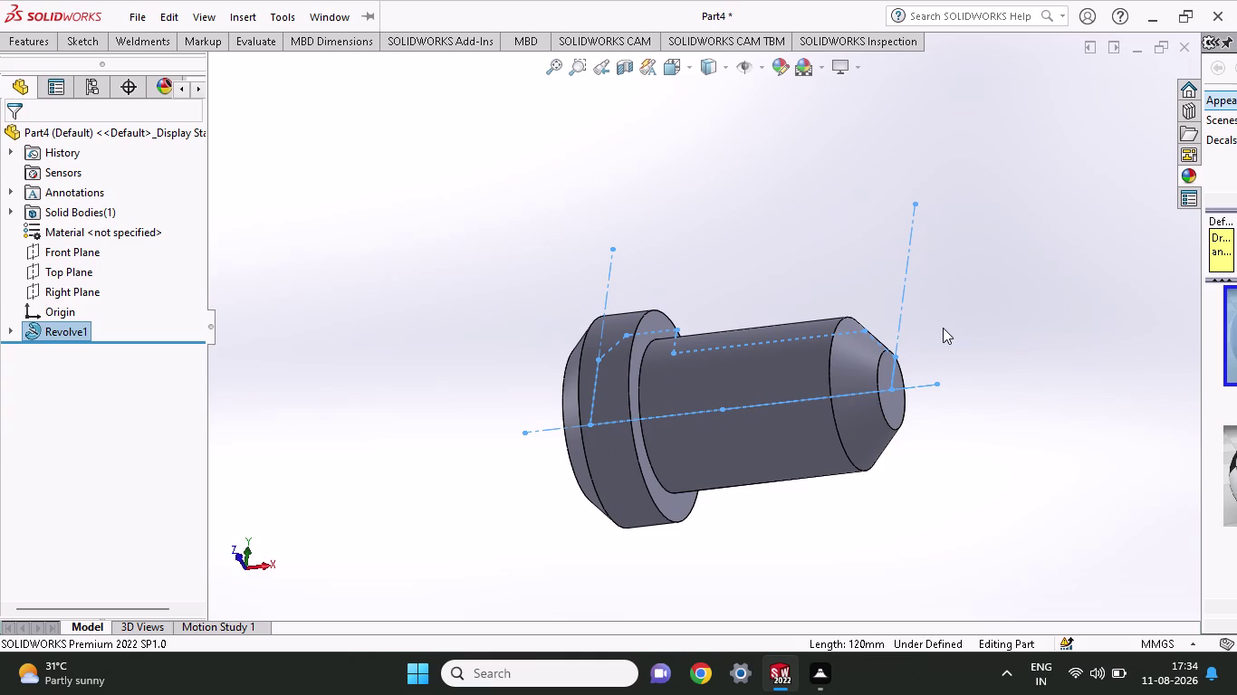
middle_drag(943, 328, 962, 373)
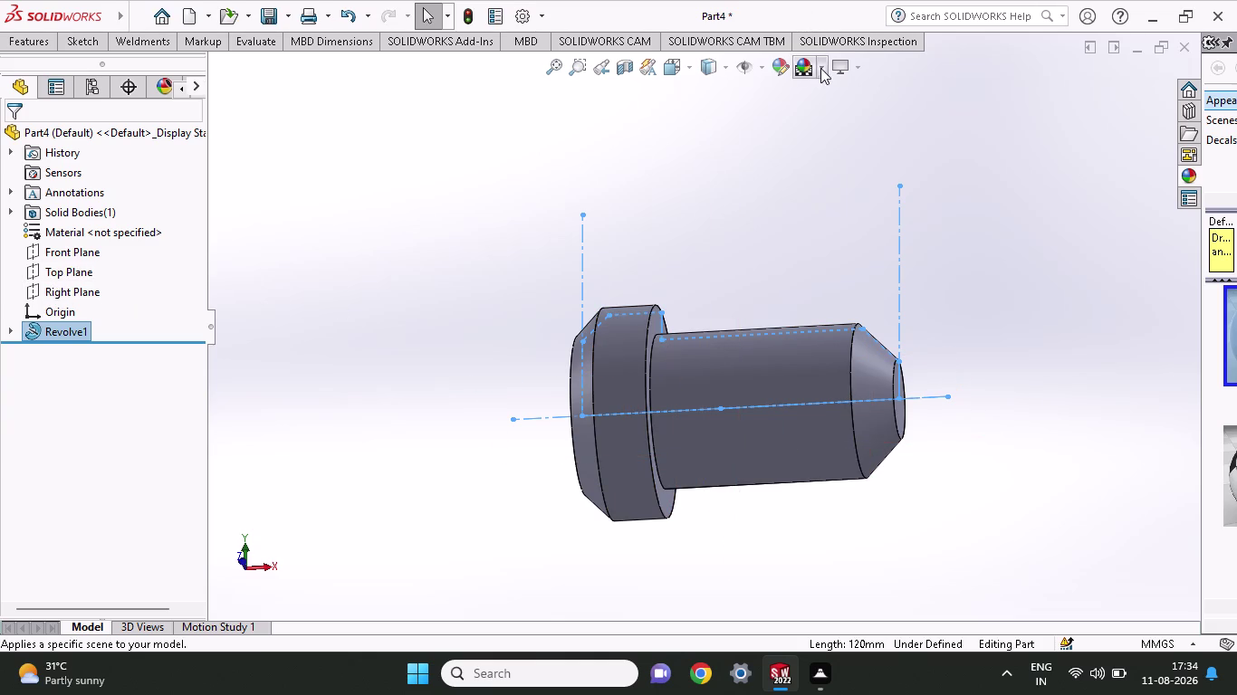
Hide sketches and axes, view the Surface Finish settings, then close the appearance editor unchanged.
click(687, 65)
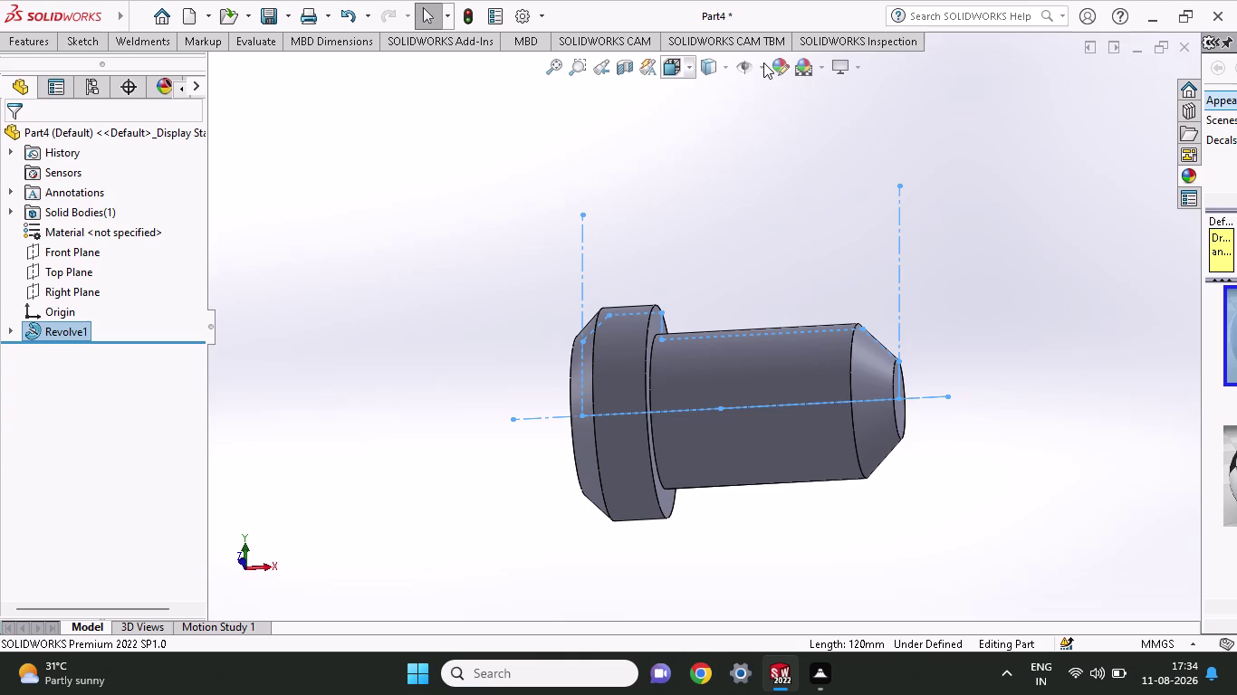
click(758, 64)
click(759, 63)
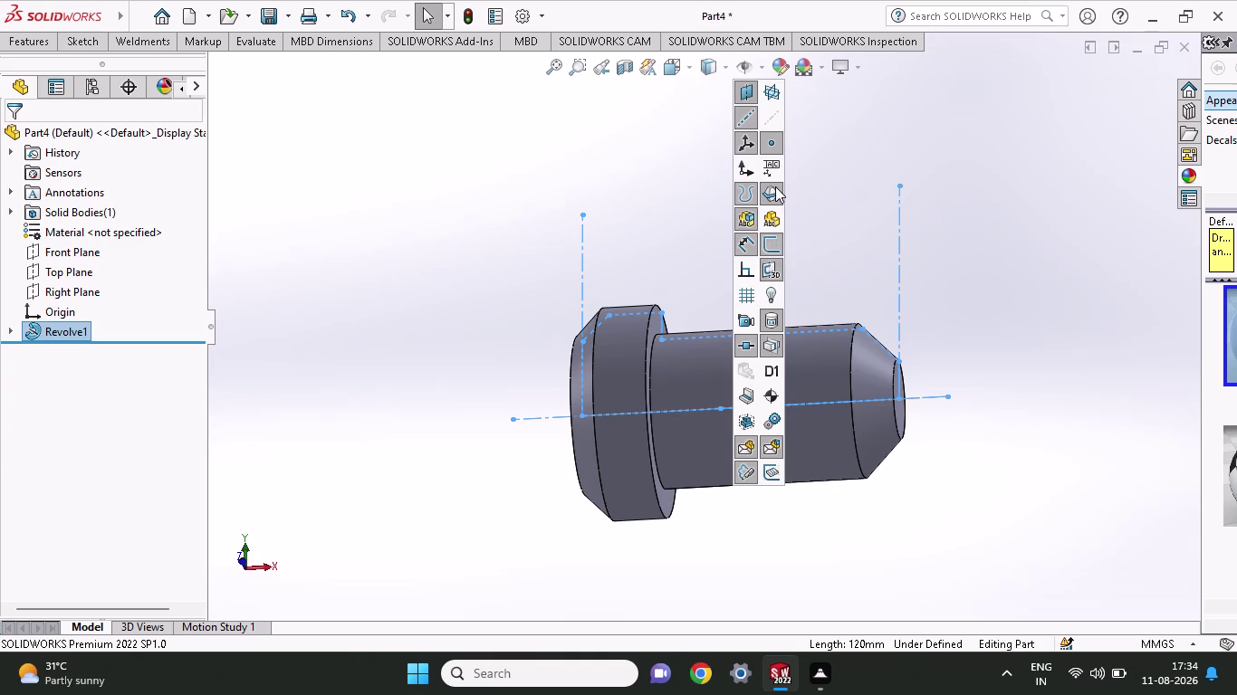
click(778, 65)
click(778, 65)
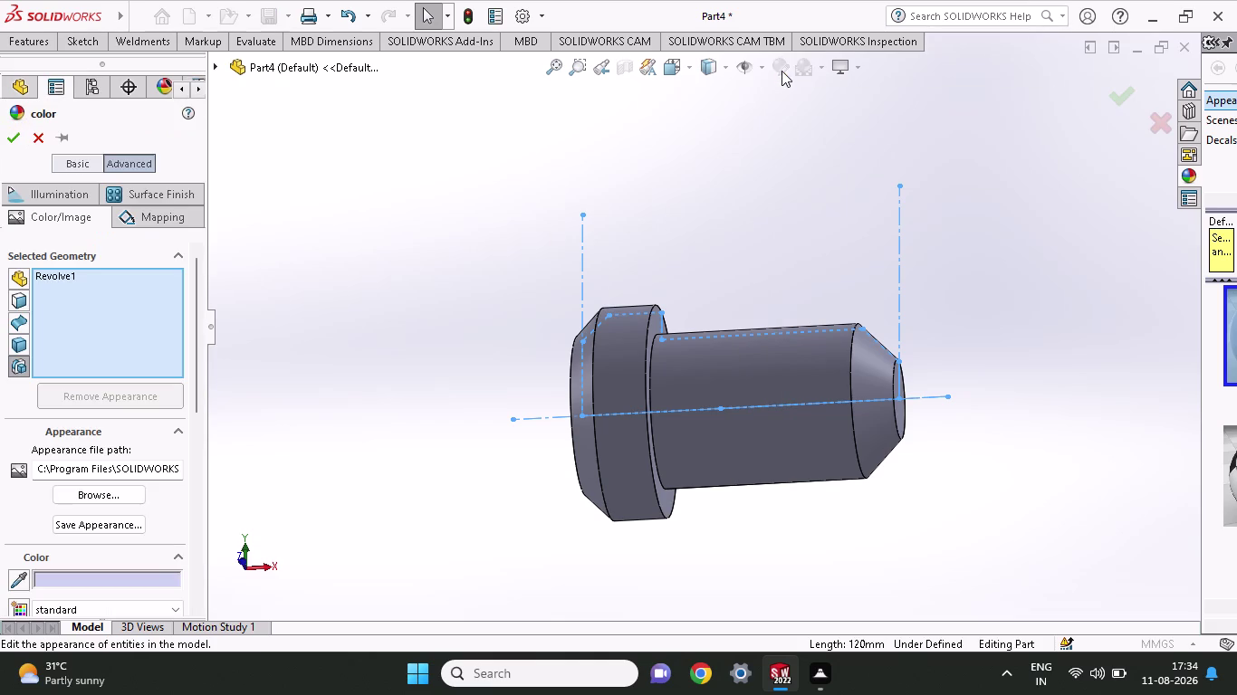
click(158, 197)
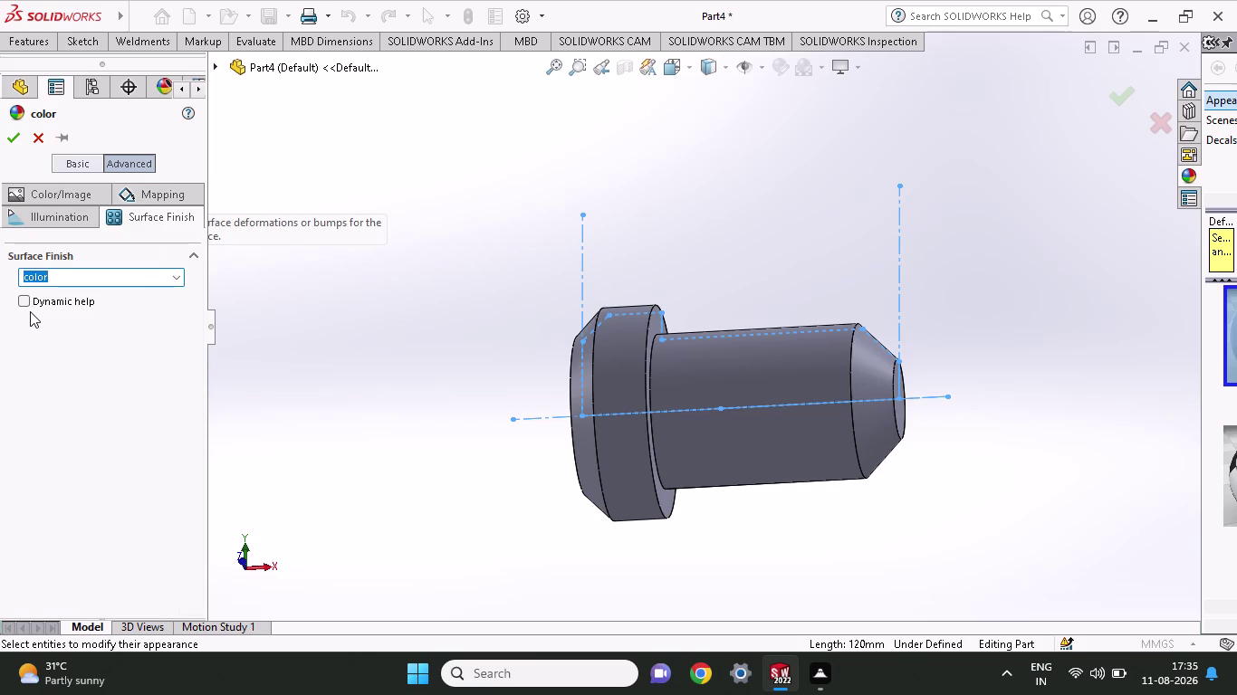
click(78, 277)
click(8, 139)
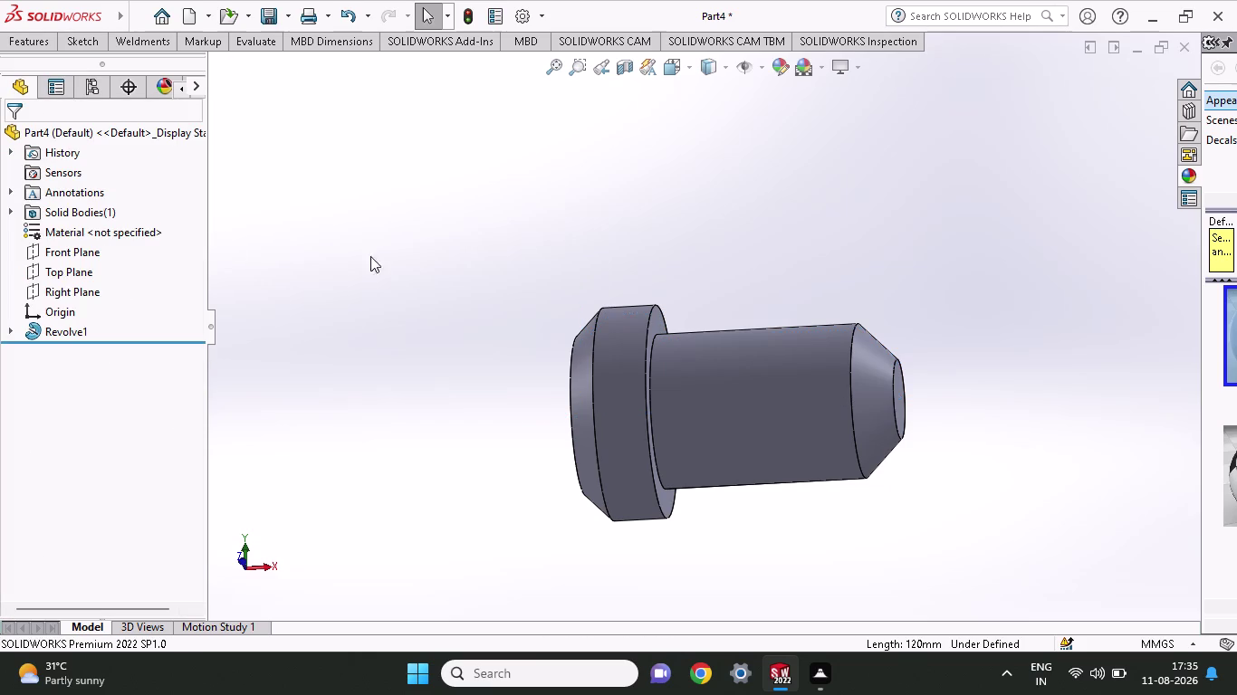
Turn on Perspective and RealView display, orbiting to check the shading.
middle_drag(754, 276, 753, 300)
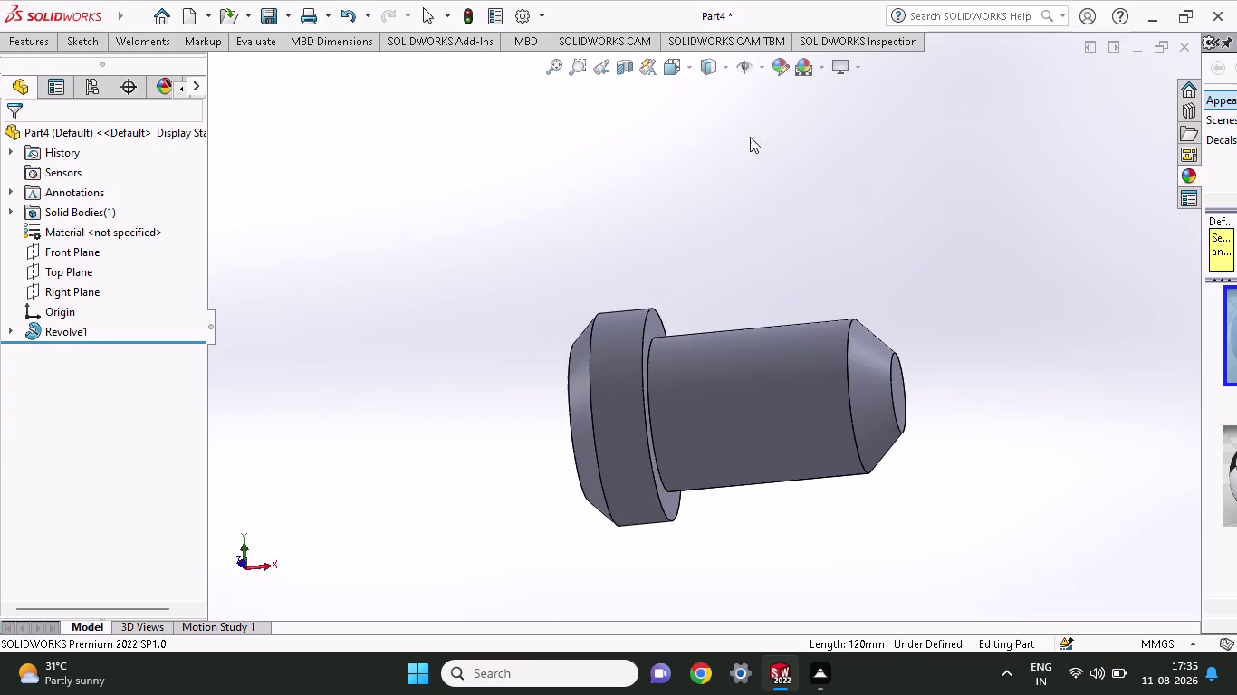
click(856, 67)
click(859, 118)
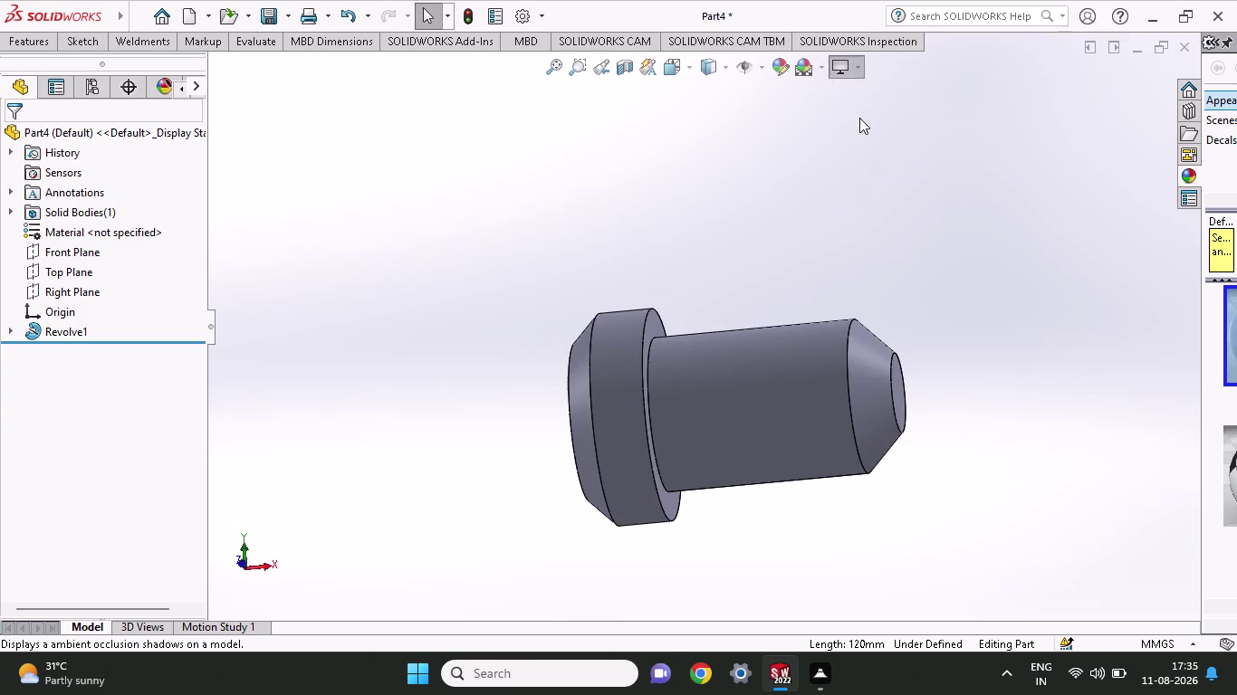
click(856, 68)
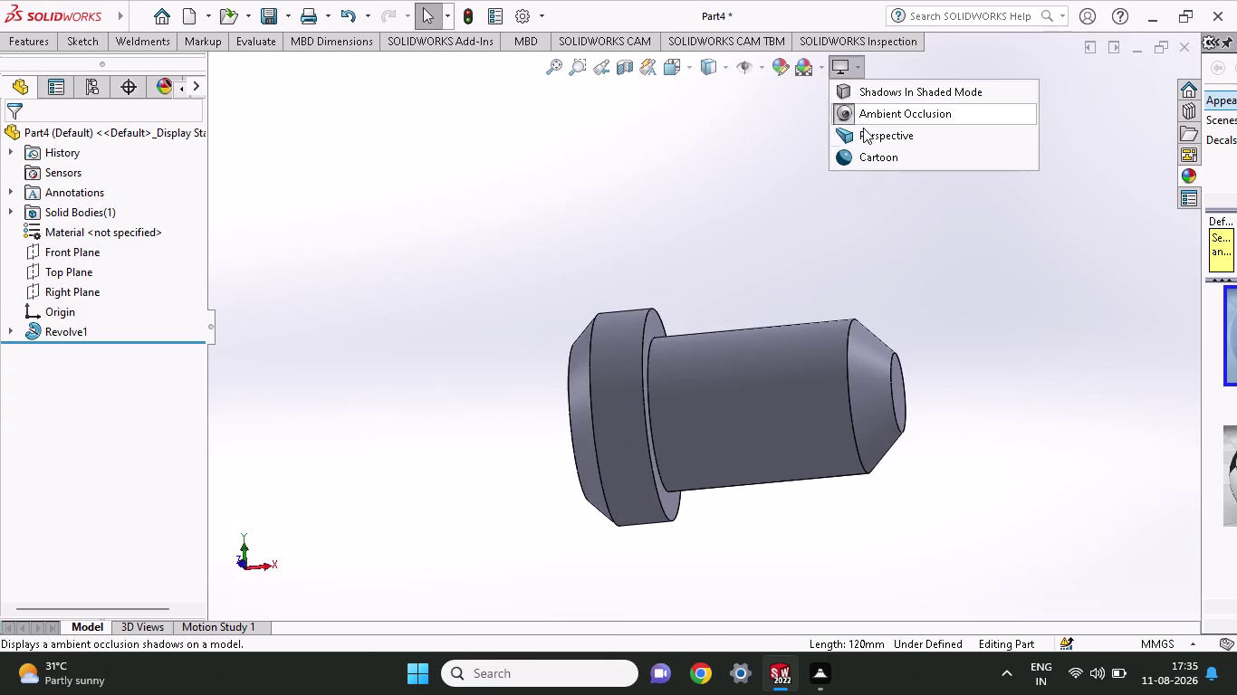
click(866, 141)
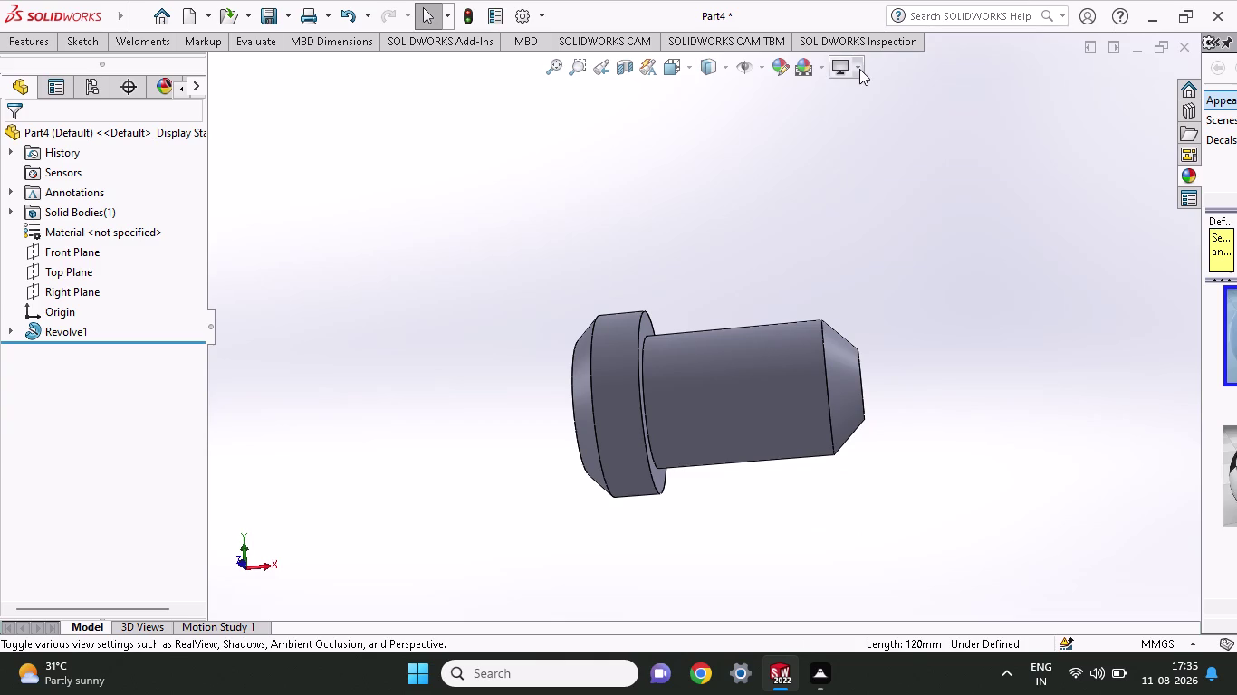
click(859, 69)
click(869, 153)
middle_click(845, 205)
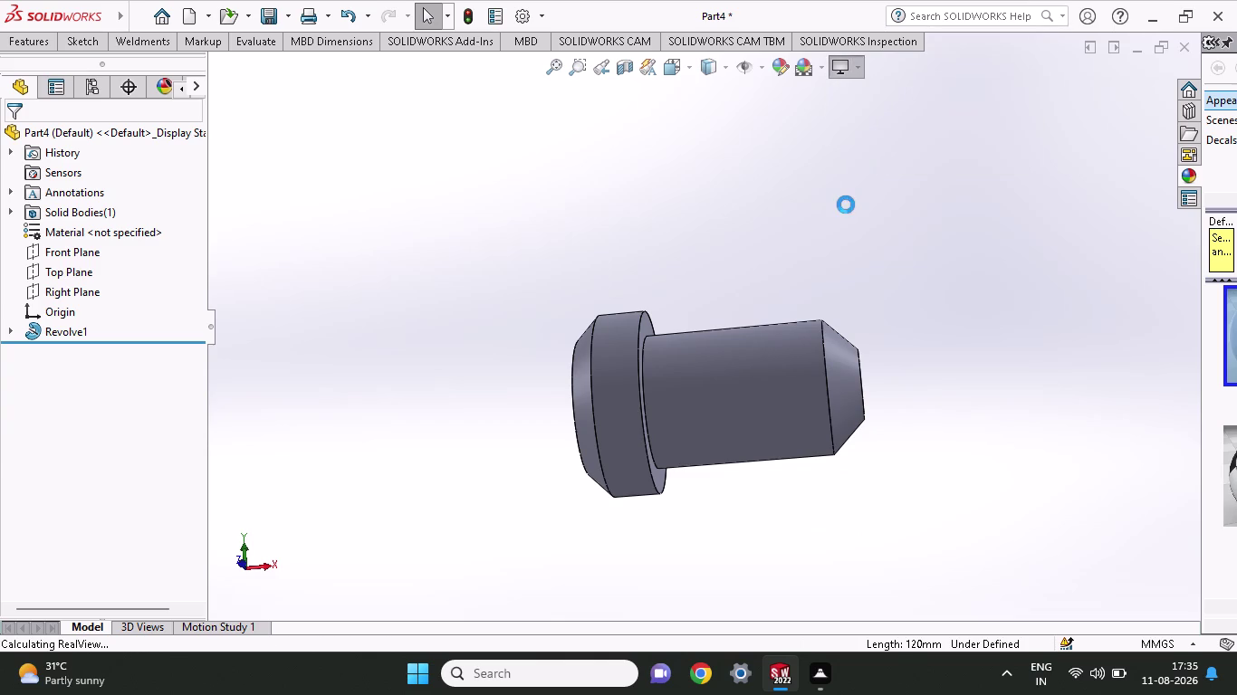
middle_drag(847, 206, 856, 251)
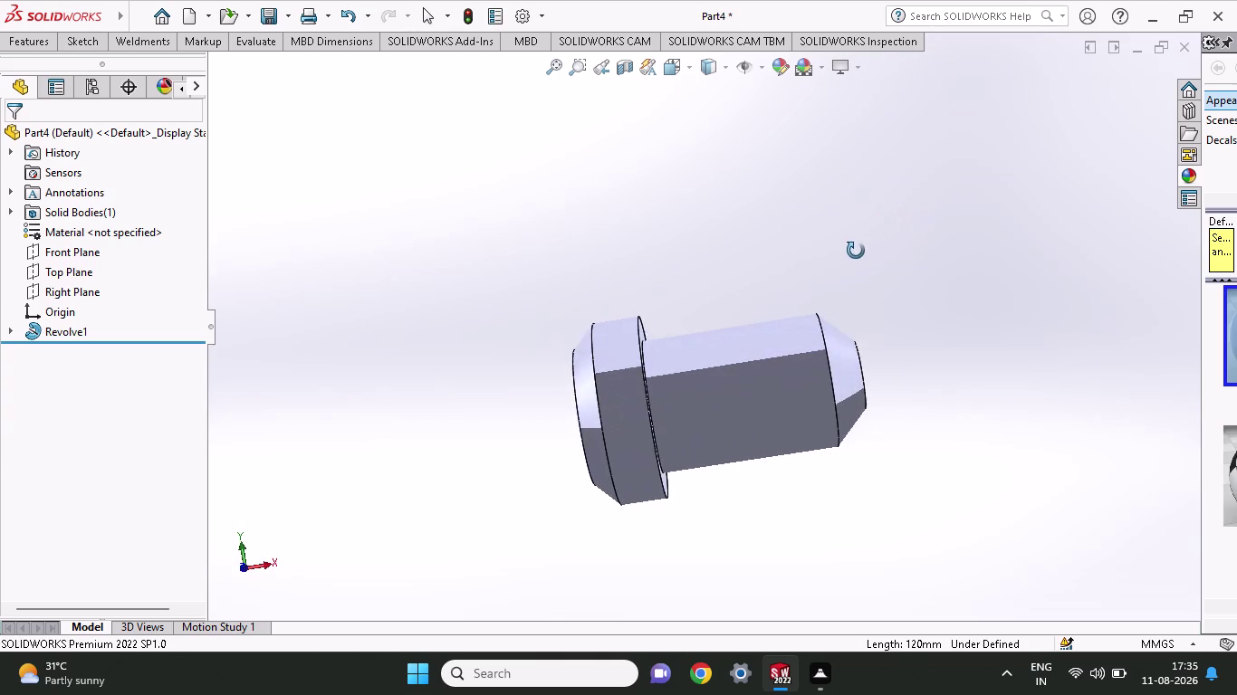
middle_drag(856, 251, 854, 381)
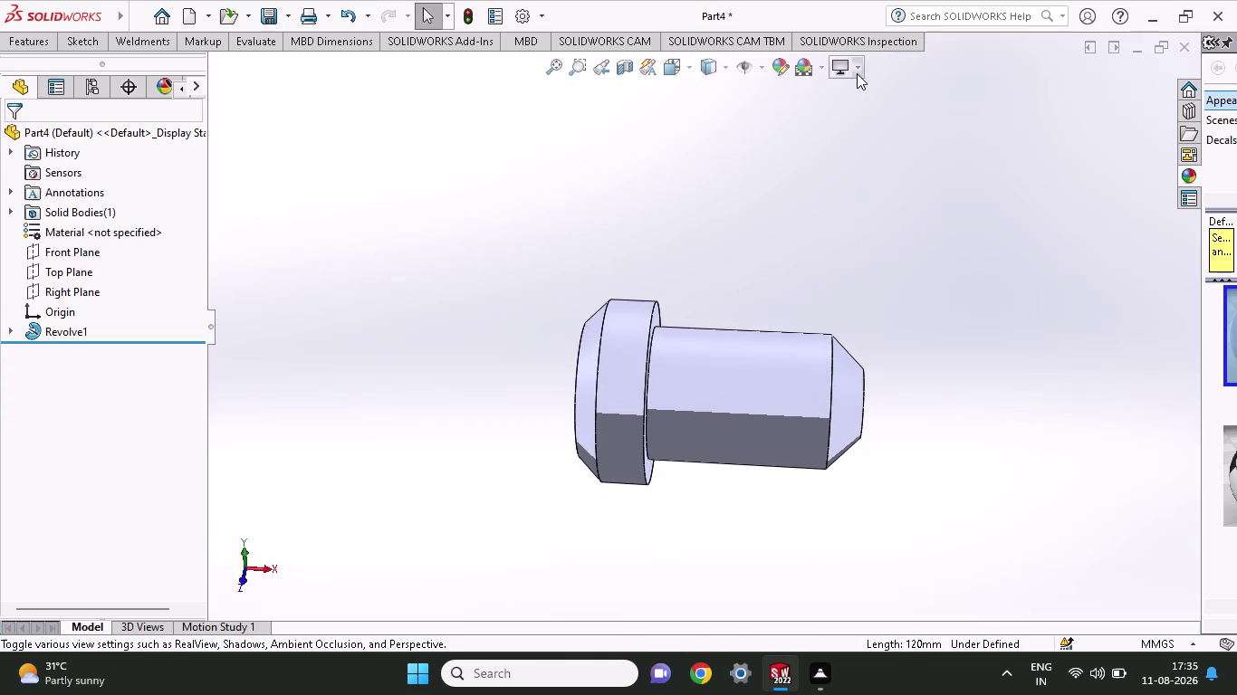
Enable Shadows In Shaded Mode so a shadow appears beneath the pin.
click(856, 73)
click(867, 96)
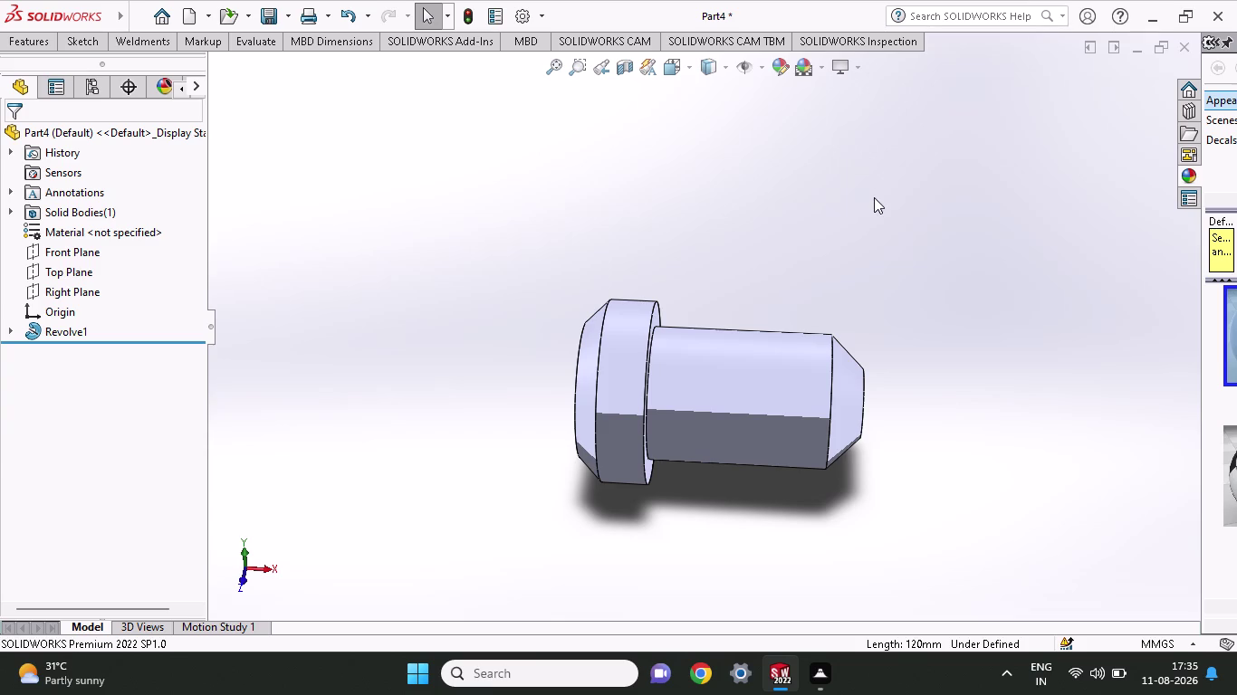
middle_drag(874, 198, 842, 170)
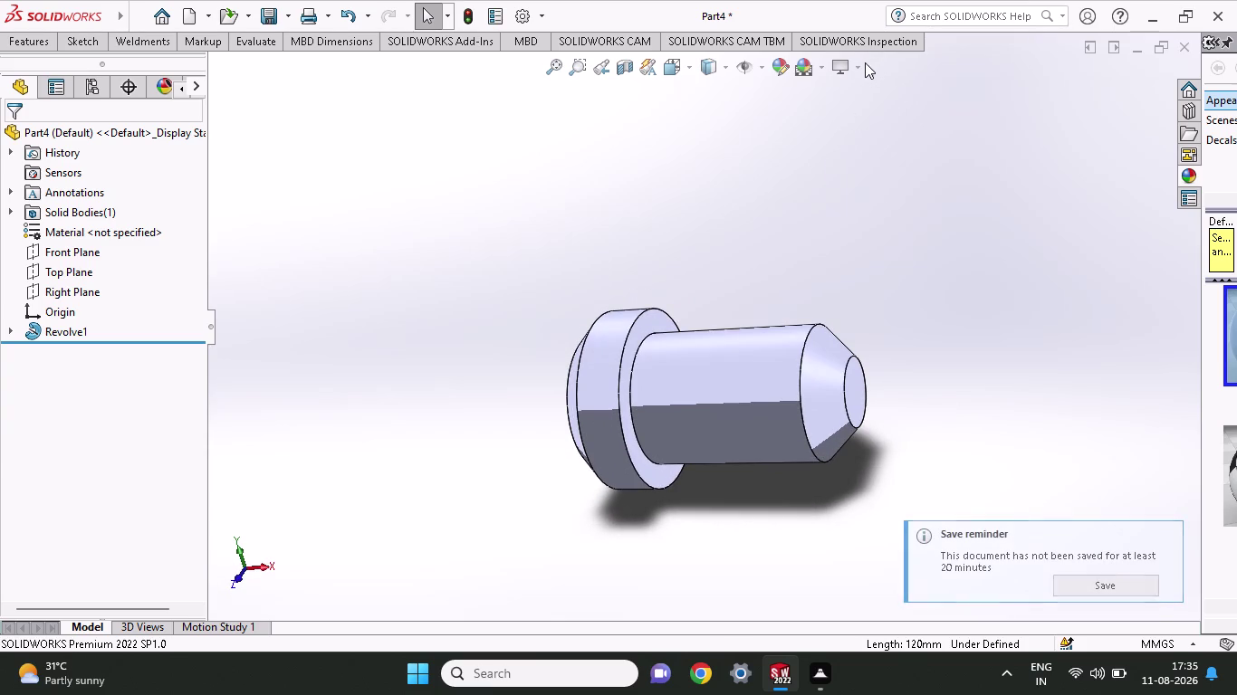
click(855, 72)
click(862, 95)
click(862, 69)
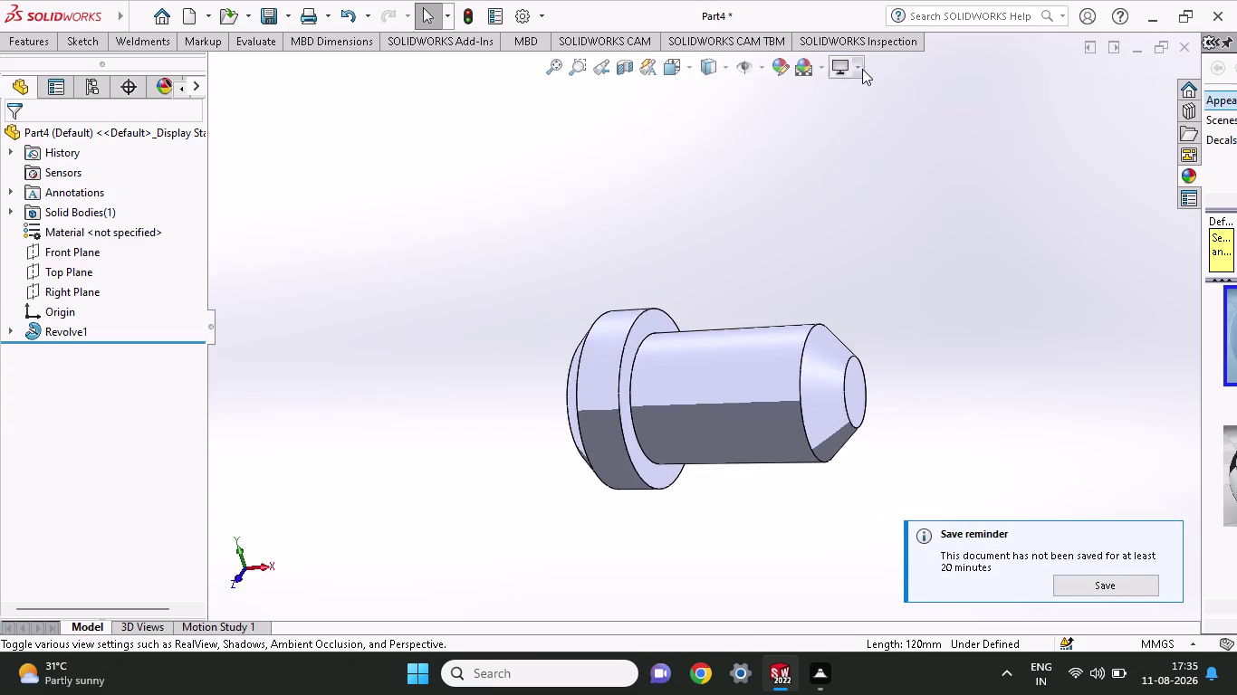
click(866, 88)
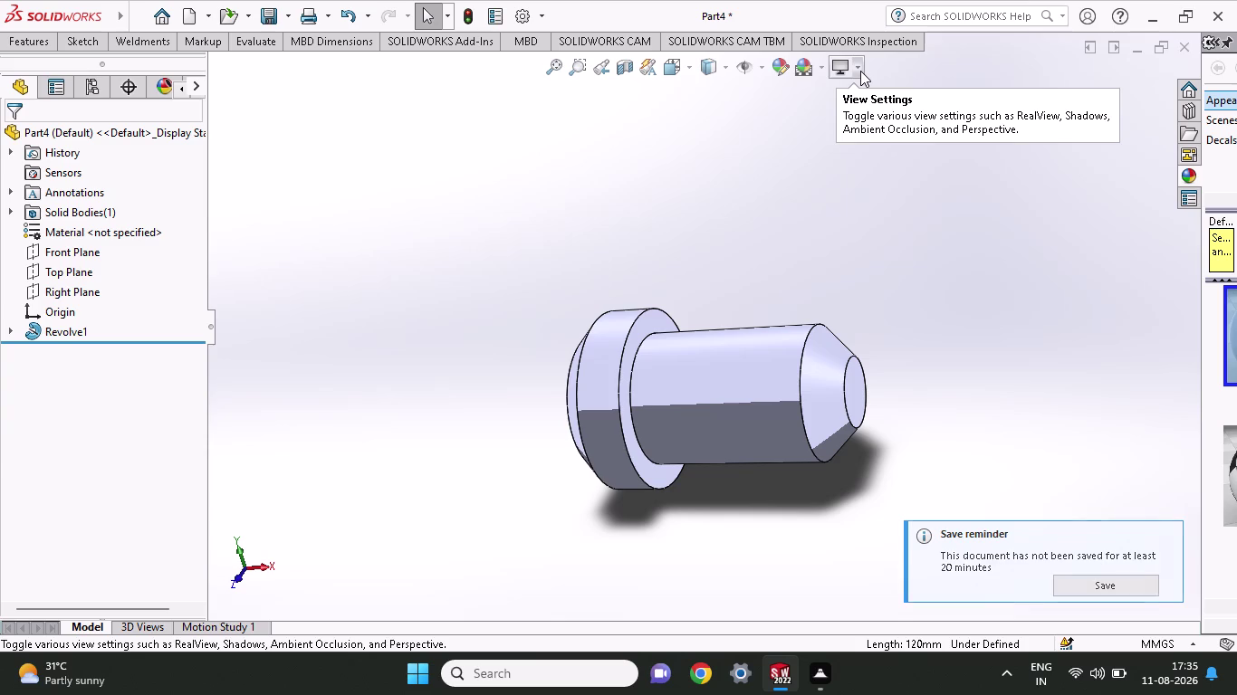
click(860, 71)
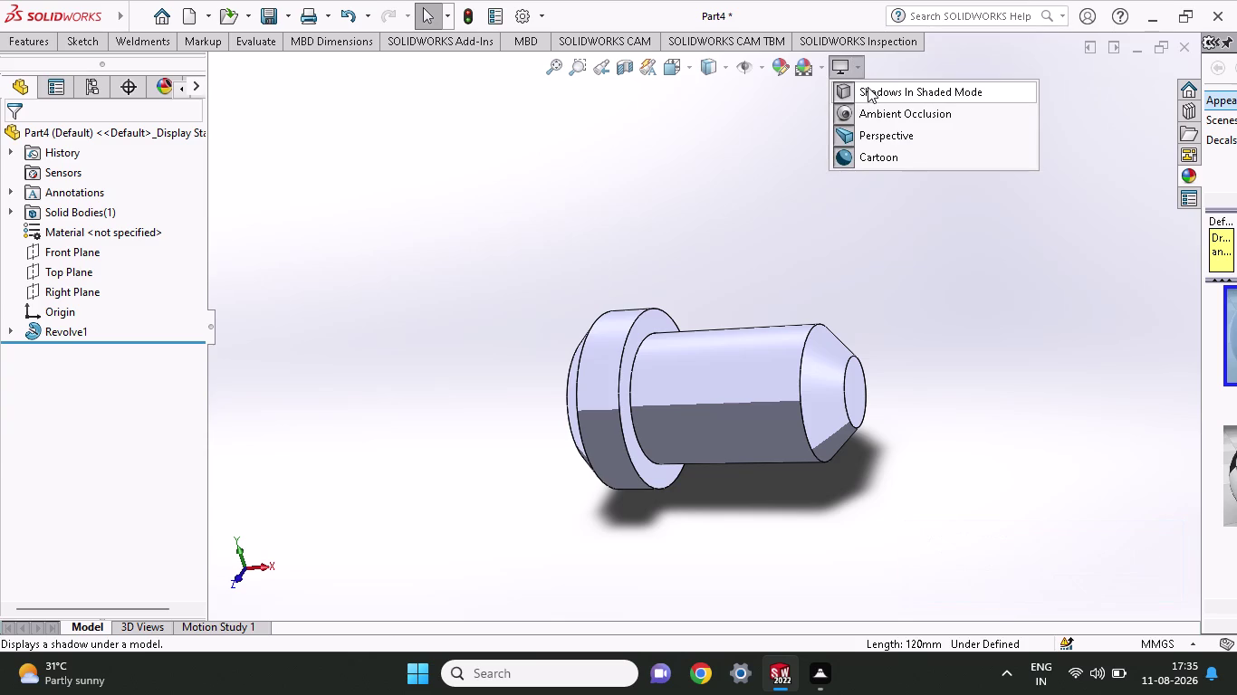
click(868, 108)
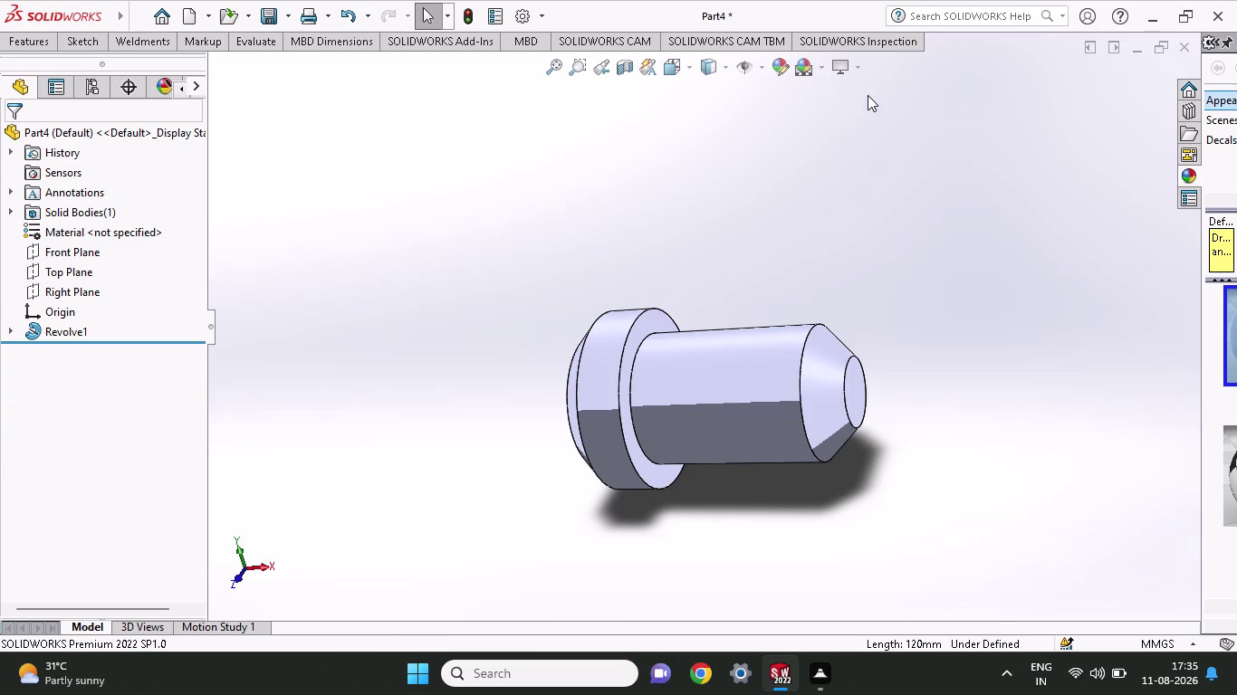
click(857, 75)
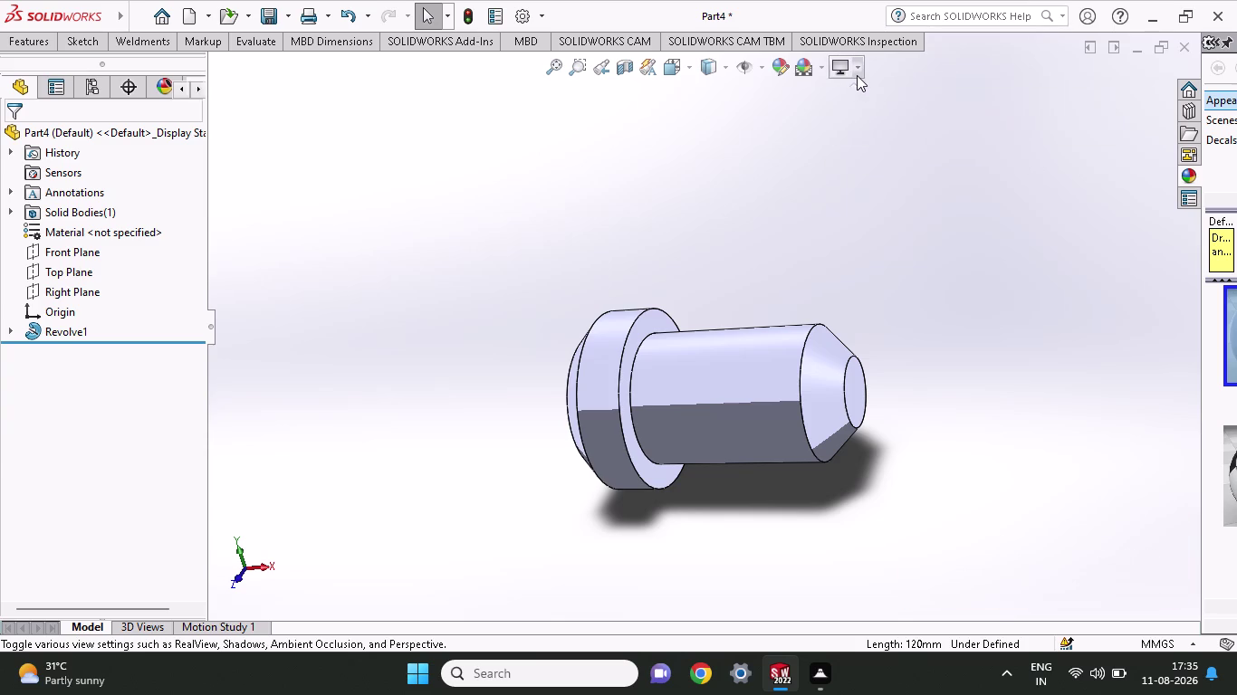
click(858, 116)
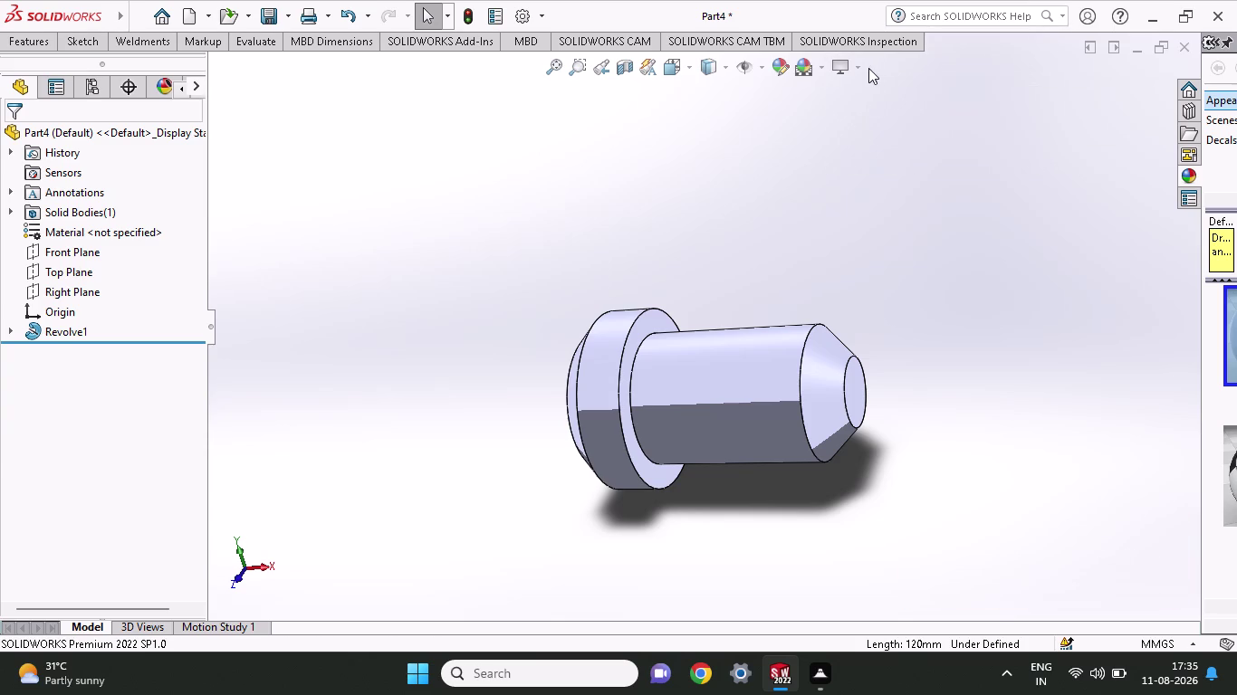
click(856, 69)
click(863, 126)
middle_drag(865, 132, 900, 191)
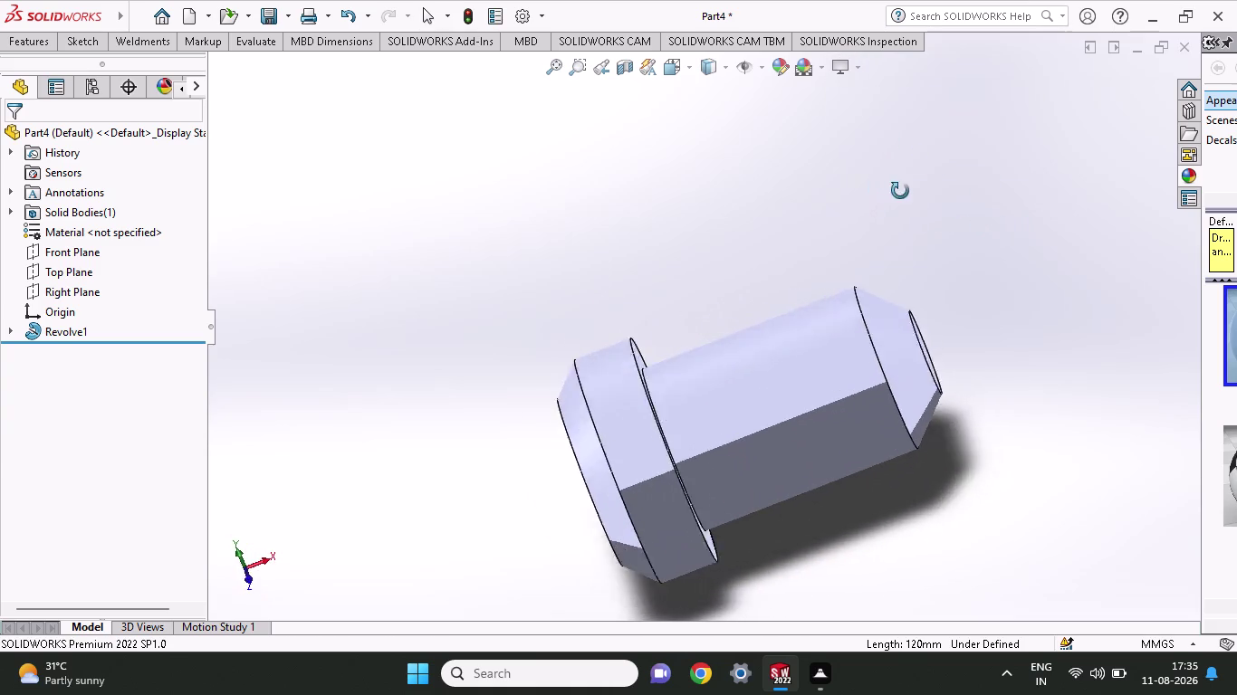
Pick a dark grey swatch for the whole part in the Color editor and accept it.
middle_drag(899, 191, 996, 265)
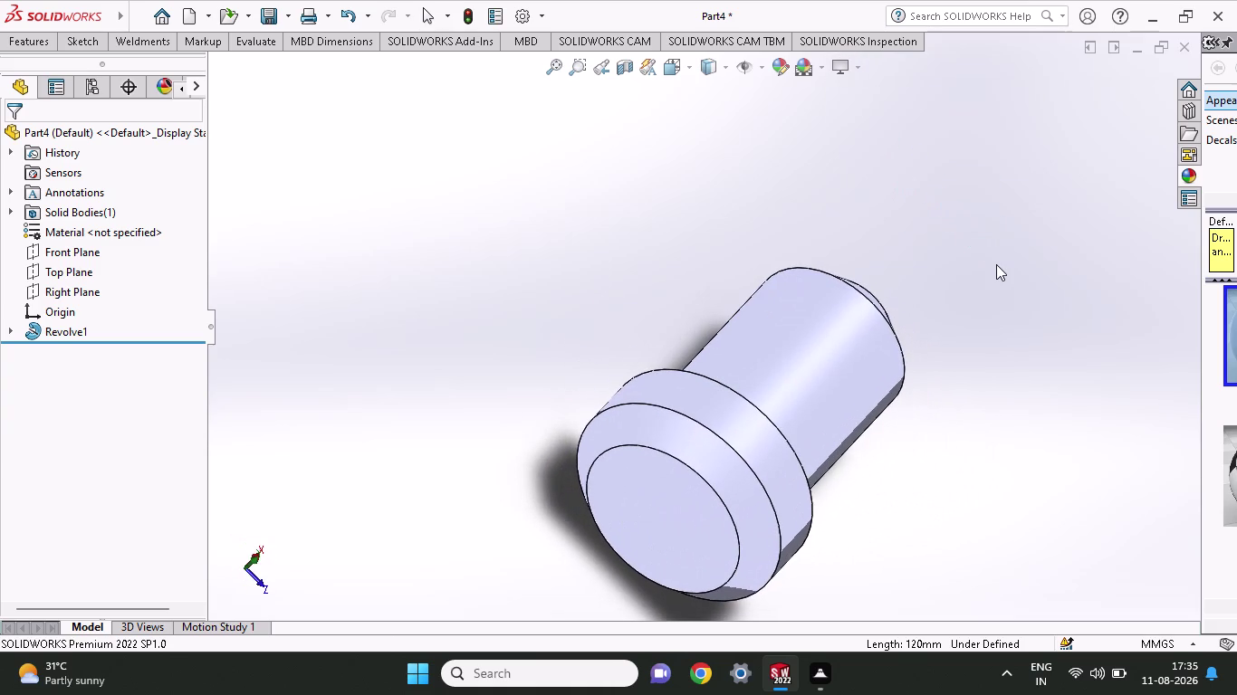
click(809, 60)
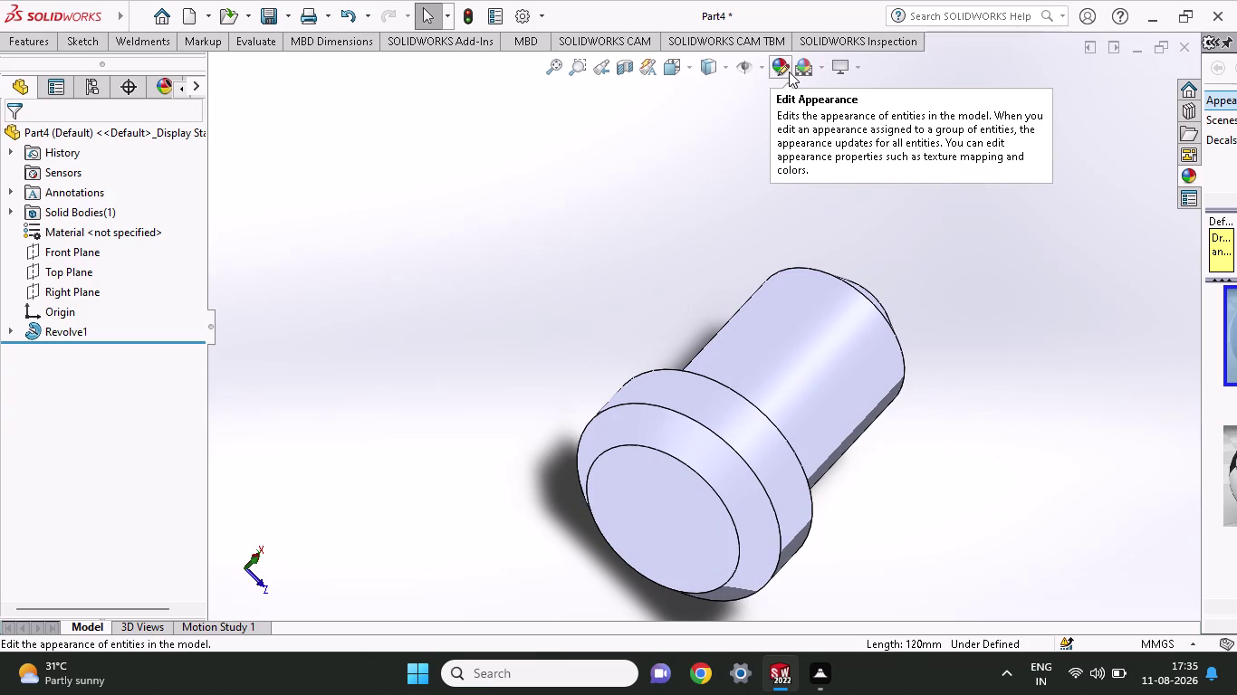
click(789, 71)
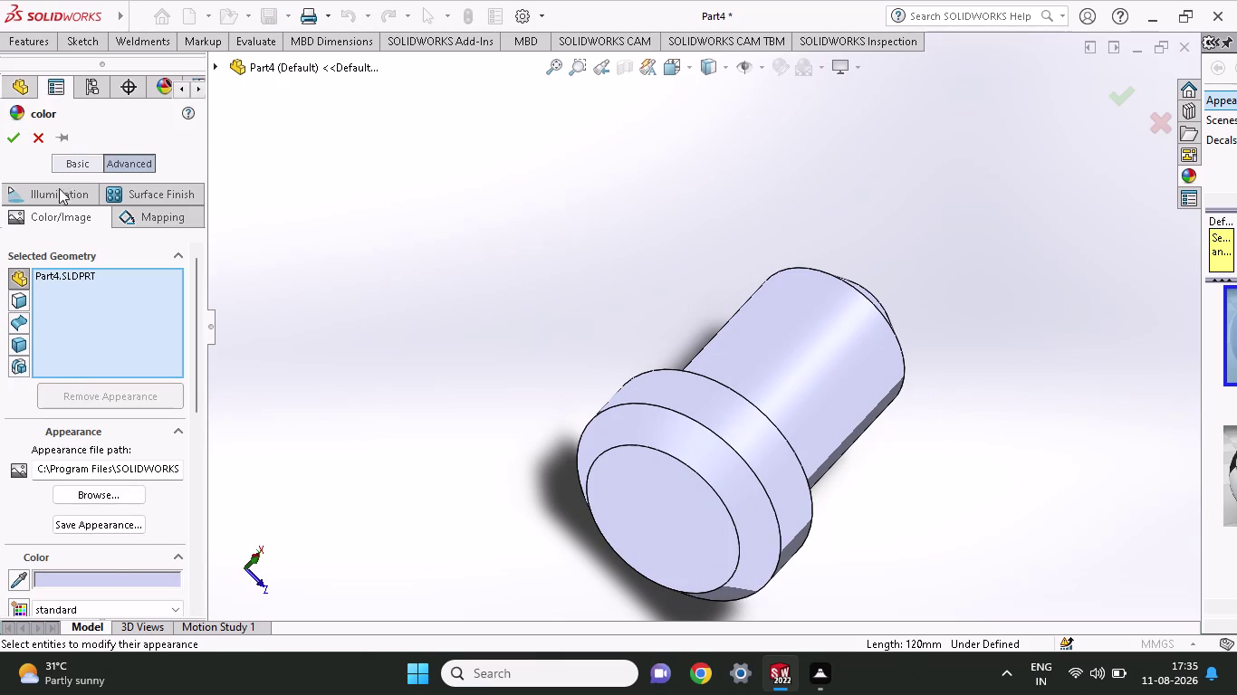
click(69, 158)
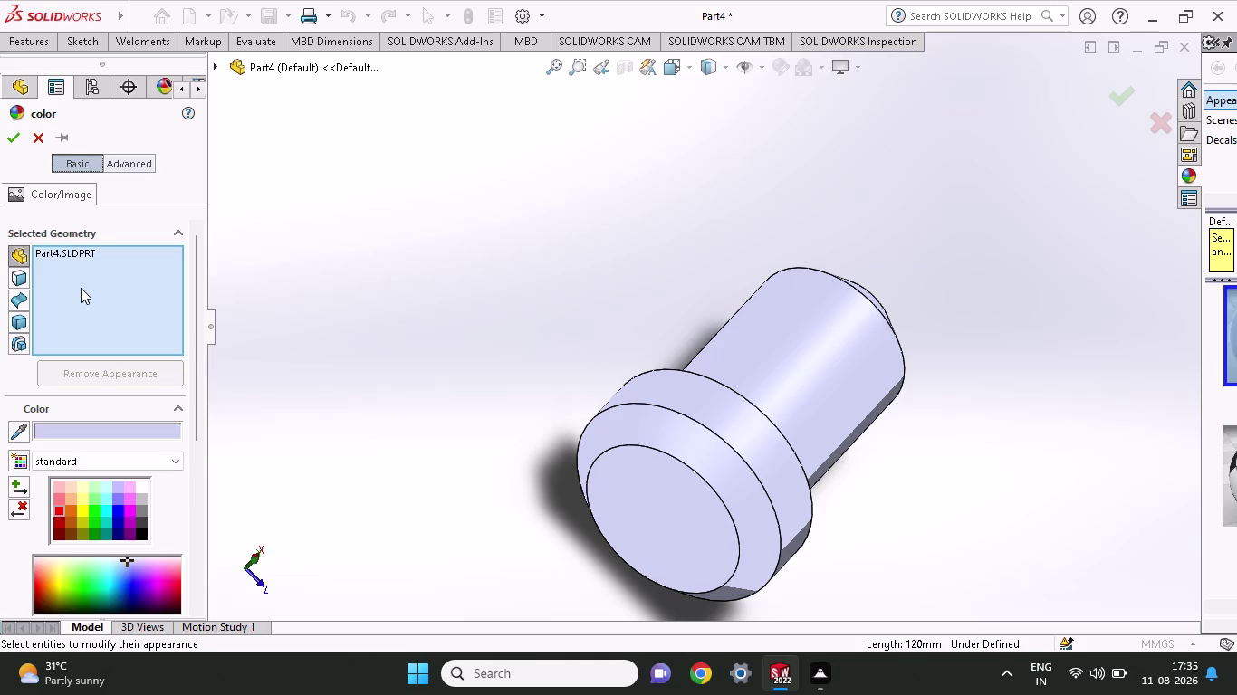
click(142, 512)
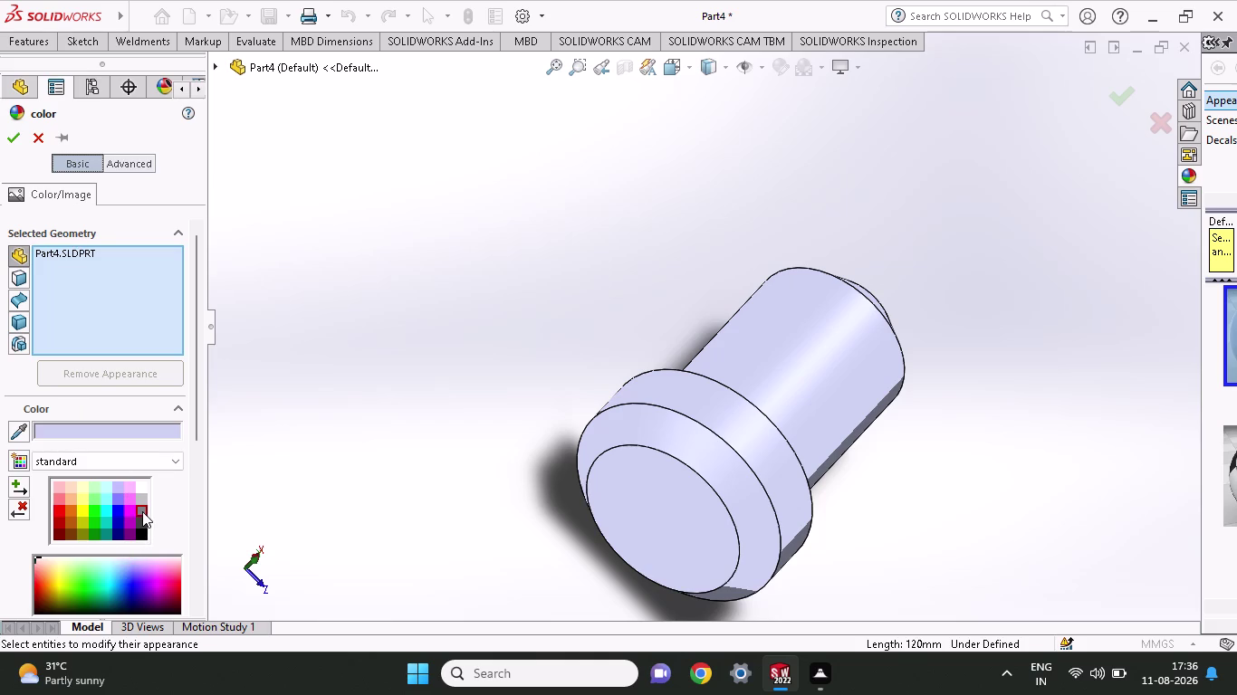
click(142, 520)
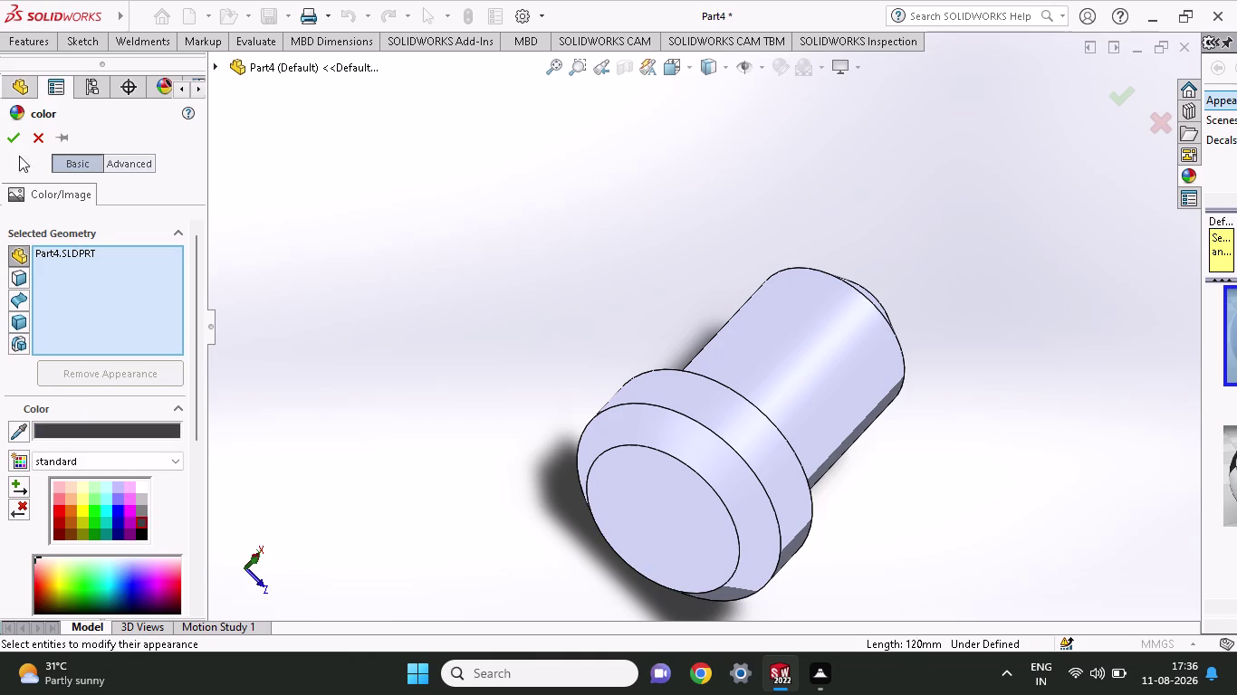
click(17, 125)
click(17, 128)
middle_drag(464, 234, 477, 226)
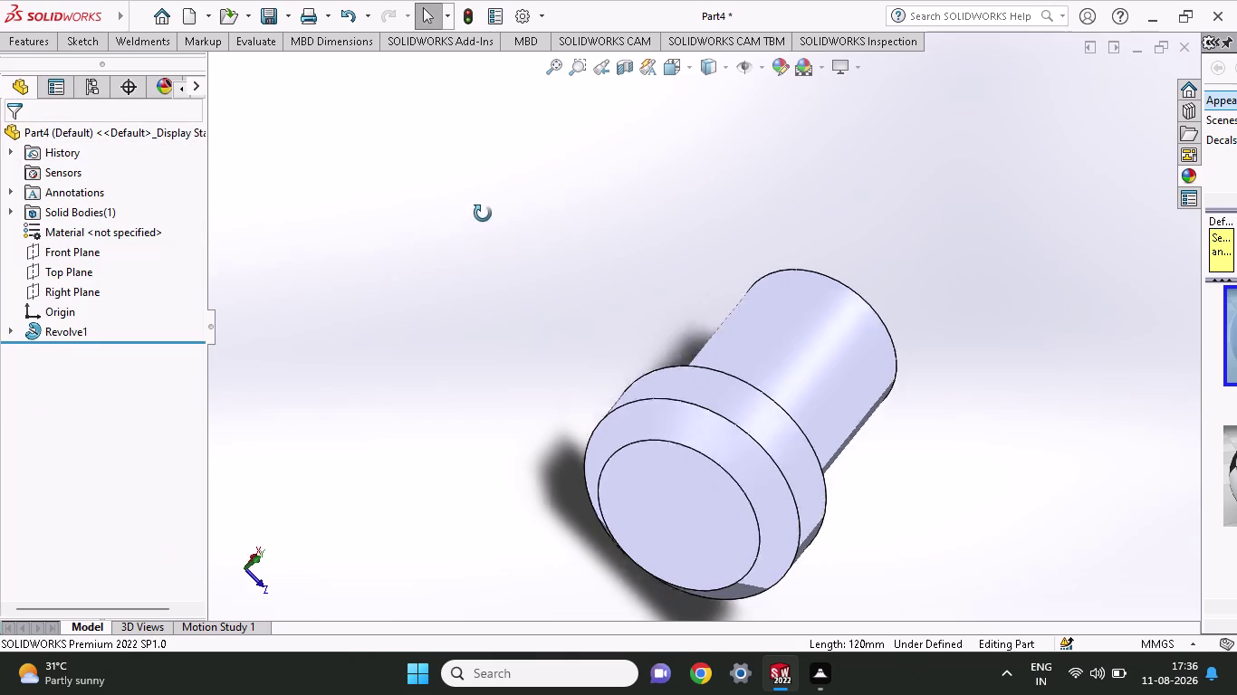
middle_drag(477, 227, 364, 138)
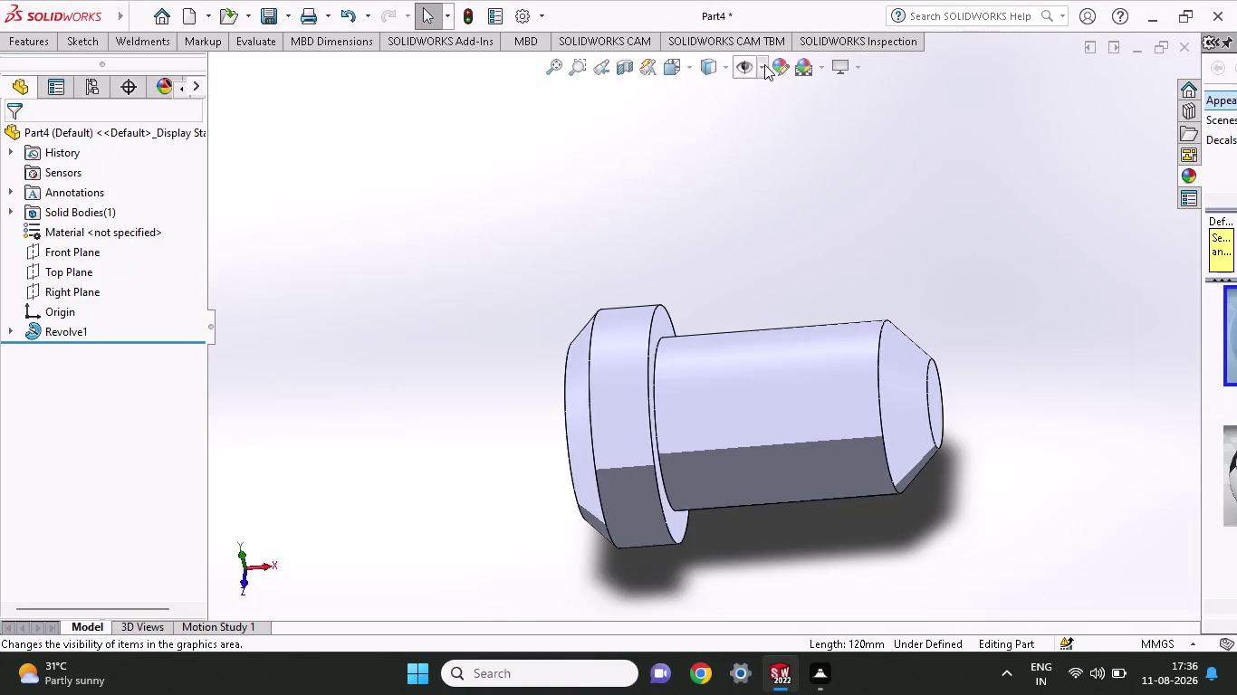
Toggle Perspective and other effects from the View Settings list several times.
click(860, 65)
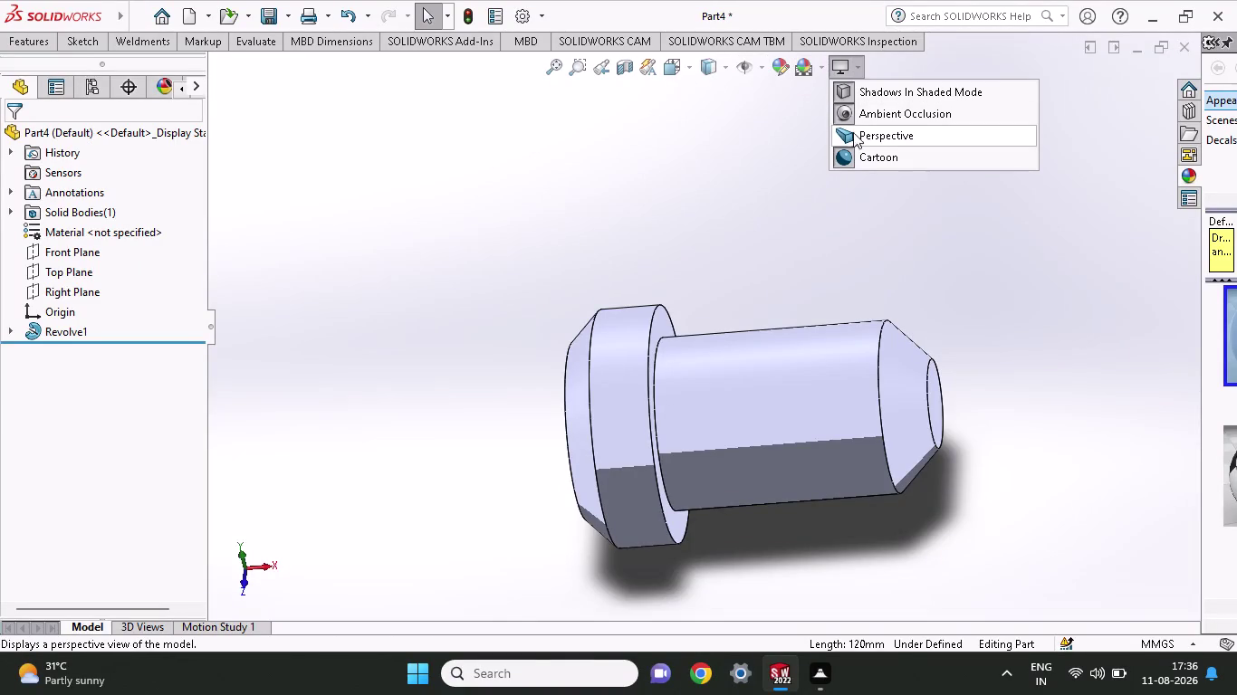
click(853, 138)
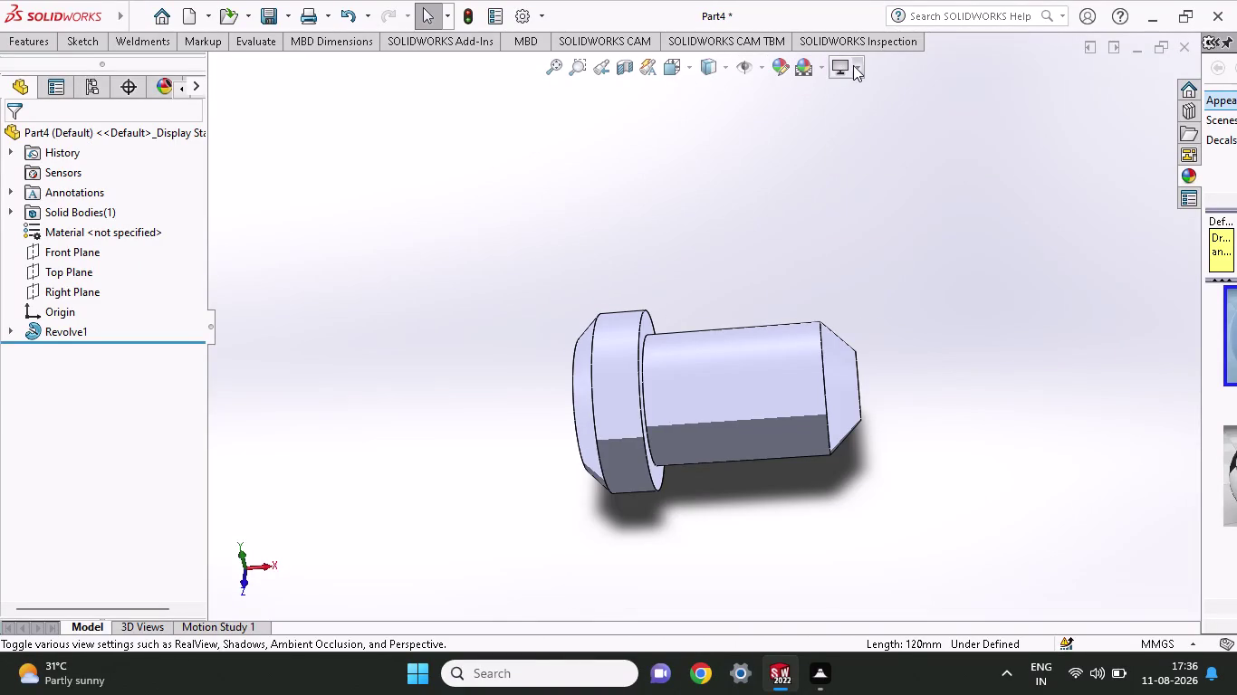
click(853, 65)
click(872, 95)
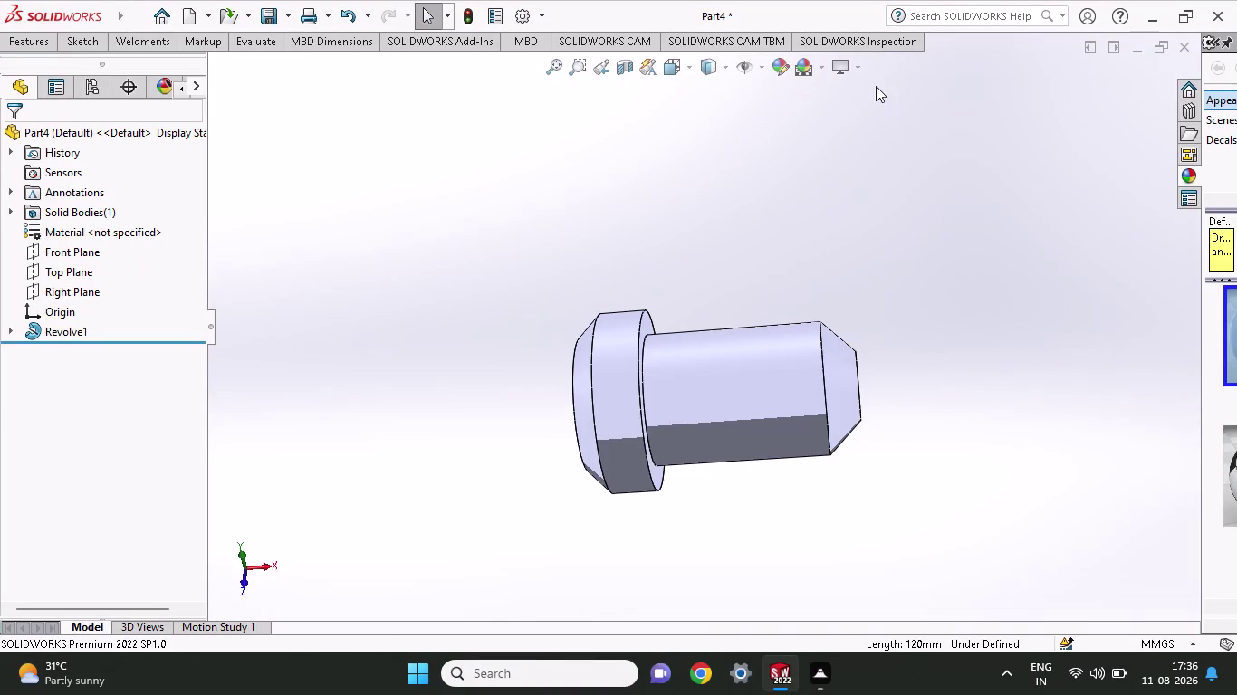
click(856, 67)
click(876, 153)
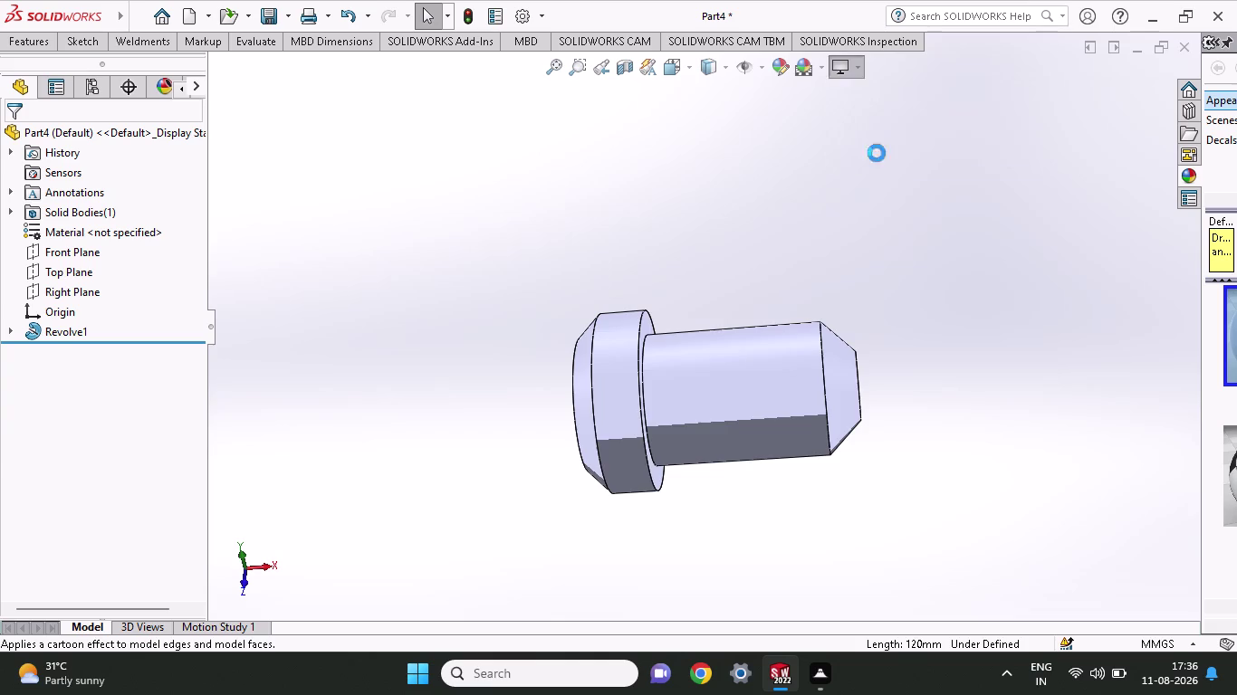
click(860, 65)
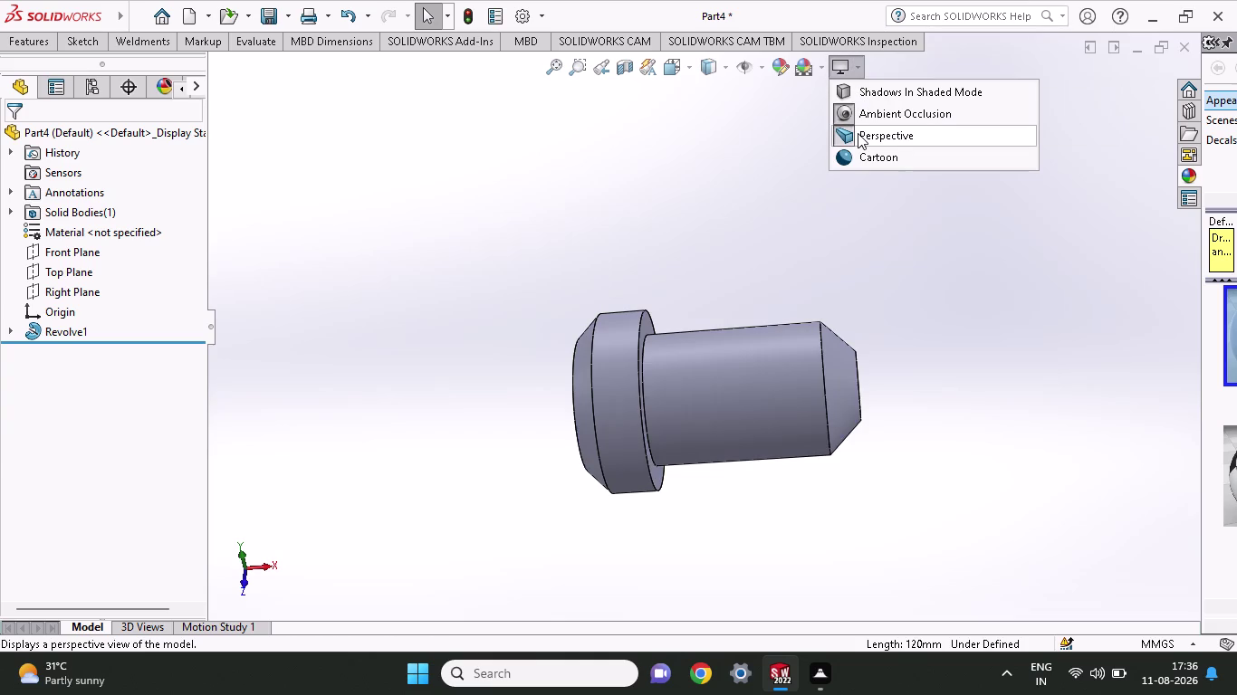
click(858, 133)
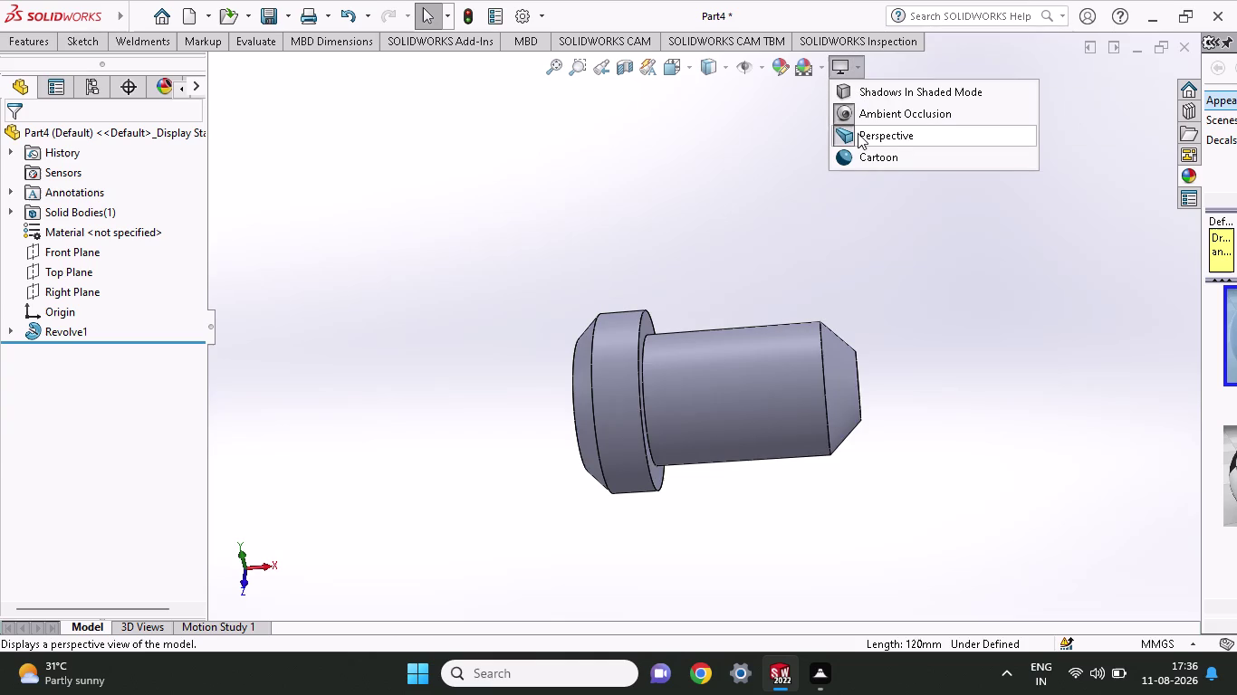
click(857, 81)
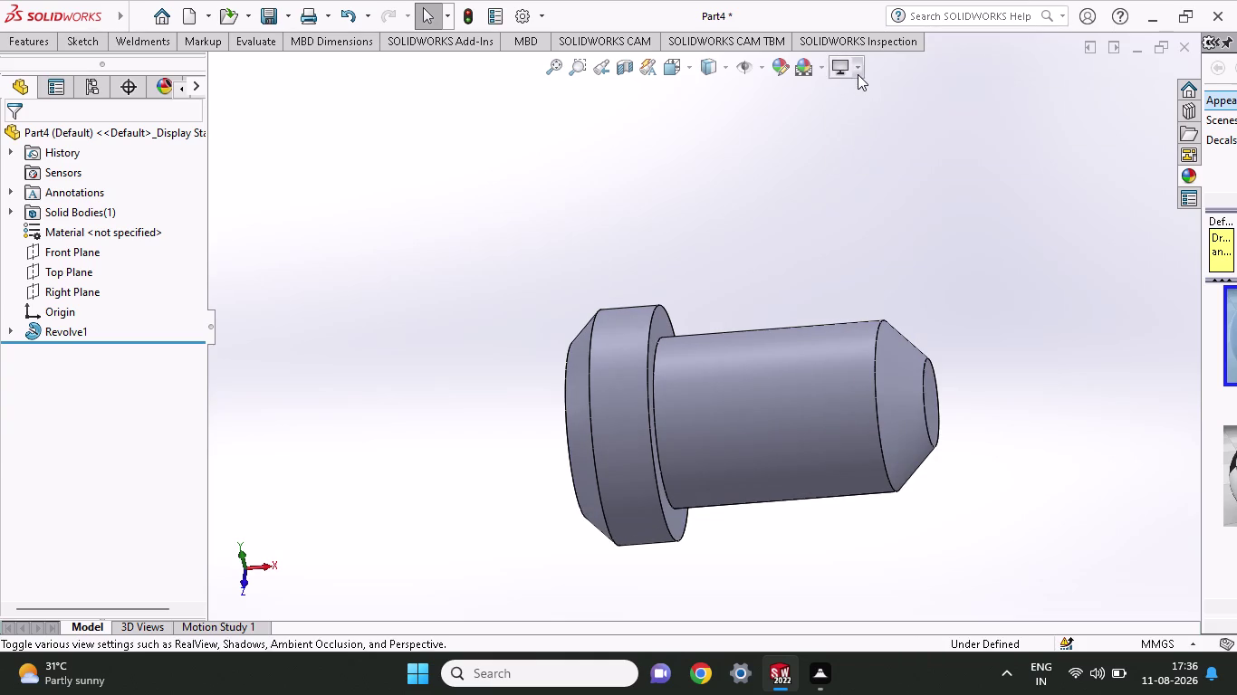
click(857, 74)
click(863, 156)
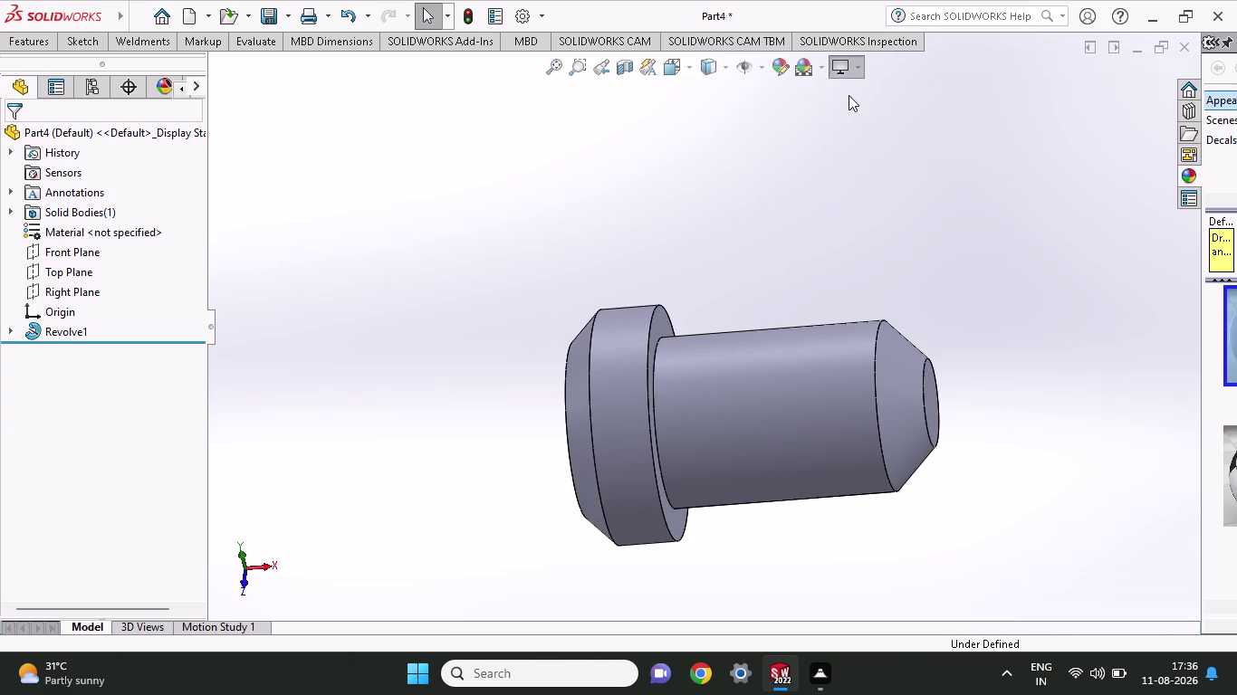
Toggle Ambient Occlusion, Cartoon and Perspective, then orbit to check the pin's shading.
click(858, 61)
click(852, 107)
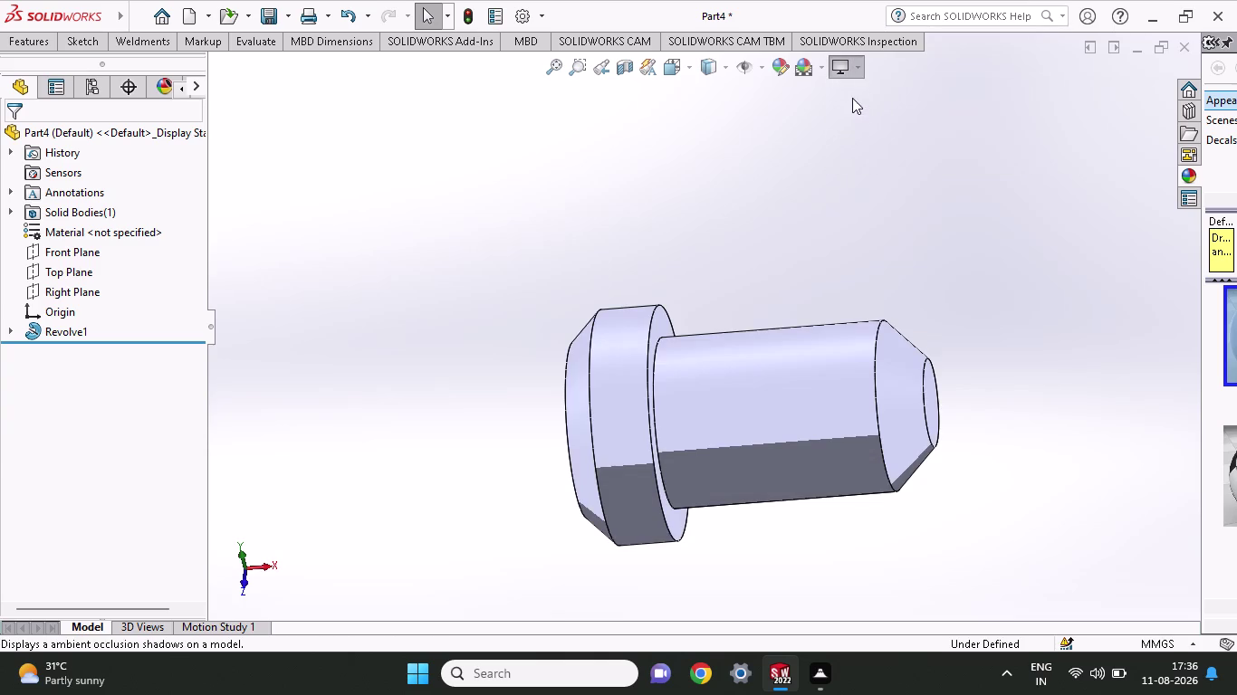
click(860, 64)
click(859, 95)
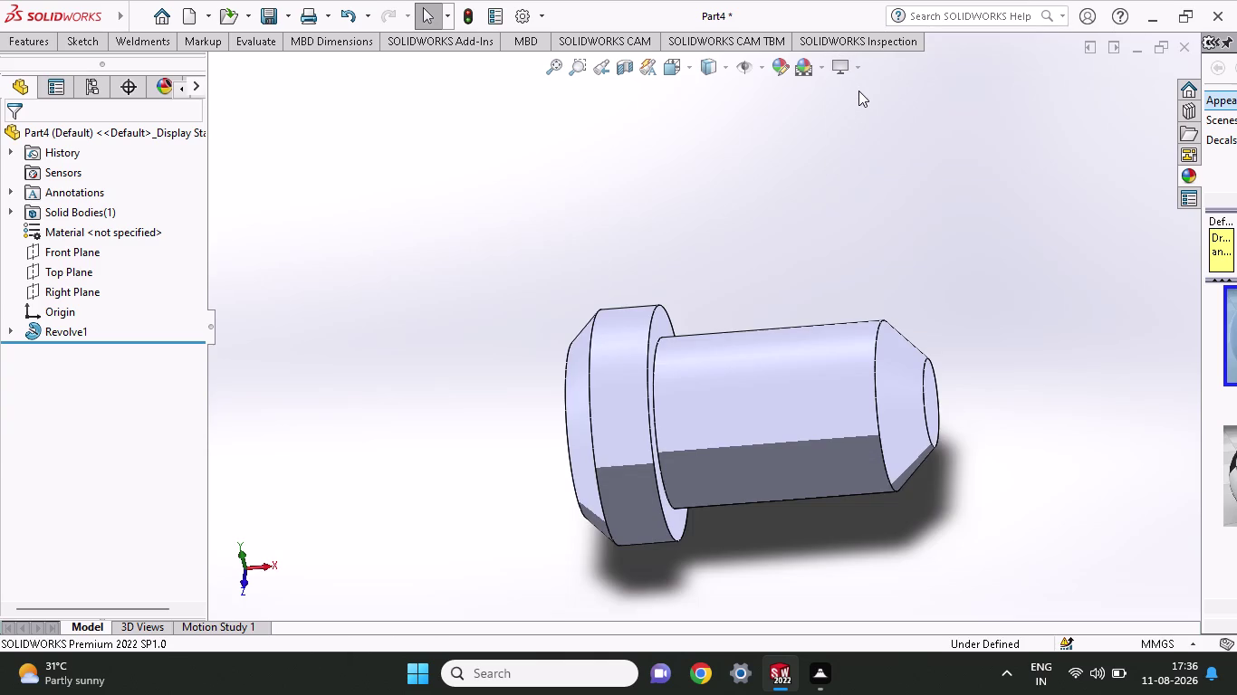
click(857, 65)
click(869, 133)
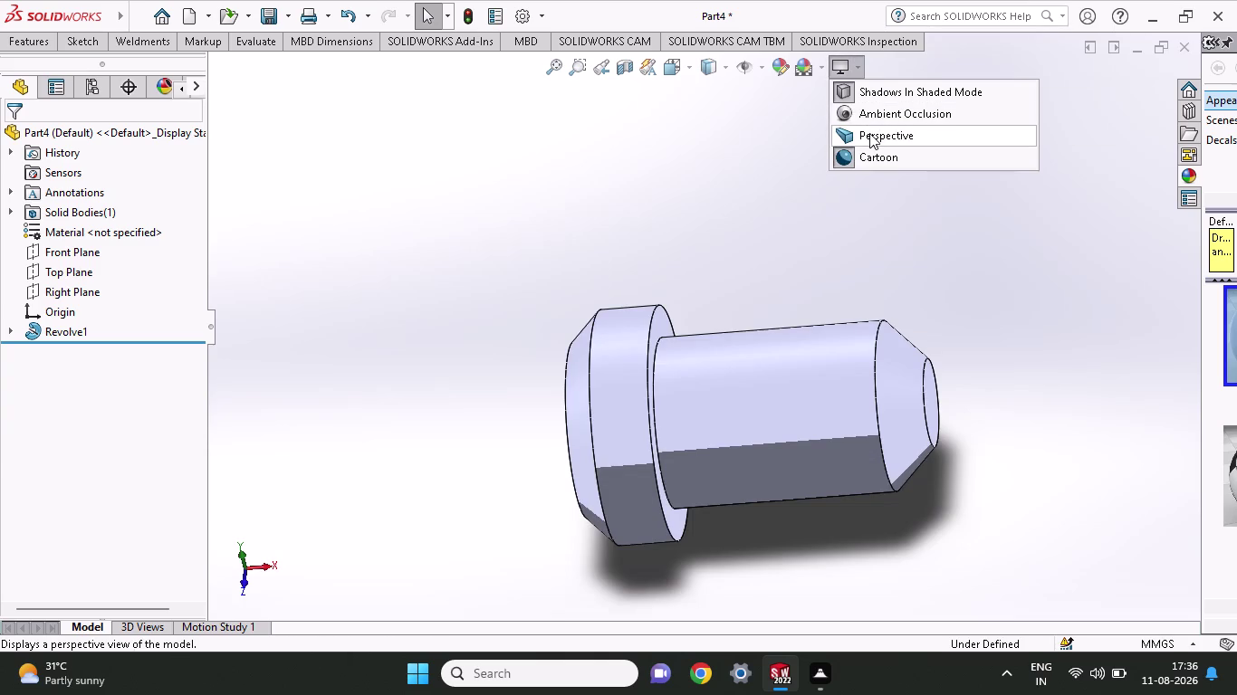
click(860, 69)
click(849, 171)
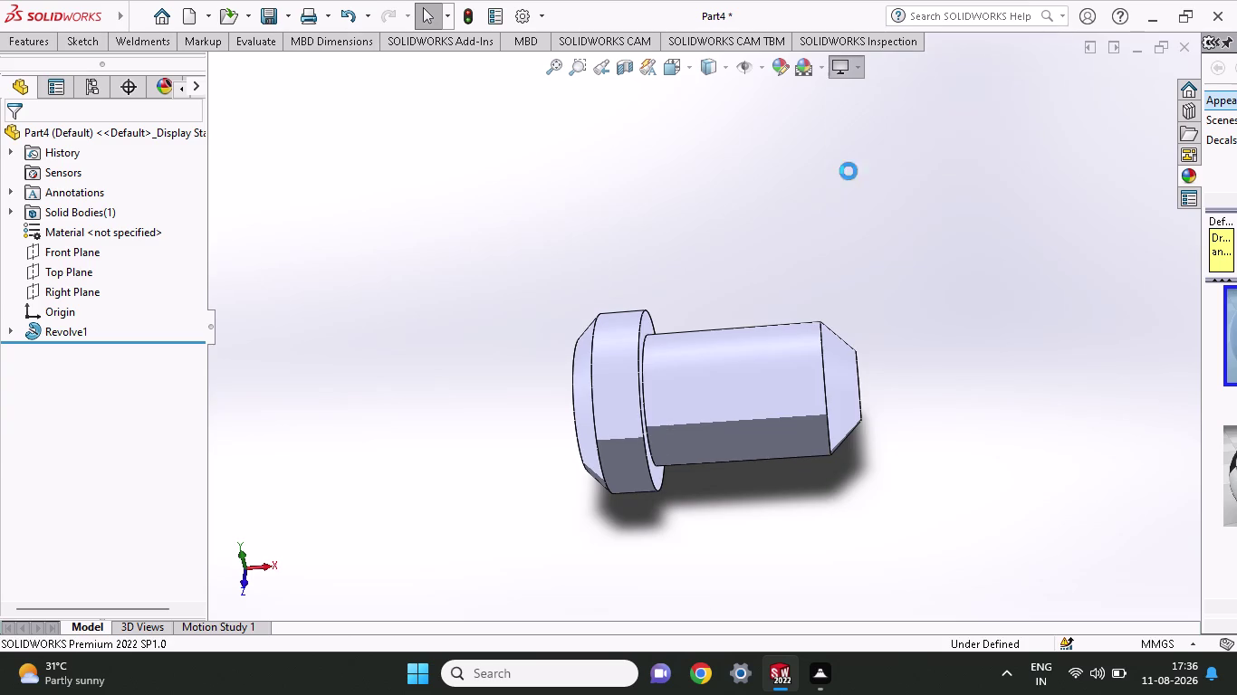
click(855, 68)
click(861, 156)
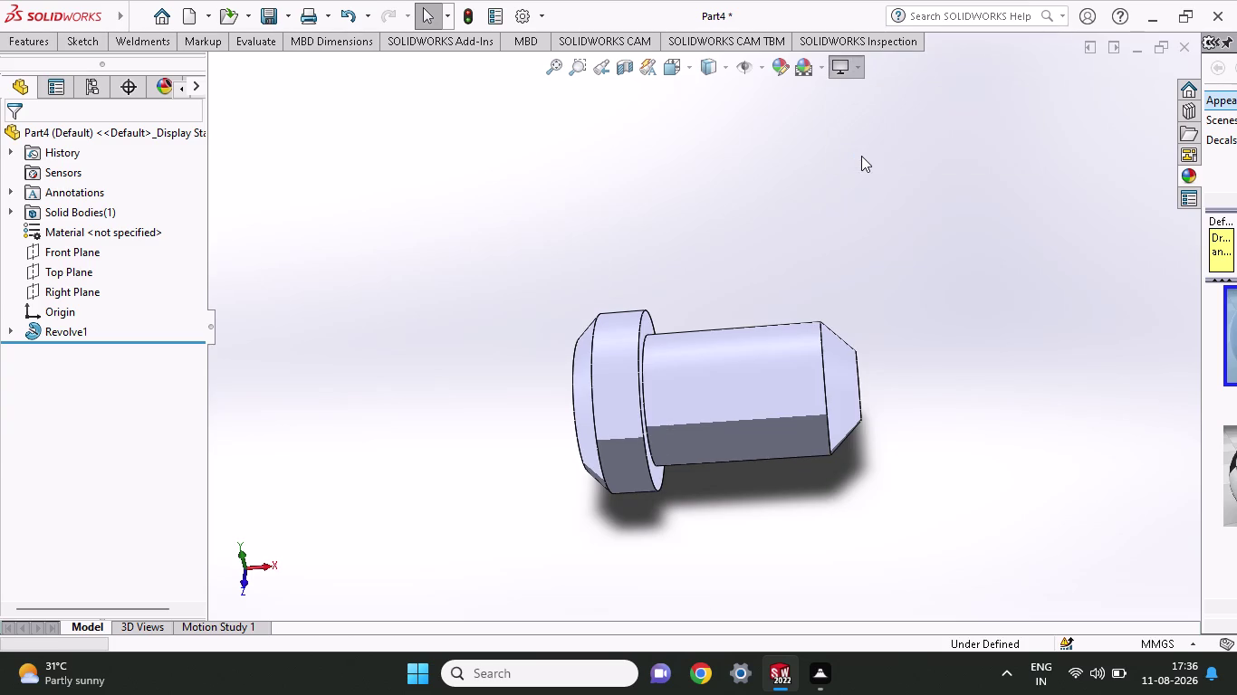
middle_drag(861, 155, 827, 509)
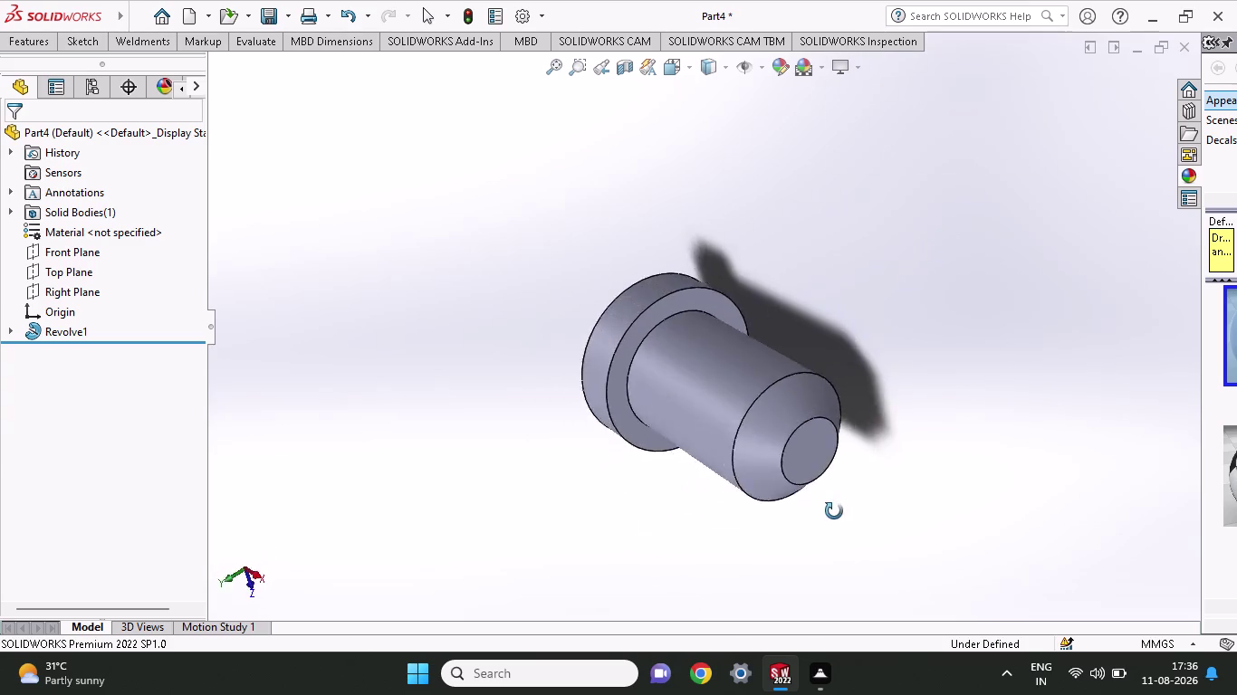
middle_drag(827, 509, 906, 289)
Turn the pin back to a side view and start Sketch2 on the Top Plane.
scroll(up, 3)
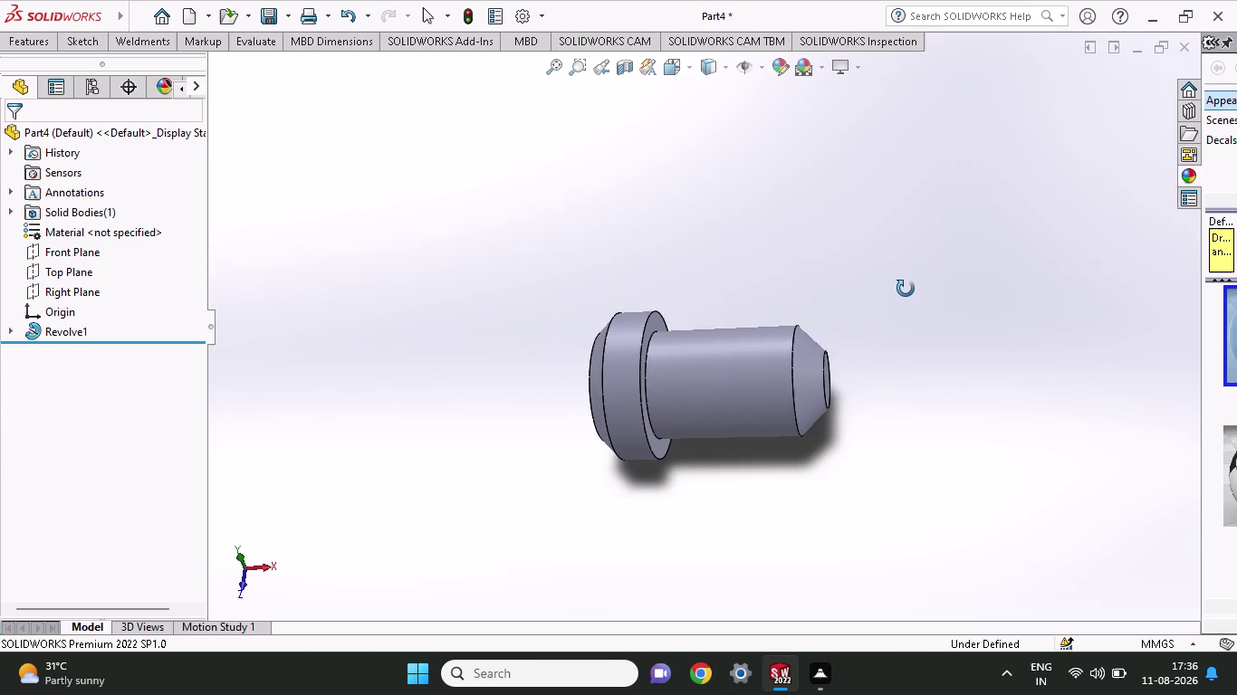
middle_drag(905, 289, 974, 364)
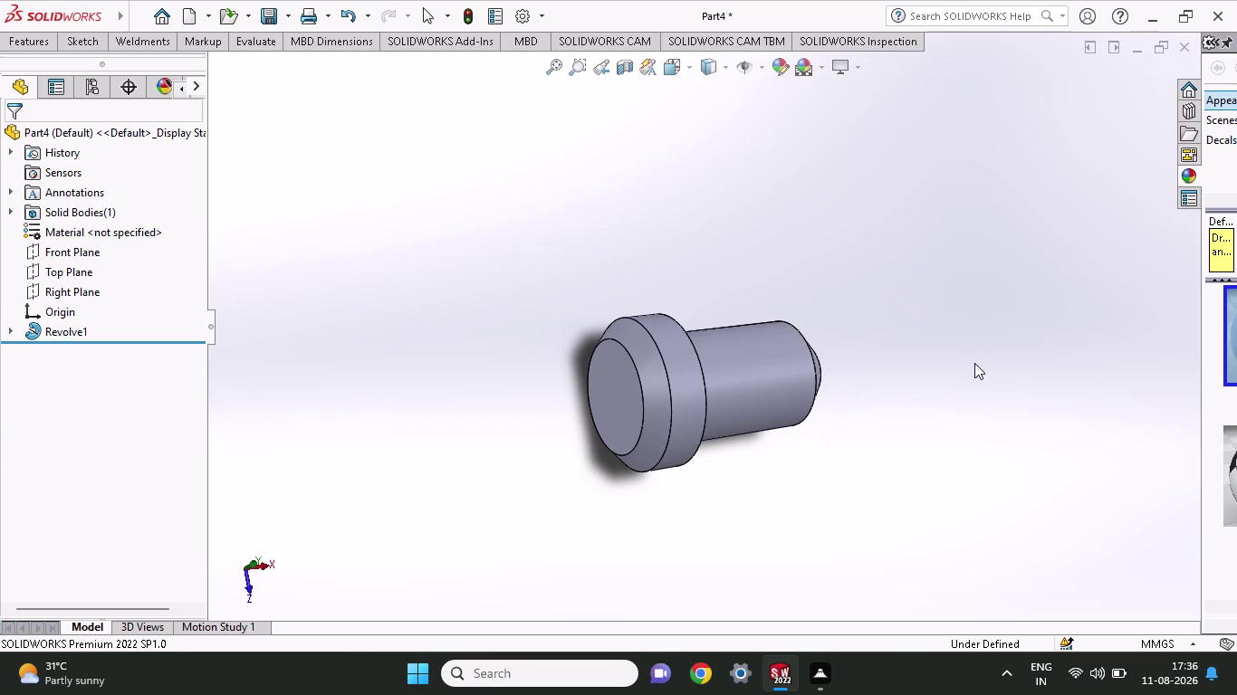
click(69, 274)
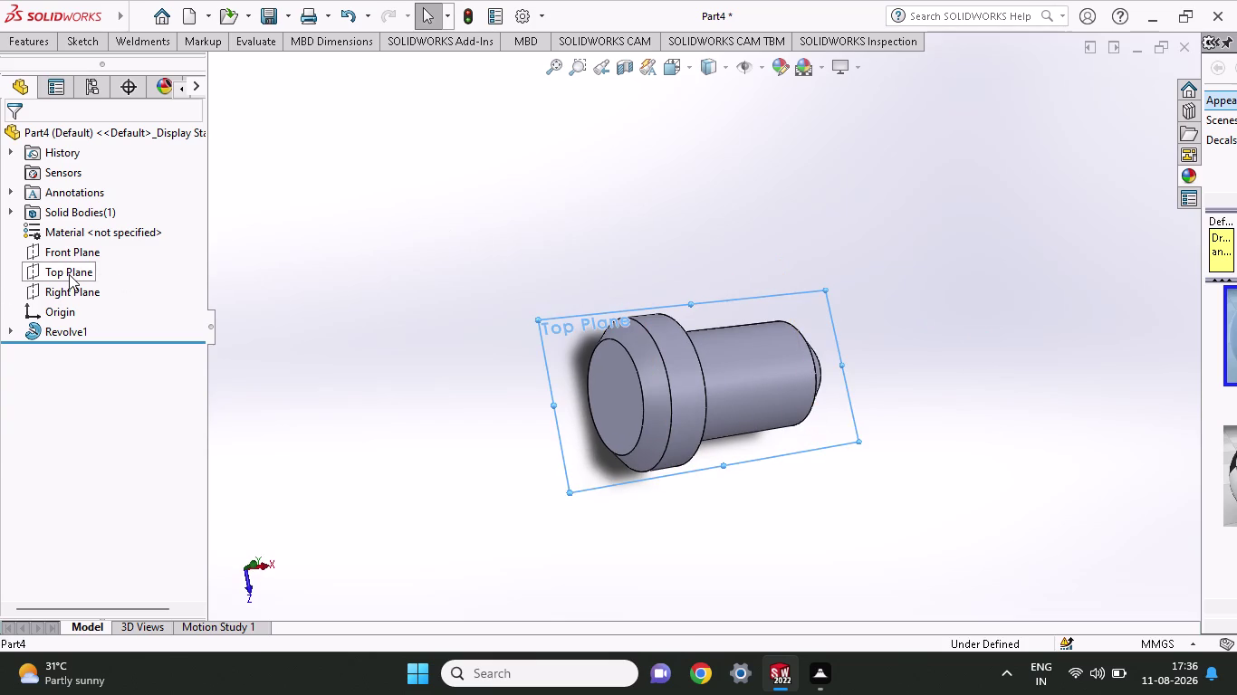
click(83, 258)
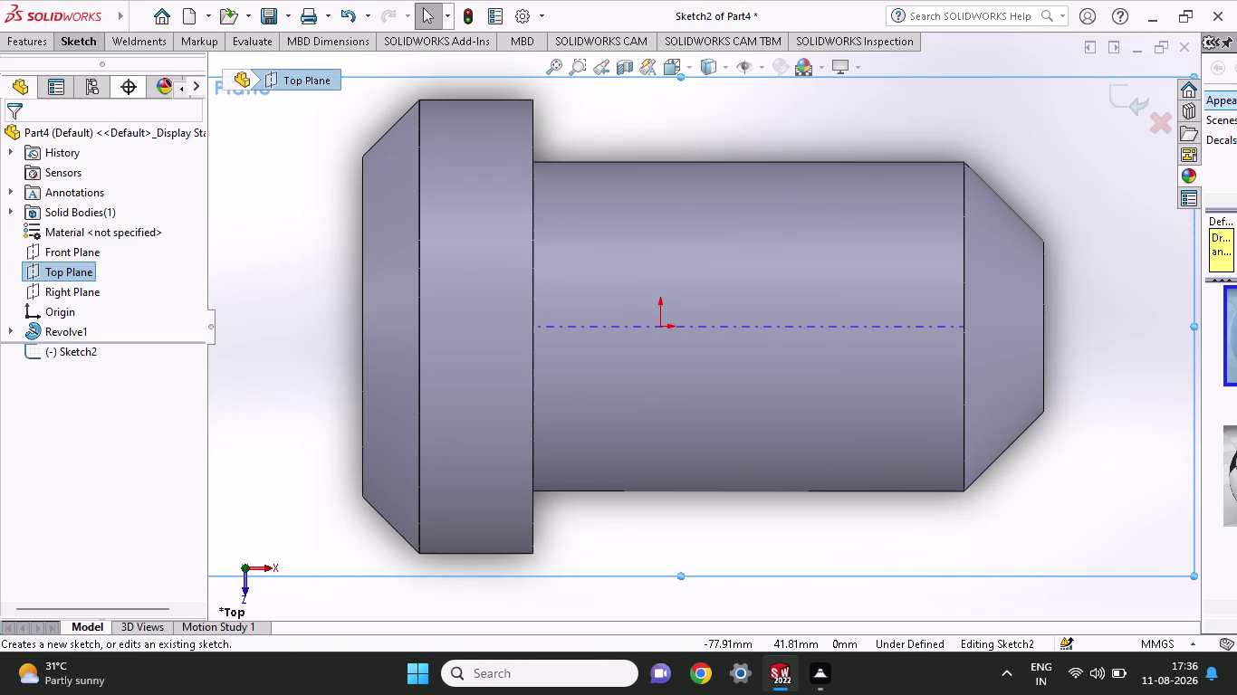
Draw the cross-hole circle centred on the pin axis near the tip.
click(89, 38)
click(146, 69)
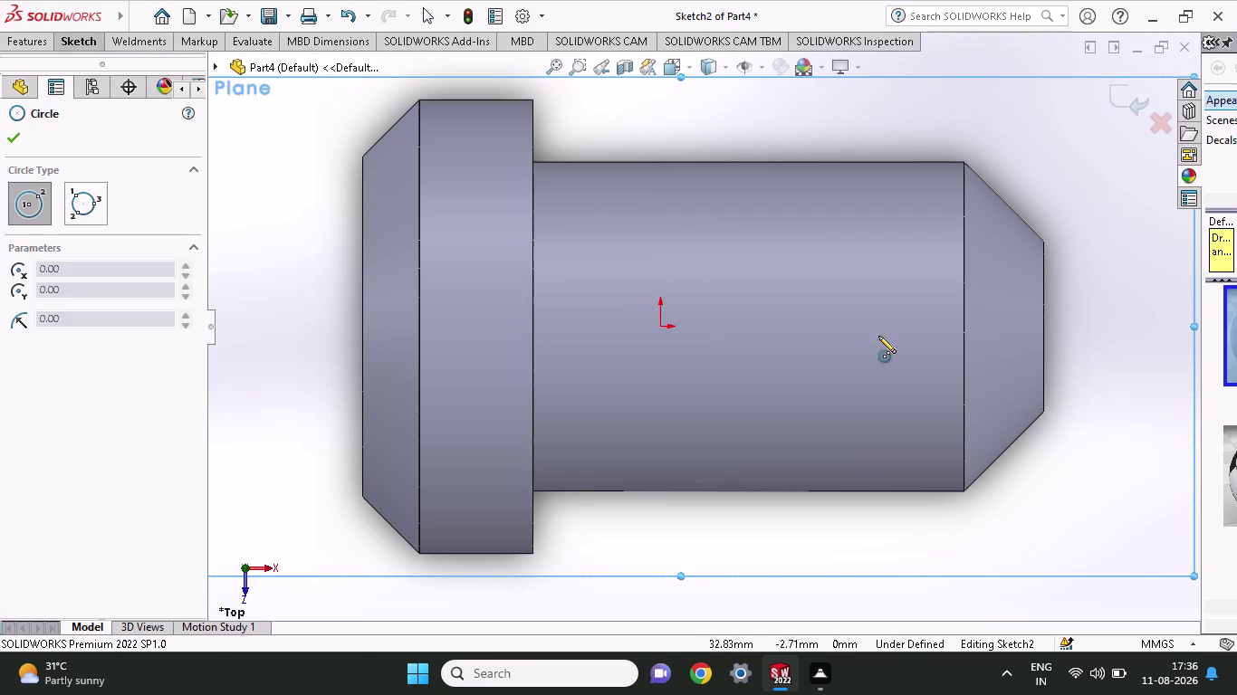
click(889, 327)
click(914, 356)
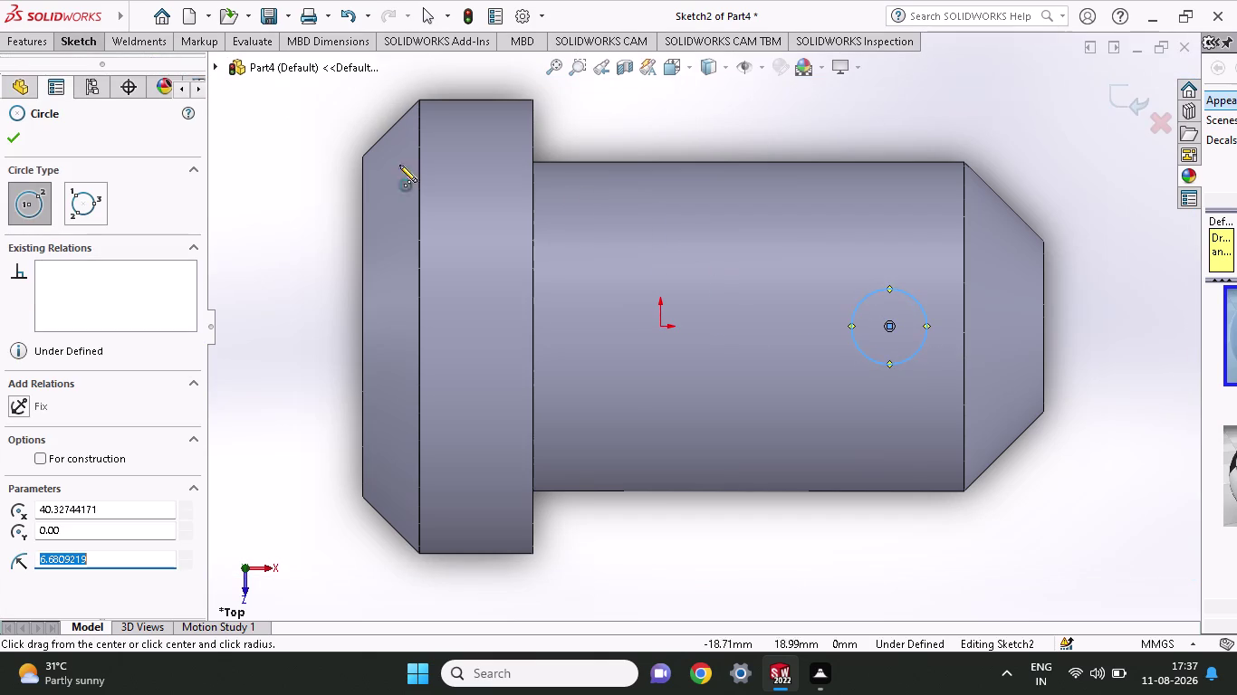
click(71, 42)
click(78, 82)
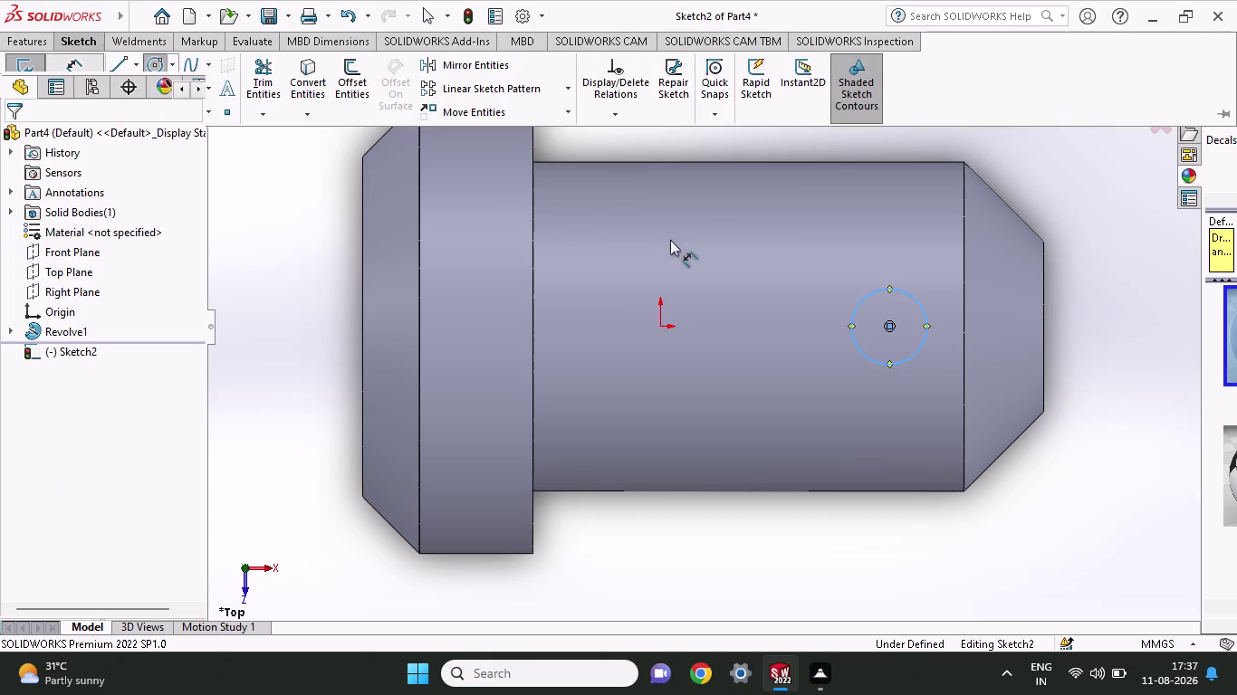
Dimension the cross-hole circle to a 12 mm diameter.
click(903, 365)
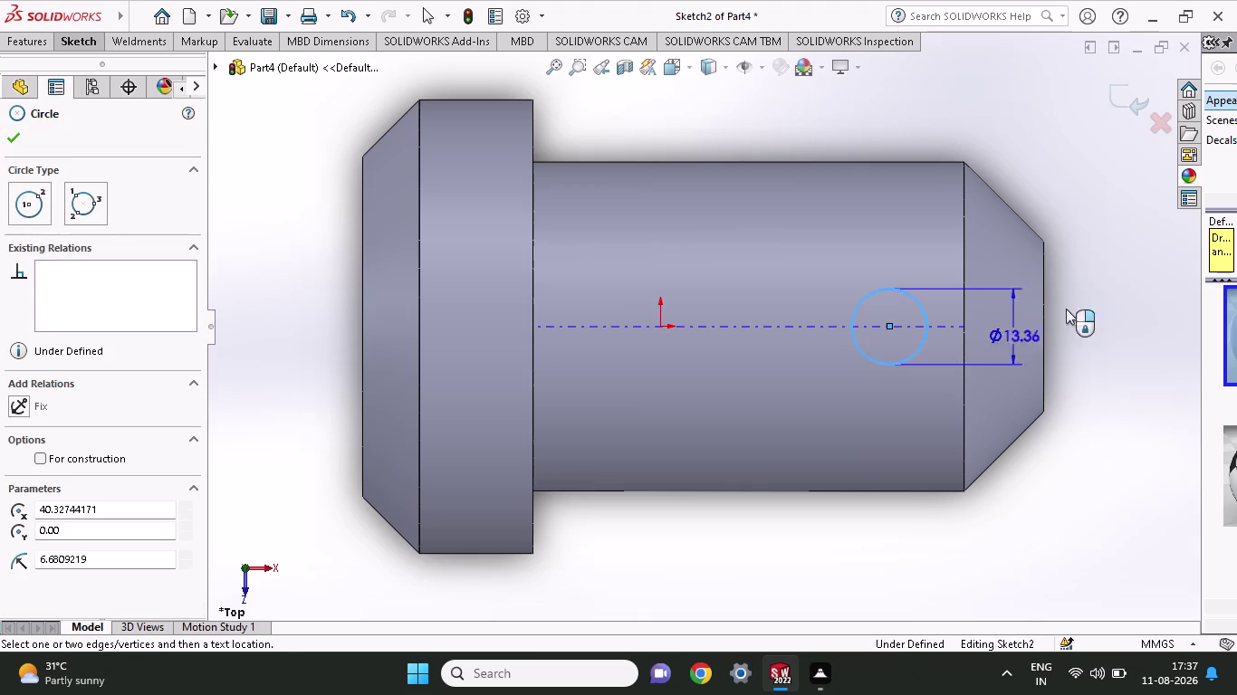
click(1123, 297)
text(12)
key(Return)
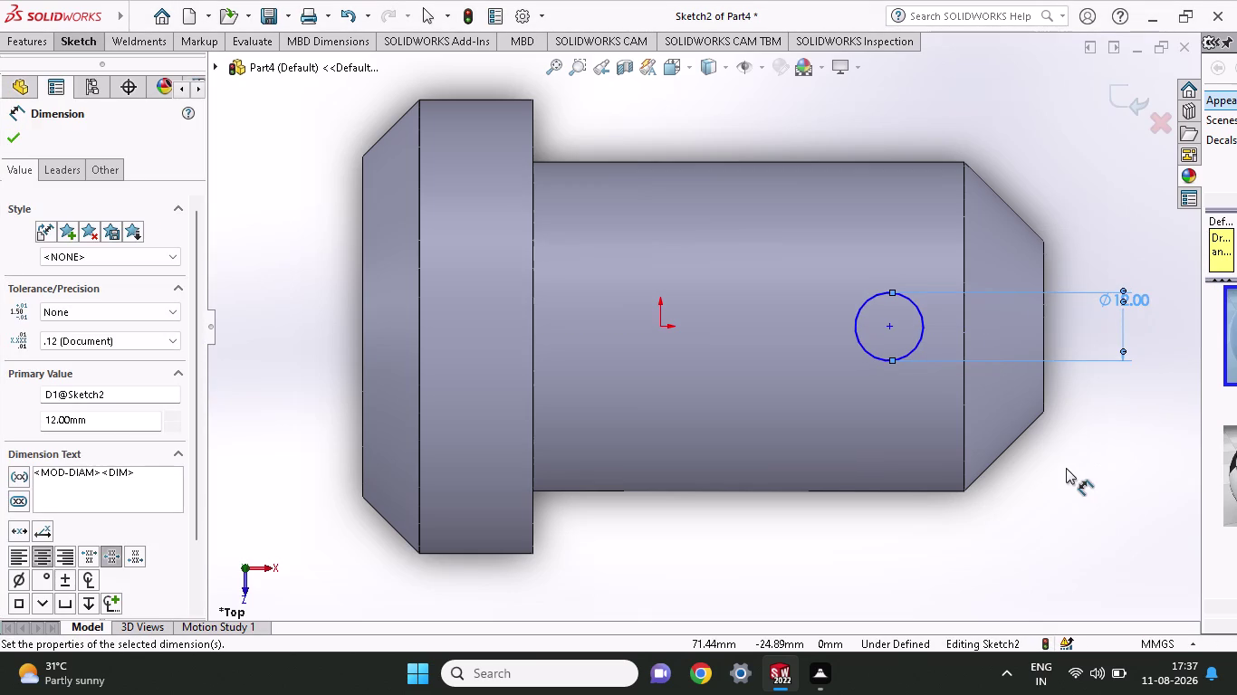
Locate the hole centre 72 mm from the collar edge, then undo that dimension change.
click(532, 556)
click(893, 326)
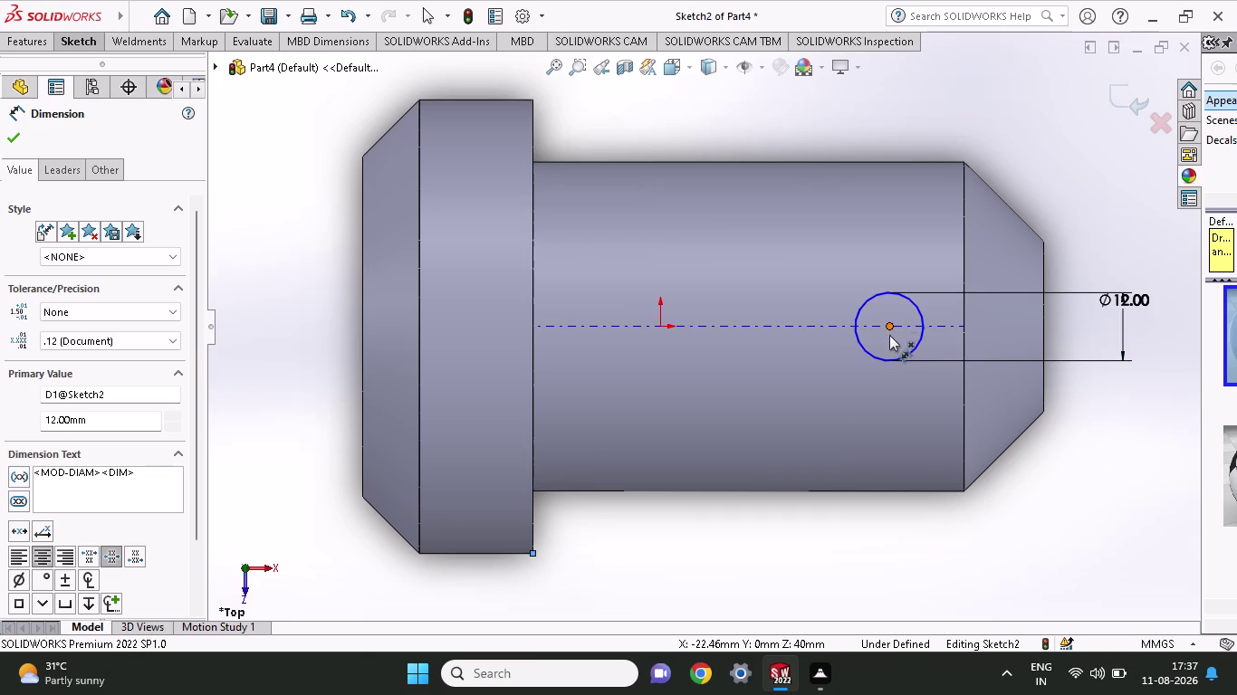
click(809, 580)
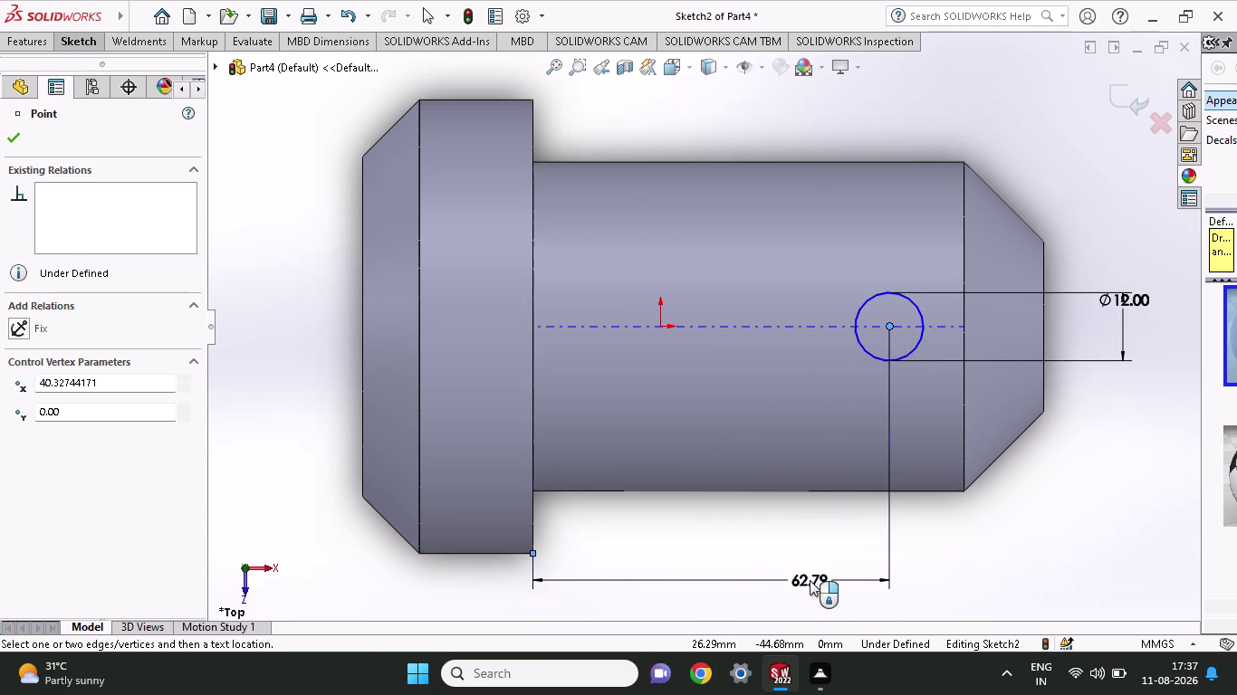
text(72)
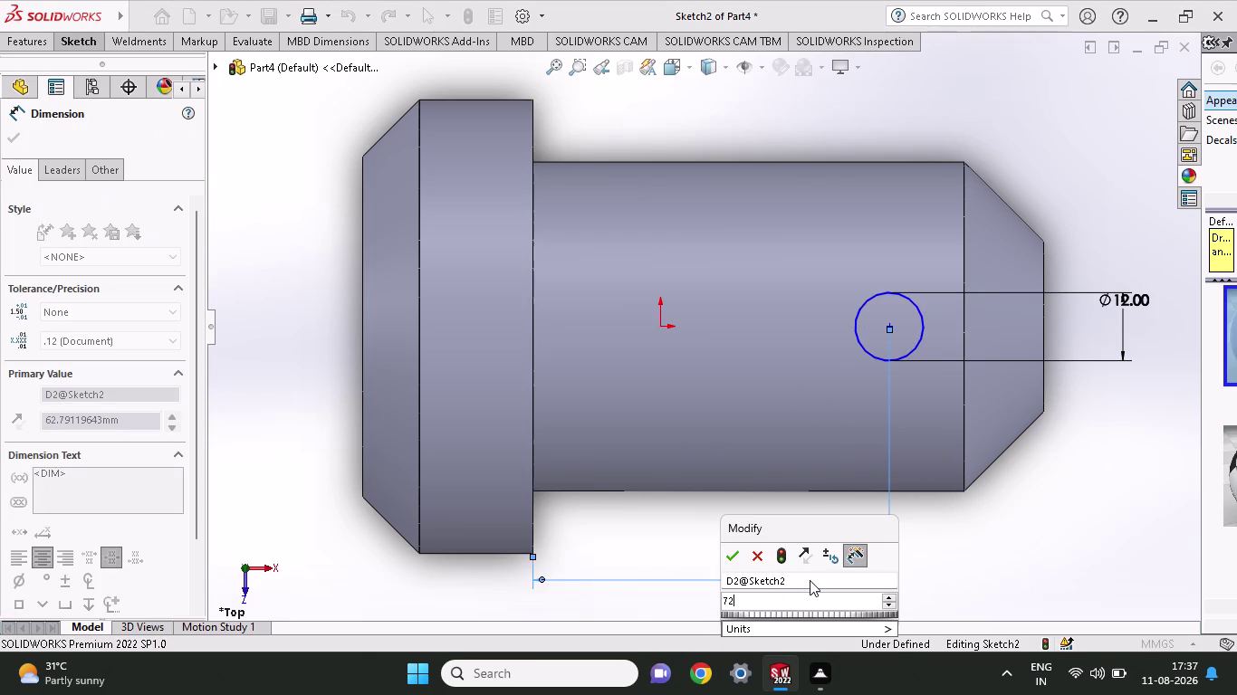
key(Return)
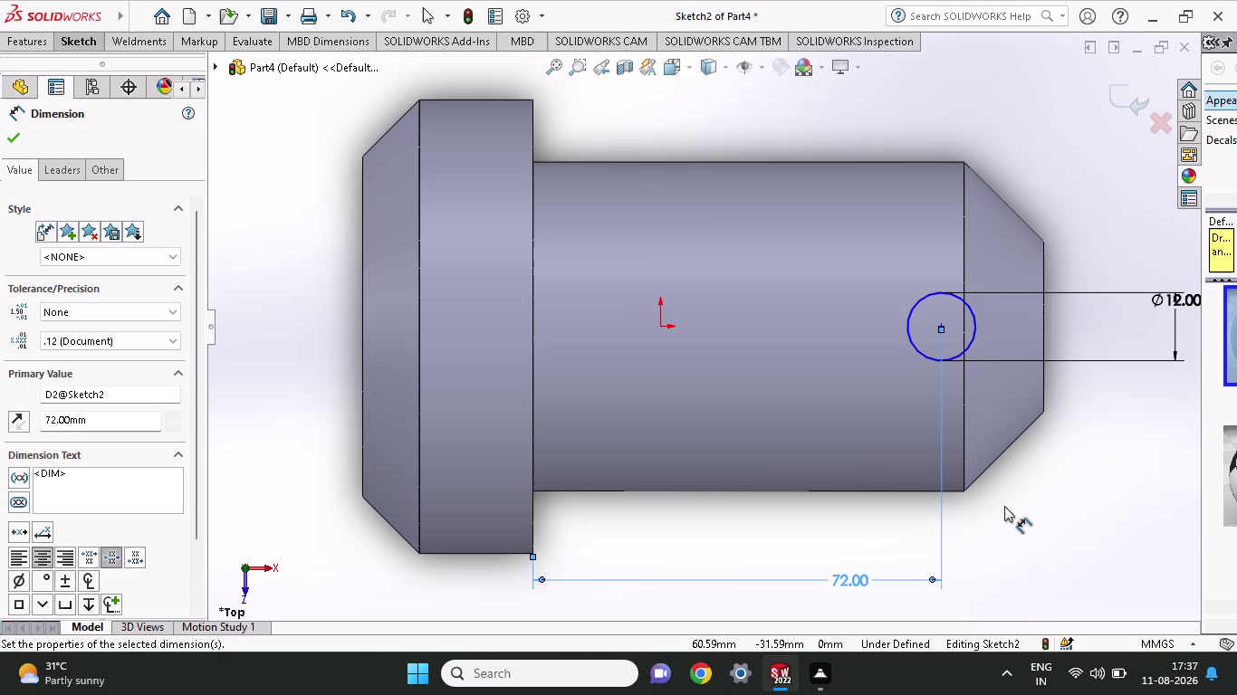
right_click(704, 522)
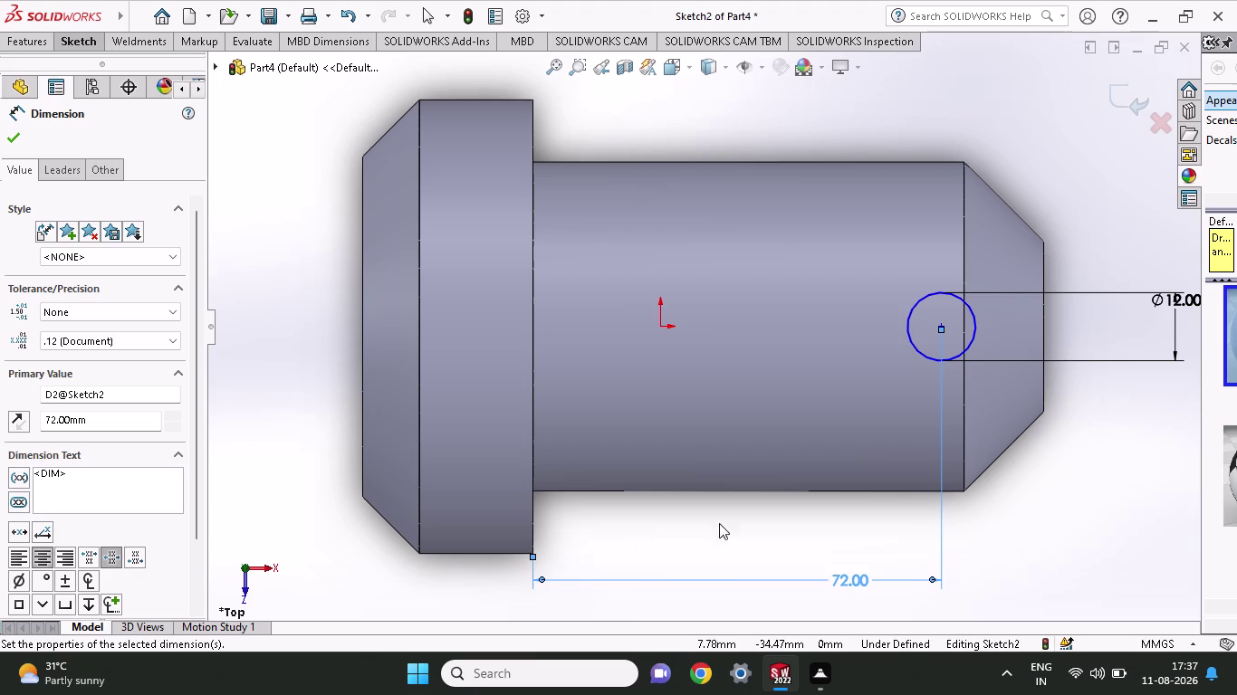
click(796, 319)
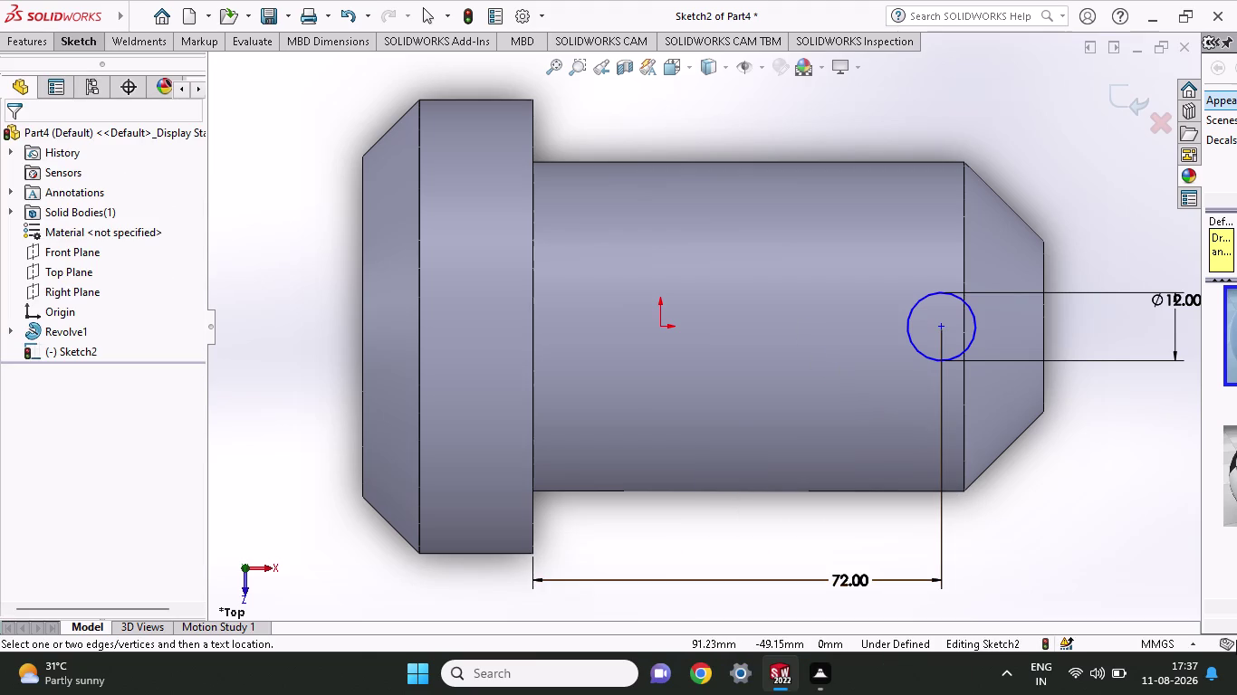
key(ctrl+z)
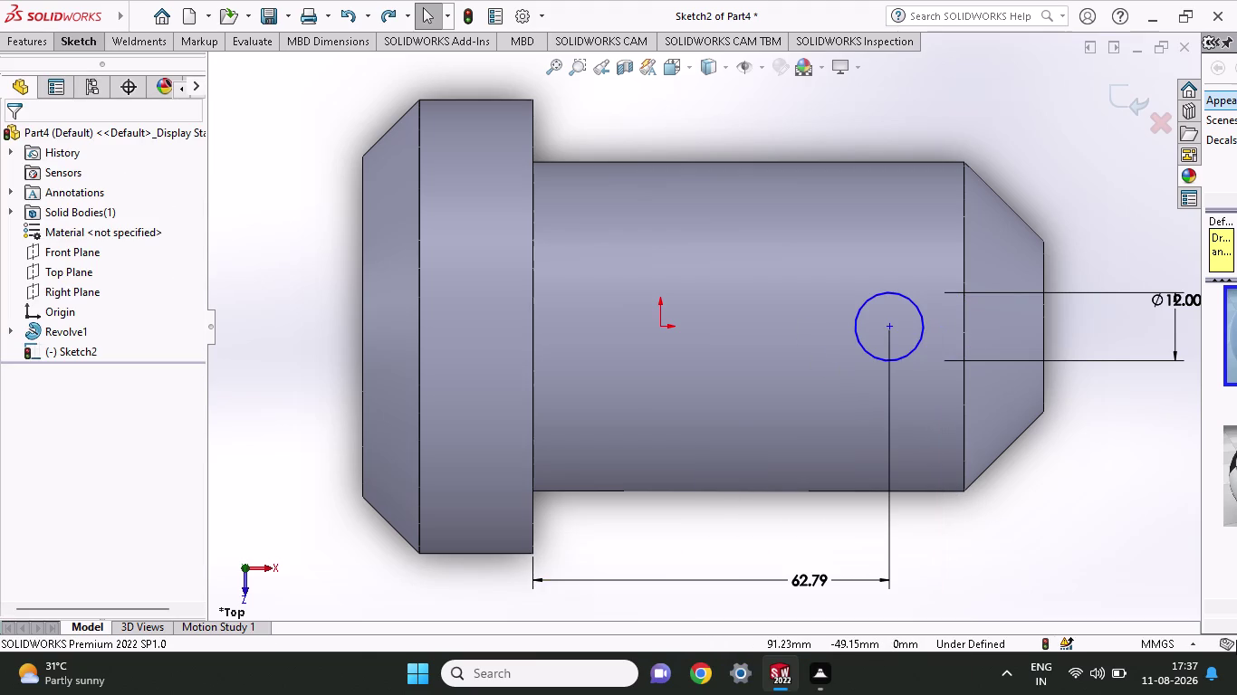
Undo again and dimension collar edge to circle centre at 72 mm.
key(ctrl+z)
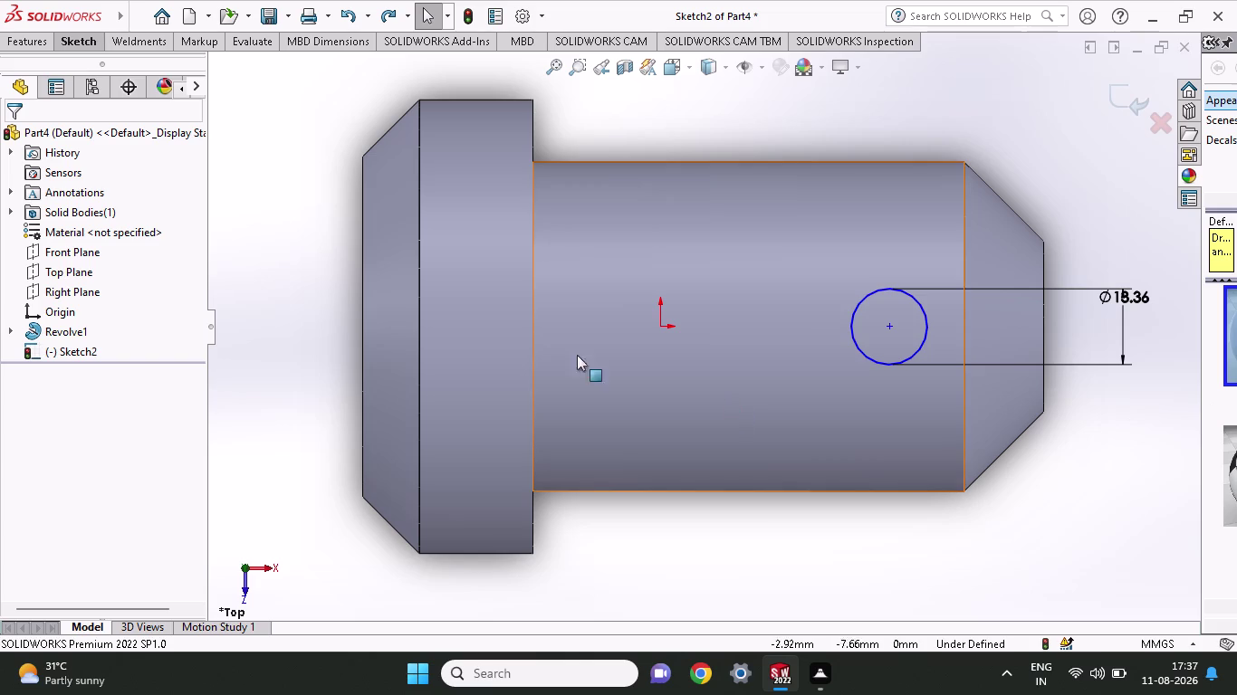
click(99, 38)
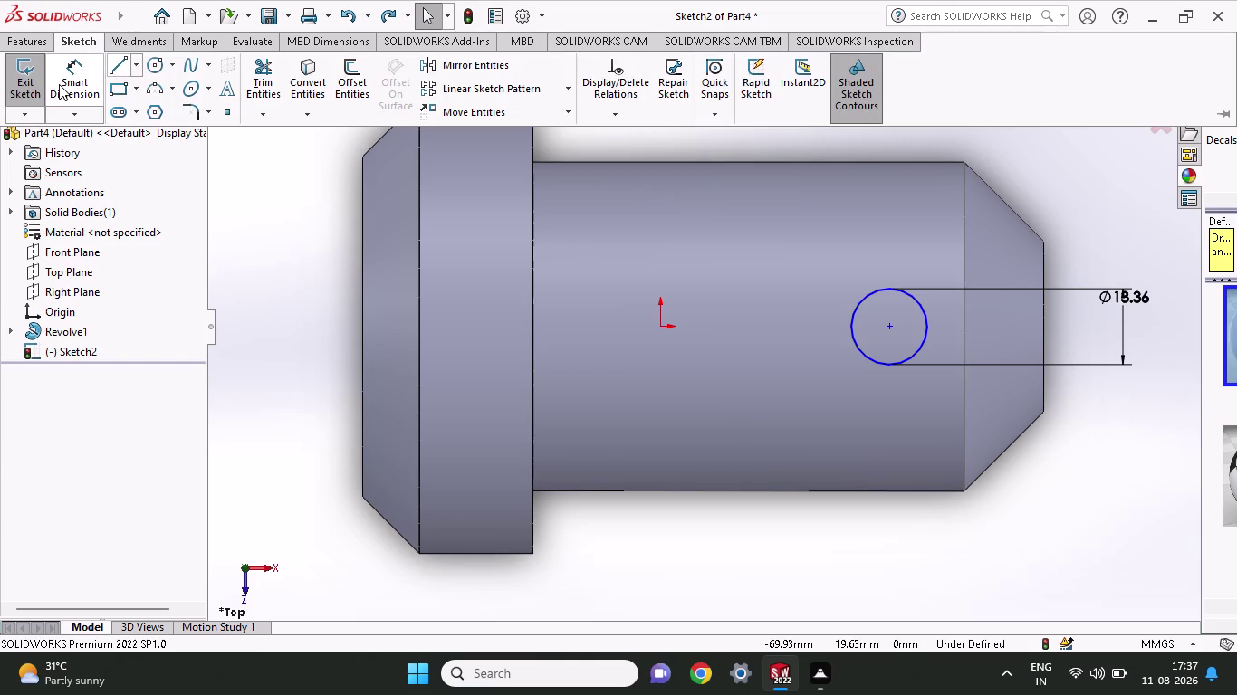
click(59, 84)
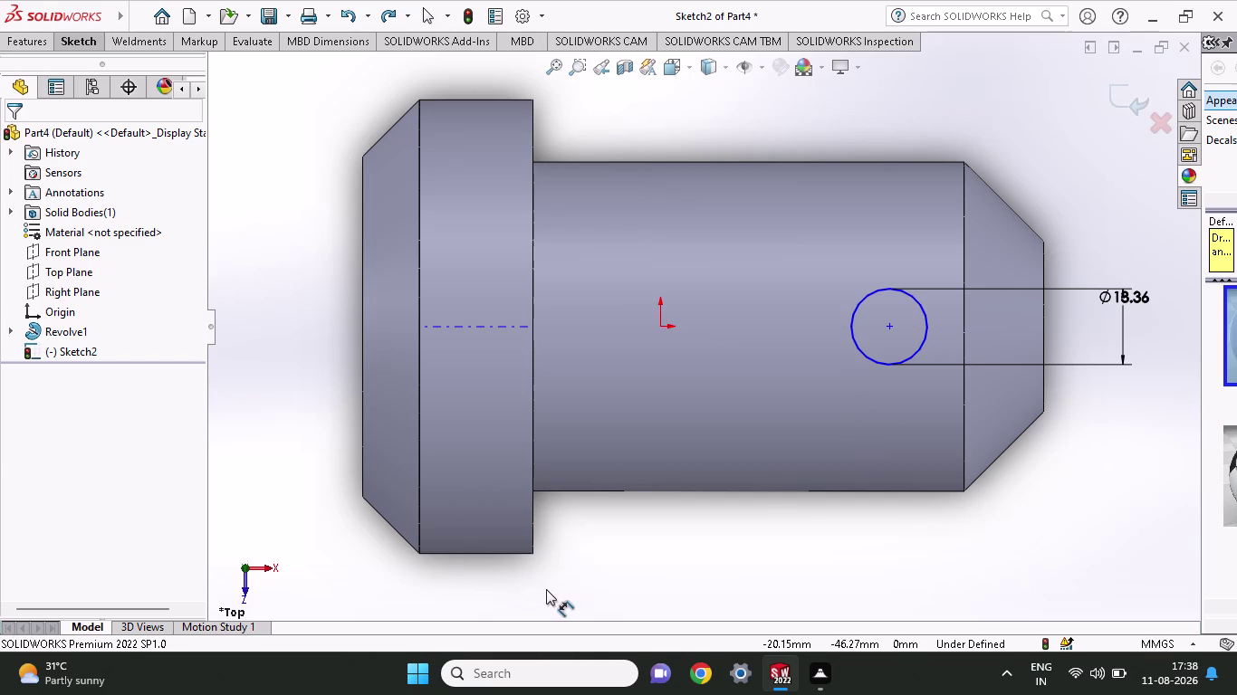
click(534, 555)
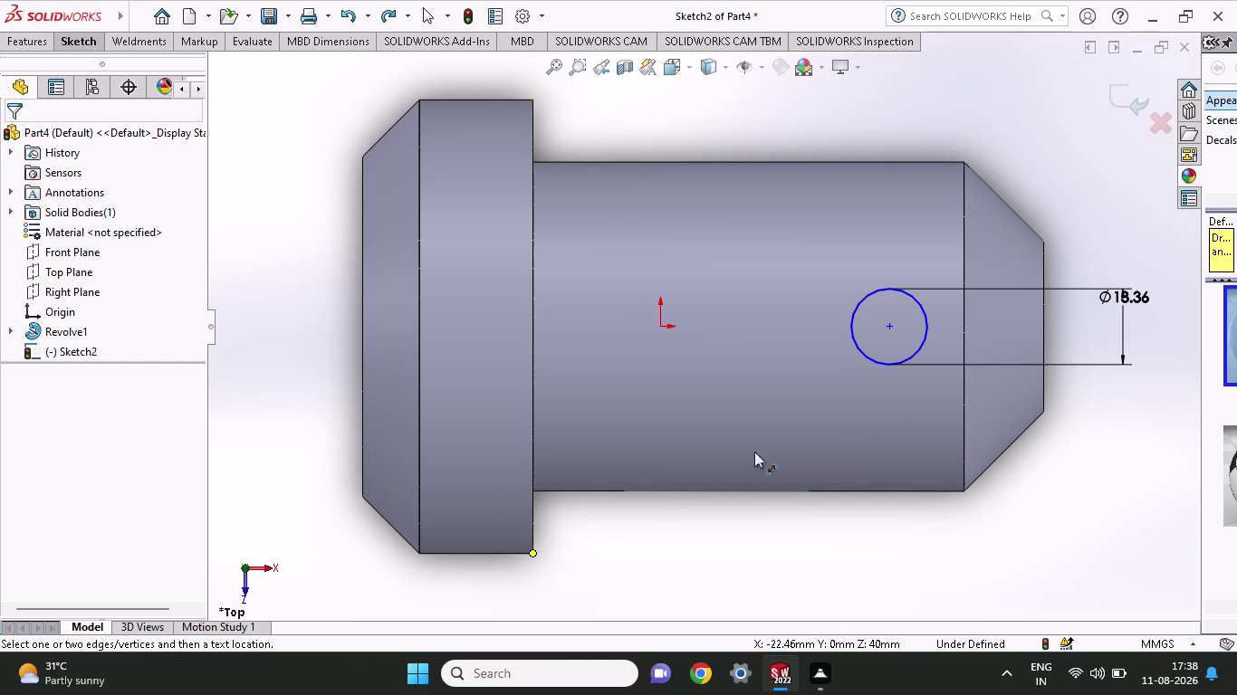
click(892, 325)
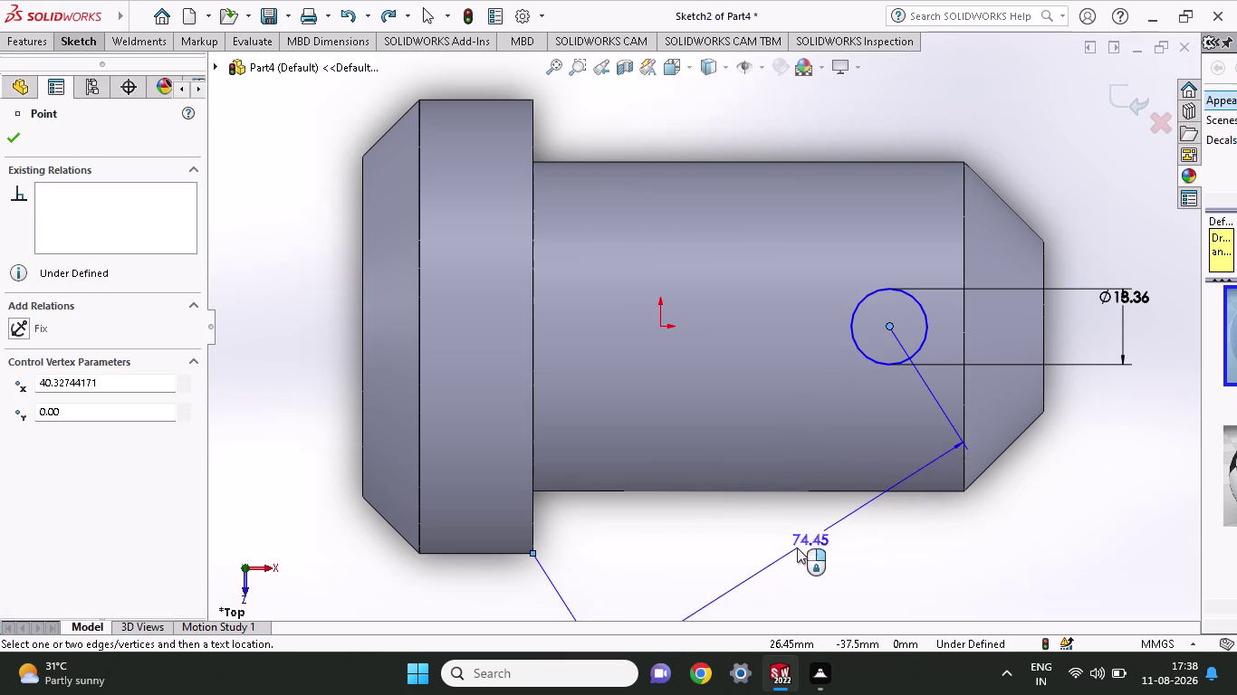
click(731, 560)
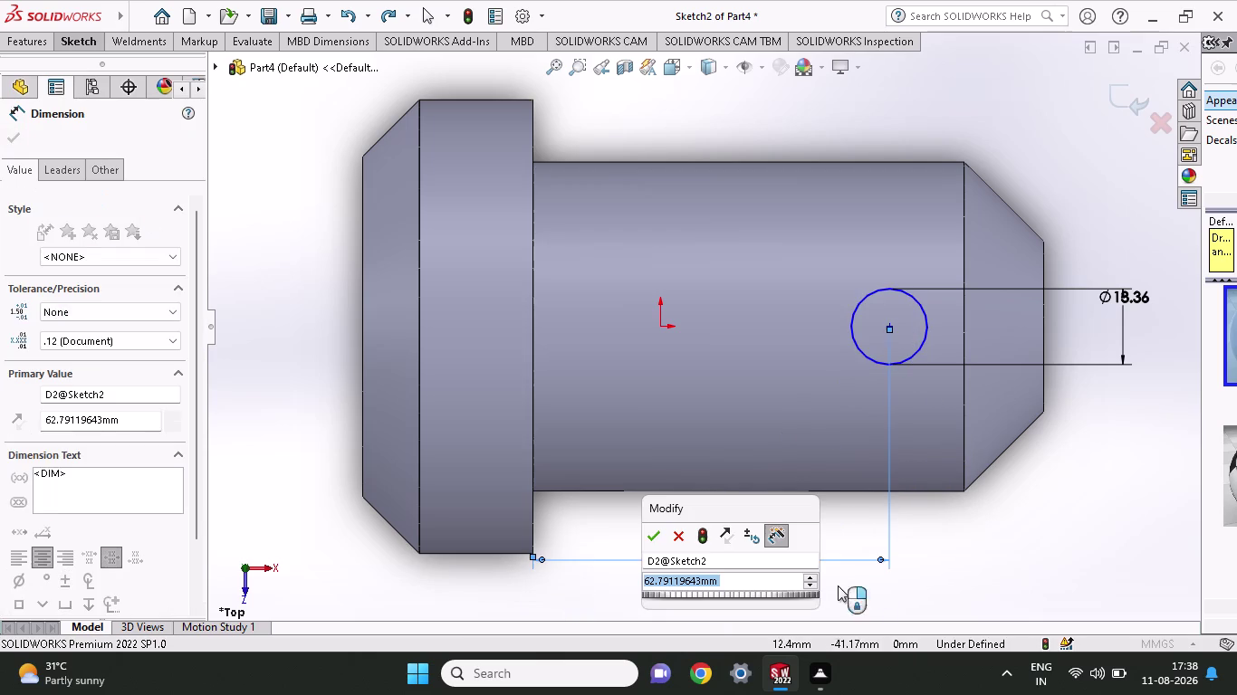
text(72)
key(Return)
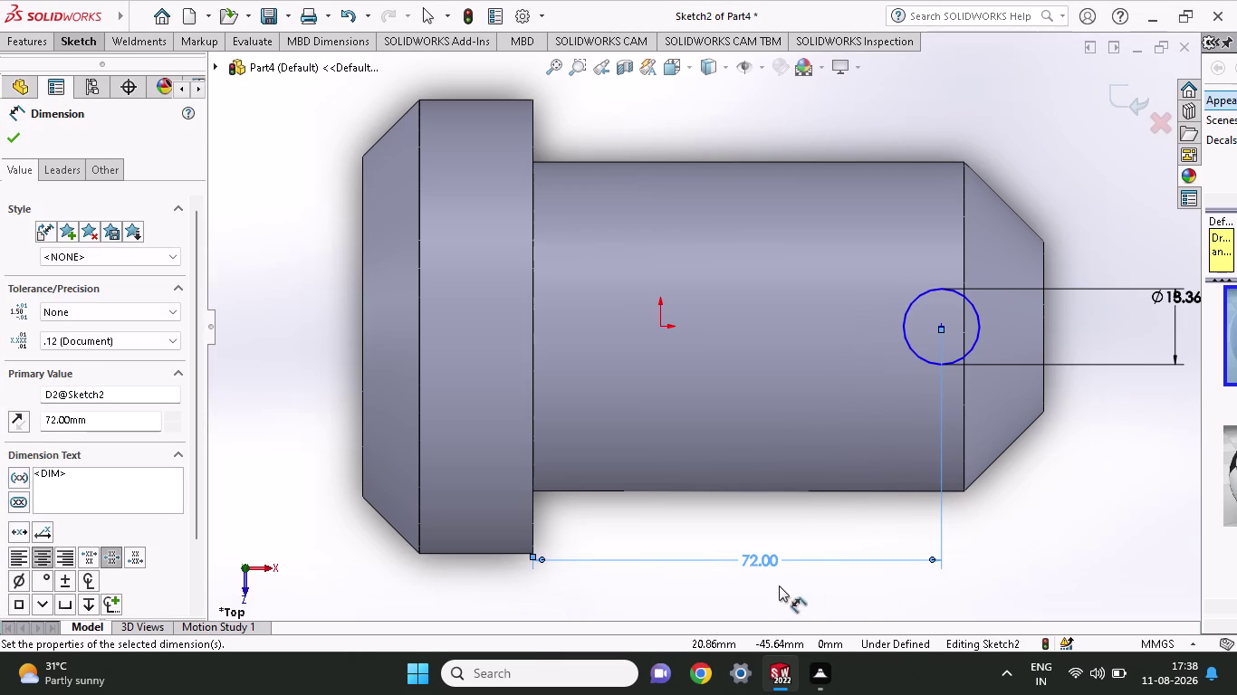
Change the hole position to 70 mm, then to 68 mm.
double_click(765, 554)
text(70)
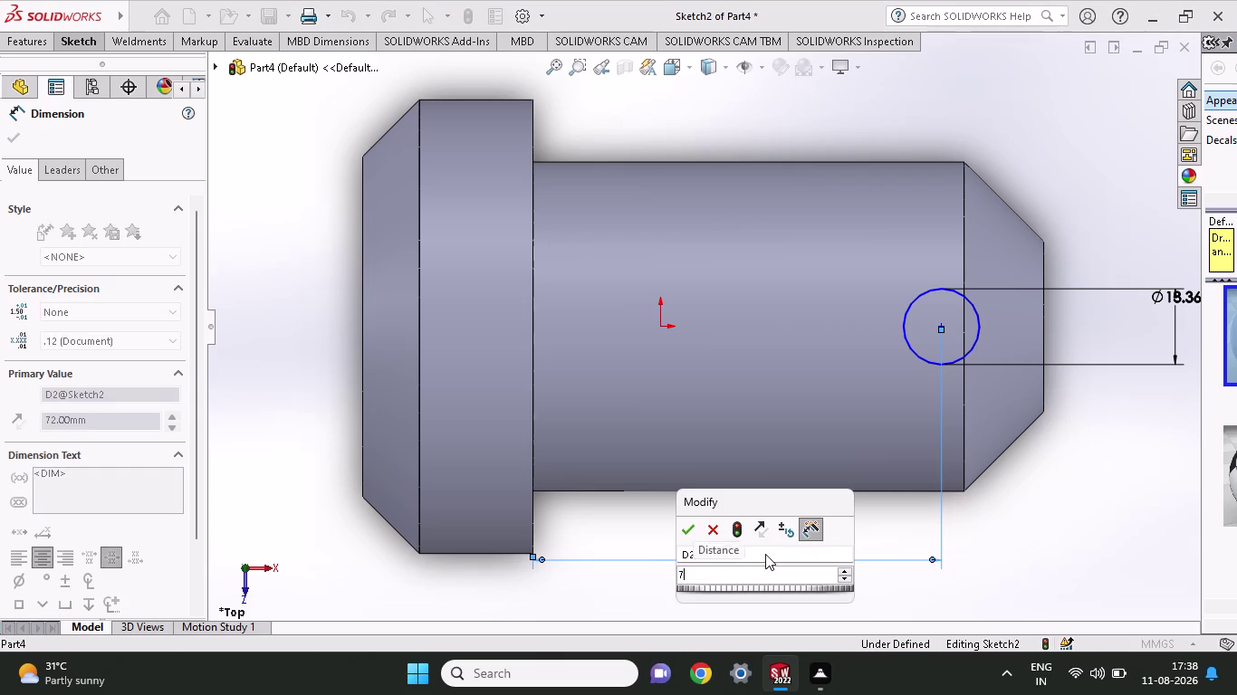
key(Return)
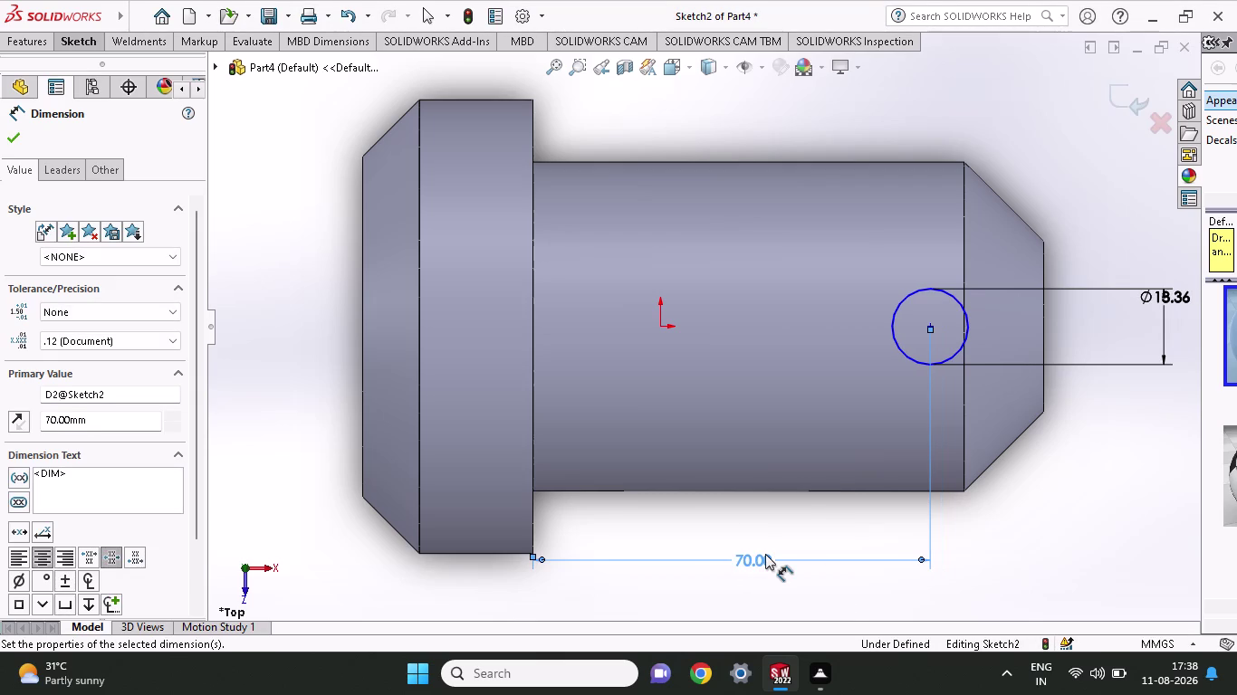
click(765, 555)
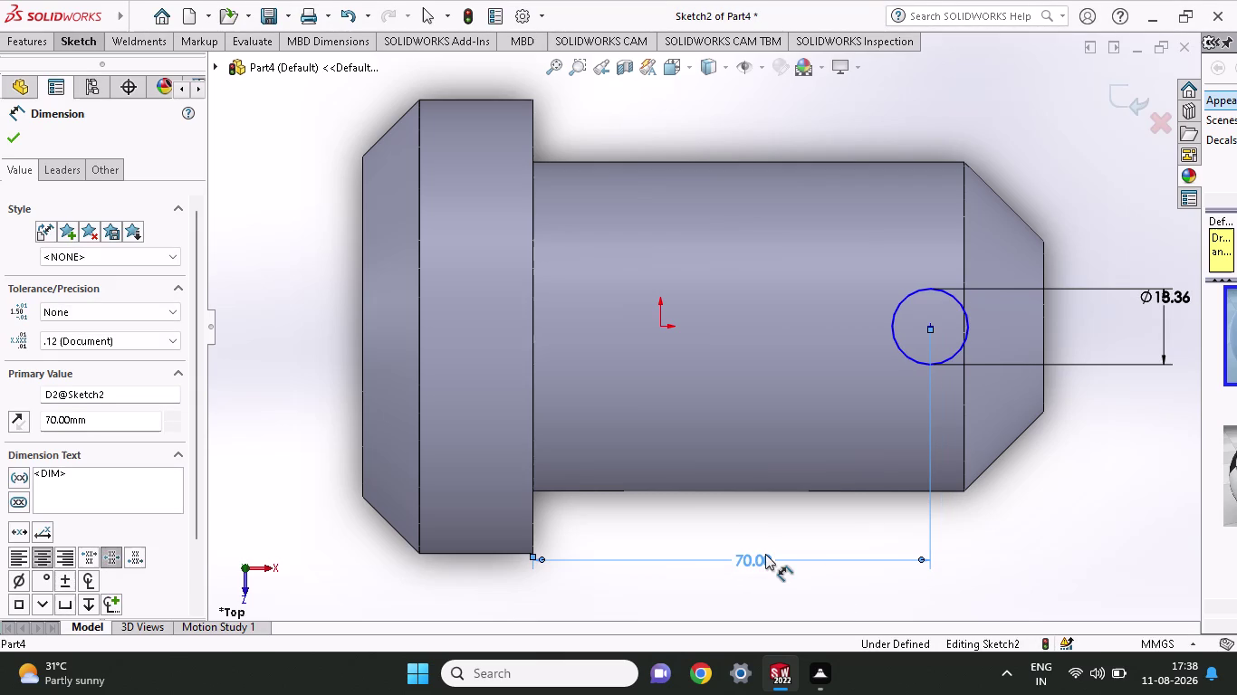
double_click(765, 554)
text(68)
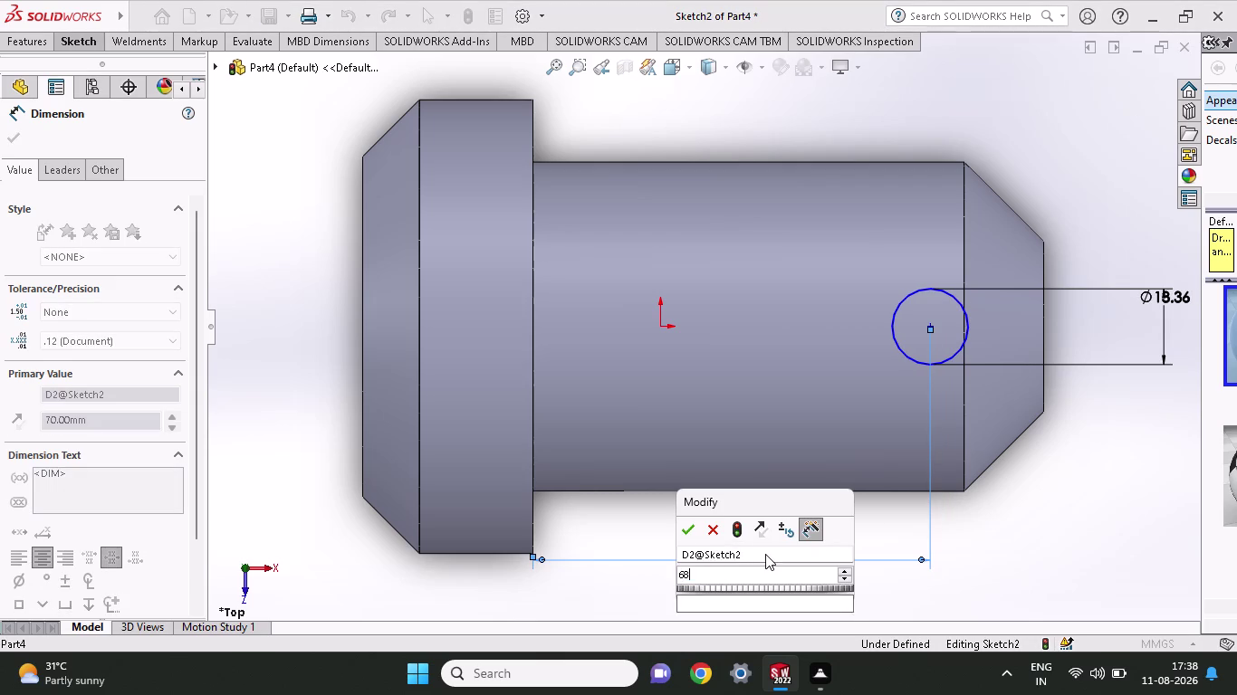
key(Return)
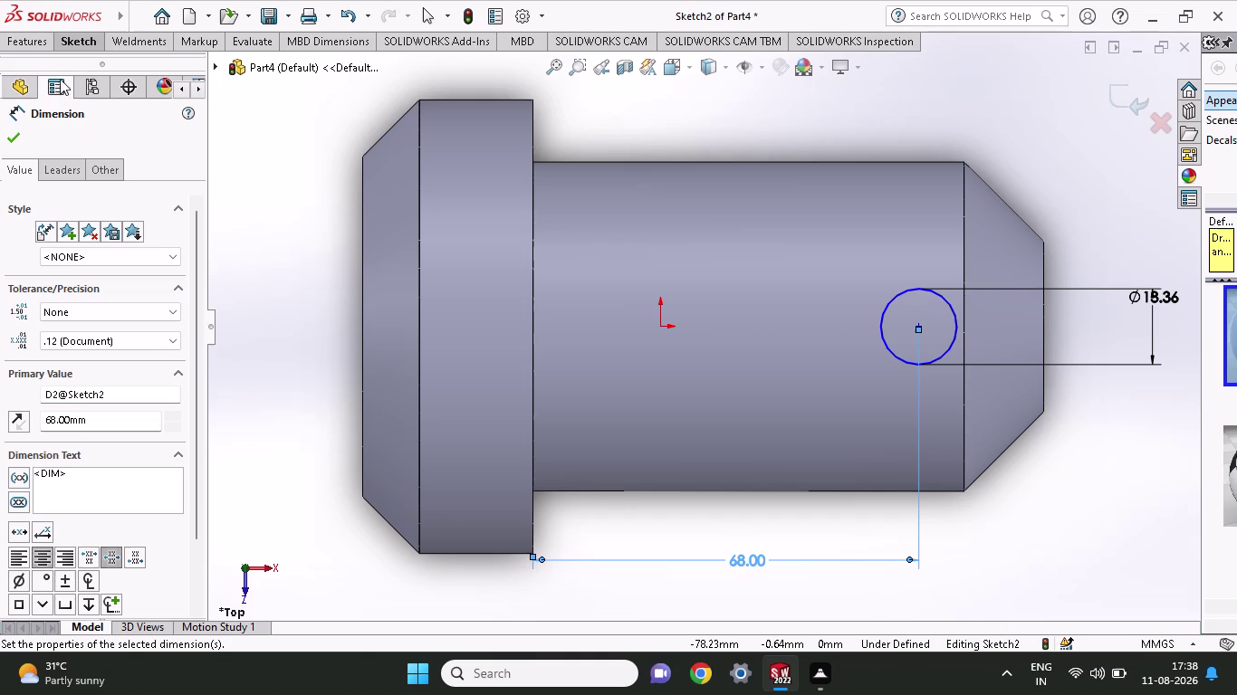
click(33, 31)
Cut-extrude the 12 mm circle Mid Plane, 68 mm deep, through the shank.
click(262, 71)
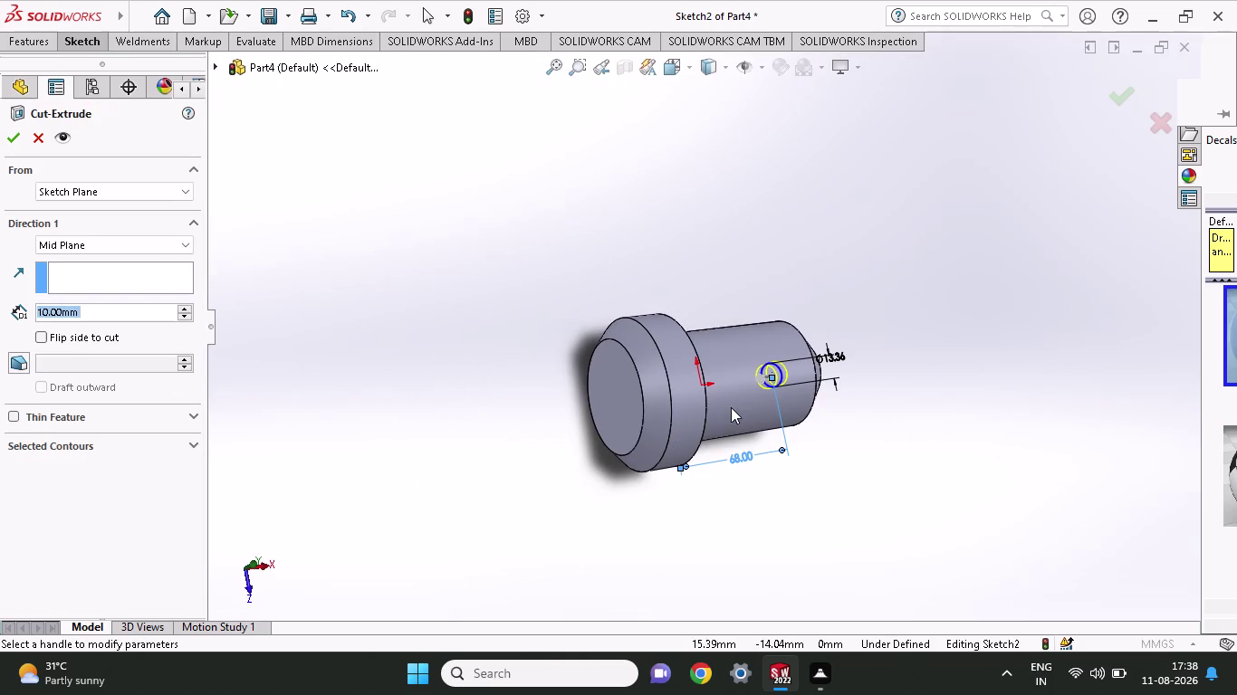
middle_drag(851, 434, 798, 271)
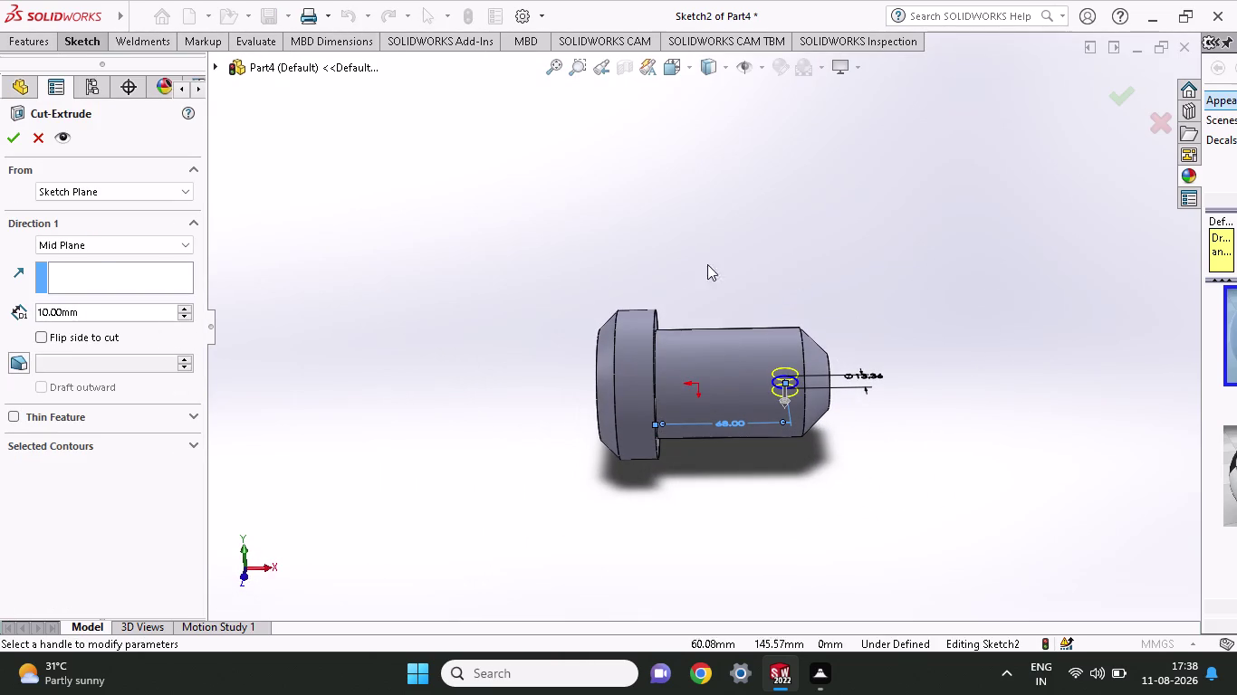
click(106, 249)
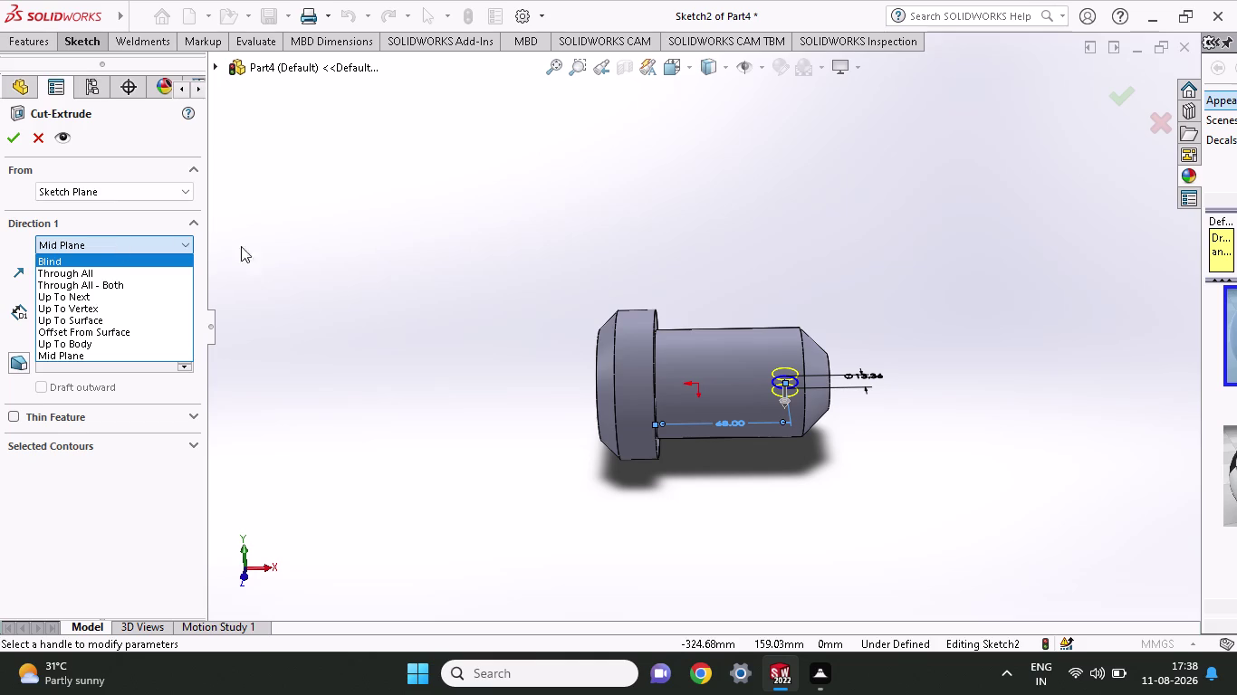
click(277, 256)
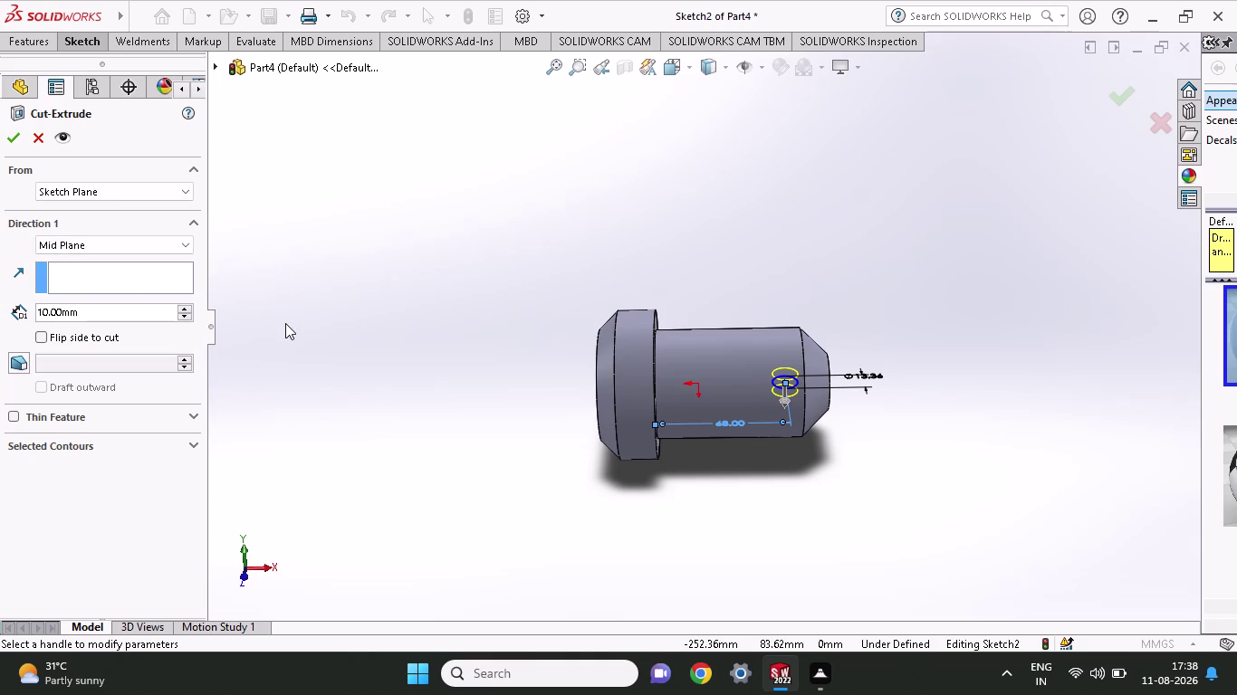
middle_drag(846, 453, 830, 385)
drag(787, 394, 795, 510)
click(8, 143)
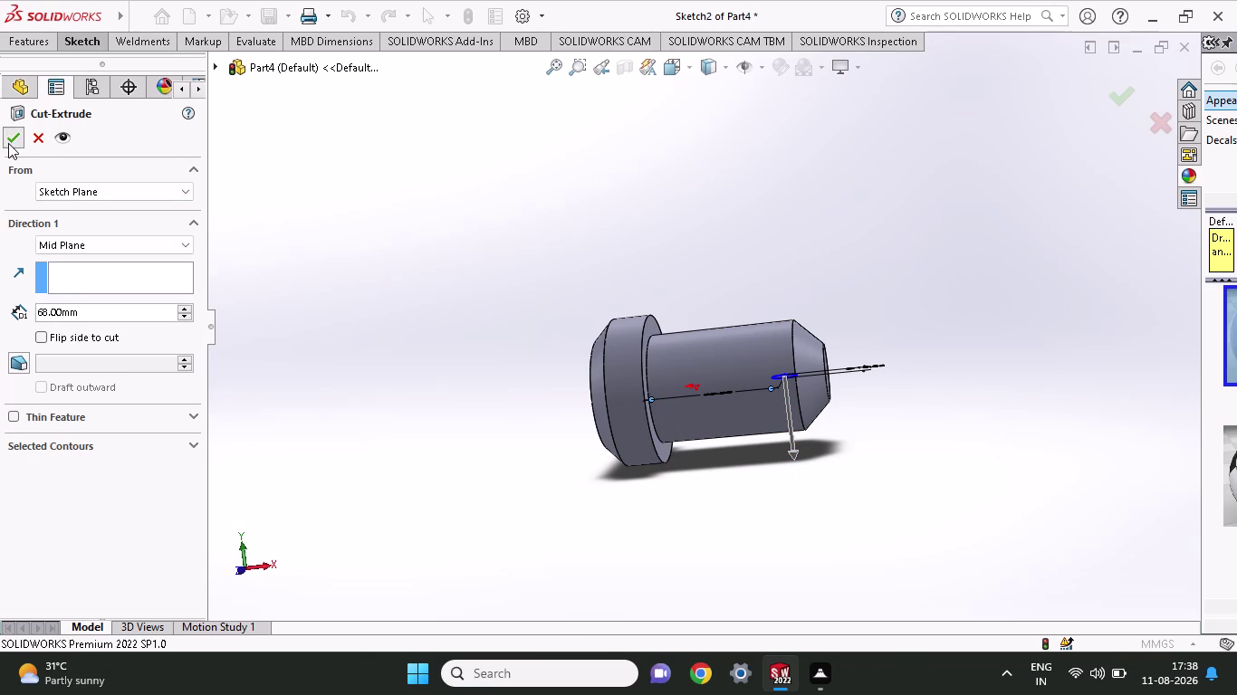
middle_drag(861, 256, 872, 538)
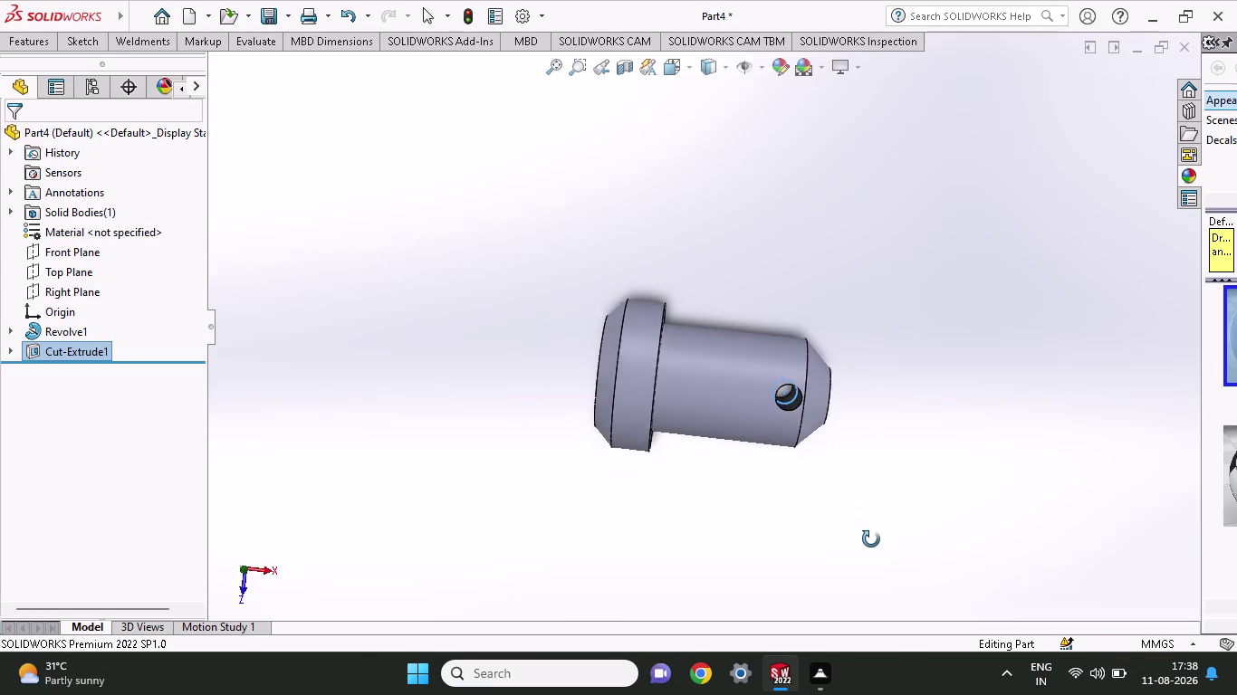
middle_drag(872, 538, 860, 508)
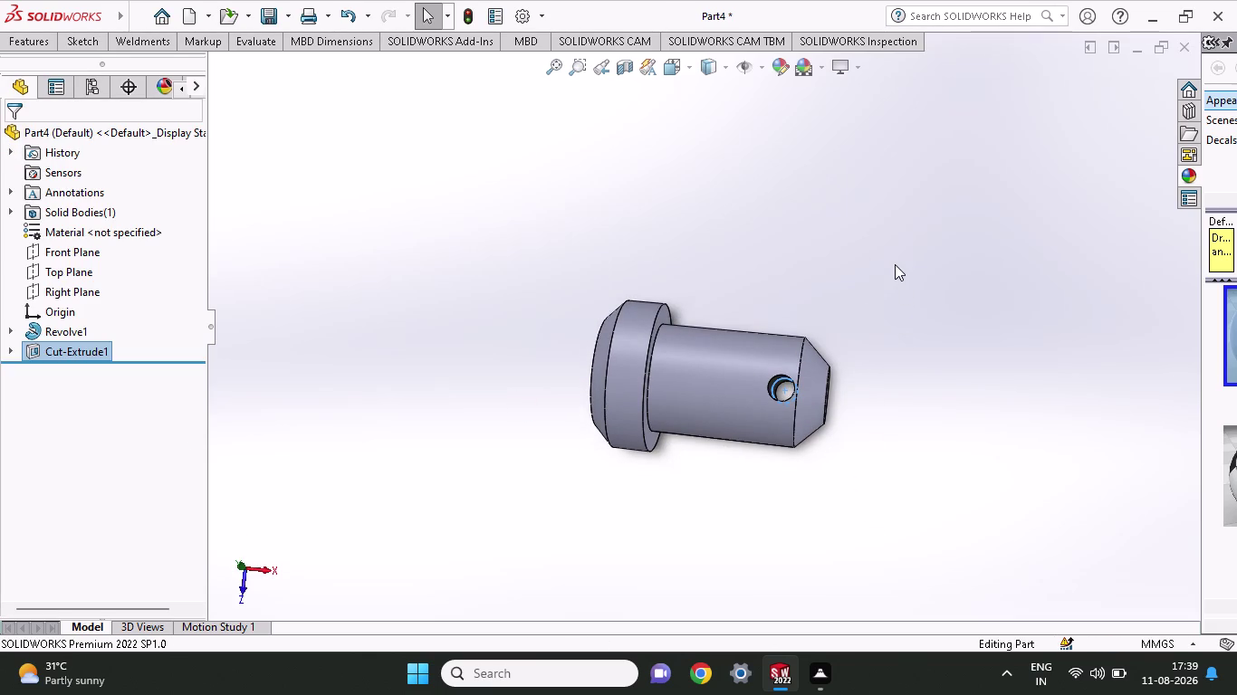
scroll(up, 3)
scroll(down, 3)
scroll(down, 3)
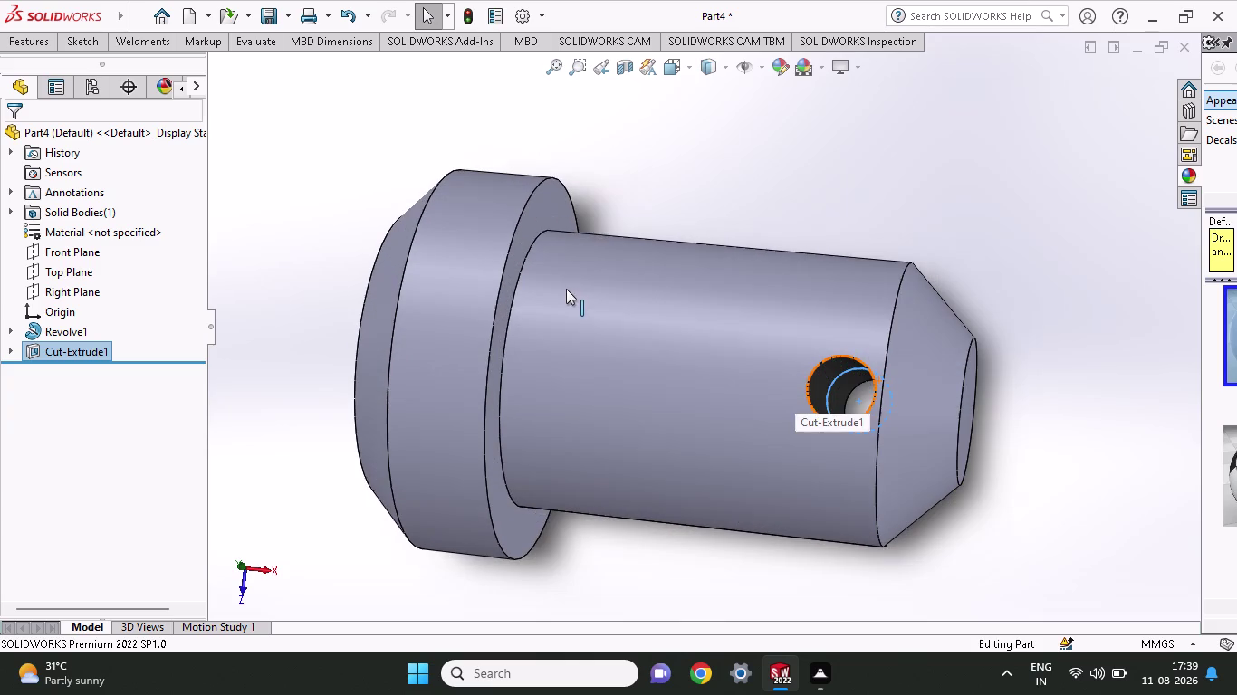
middle_drag(796, 214, 831, 246)
scroll(down, 3)
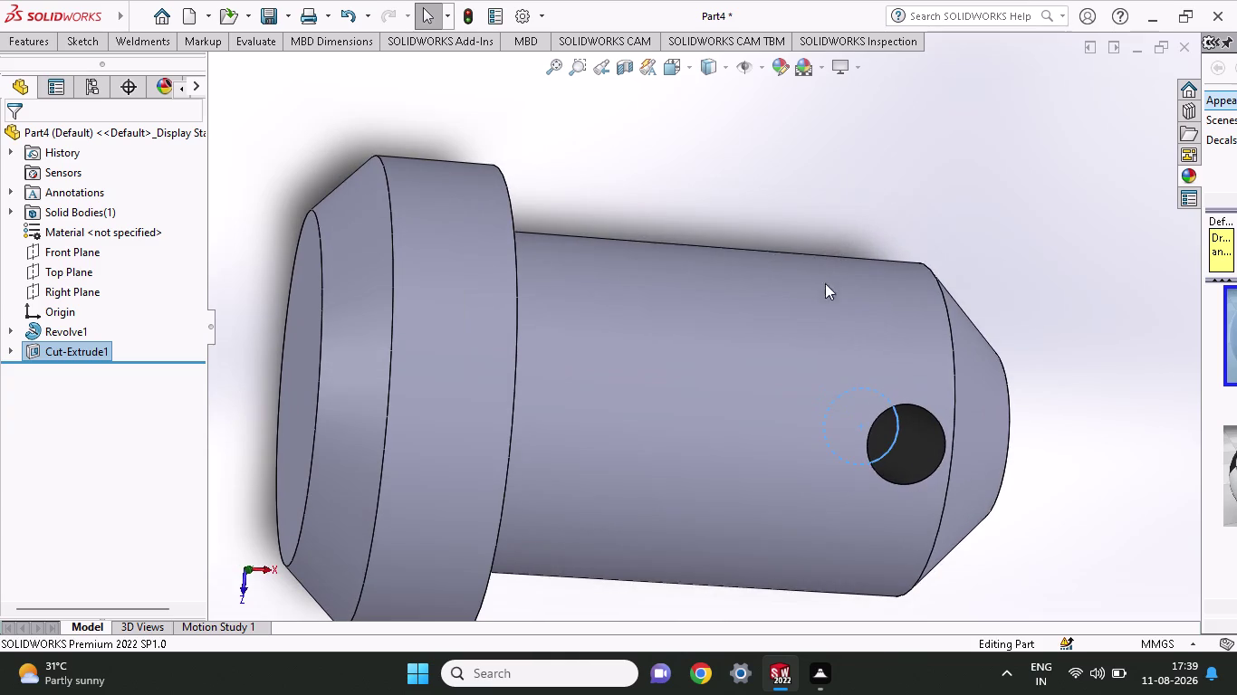
click(818, 305)
click(730, 130)
scroll(up, 3)
middle_drag(782, 158, 659, 127)
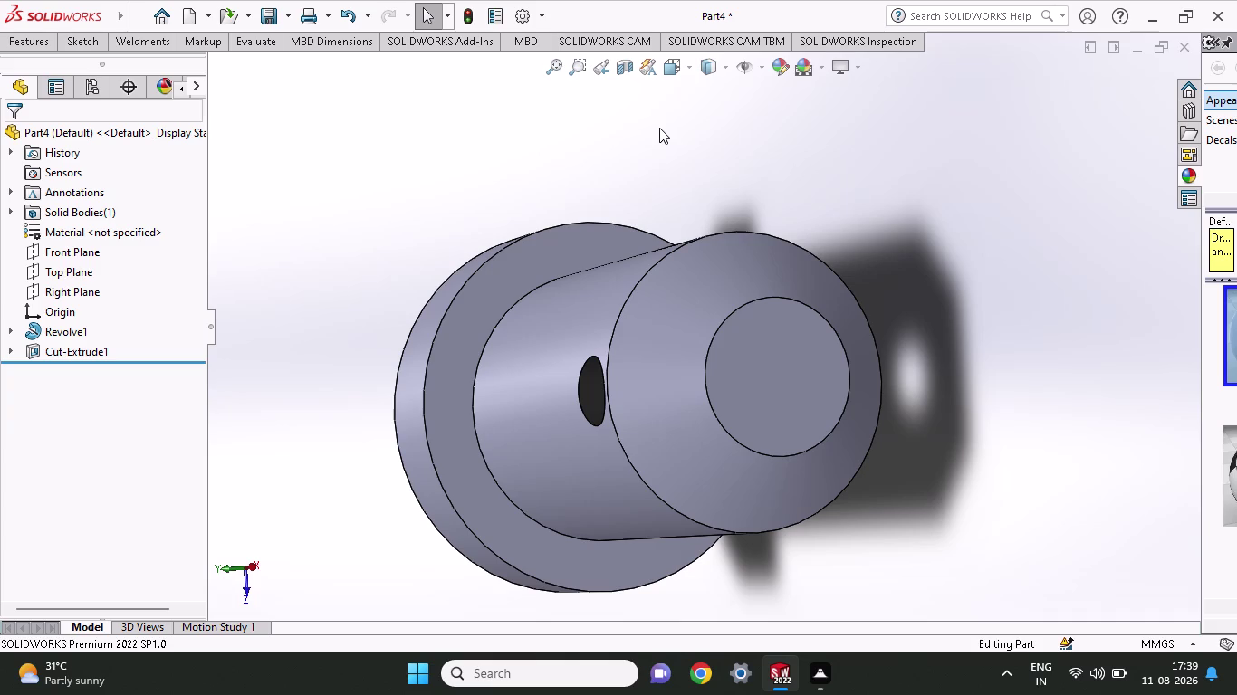
middle_drag(665, 104, 775, 141)
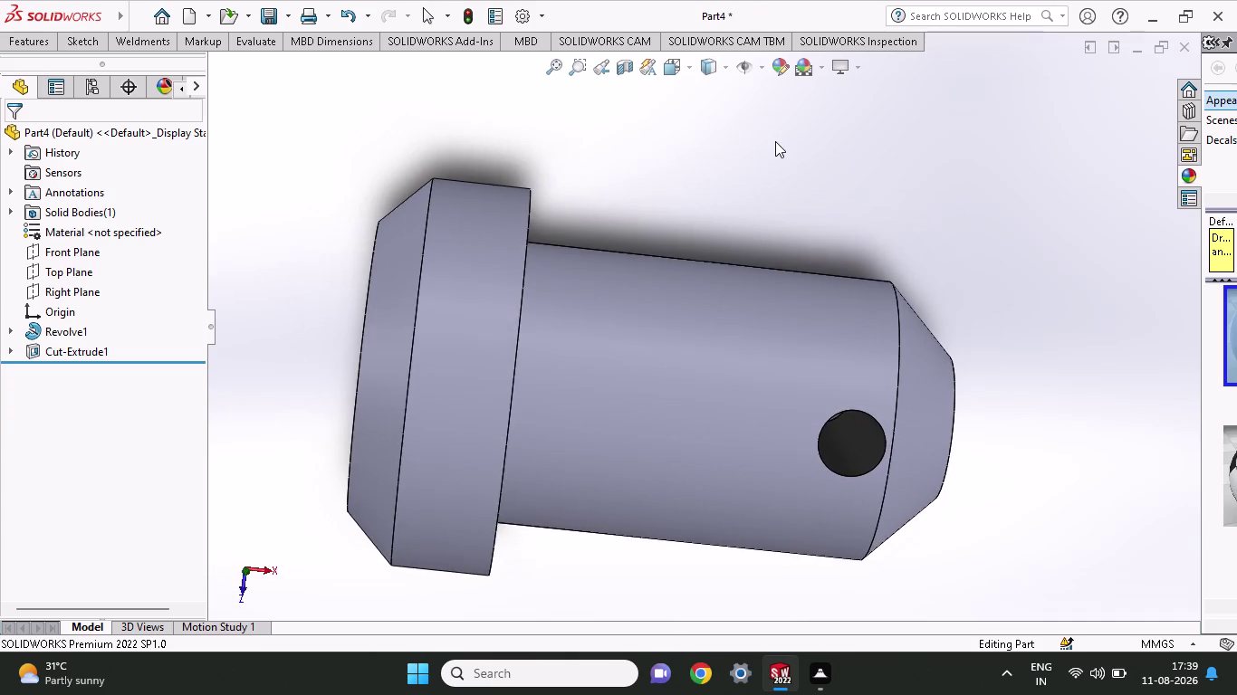
scroll(up, 3)
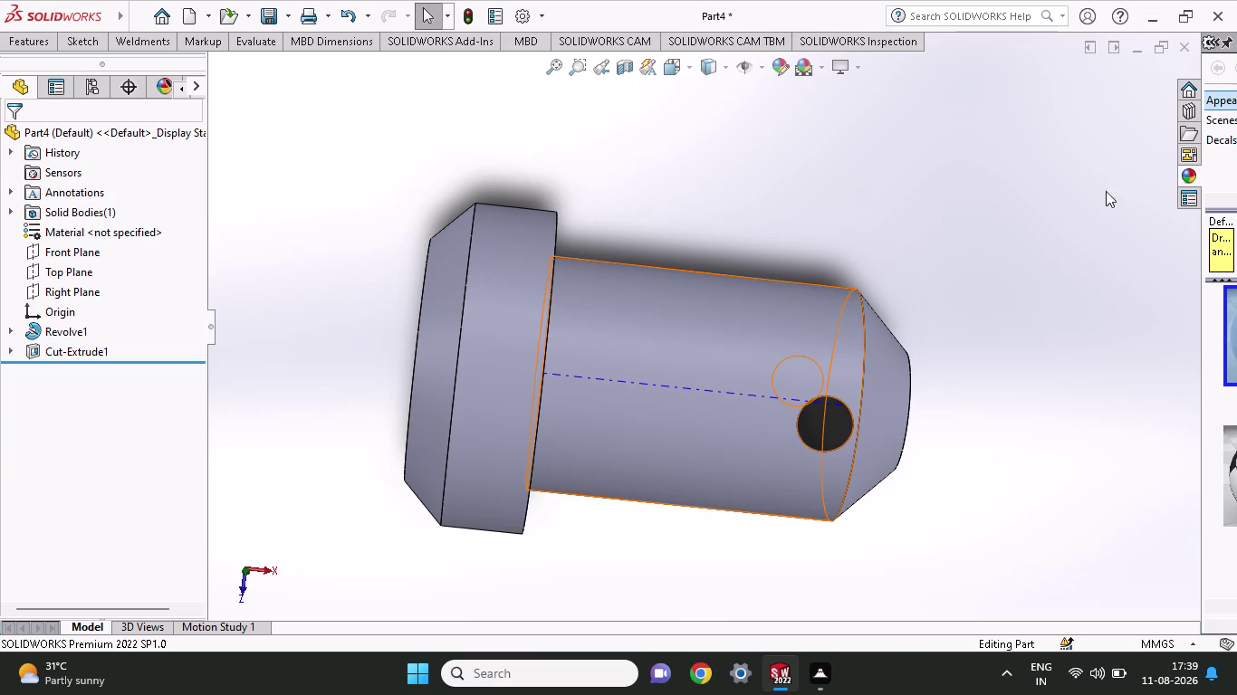
click(1178, 175)
click(1180, 175)
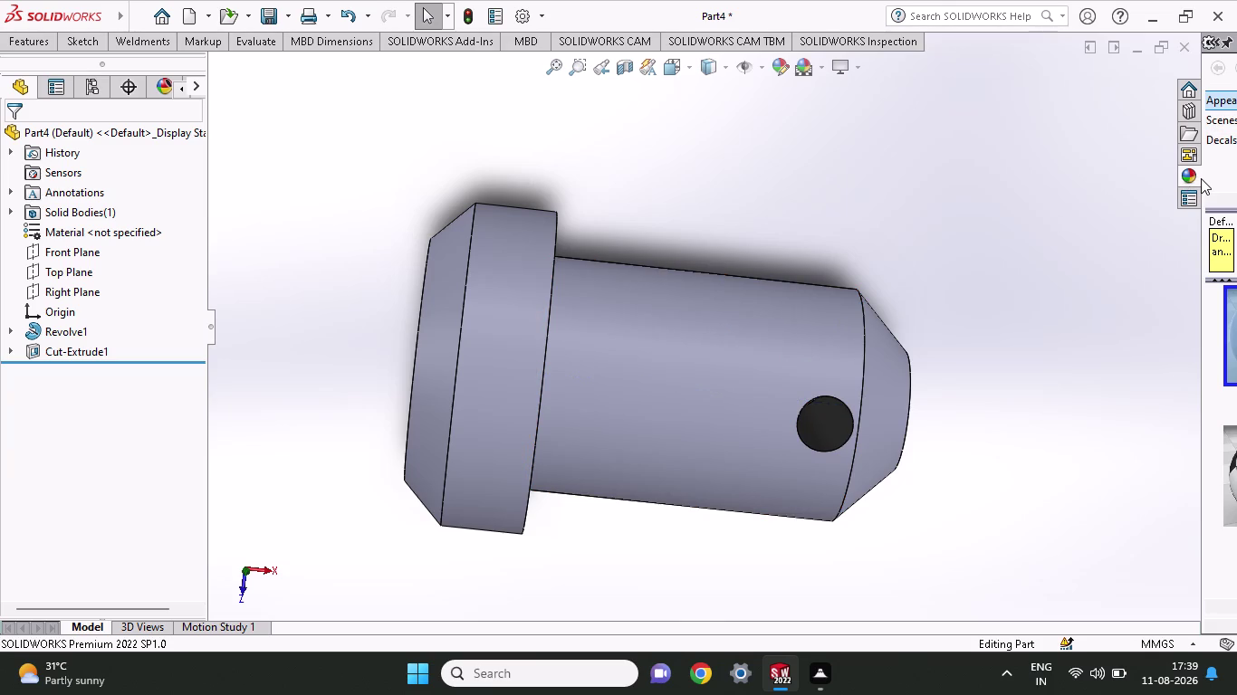
click(1201, 179)
click(1200, 179)
click(1193, 182)
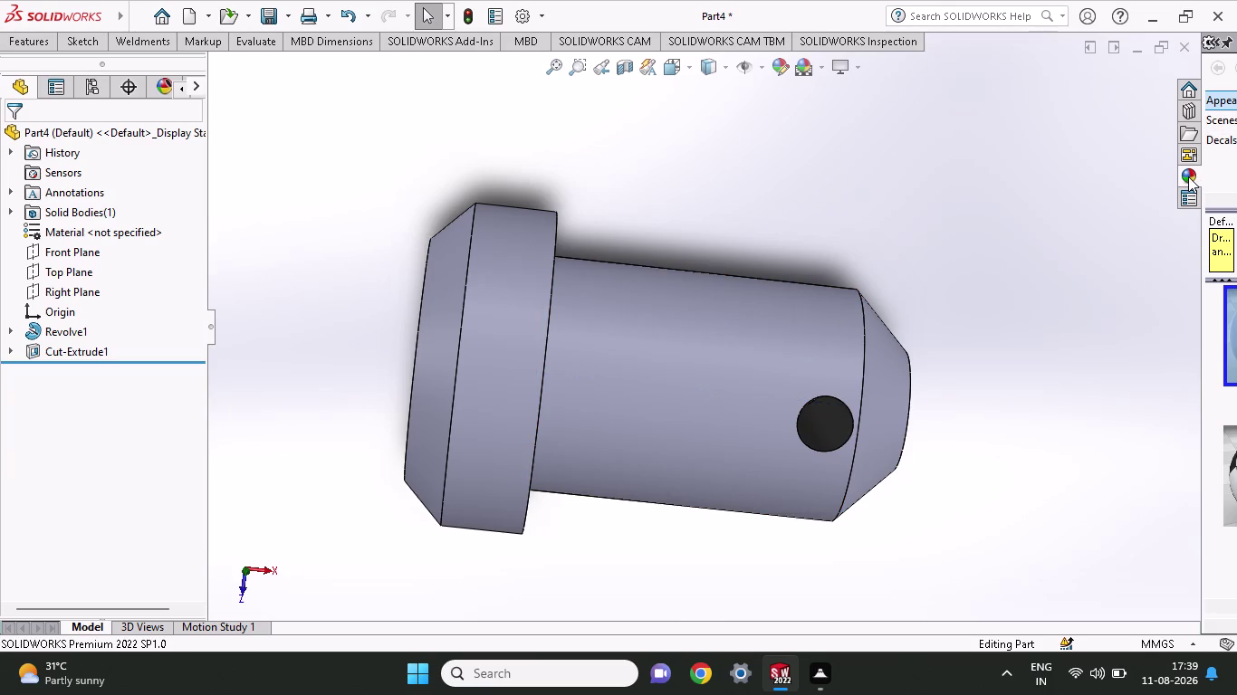